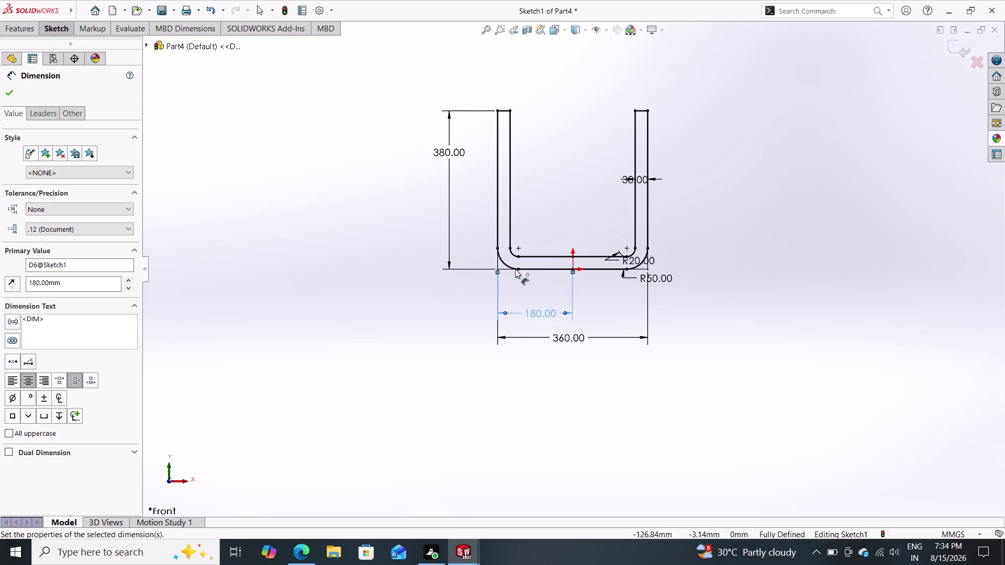
Change the 380 mm arm dimension to 520 mm, then begin a boss extrude.
scroll(up, 3)
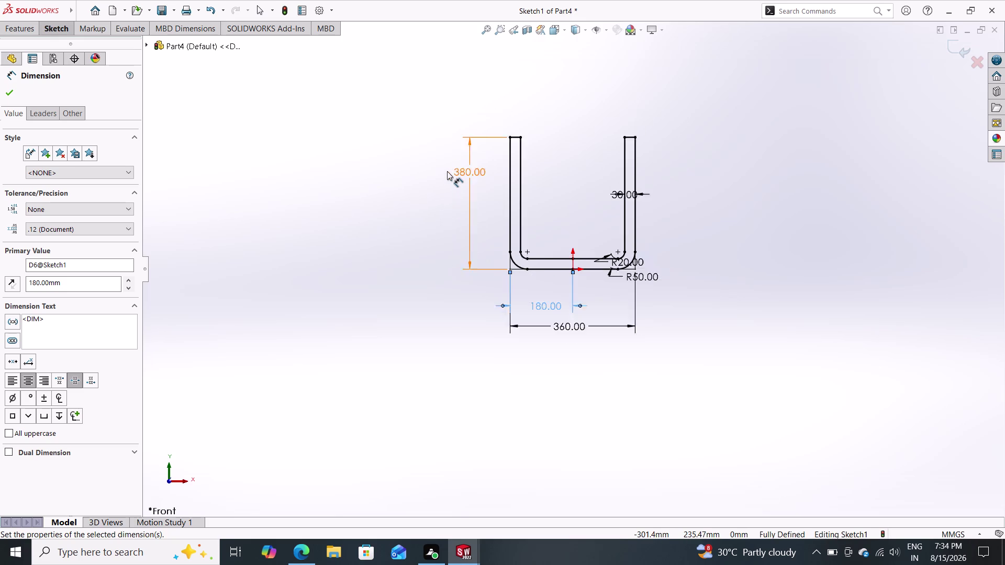
scroll(down, 3)
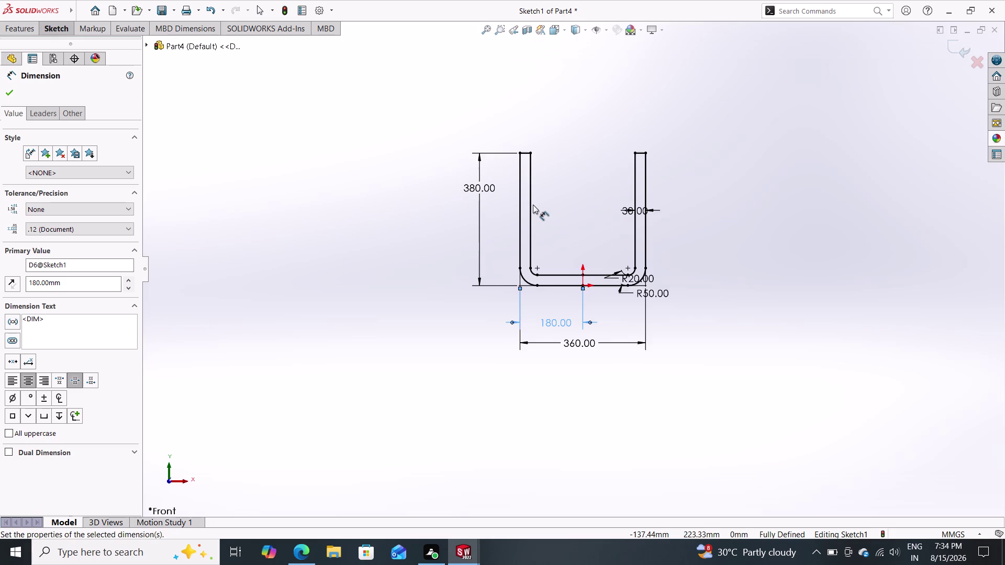
double_click(475, 188)
text(5)
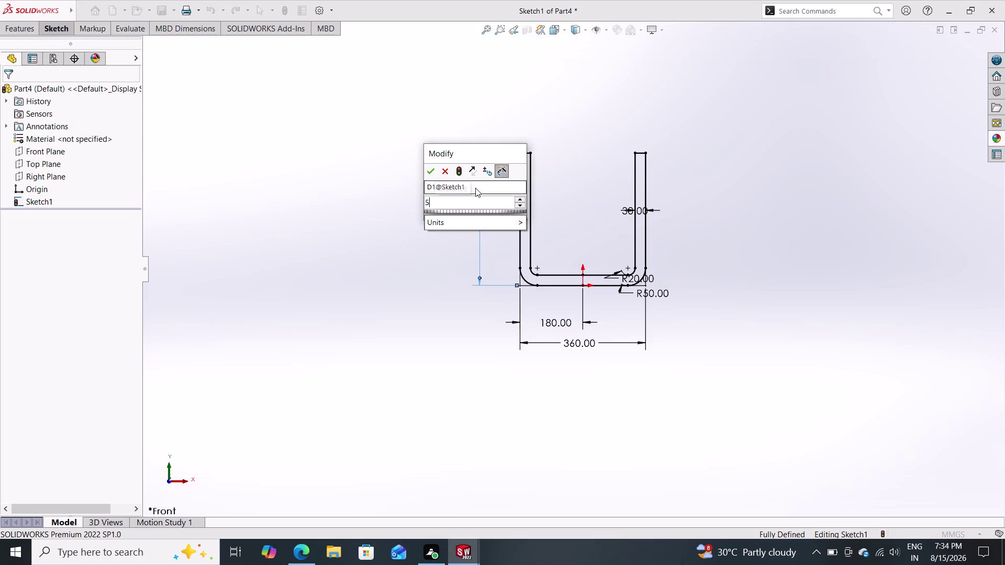
text(20)
key(Return)
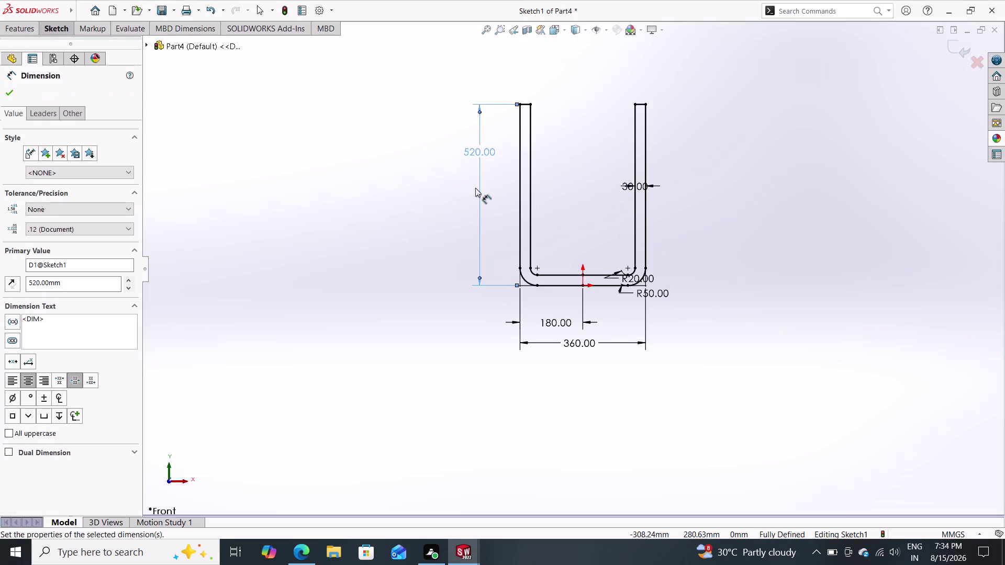
click(10, 93)
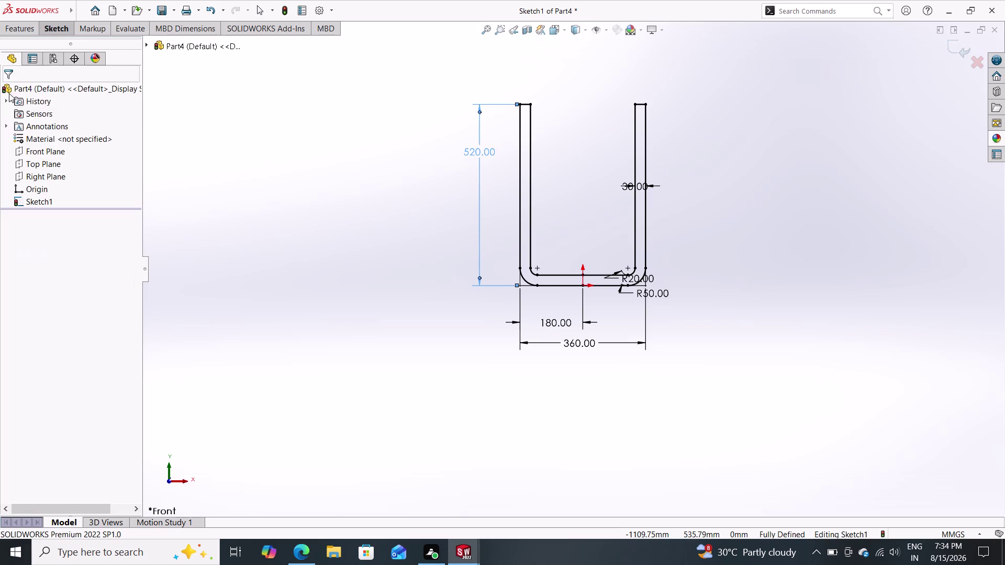
click(25, 29)
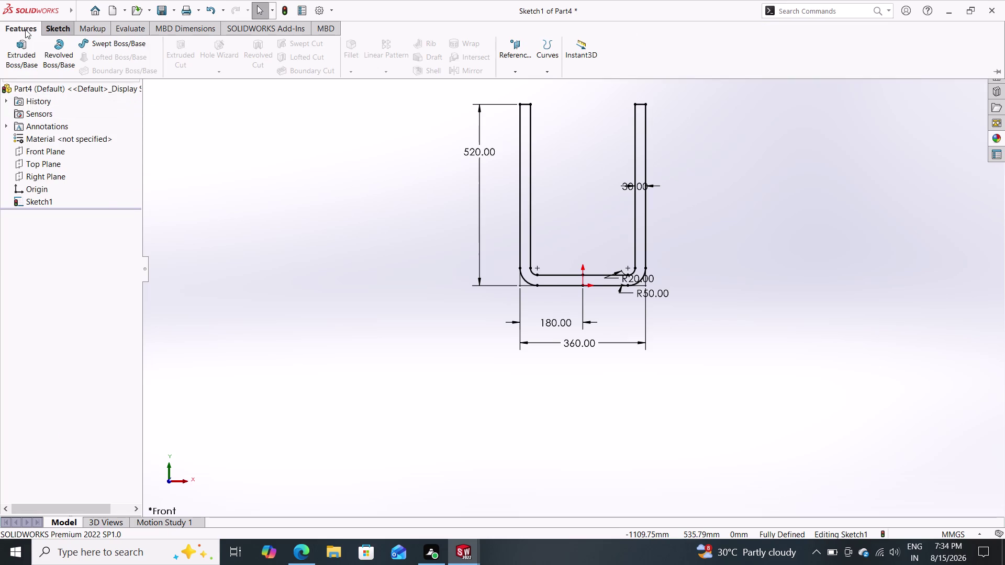
click(22, 49)
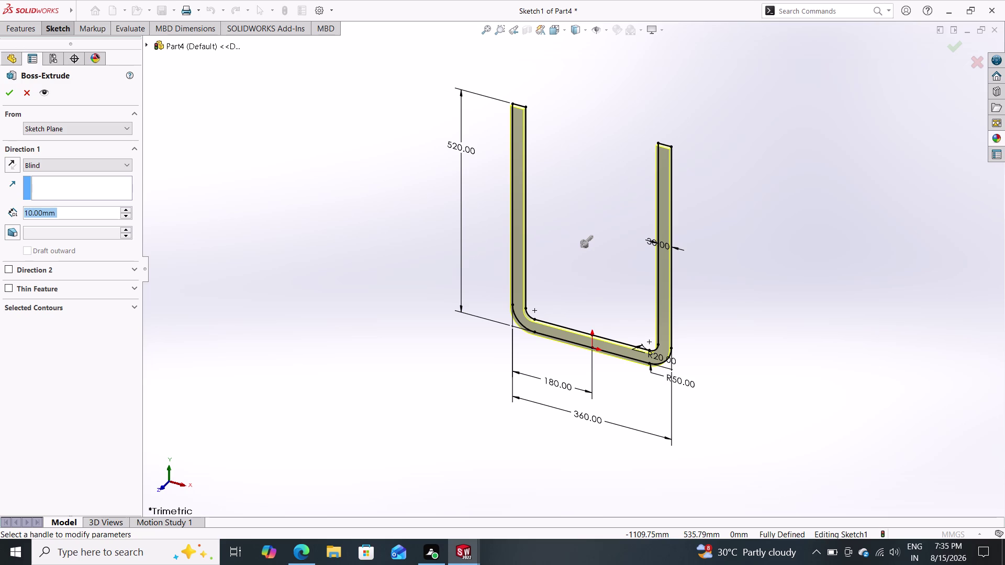
Extrude the U sketch 280 mm with the Mid Plane end condition.
text(280)
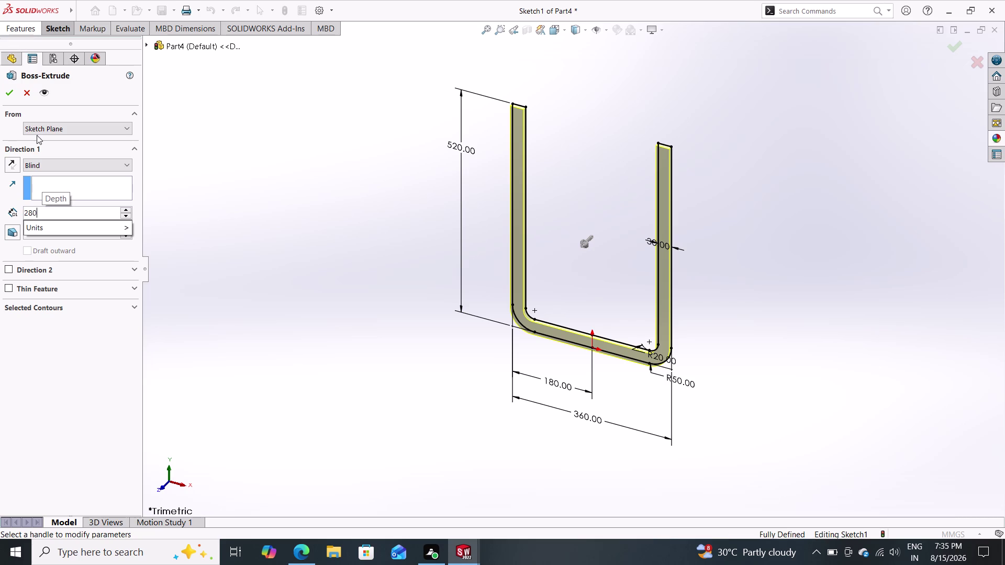
click(61, 166)
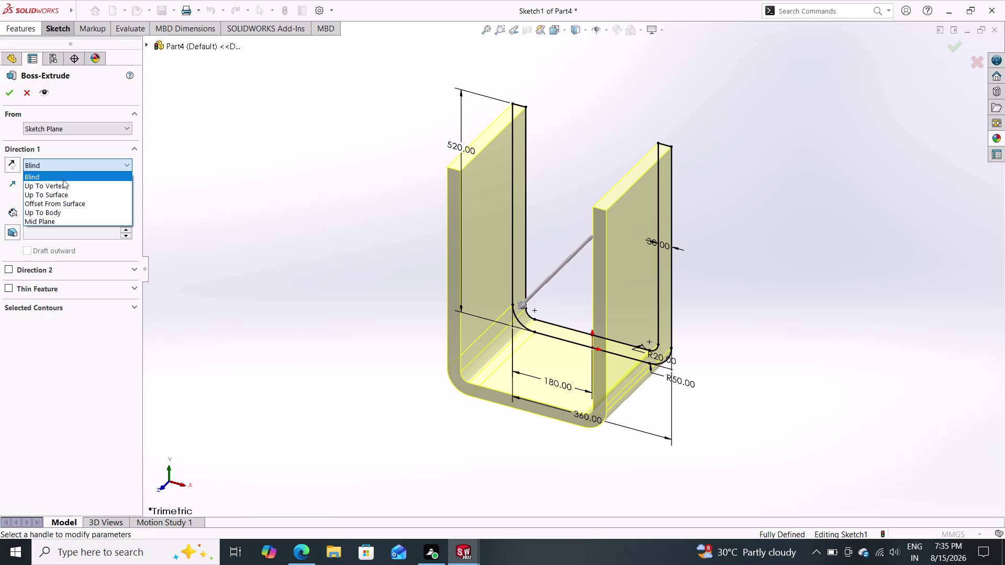
click(57, 222)
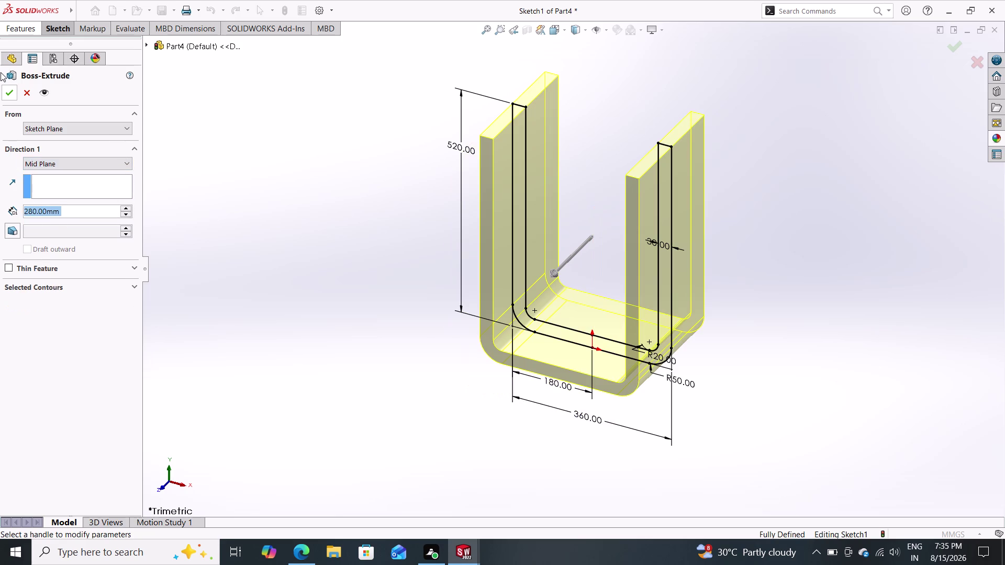
click(7, 89)
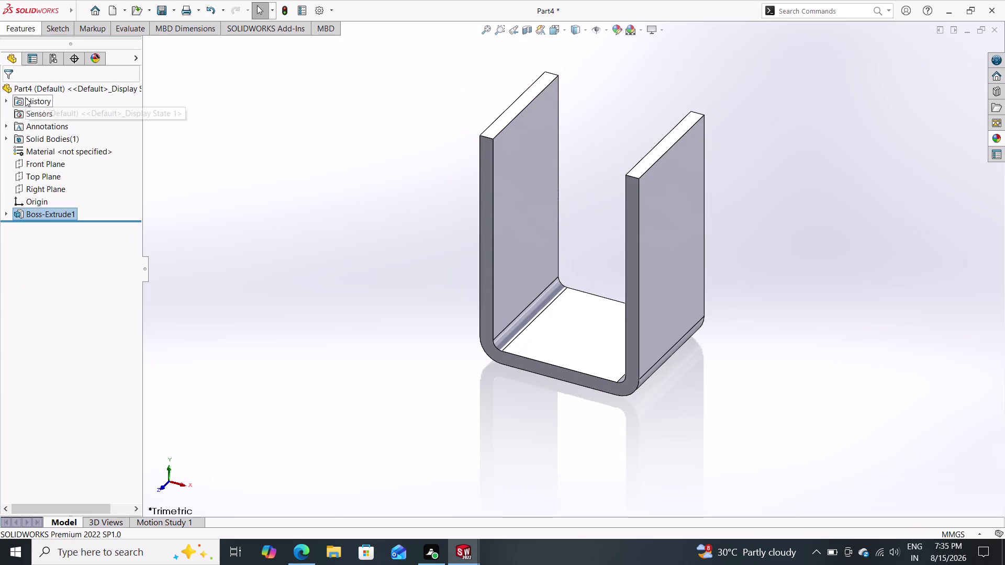
click(57, 31)
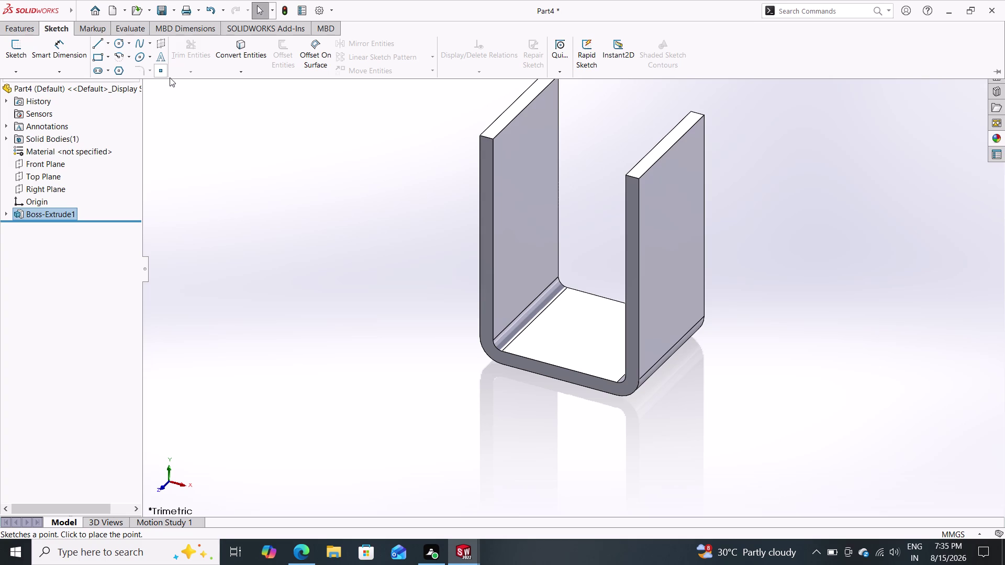
click(29, 31)
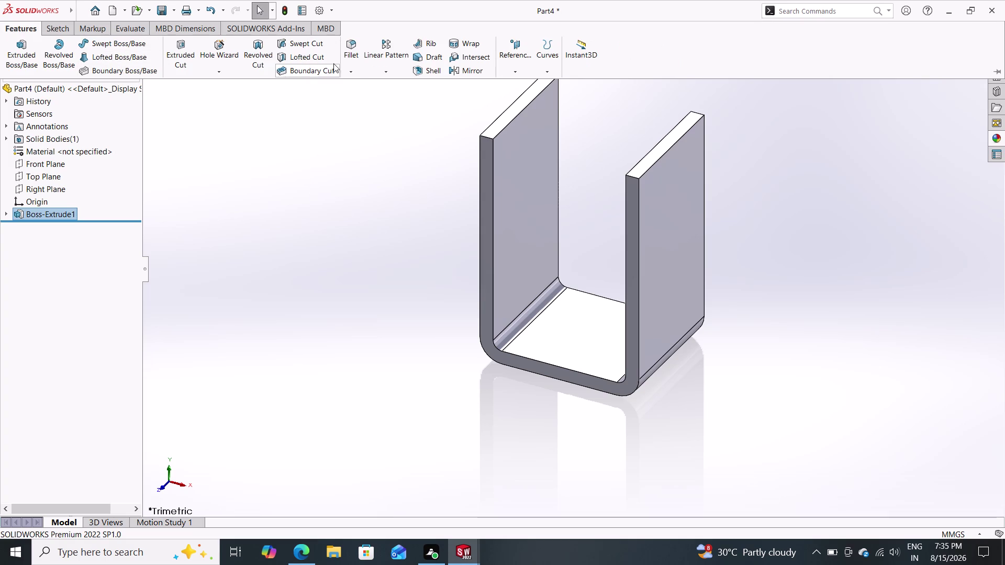
click(350, 53)
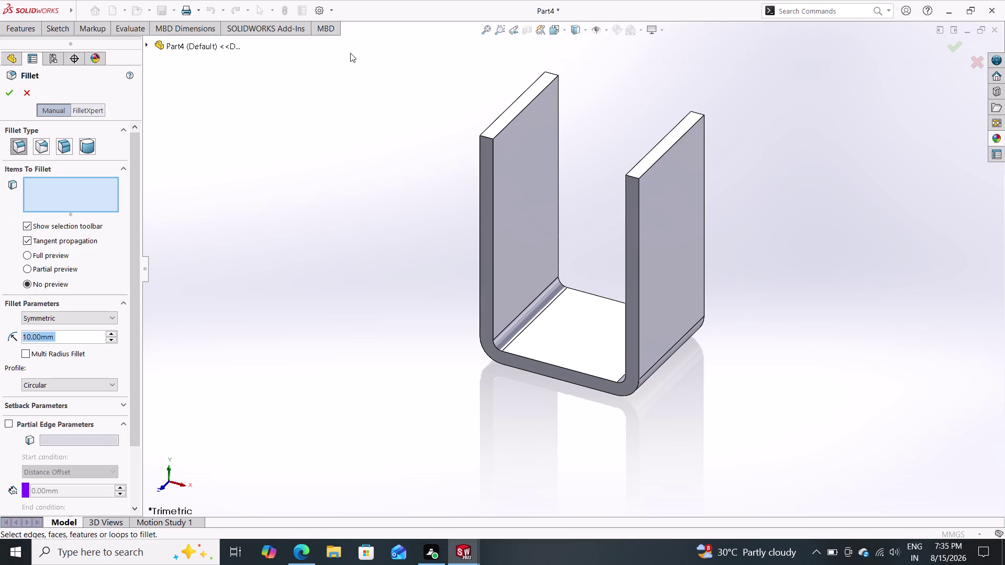
click(486, 157)
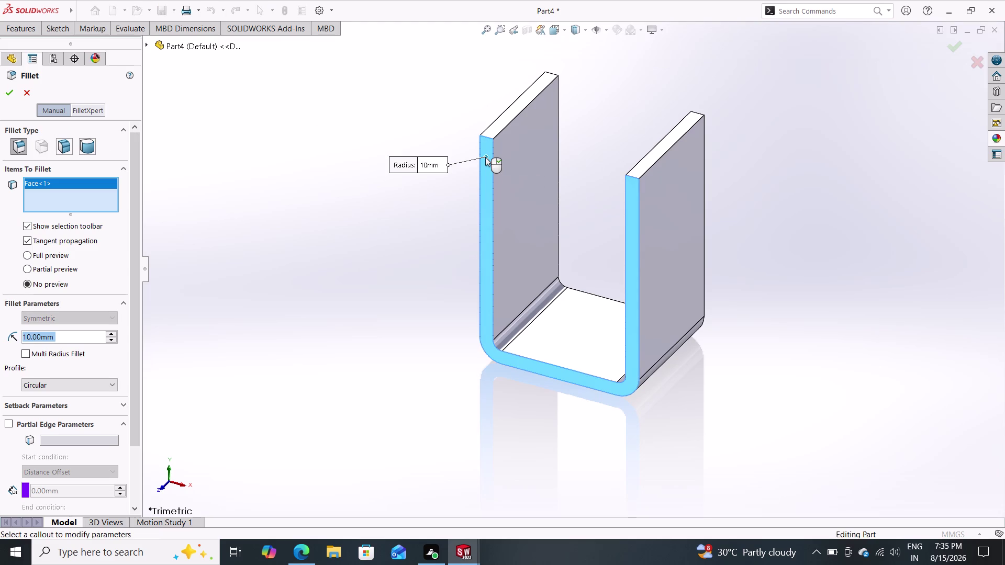
key(Escape)
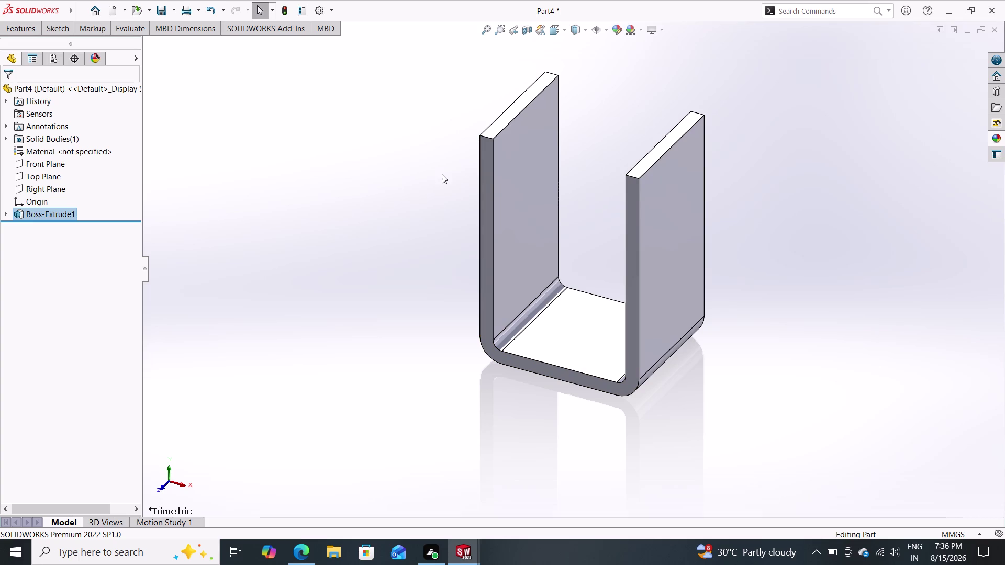
scroll(down, 3)
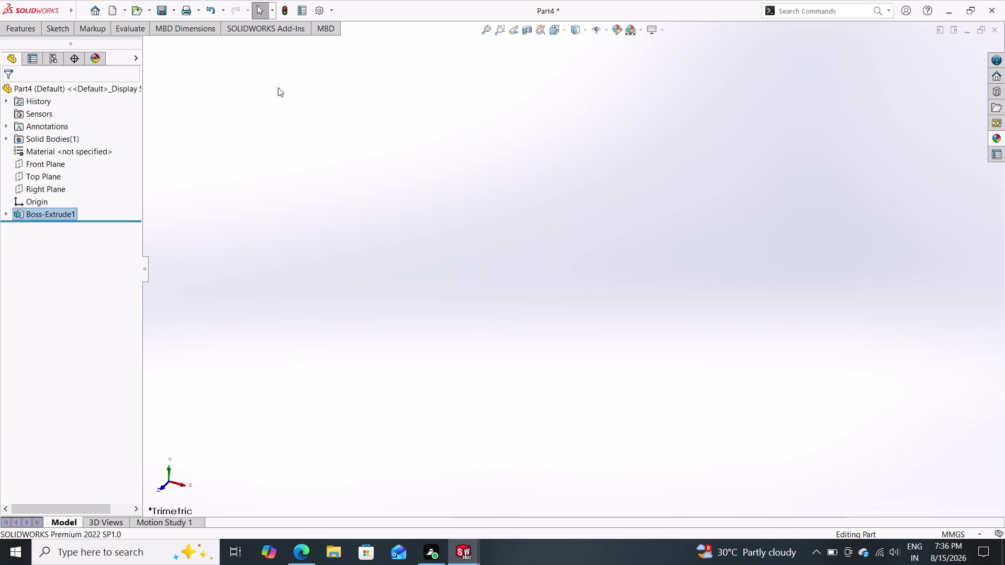
From an angled view, start a 140 mm fillet on the left arm's top outer edge.
click(514, 29)
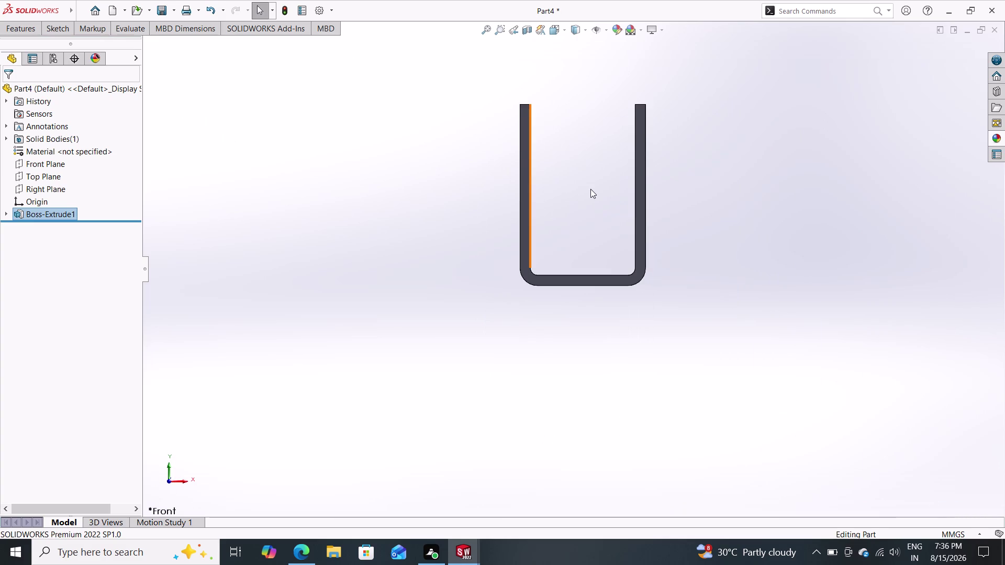
middle_drag(591, 190, 557, 232)
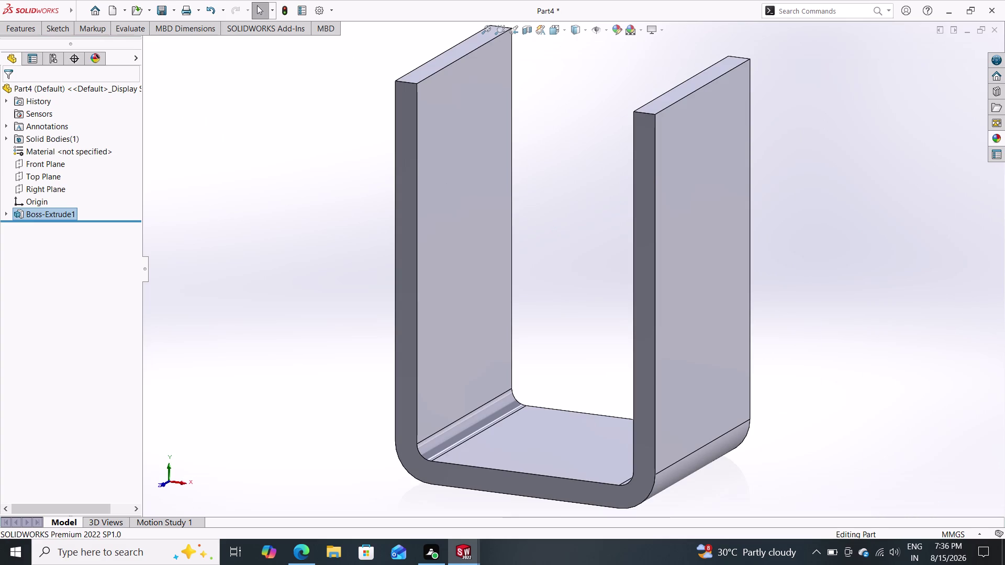
click(27, 33)
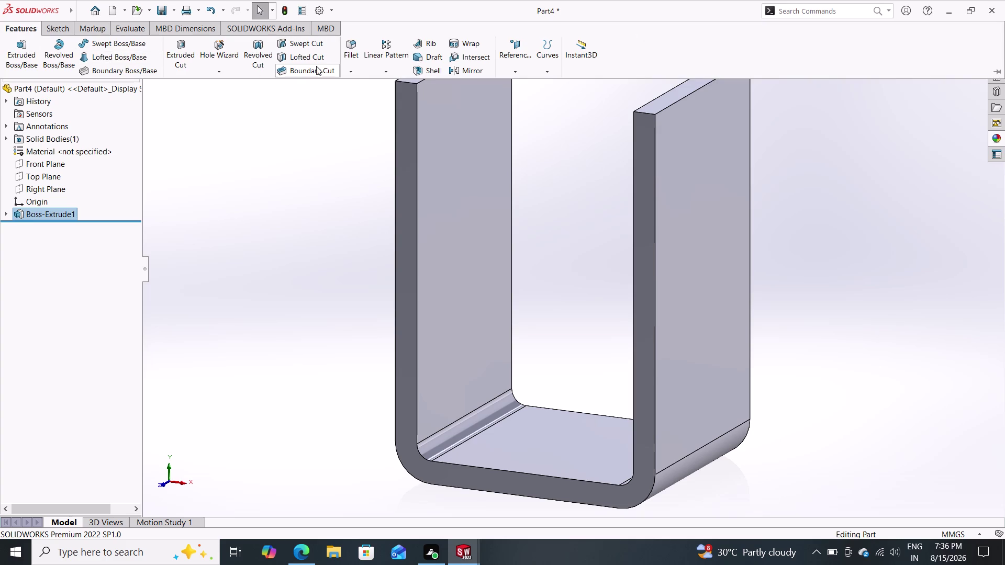
click(351, 52)
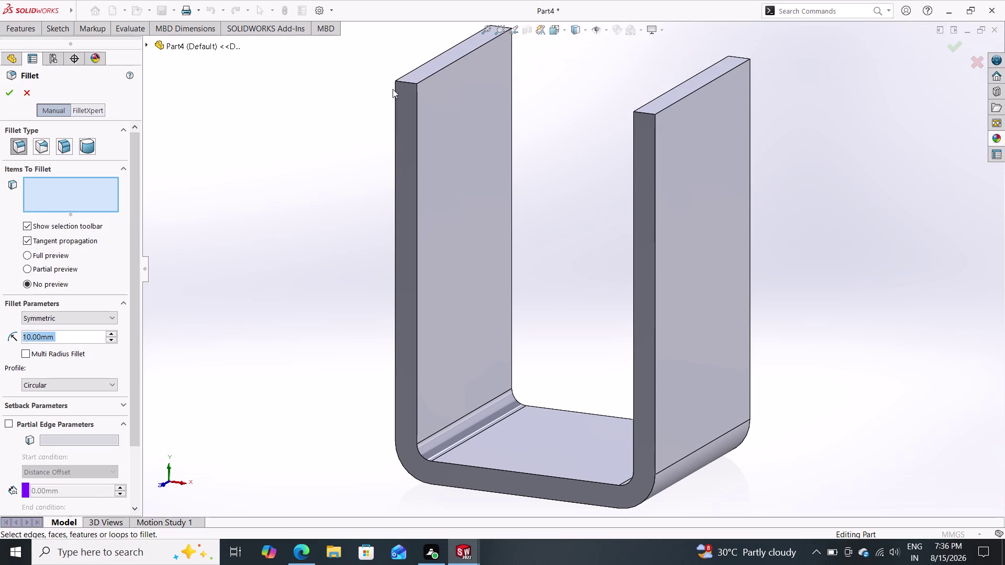
click(403, 82)
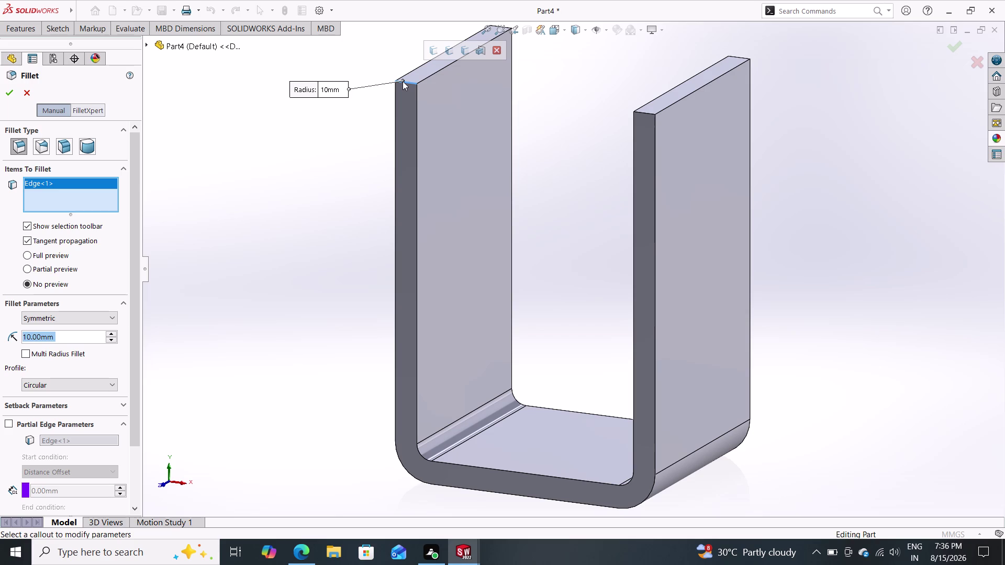
text(140)
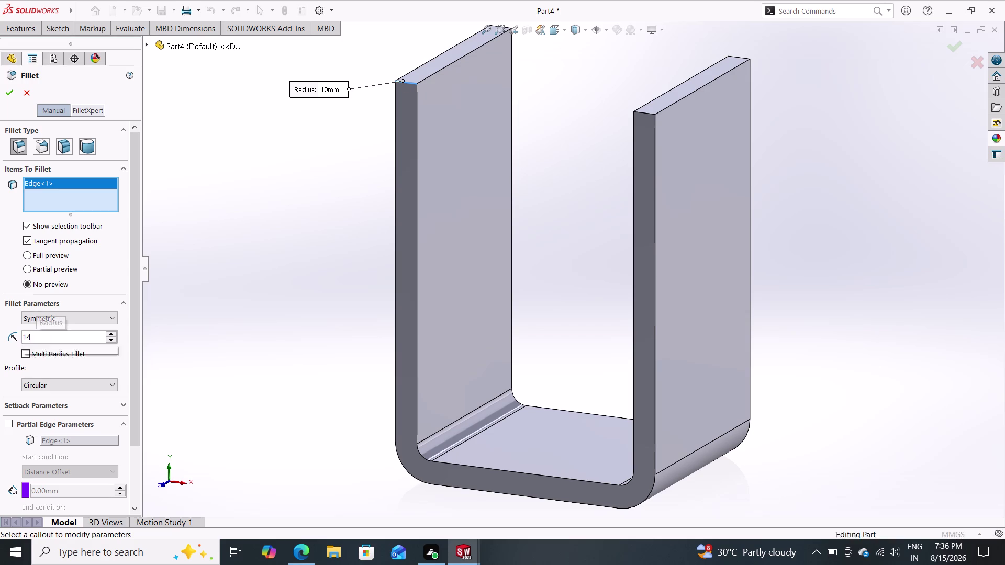
key(Return)
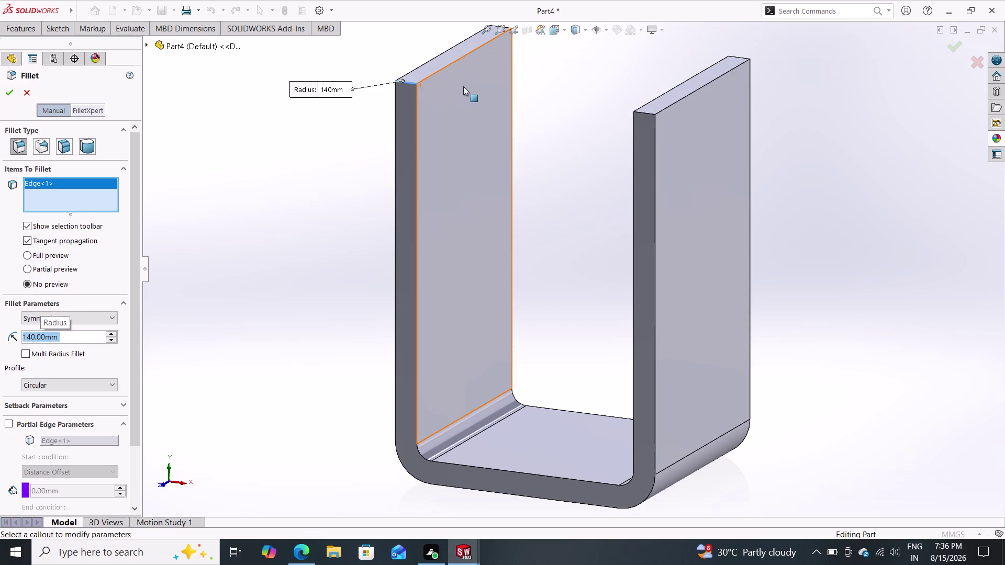
Add the remaining three arm-top edges to the fillet and apply it.
click(643, 114)
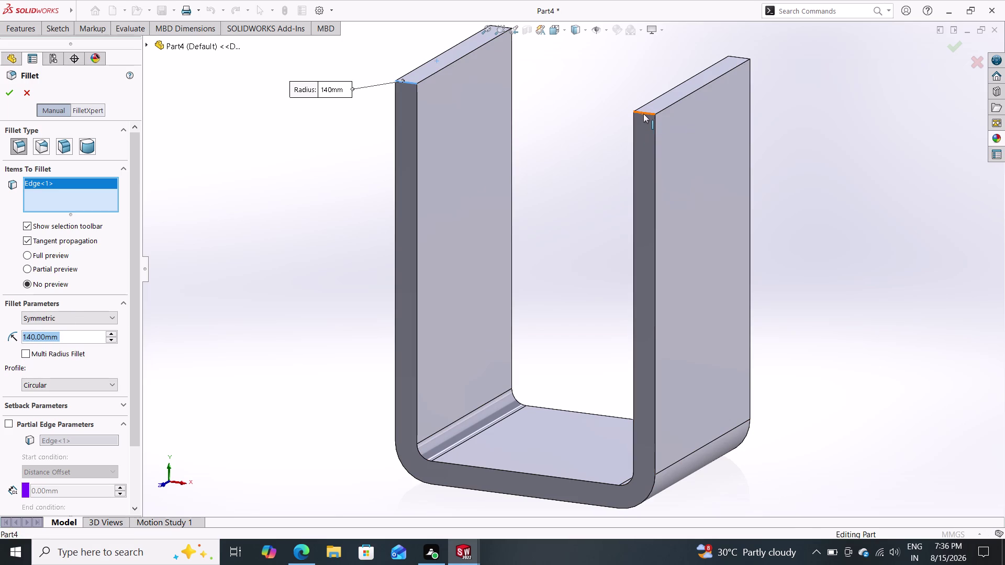
middle_drag(743, 137, 642, 205)
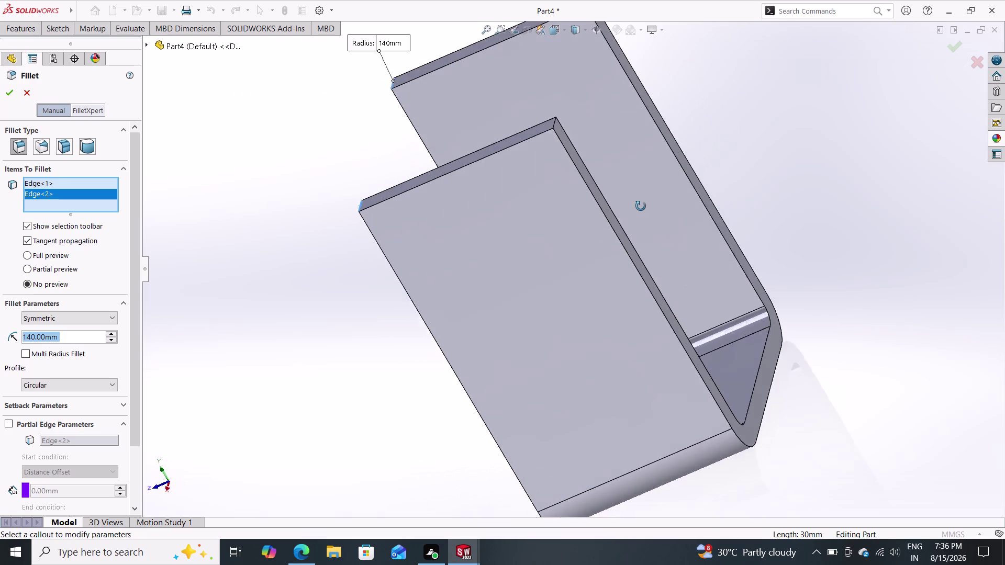
middle_drag(642, 205, 640, 207)
click(541, 127)
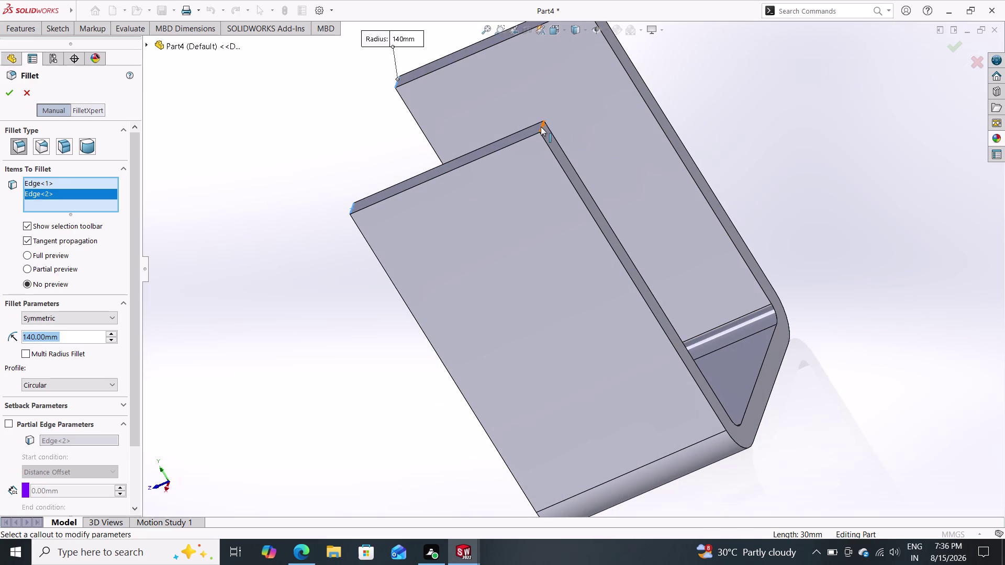
middle_click(680, 129)
middle_drag(683, 129, 651, 250)
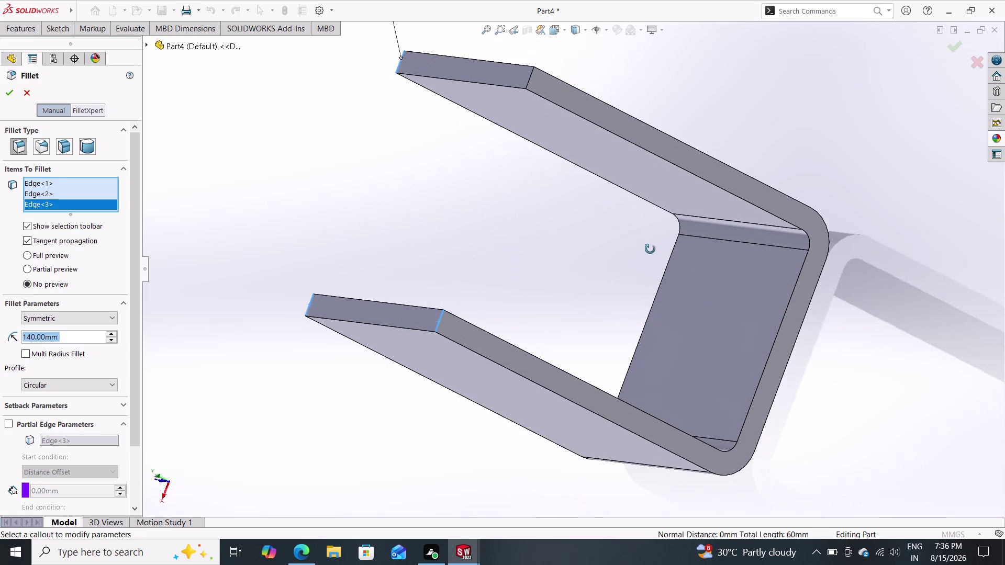
middle_drag(651, 249, 650, 247)
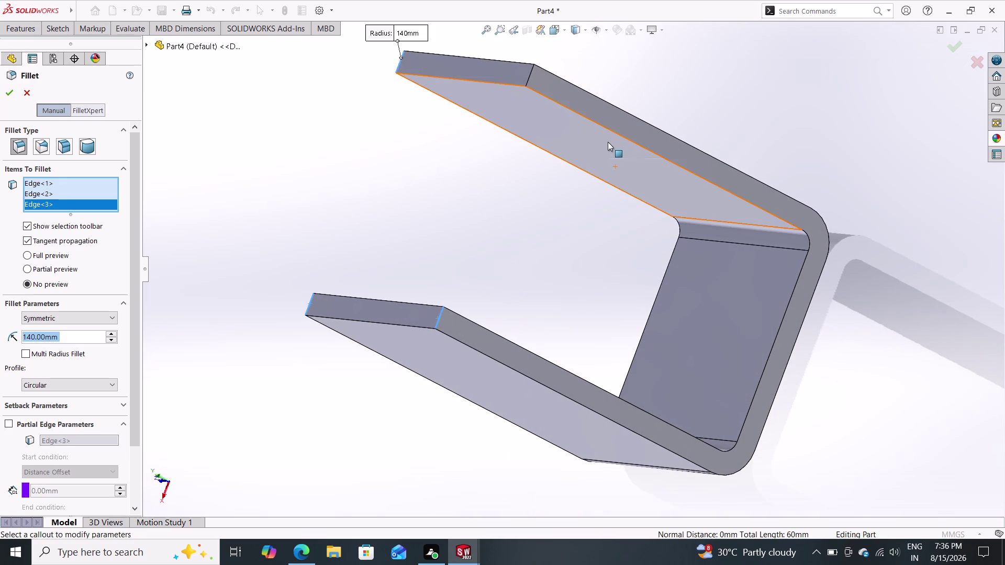
click(529, 75)
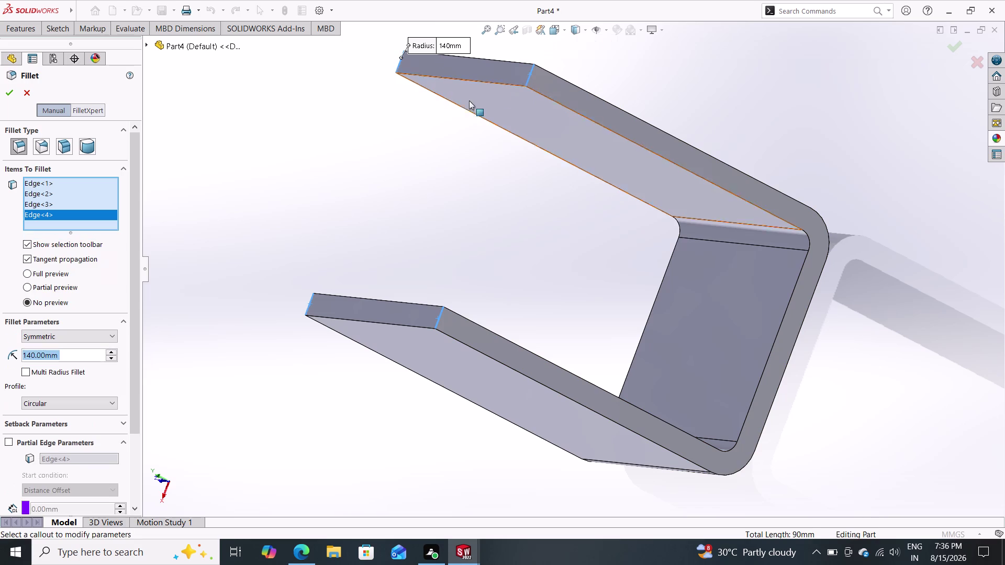
click(7, 89)
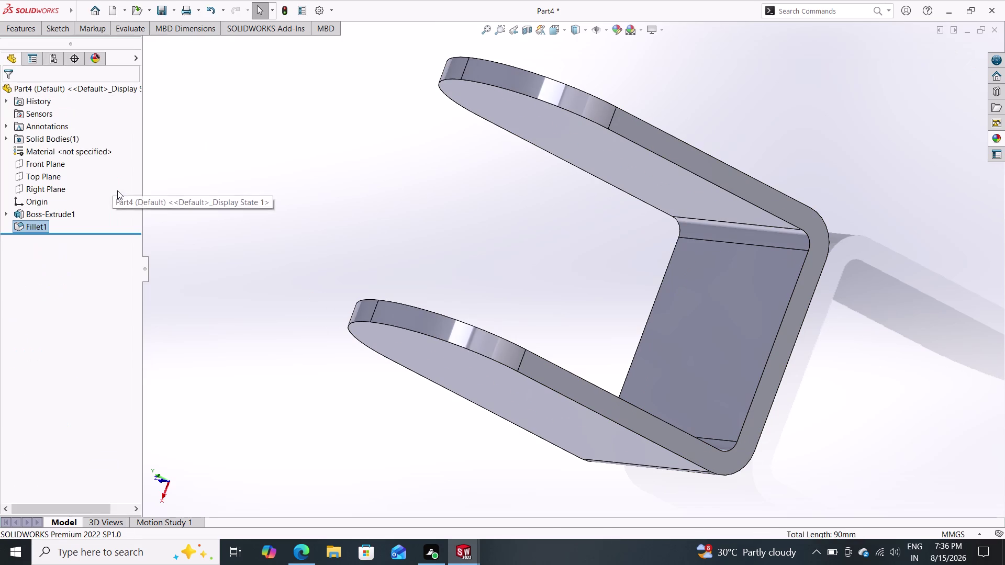
Orbit the filleted bracket to a new angle and select the Right Plane for sketching.
middle_drag(208, 220, 291, 167)
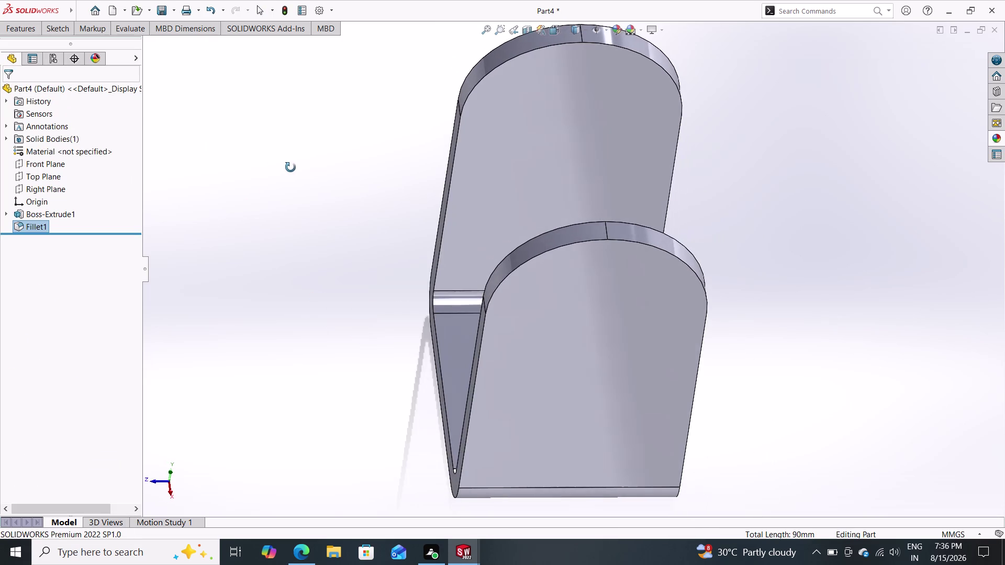
middle_drag(291, 168, 301, 142)
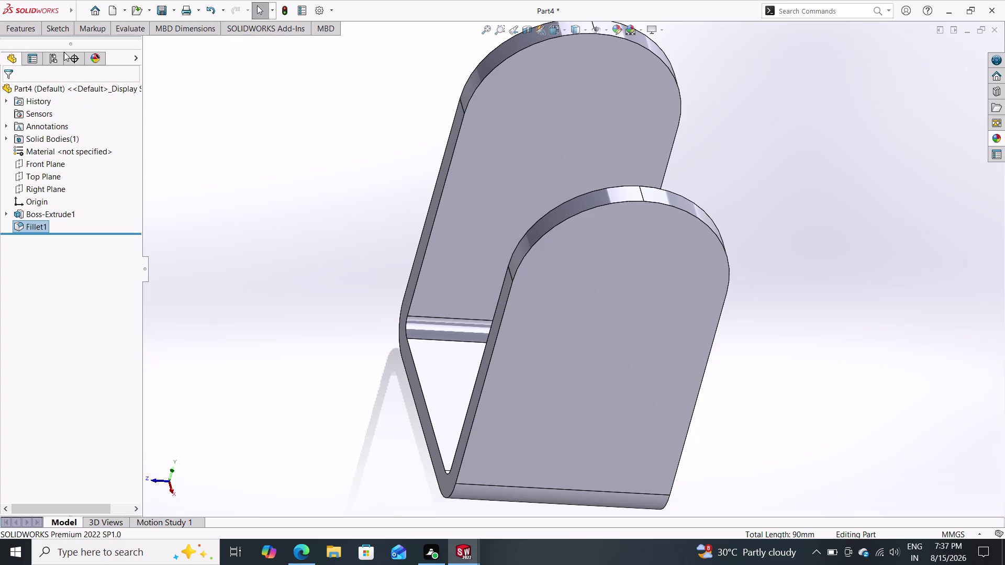
click(61, 21)
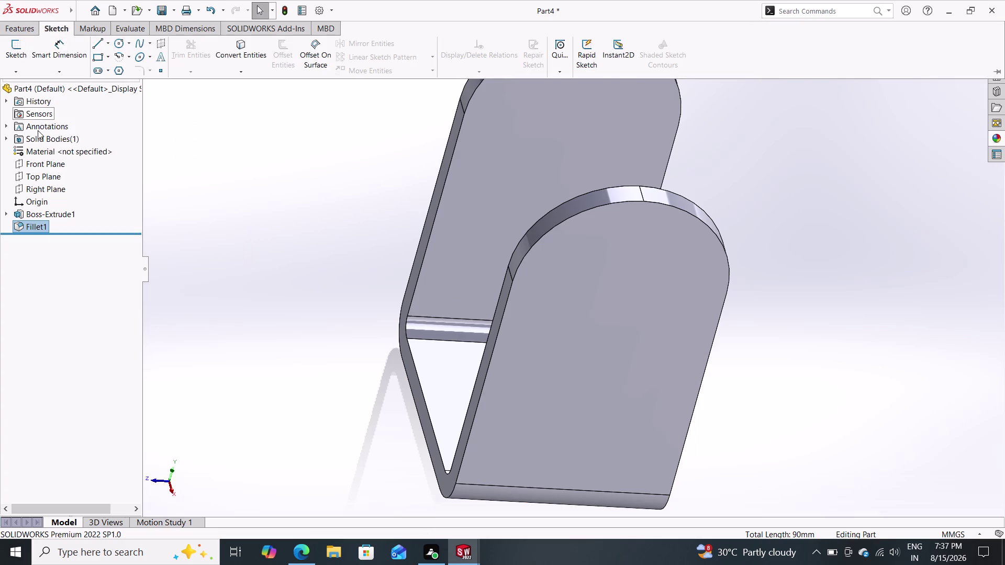
click(35, 187)
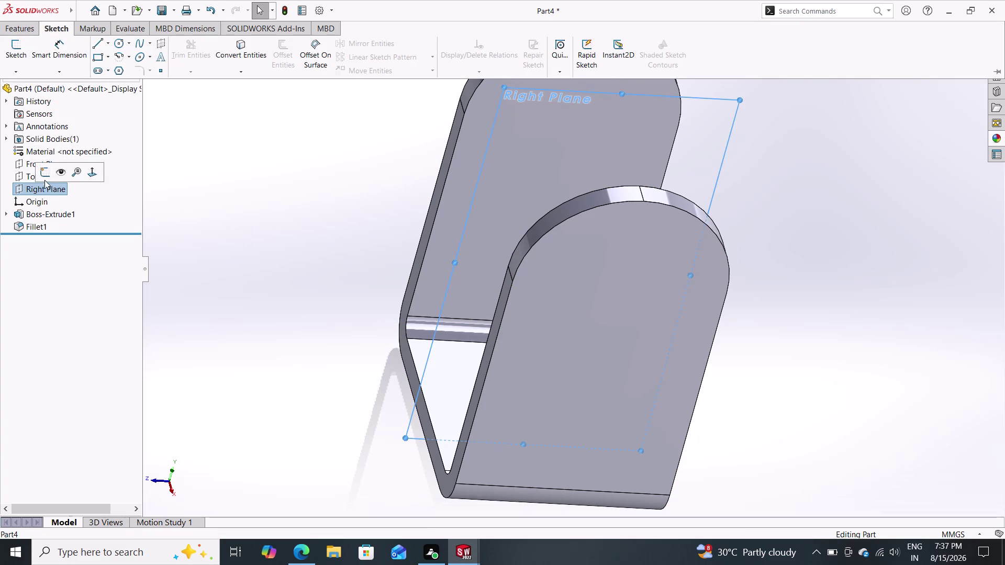
Open Sketch2 on the Right Plane.
click(42, 174)
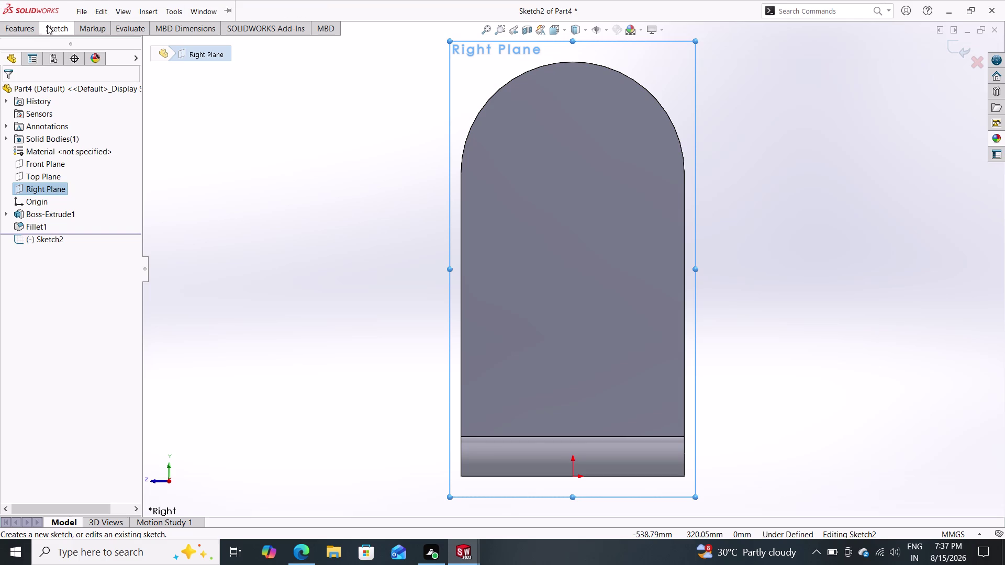
click(51, 30)
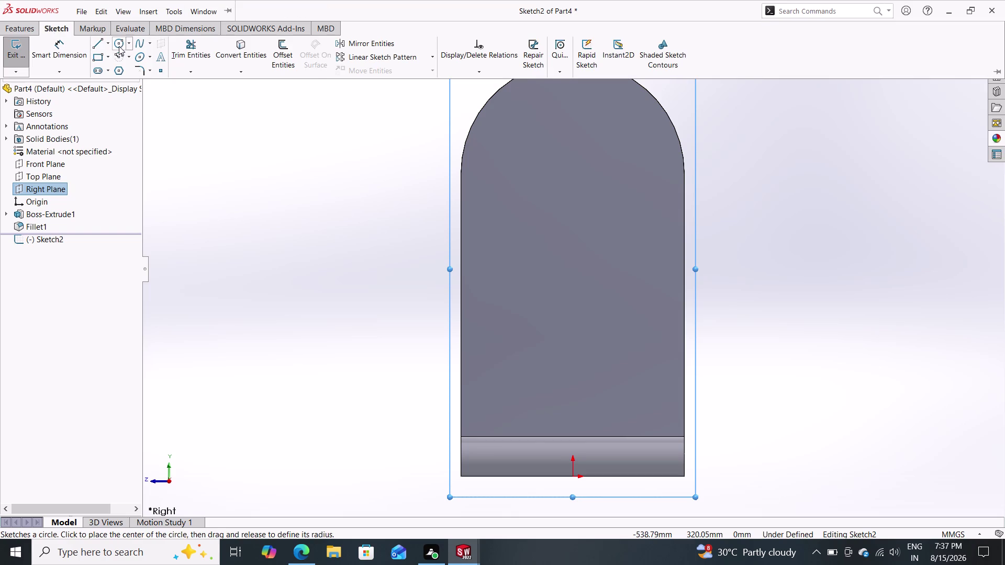
Draw a circle above the origin.
click(120, 41)
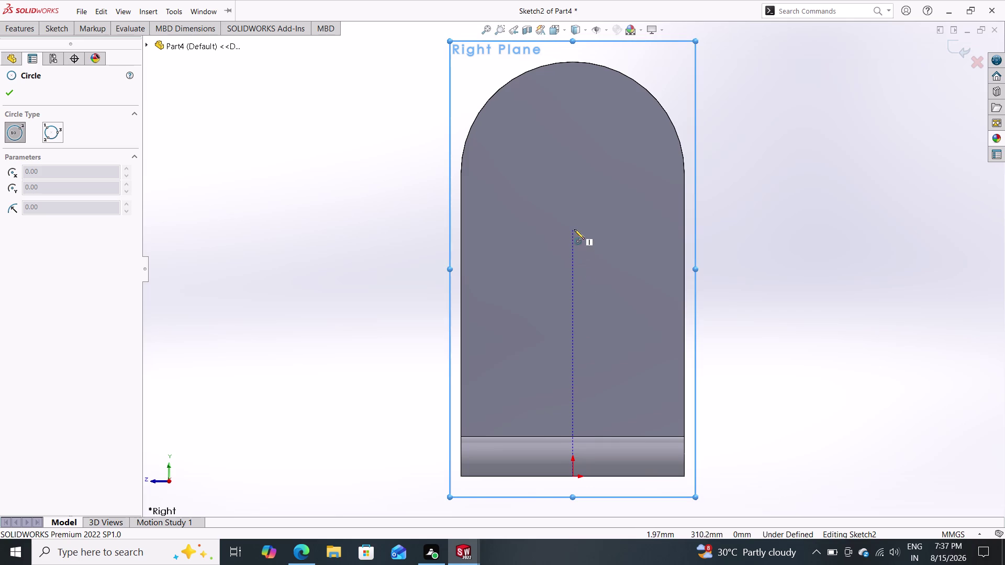
click(574, 167)
click(591, 184)
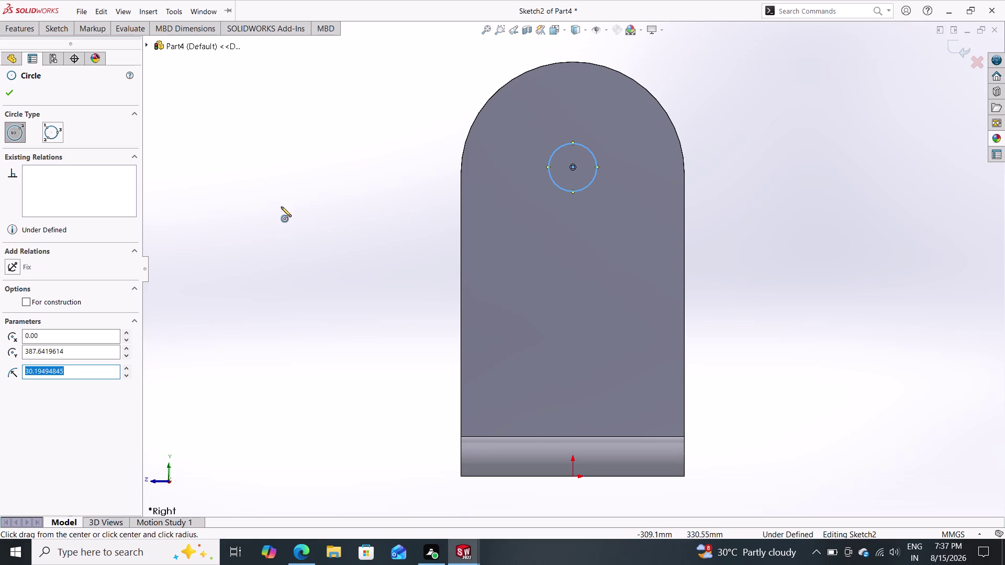
click(9, 91)
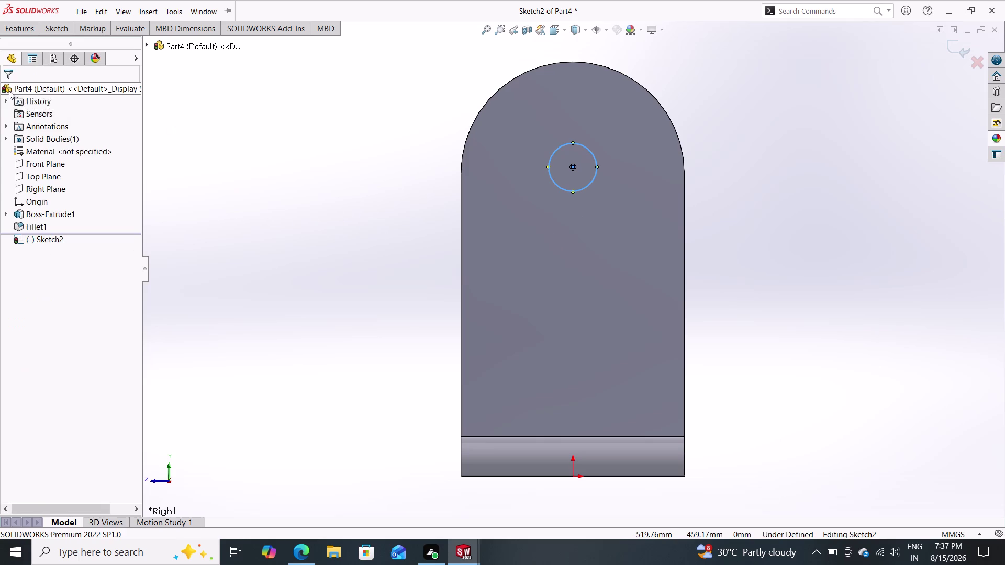
Dimension the circle to 50 mm diameter, centred 380 mm above the origin.
click(48, 33)
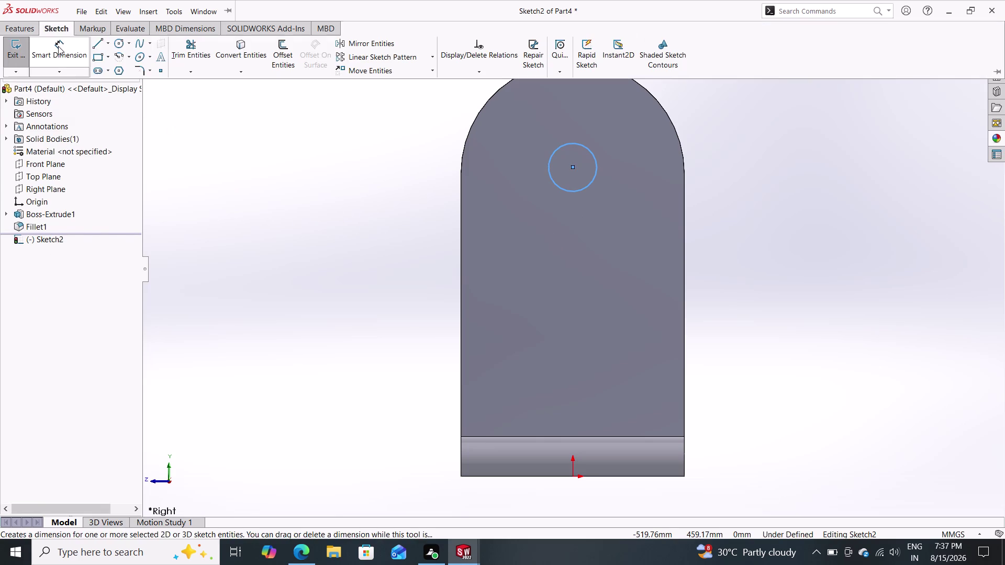
click(58, 46)
click(597, 161)
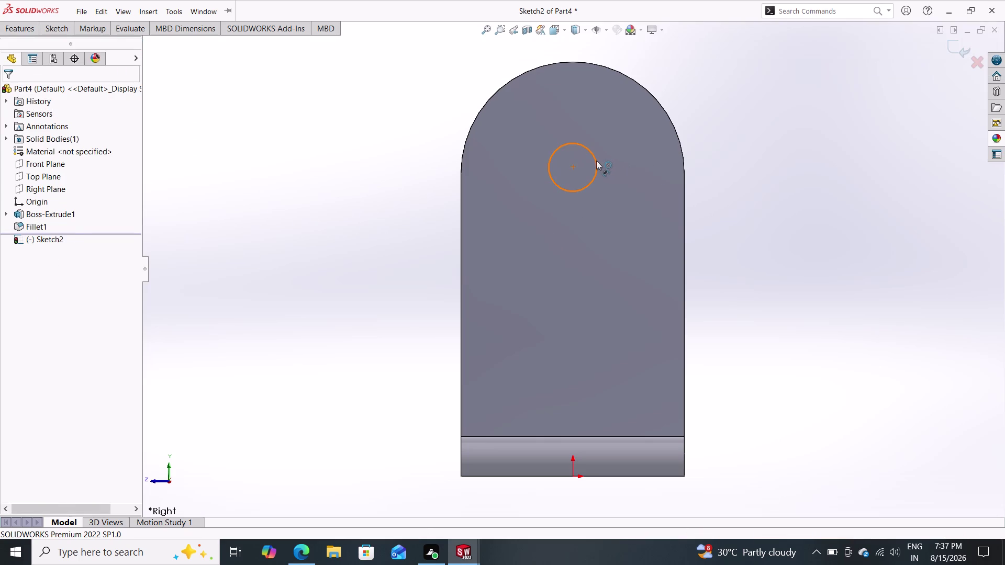
click(734, 111)
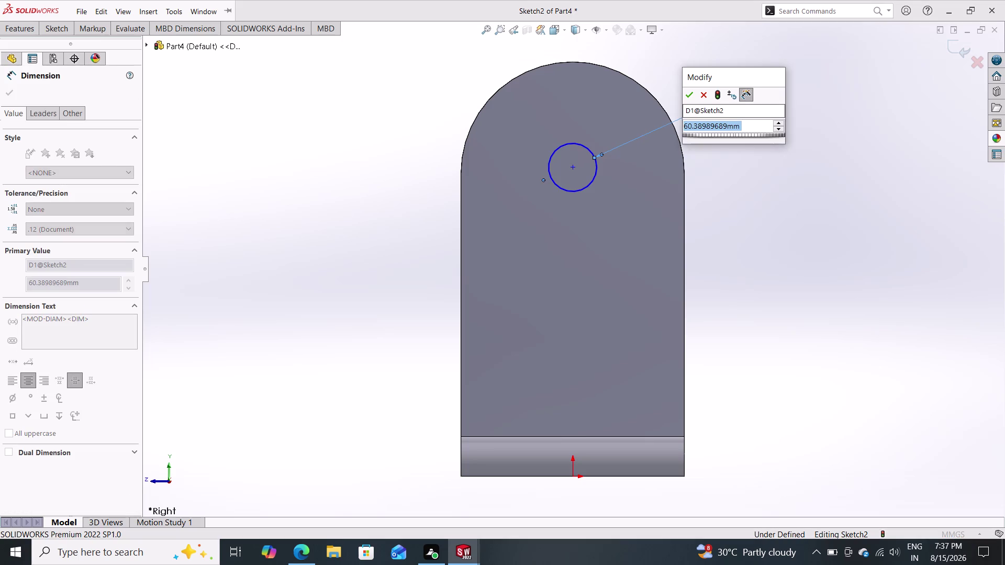
text(50)
key(Return)
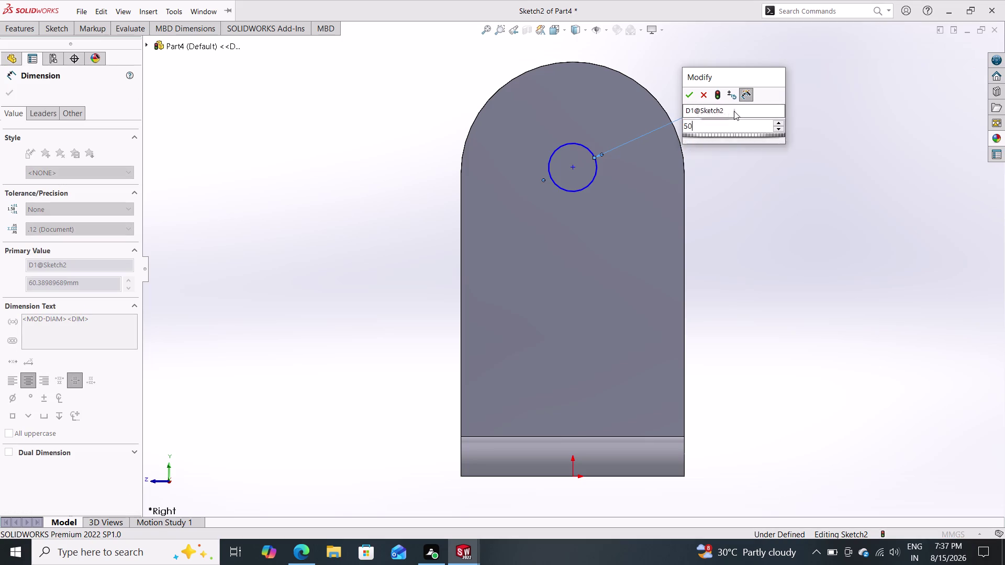
click(573, 477)
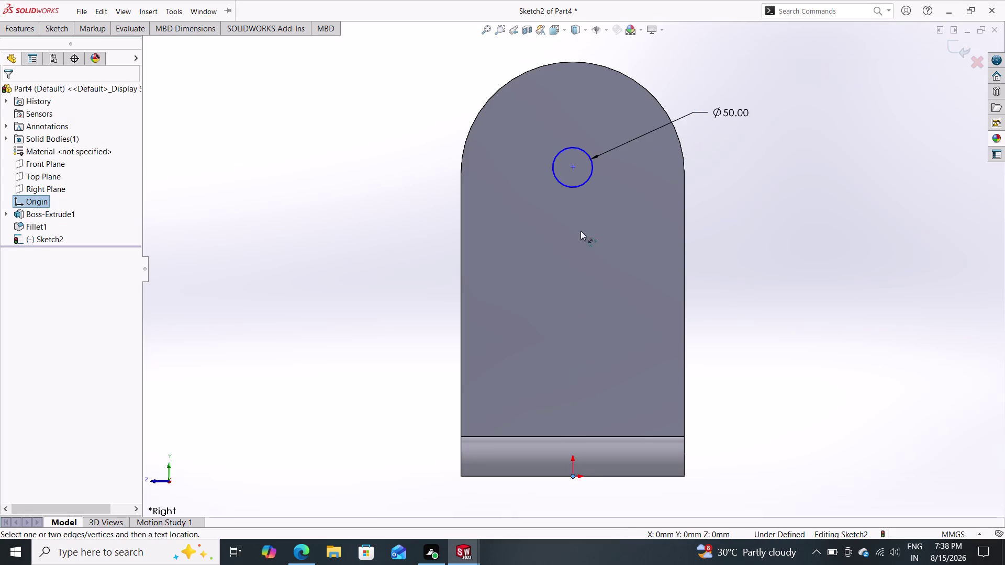
click(573, 167)
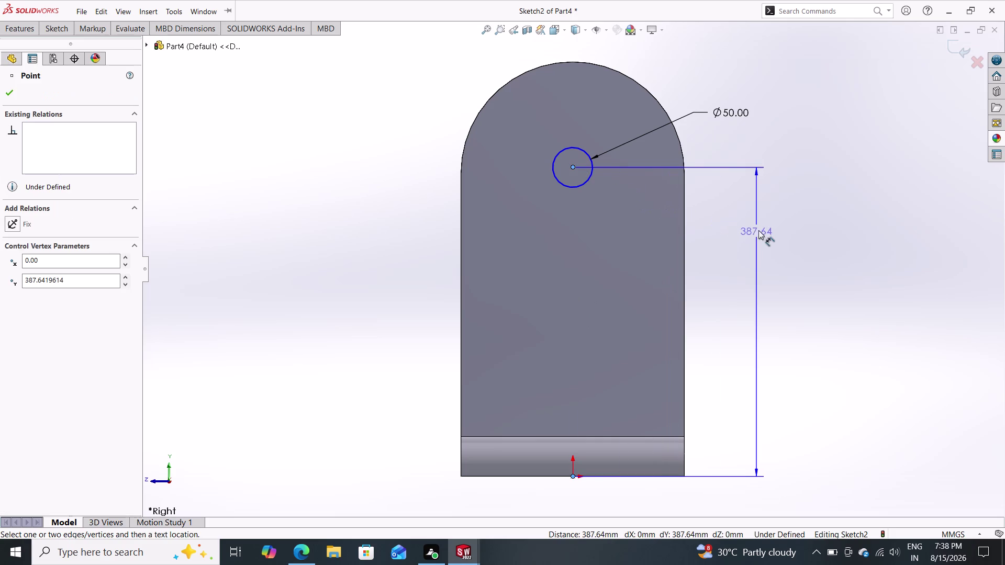
click(766, 284)
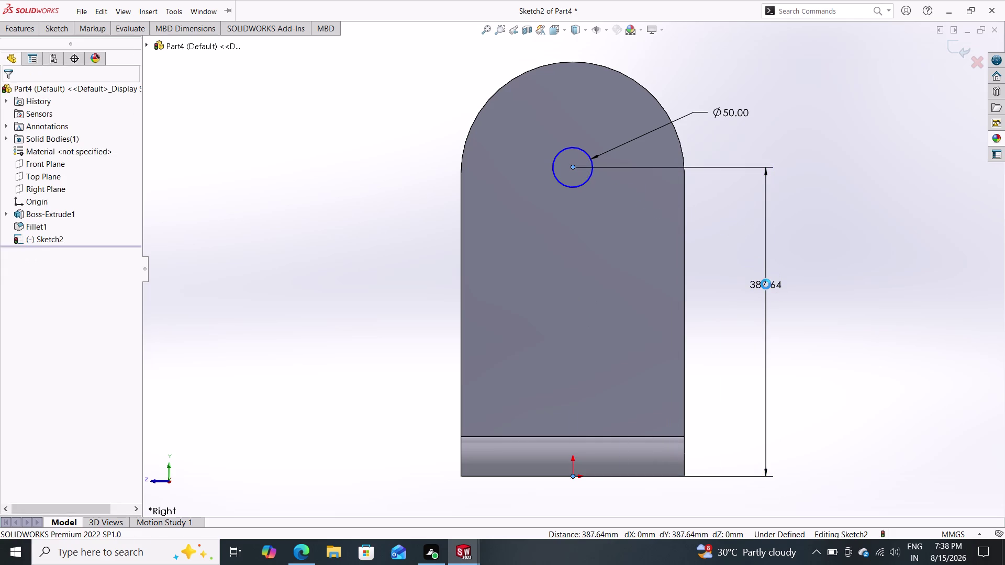
text(380)
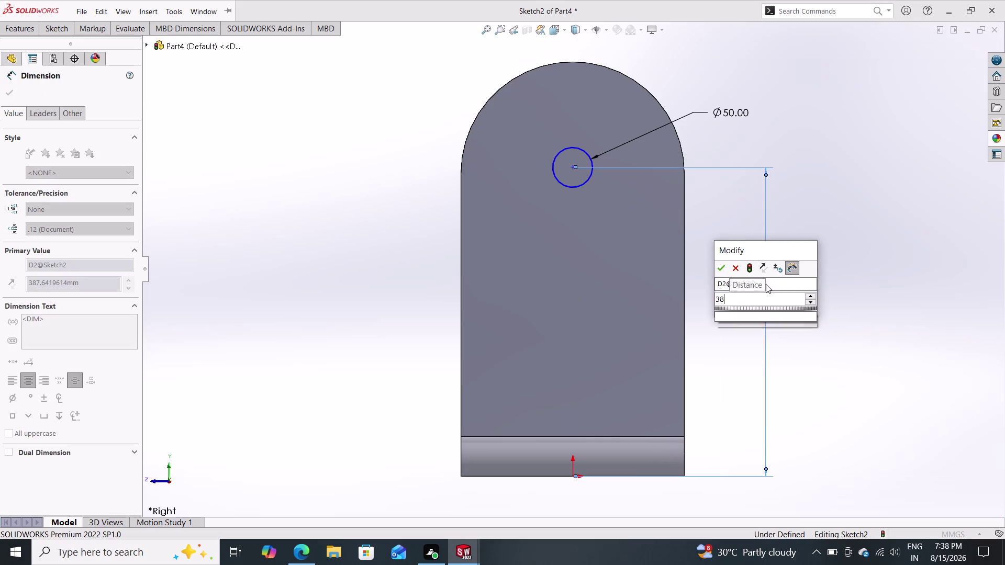
key(Return)
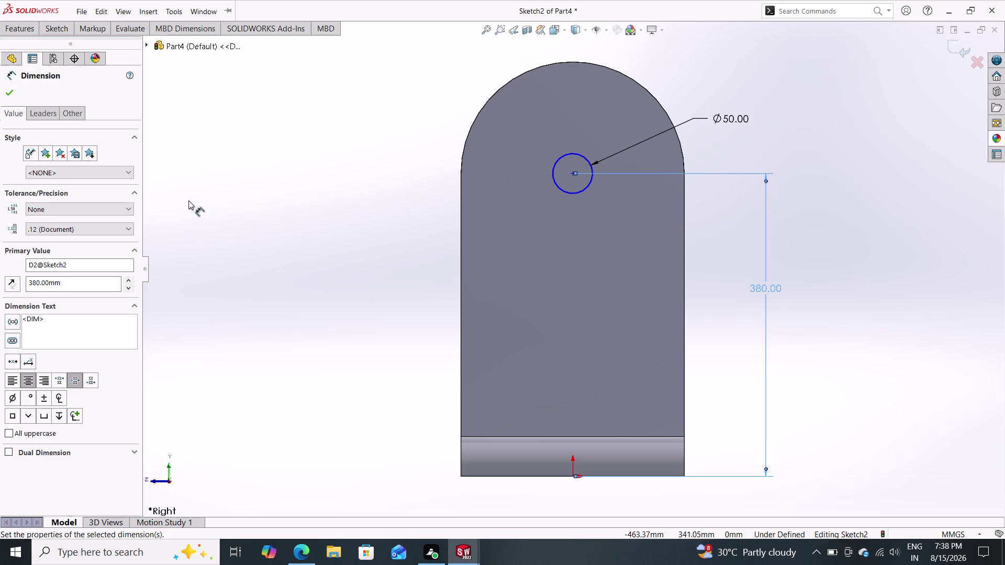
click(10, 100)
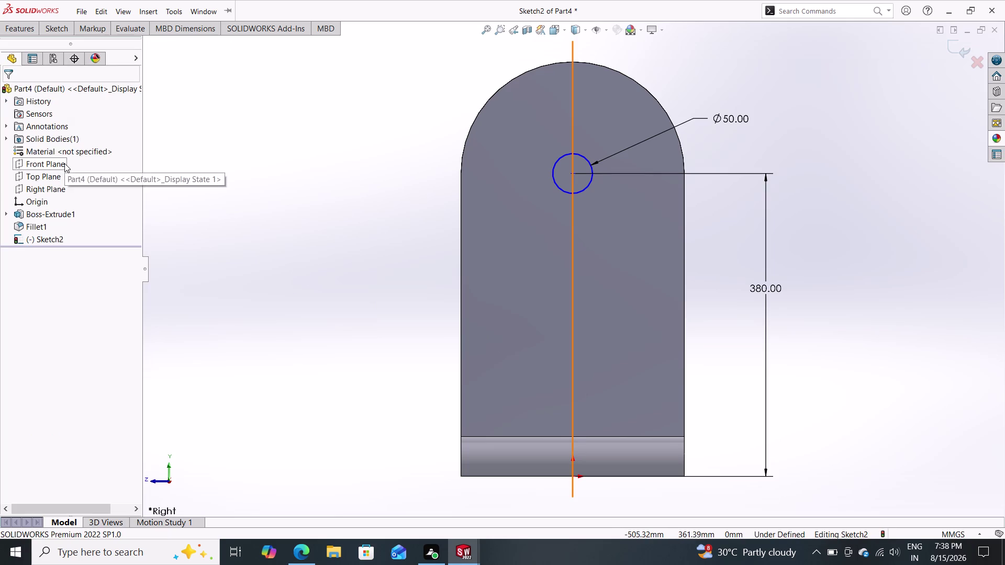
Add a Vertical relation between the circle centre and the origin.
click(573, 474)
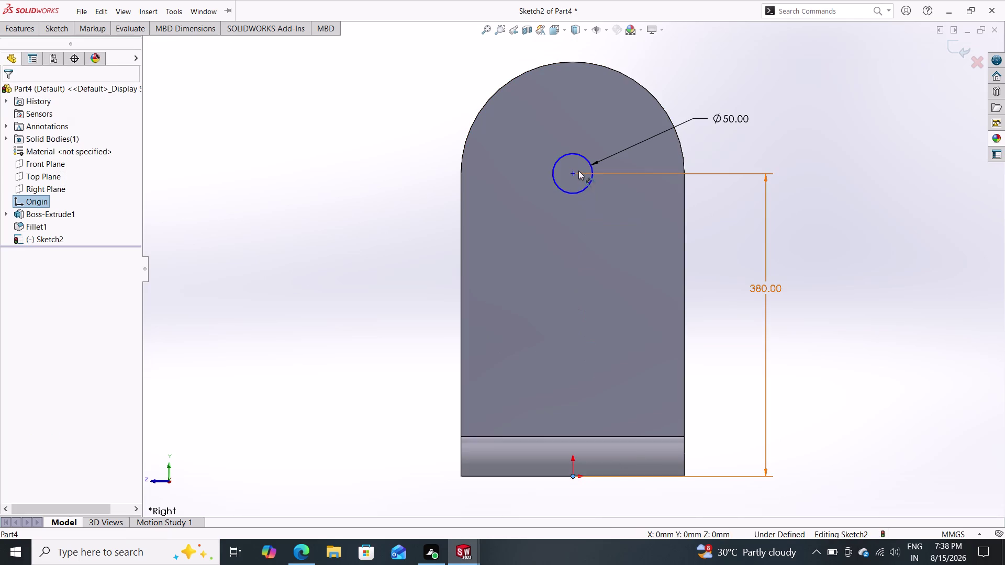
click(575, 172)
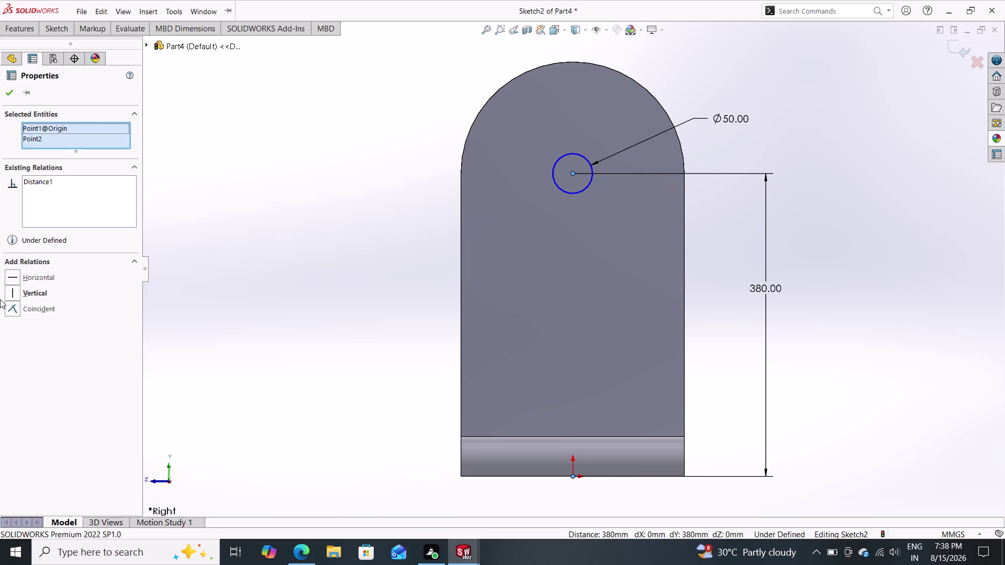
click(17, 294)
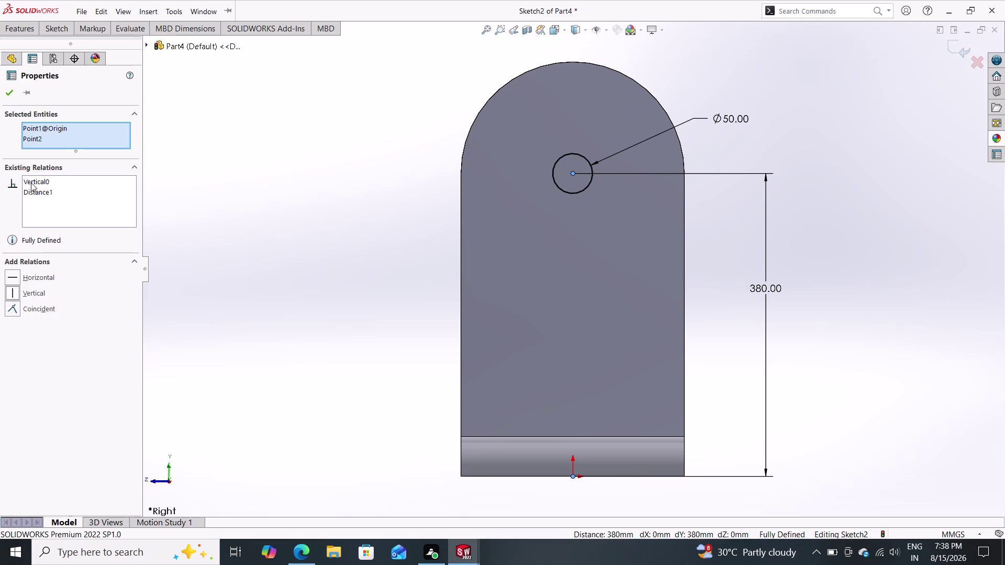
click(10, 93)
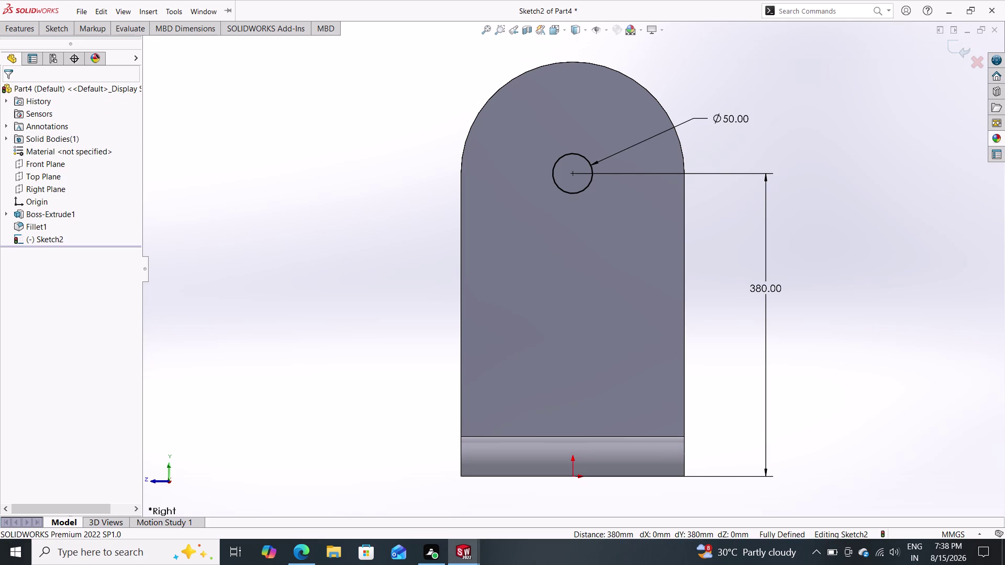
click(15, 28)
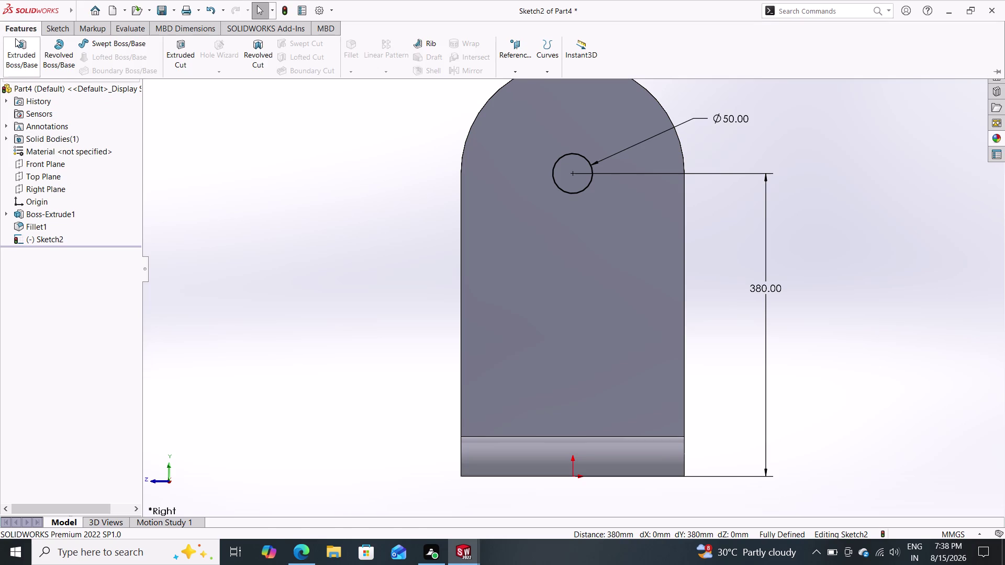
Cut the 50 mm circle Through All as Cut-Extrude1.
click(176, 50)
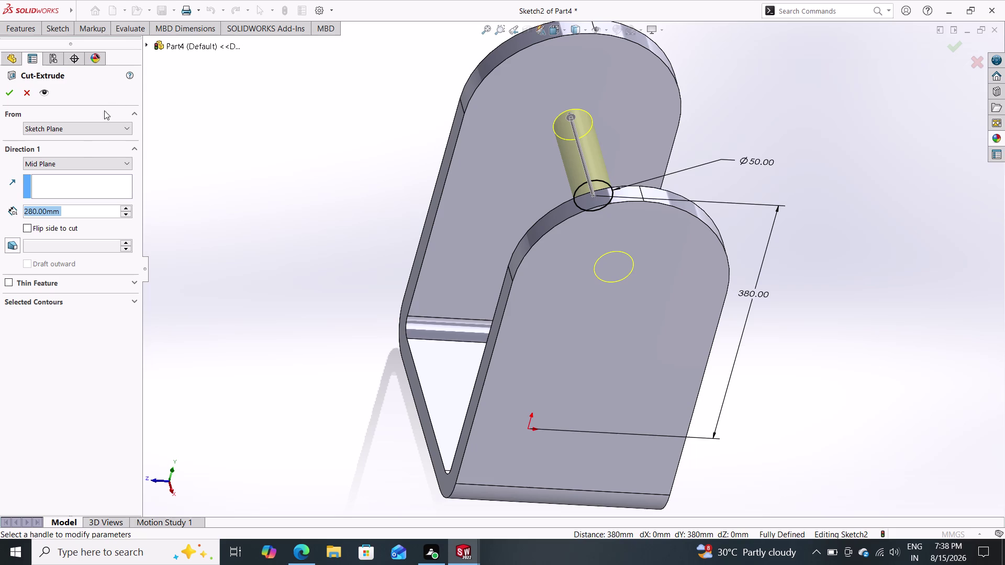
click(83, 160)
click(72, 184)
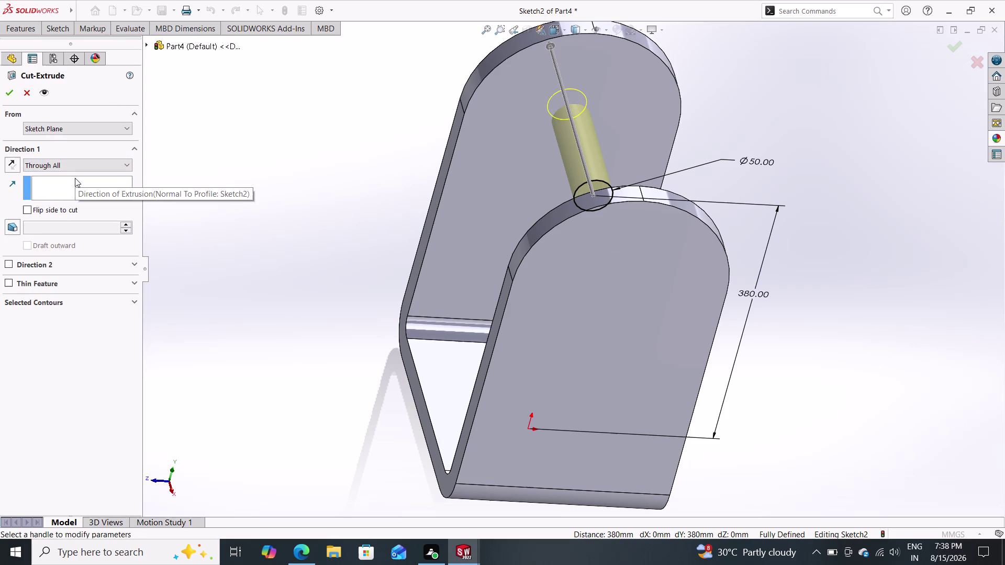
click(7, 89)
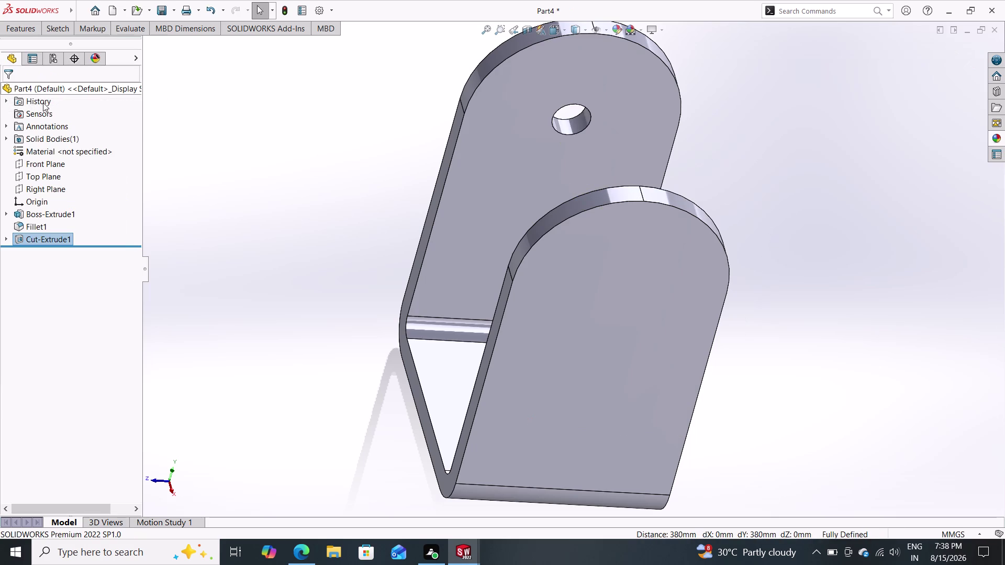
Orbit the bracket to inspect the new hole, then open the pattern/mirror feature list.
middle_drag(259, 220, 313, 279)
middle_drag(321, 262, 351, 332)
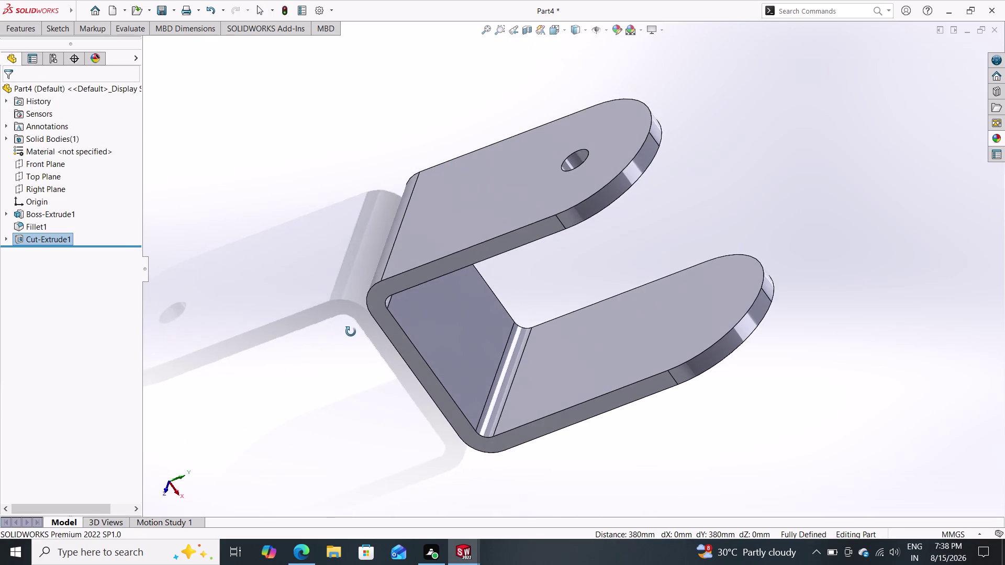
middle_drag(351, 332, 260, 177)
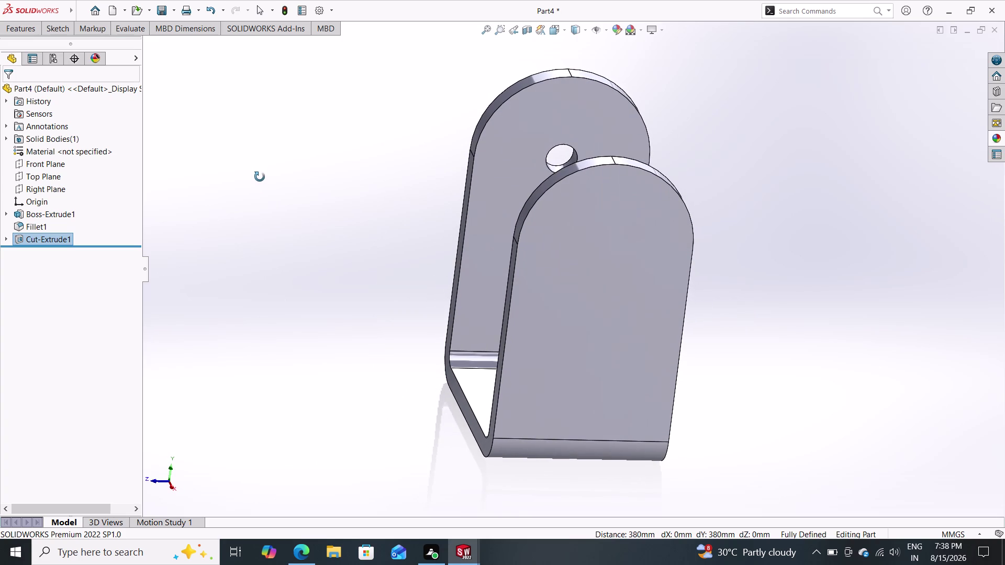
middle_drag(259, 177, 260, 177)
middle_drag(266, 188, 351, 279)
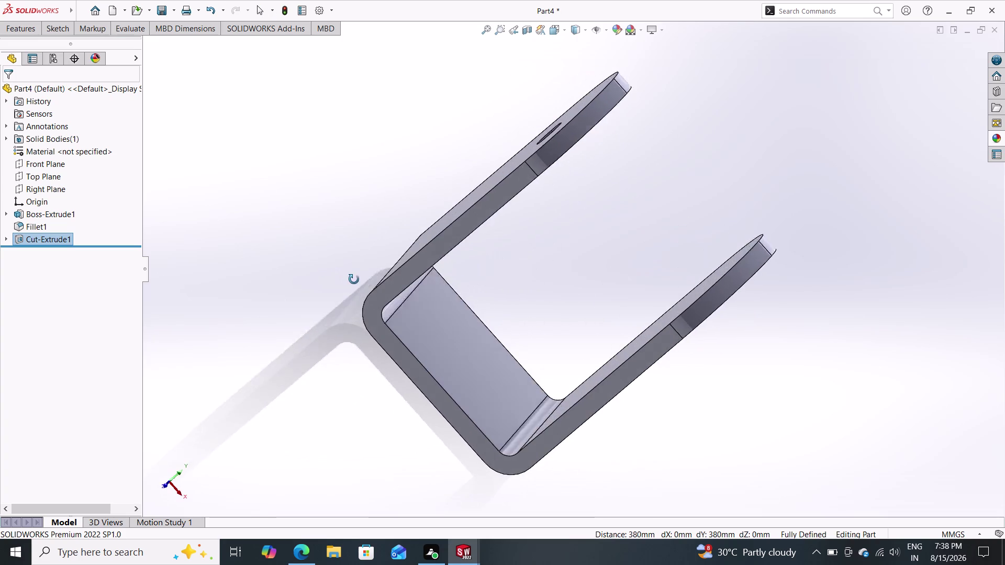
middle_drag(351, 279, 272, 187)
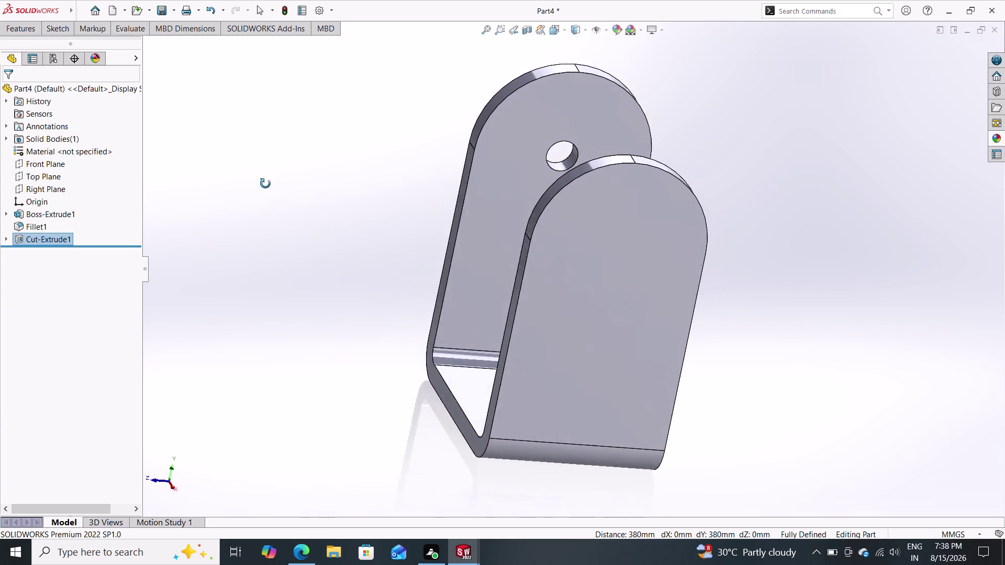
middle_drag(272, 187, 261, 183)
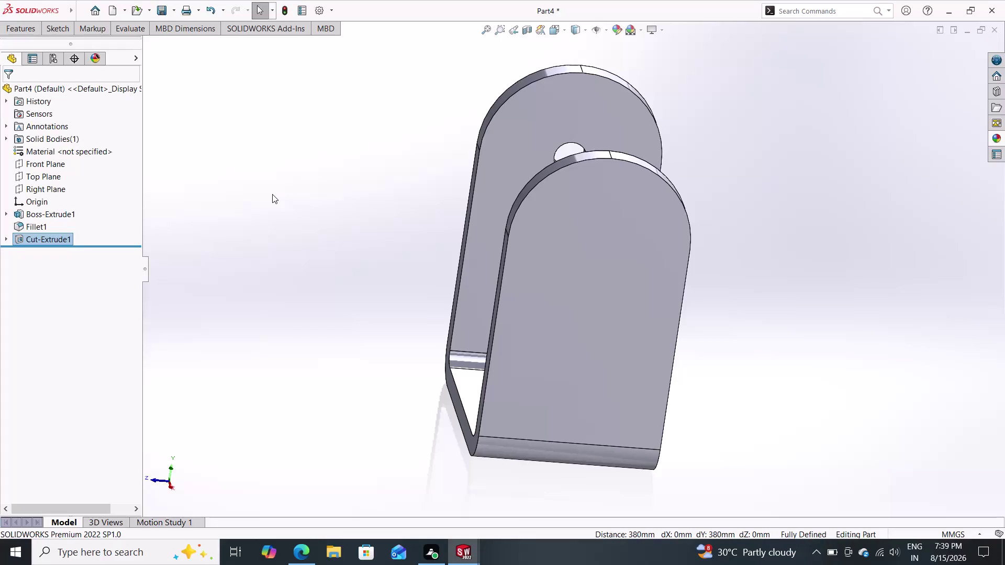
middle_drag(273, 194, 386, 314)
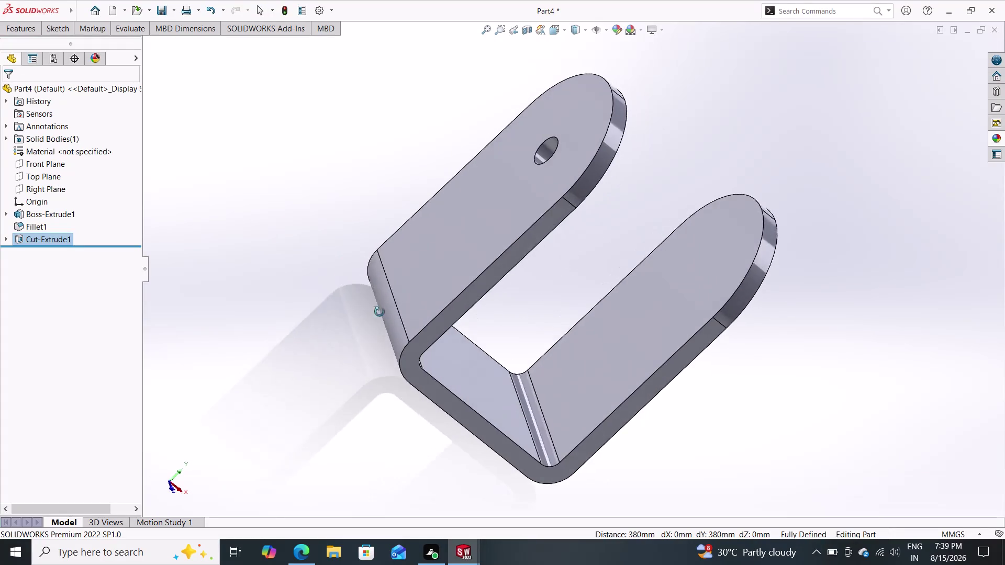
middle_drag(385, 313, 321, 272)
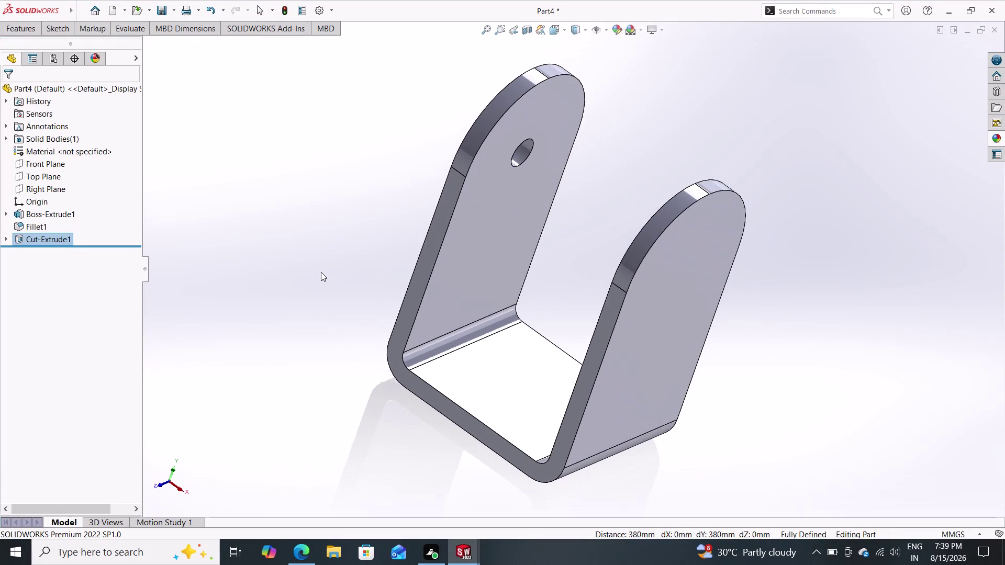
click(9, 33)
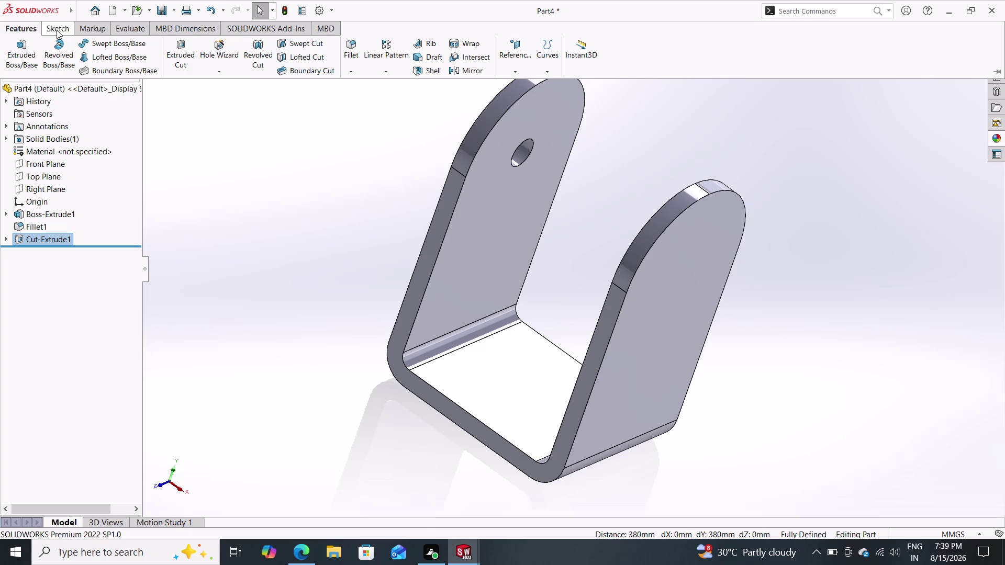
click(380, 70)
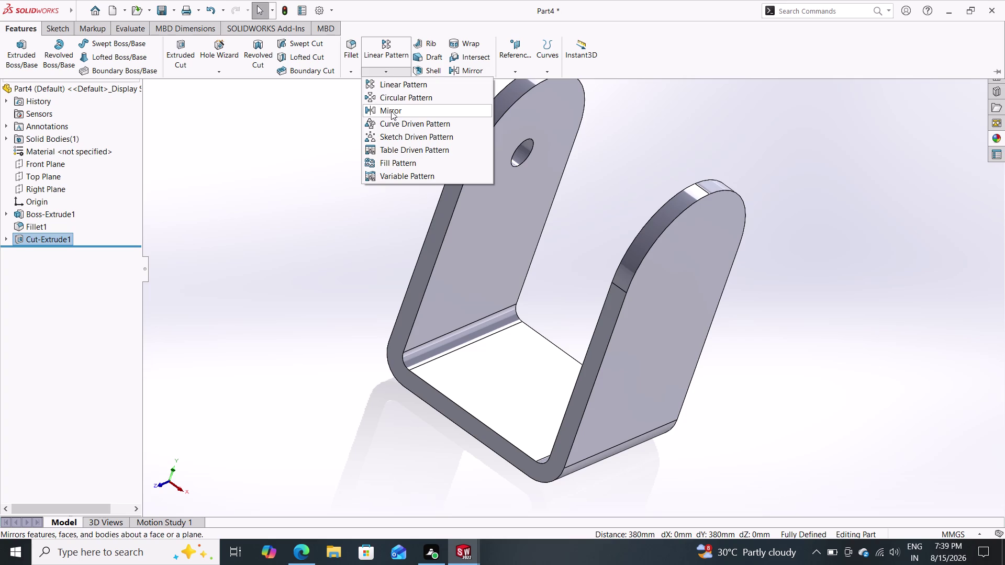
Mirror the hole cut across the Right Plane.
click(392, 111)
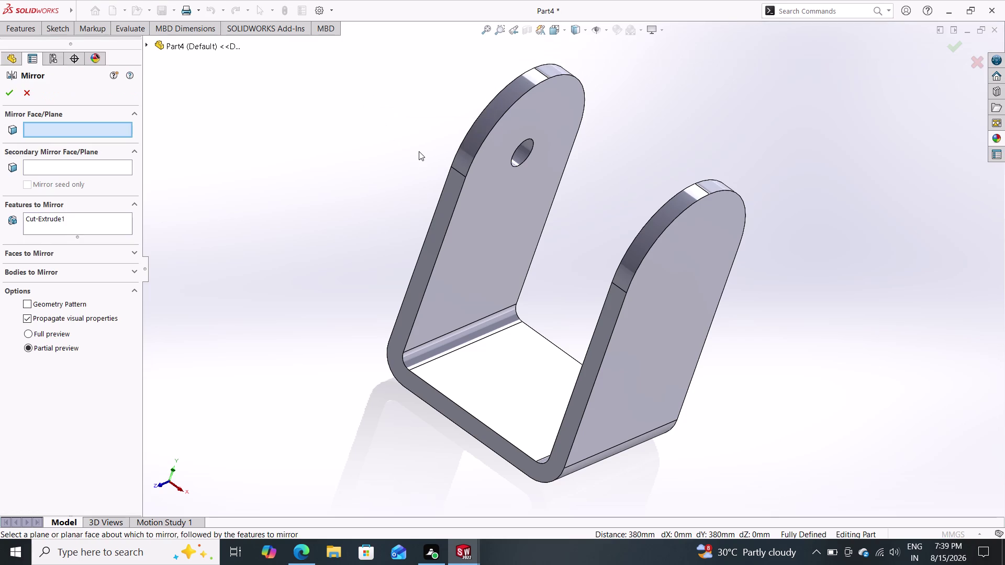
click(146, 44)
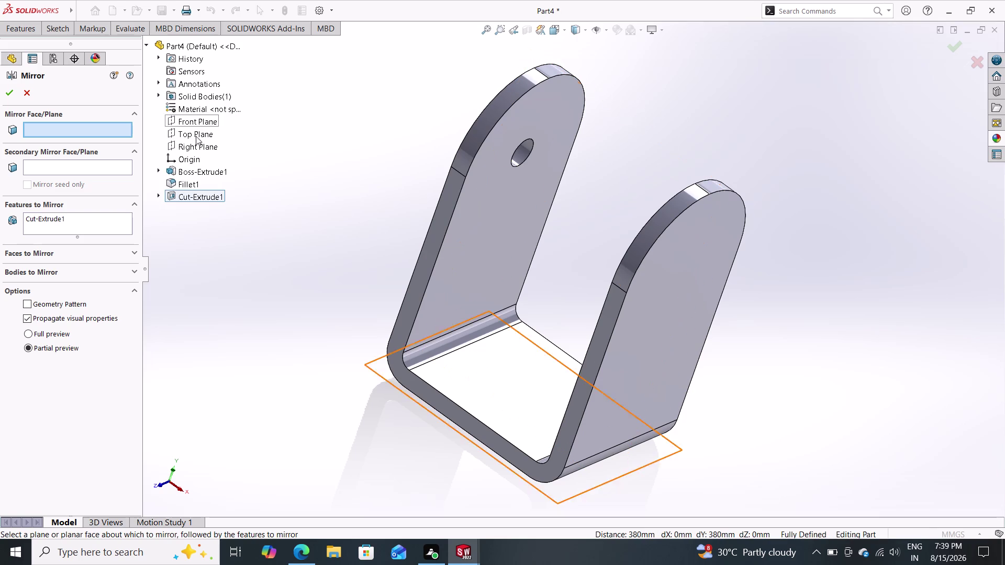
click(195, 144)
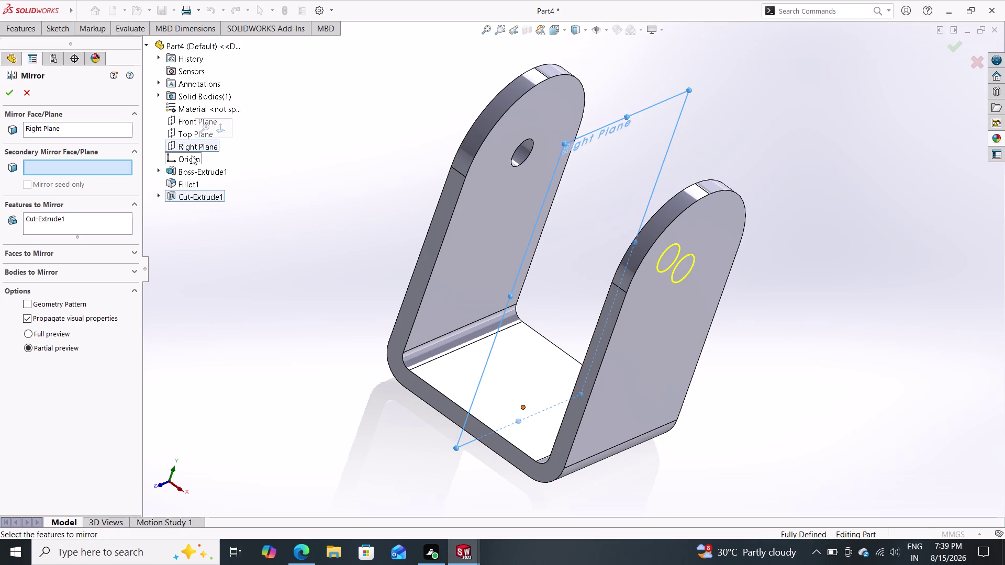
click(6, 94)
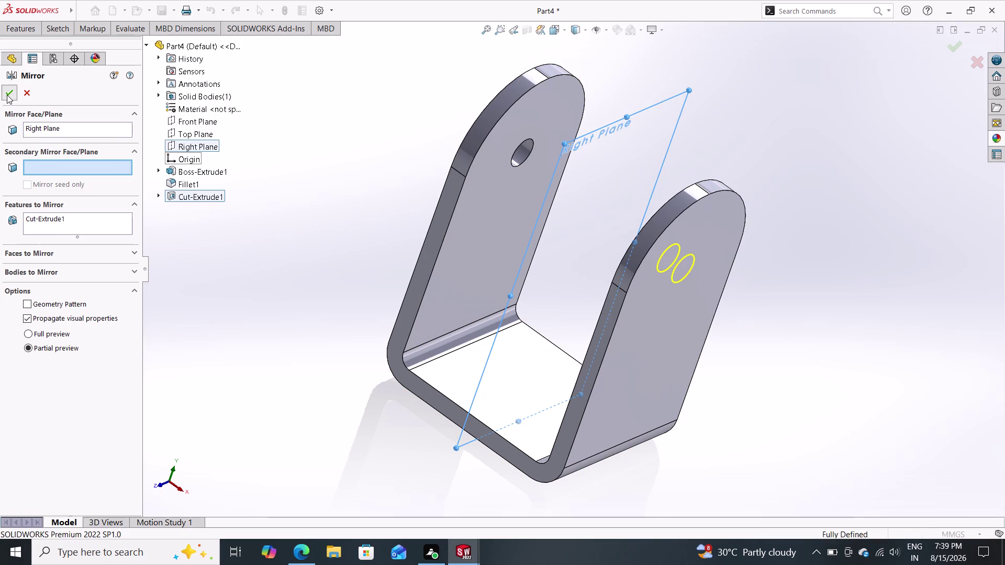
Orbit to view both holes and select the Front Plane.
middle_drag(304, 265, 256, 265)
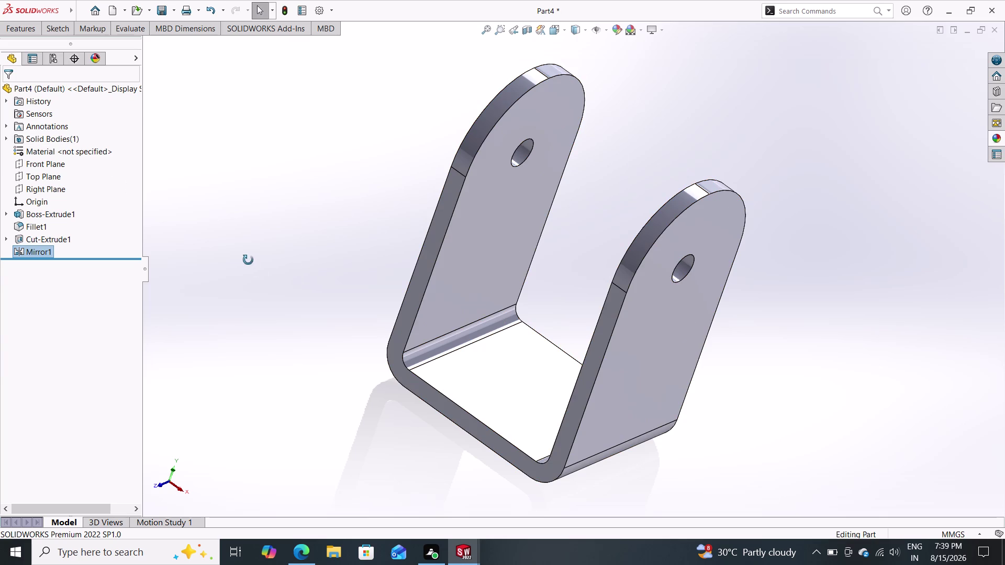
middle_drag(256, 265, 266, 238)
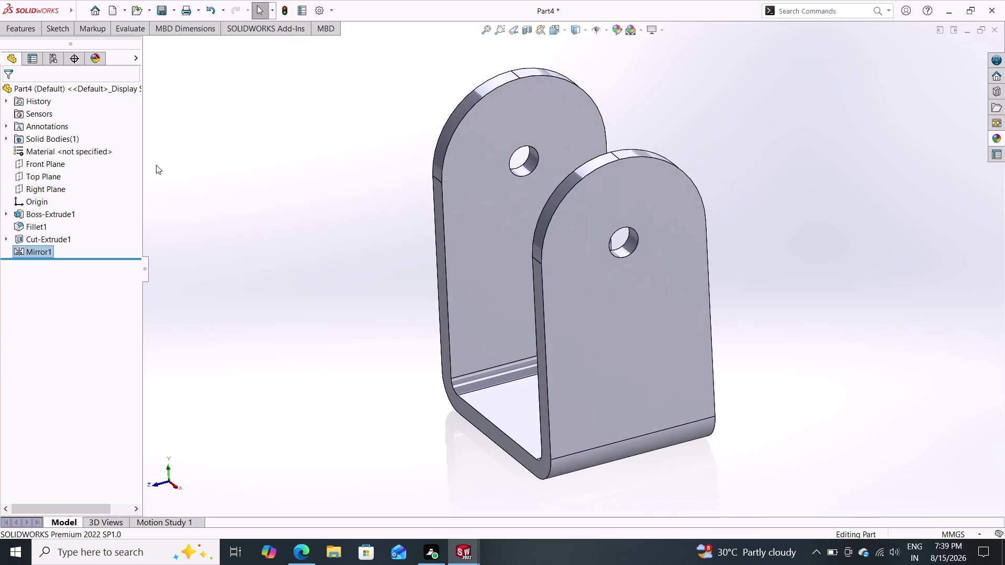
click(53, 164)
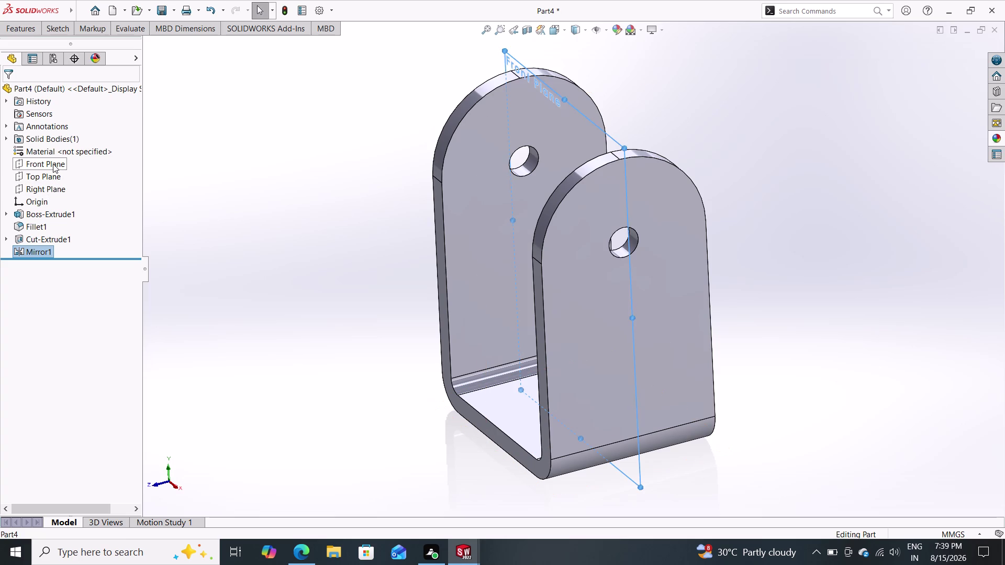
click(59, 152)
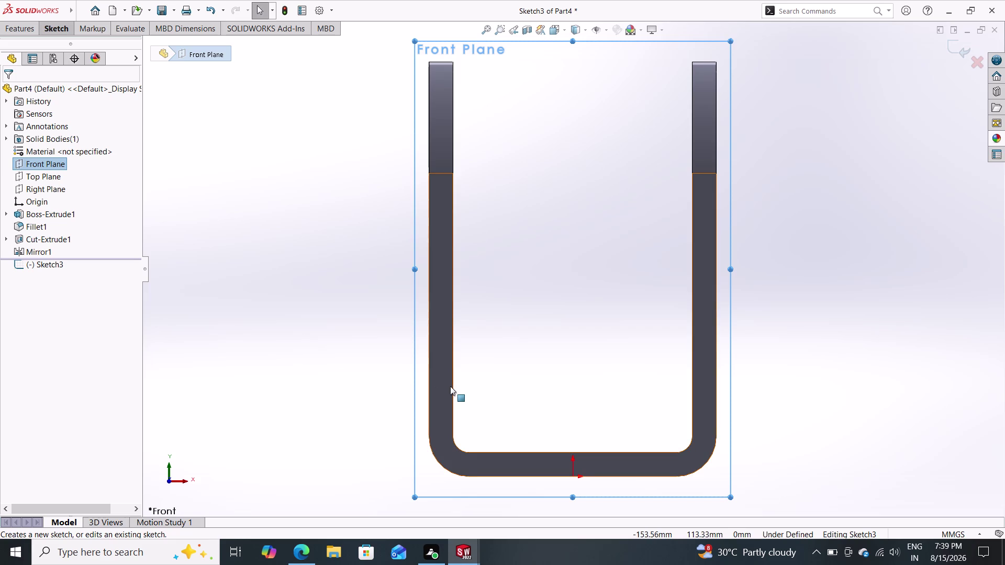
Pan below the bracket base and open a sketch on the Front Plane.
middle_drag(586, 386, 580, 332)
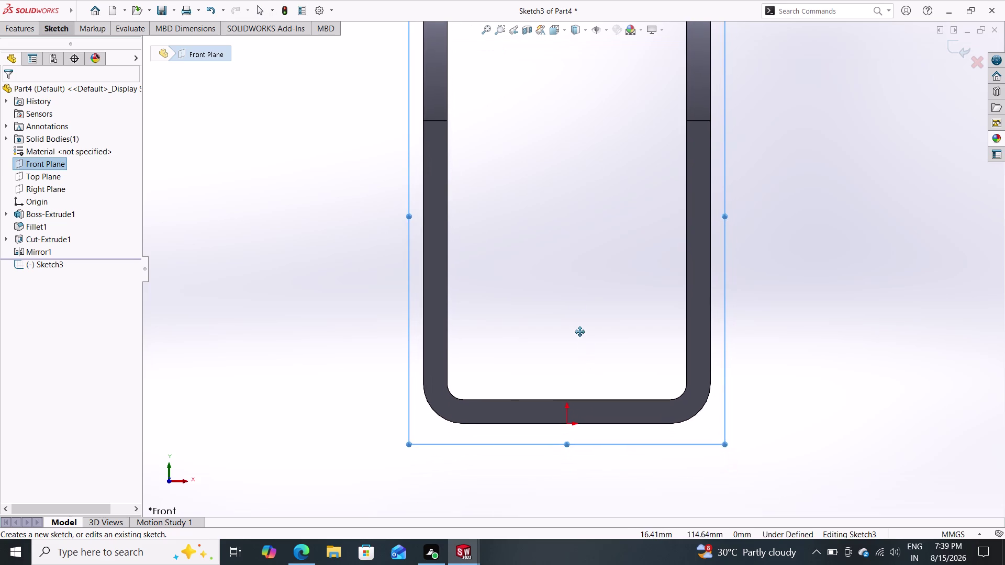
middle_drag(580, 332, 579, 279)
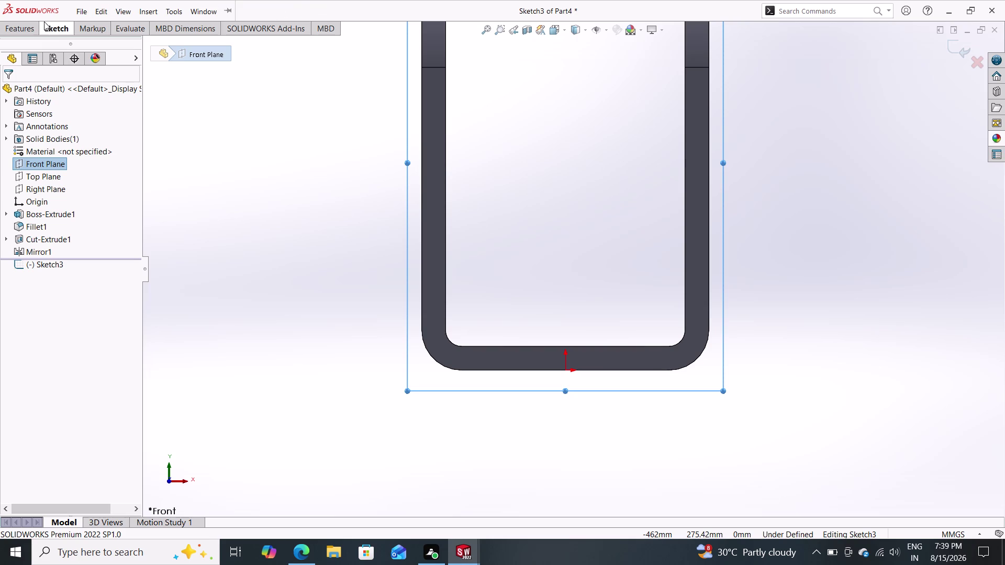
click(49, 27)
click(101, 45)
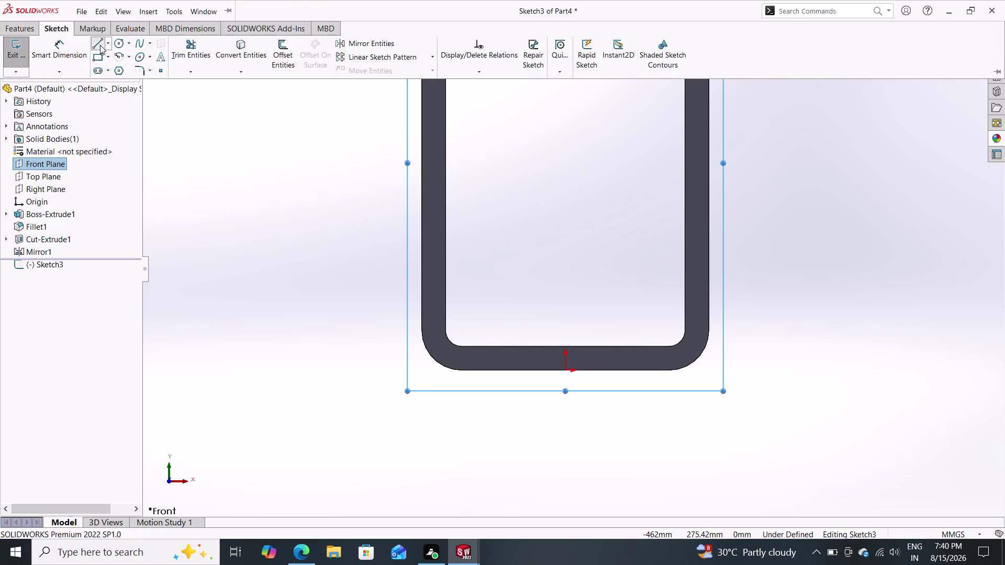
Draw a narrow, open-topped line outline hanging below the base centre.
click(566, 370)
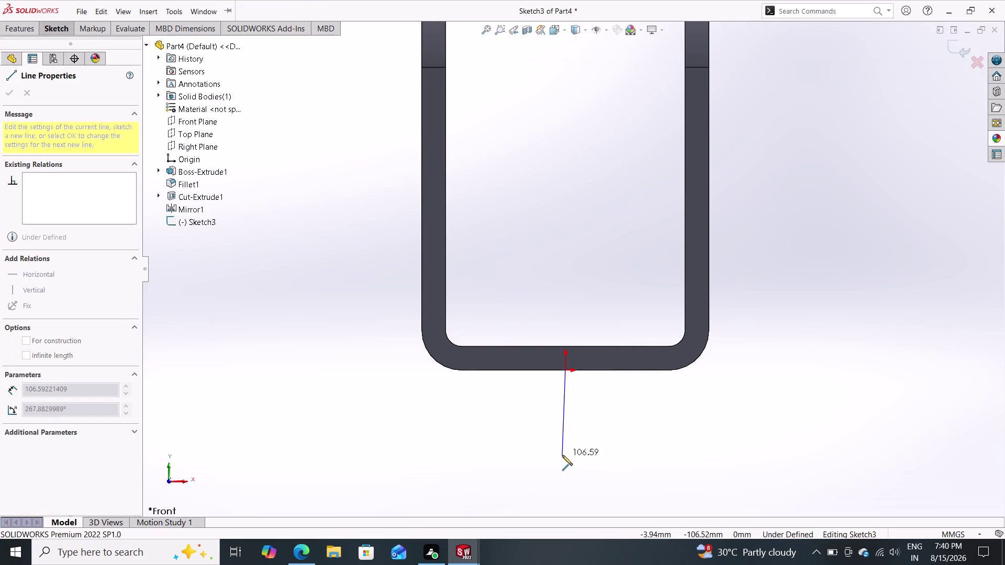
click(565, 490)
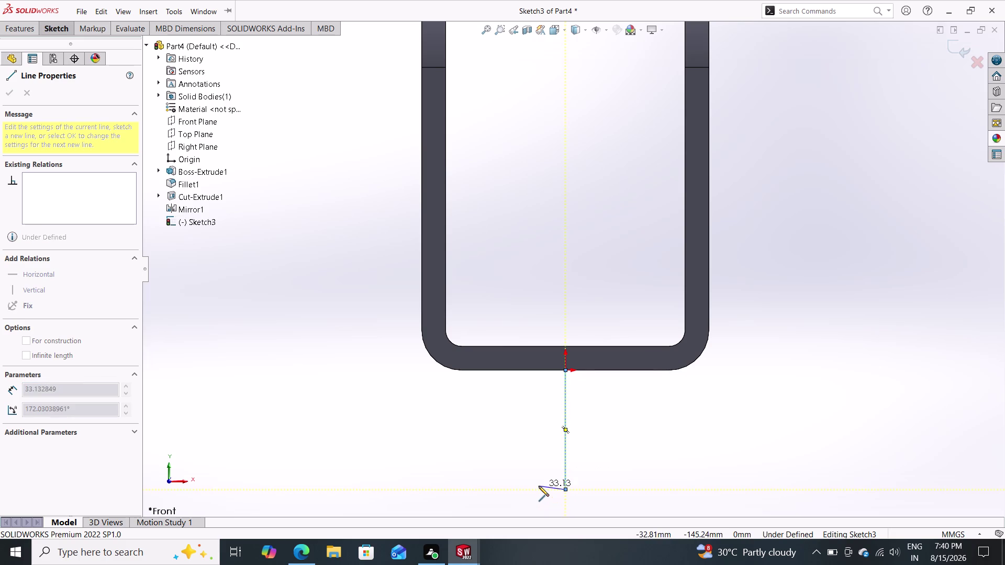
click(539, 489)
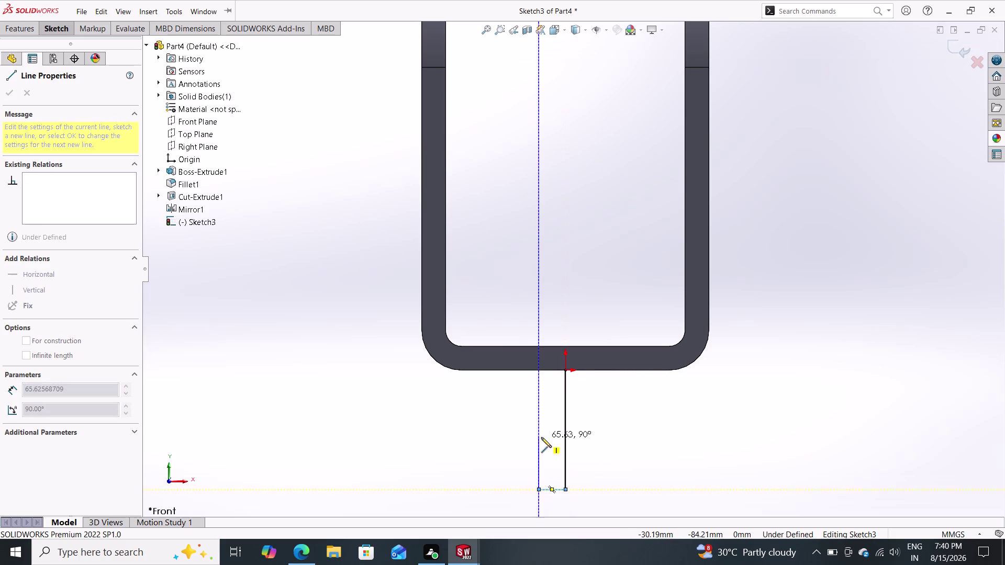
click(538, 369)
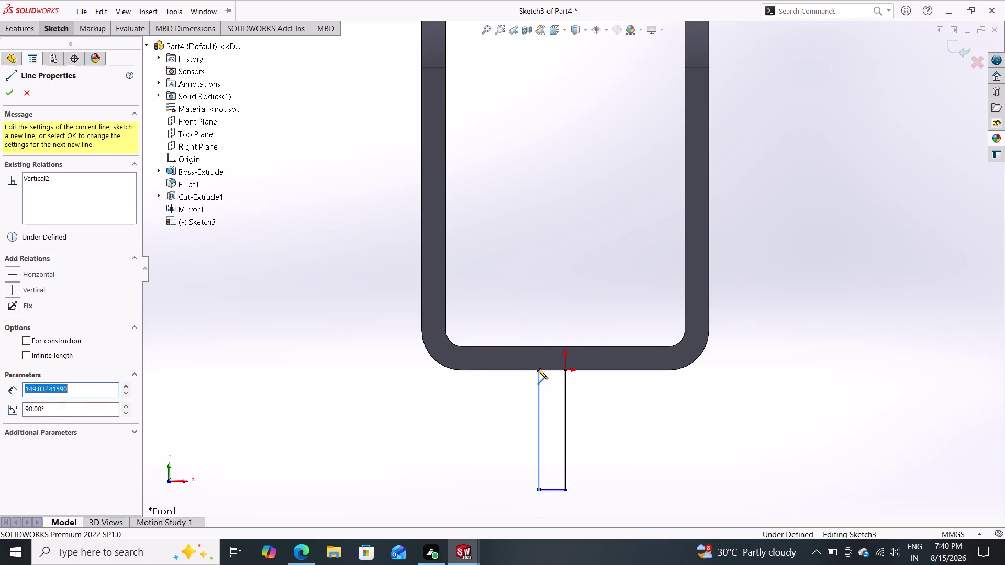
key(Escape)
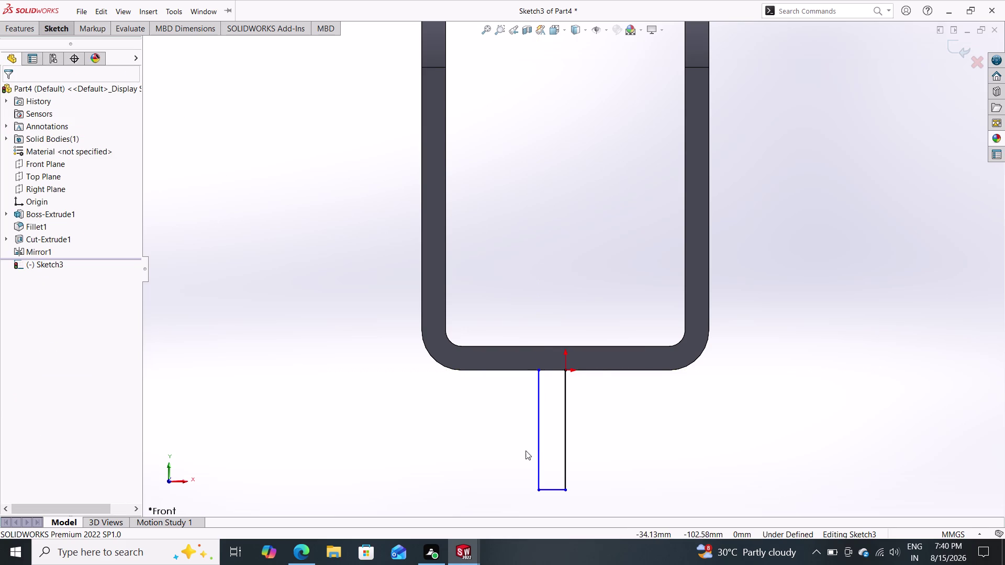
Dimension the right vertical line of the outline to 325 mm.
click(51, 30)
click(66, 46)
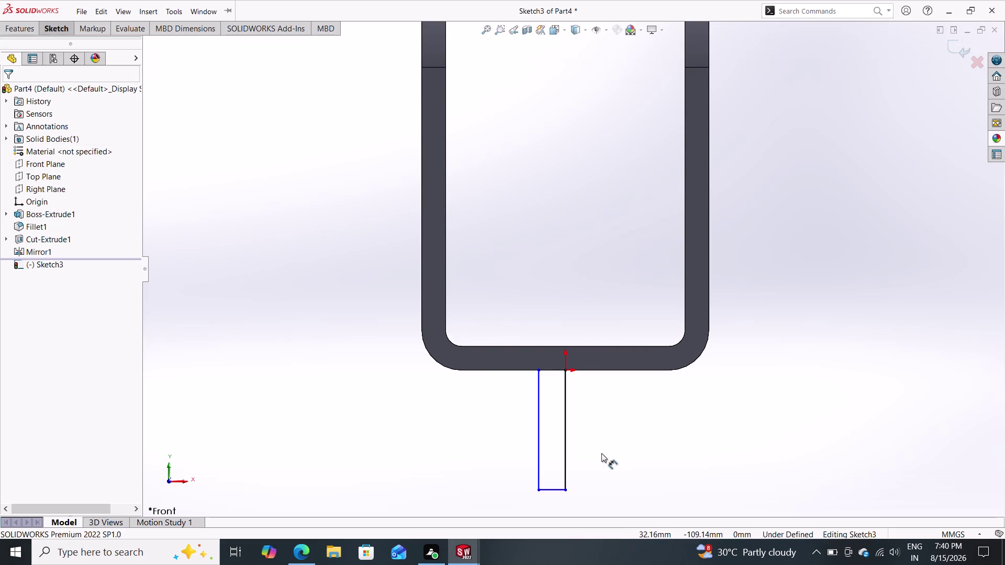
click(566, 419)
click(690, 445)
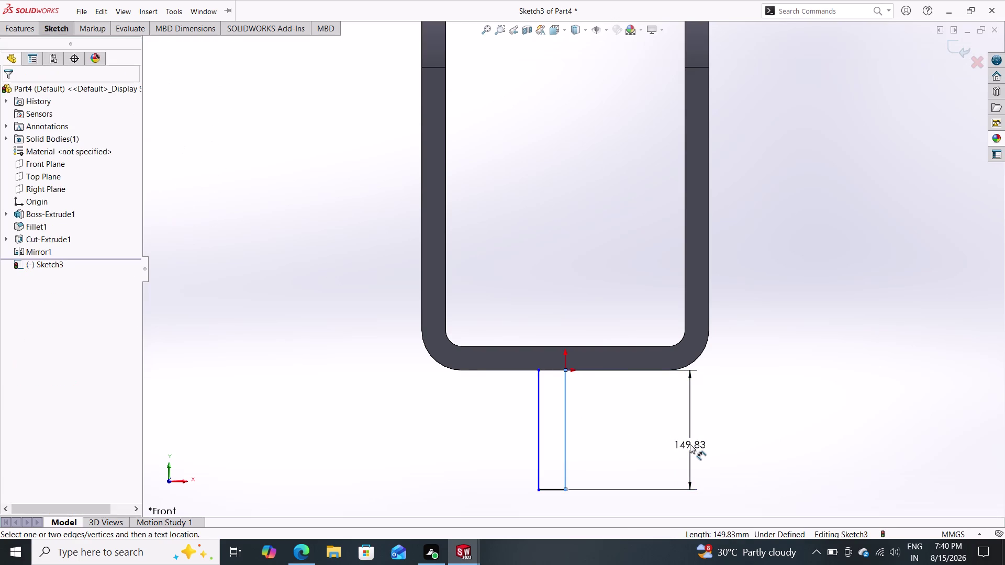
text(325)
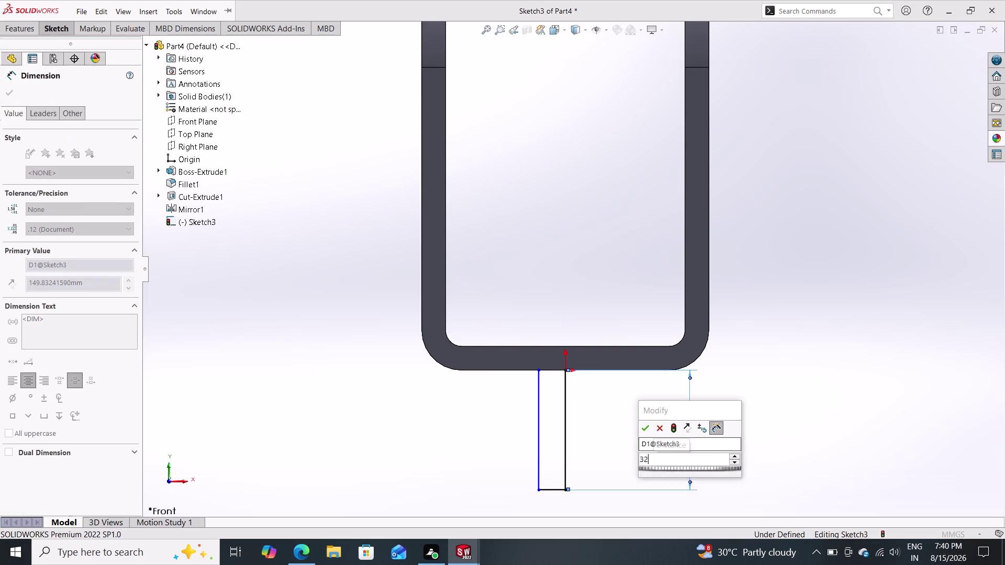
key(Return)
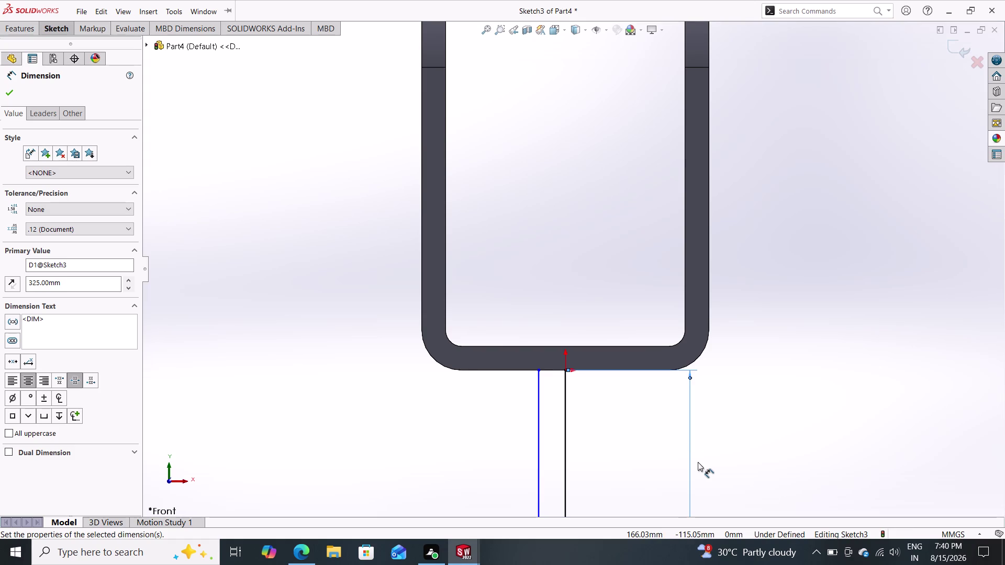
scroll(down, 3)
scroll(up, 3)
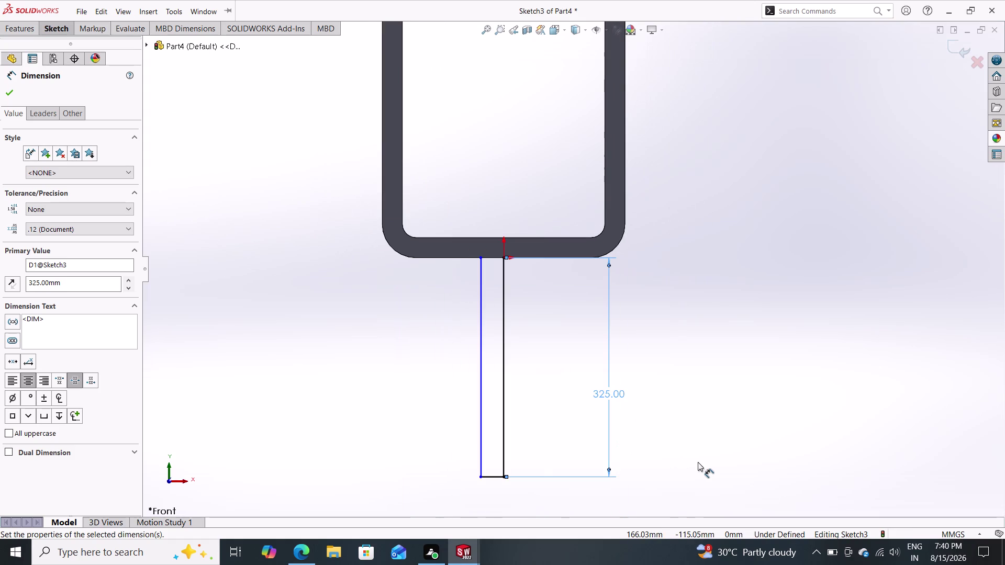
click(492, 477)
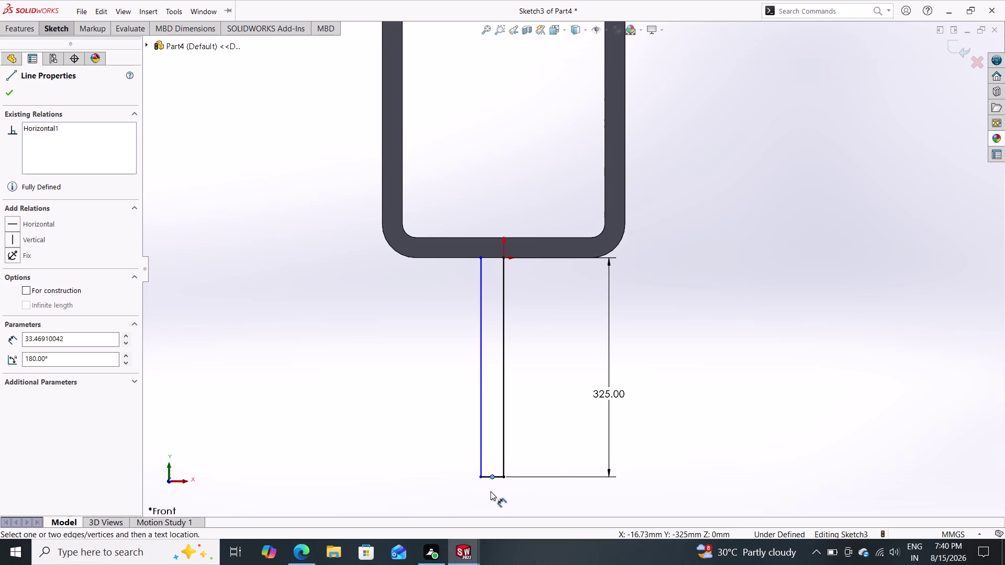
Try selecting the rectangle's lower-left corner point, then dismiss its properties.
click(483, 478)
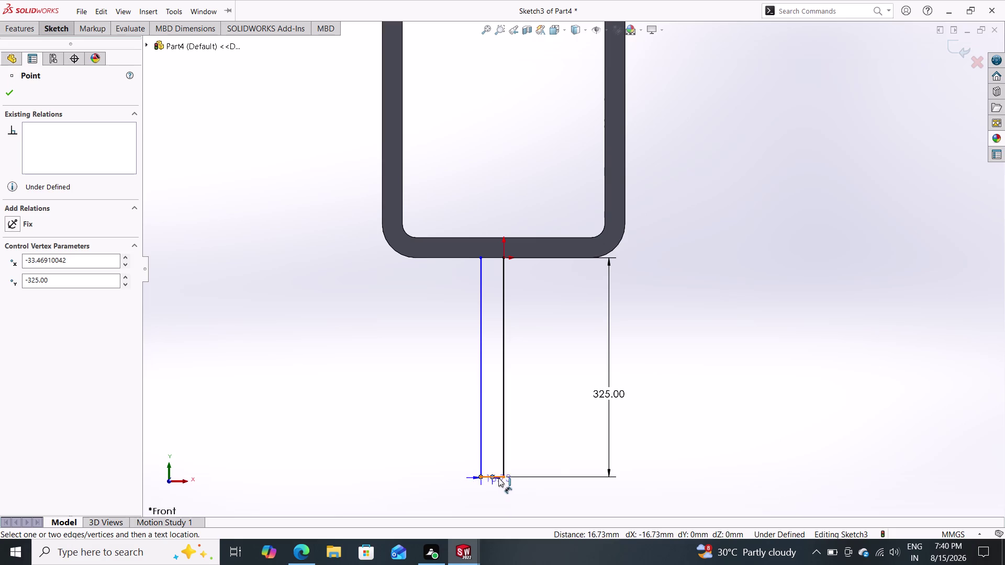
key(Escape)
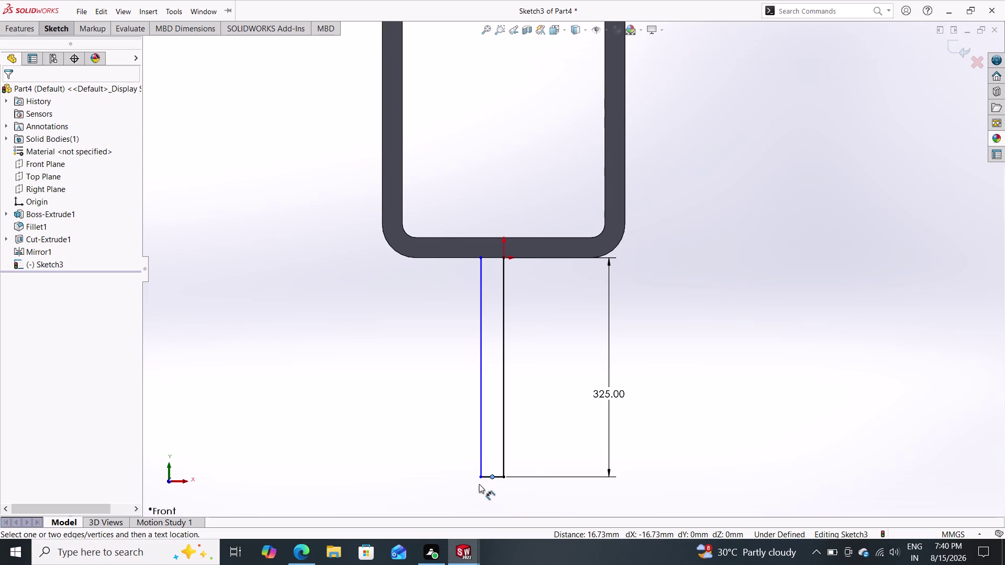
click(479, 477)
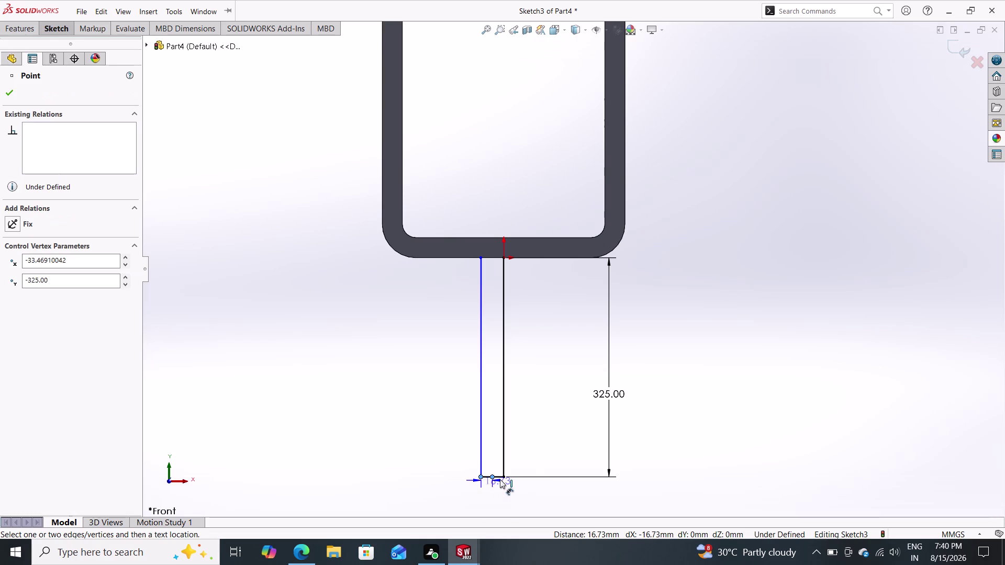
key(Escape)
key(Escape)
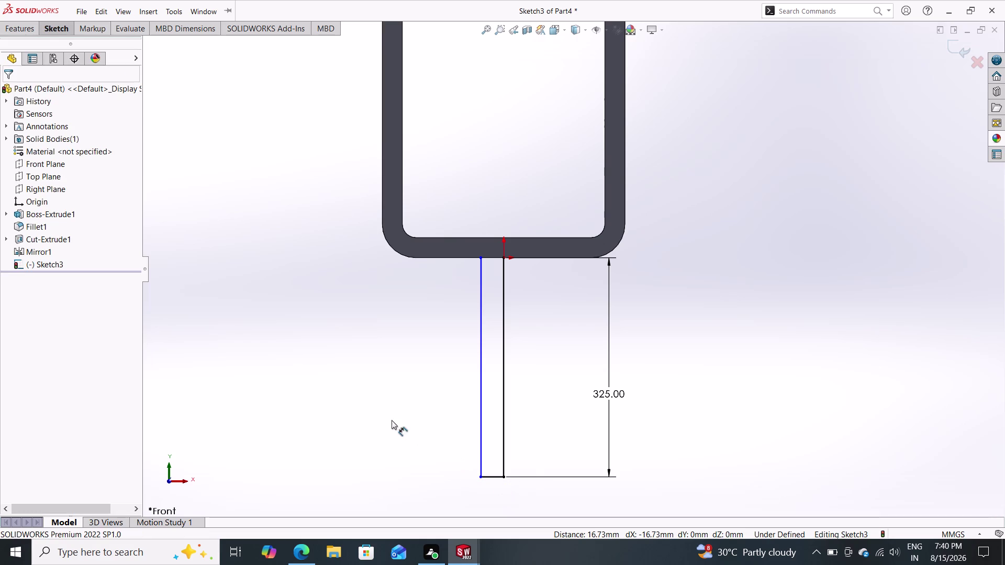
click(59, 31)
click(68, 44)
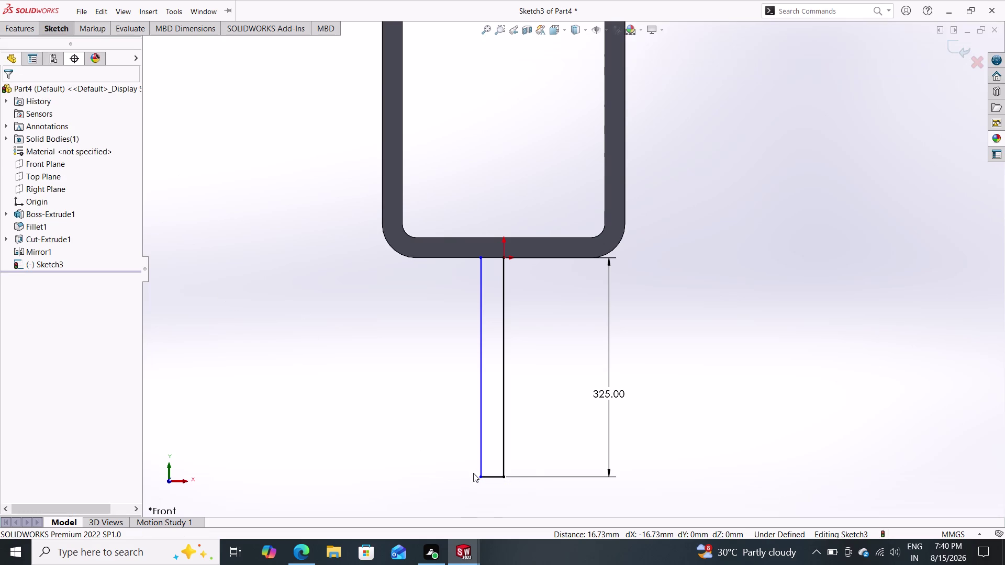
click(505, 477)
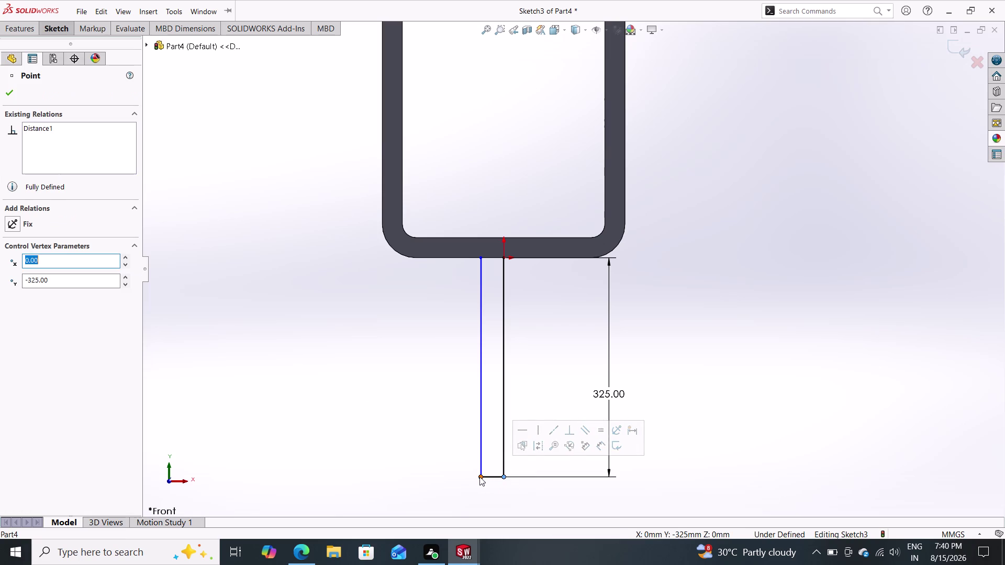
click(479, 477)
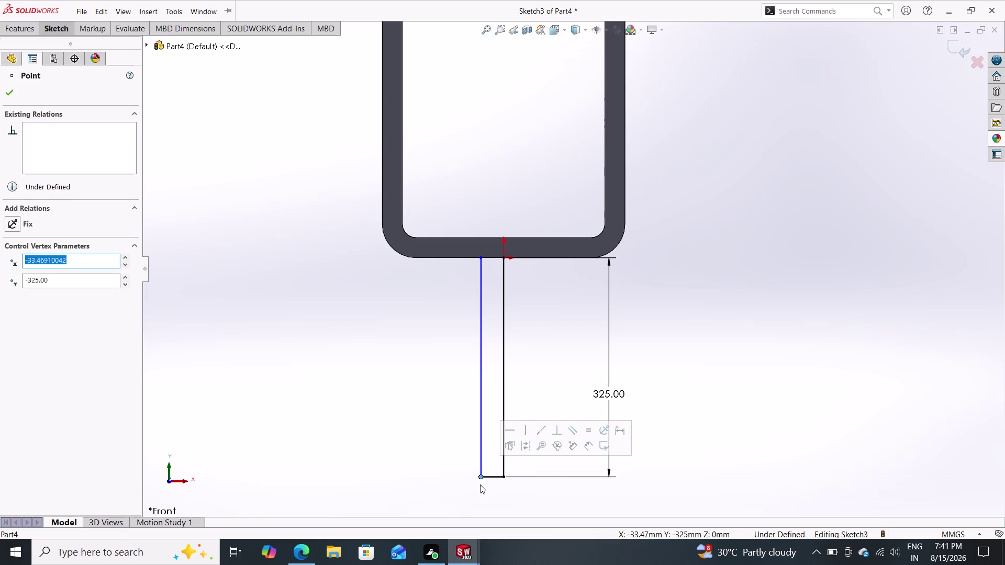
key(Escape)
key(Escape)
key(Escape)
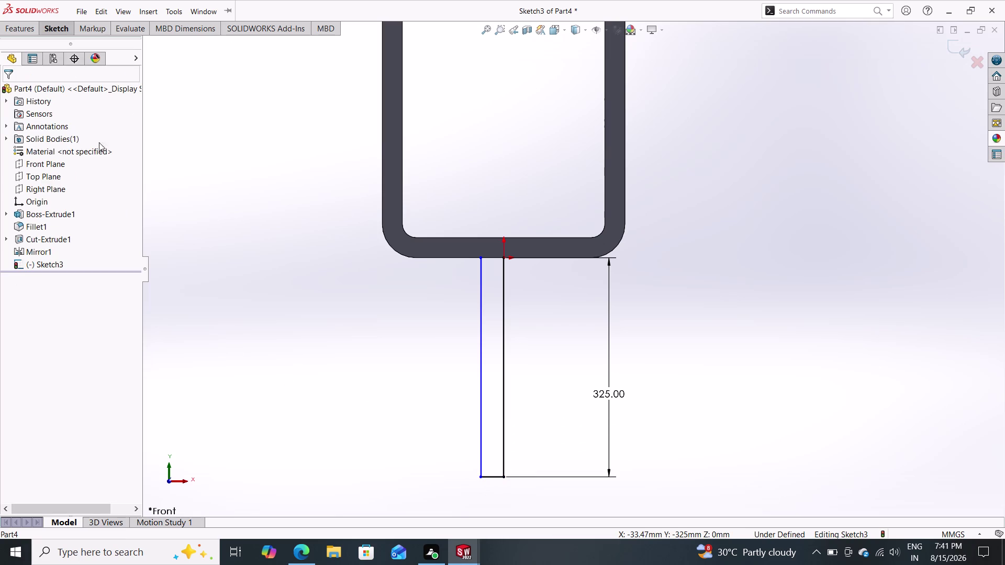
Dimension the bottom line to 75 mm, fully defining the sketch.
click(54, 32)
click(60, 49)
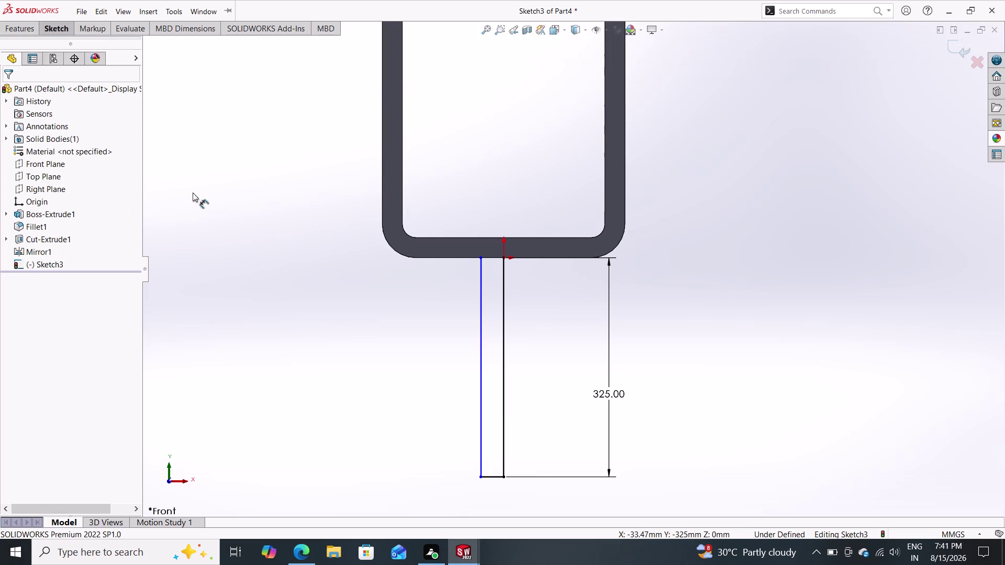
click(492, 475)
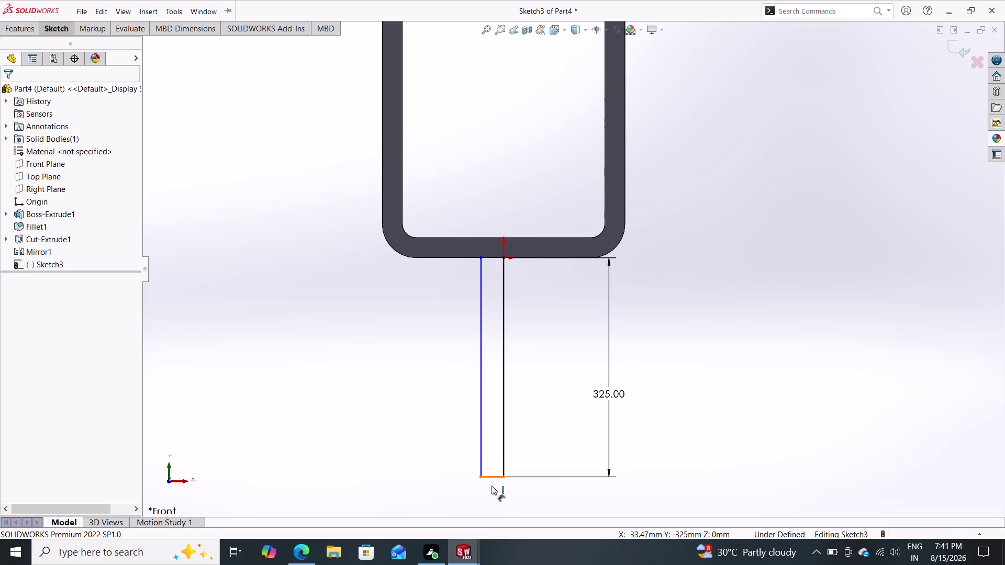
click(491, 488)
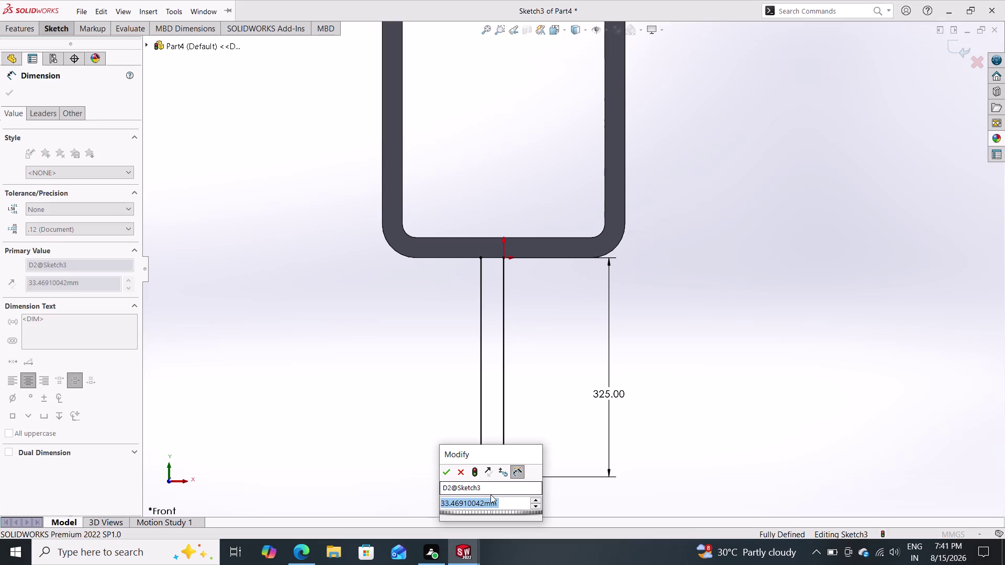
text(7)
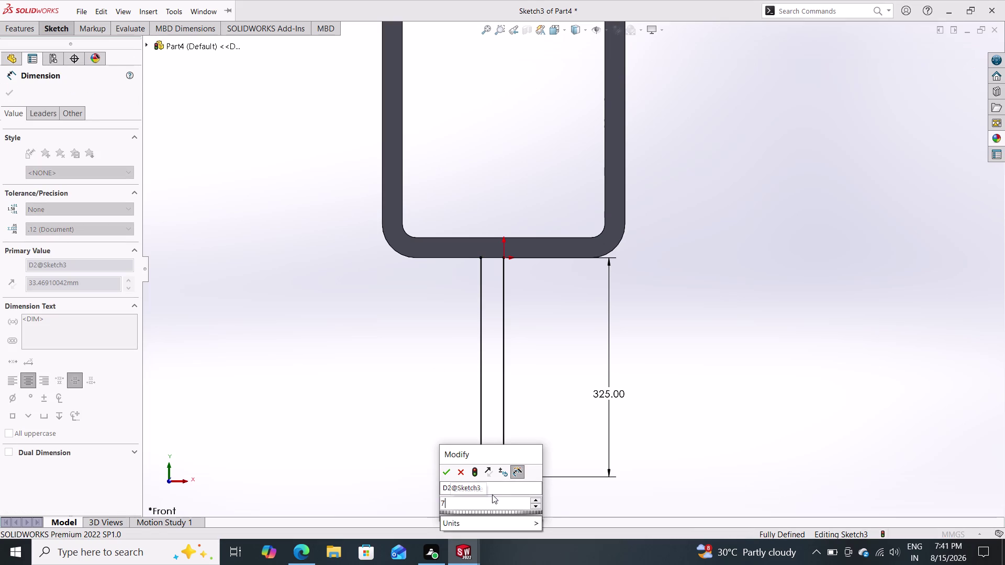
text(5)
key(Return)
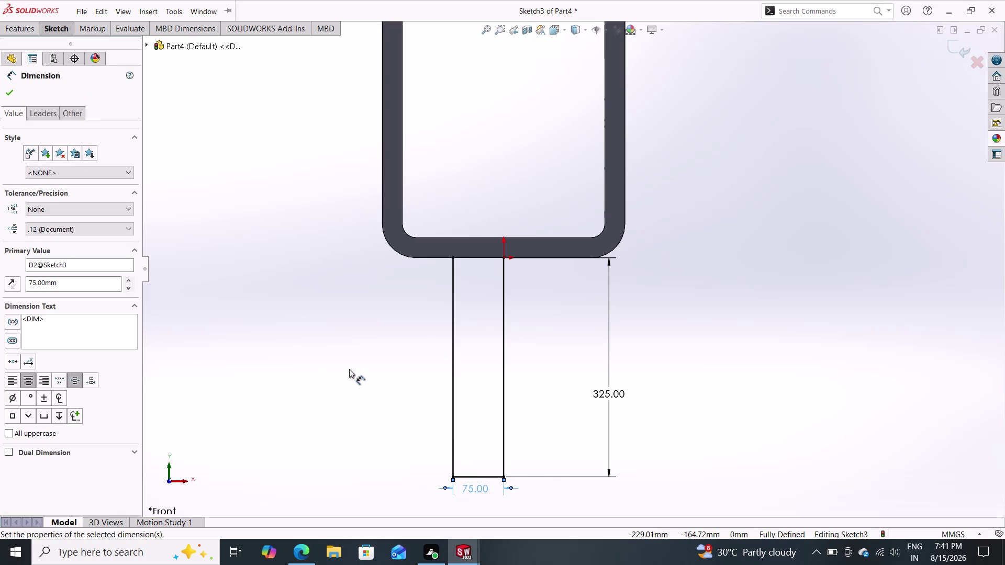
click(5, 89)
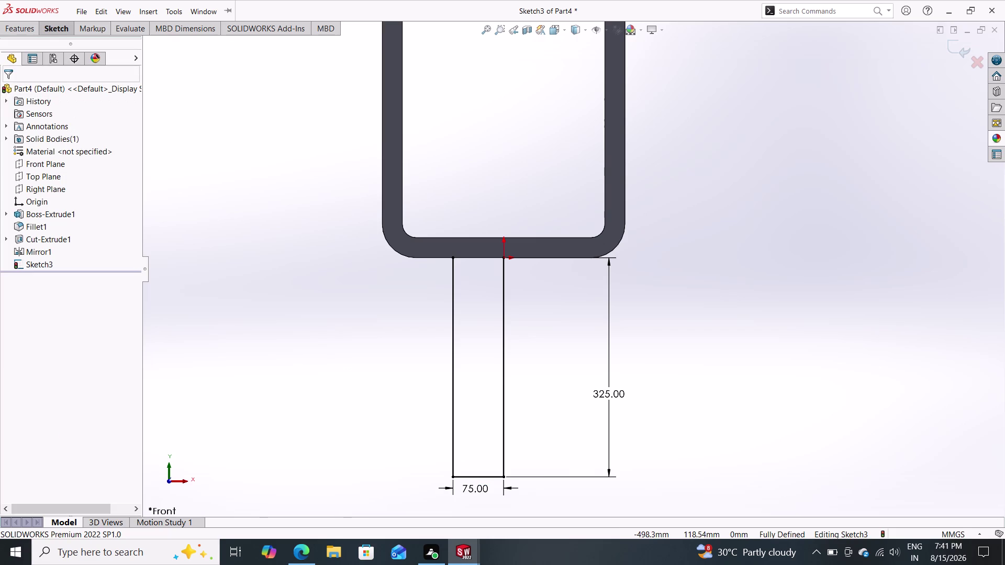
click(54, 28)
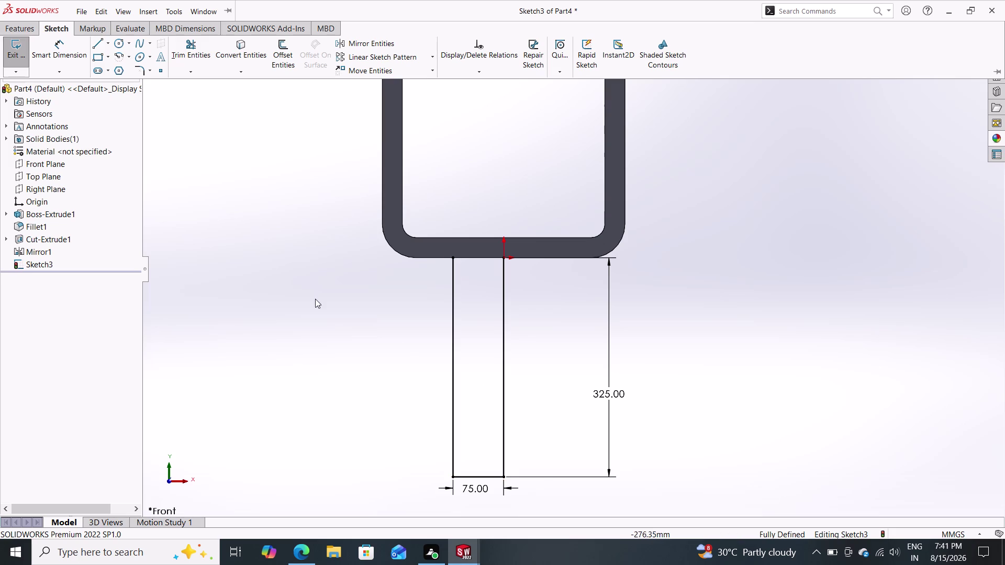
Thin-revolve Sketch3 about Line1 into the 325 mm Revolve-Thin1 tube.
click(23, 27)
click(55, 53)
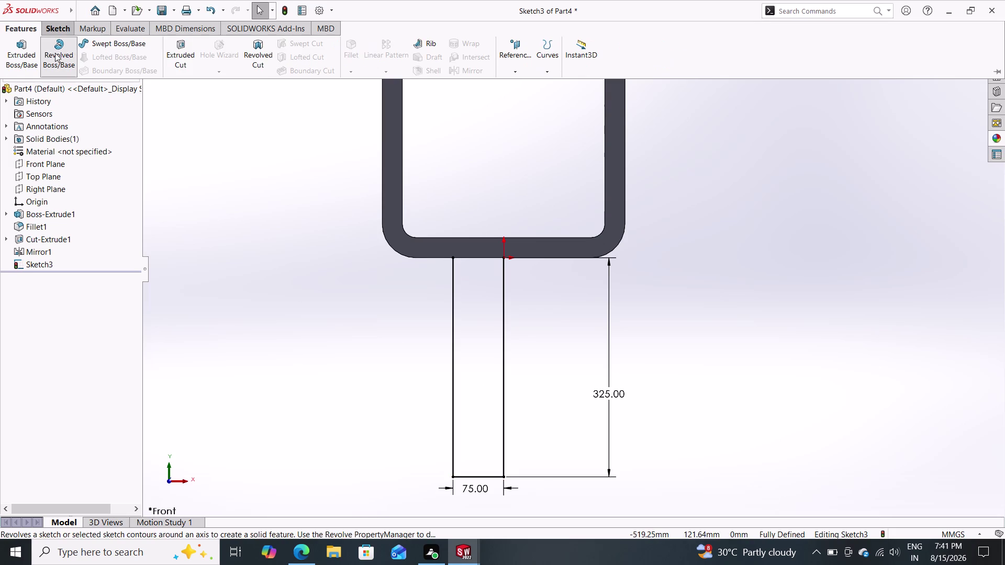
click(505, 359)
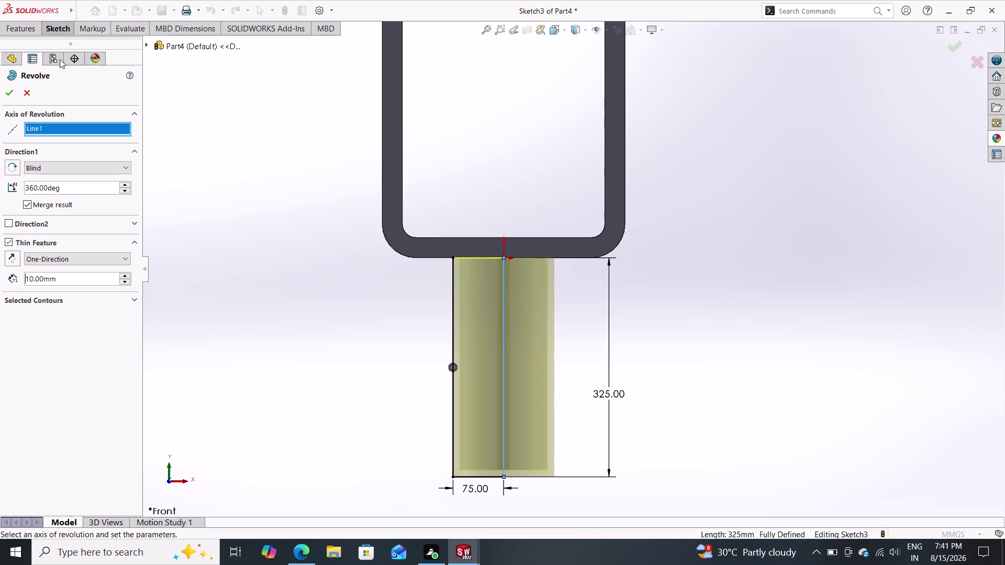
click(9, 85)
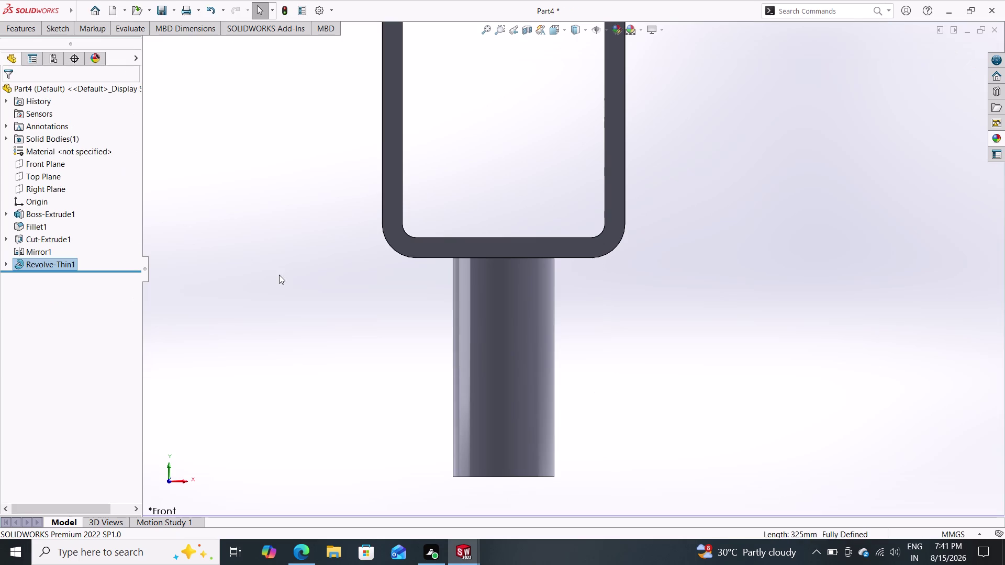
middle_drag(428, 392, 421, 297)
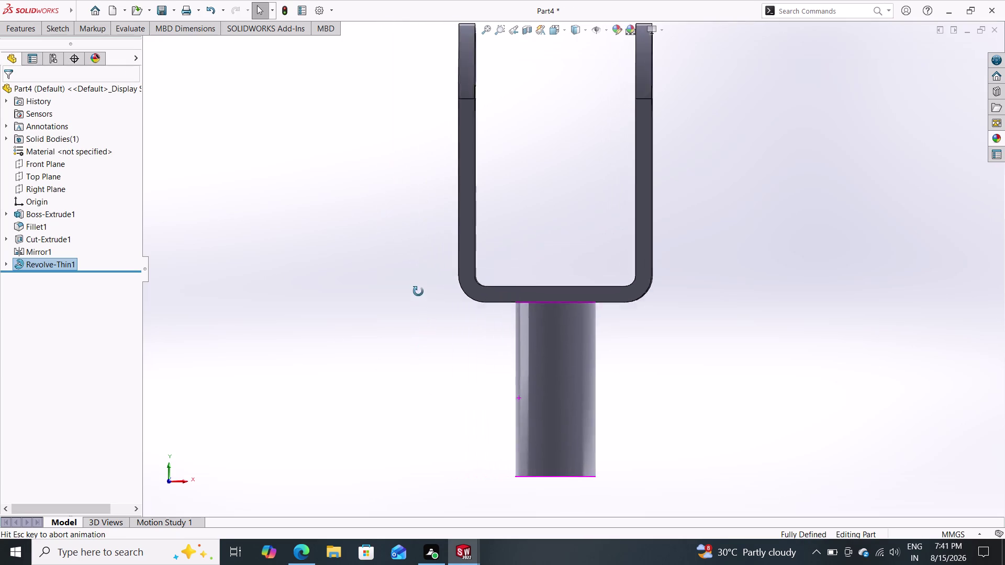
middle_drag(420, 297, 417, 292)
middle_drag(455, 359, 463, 395)
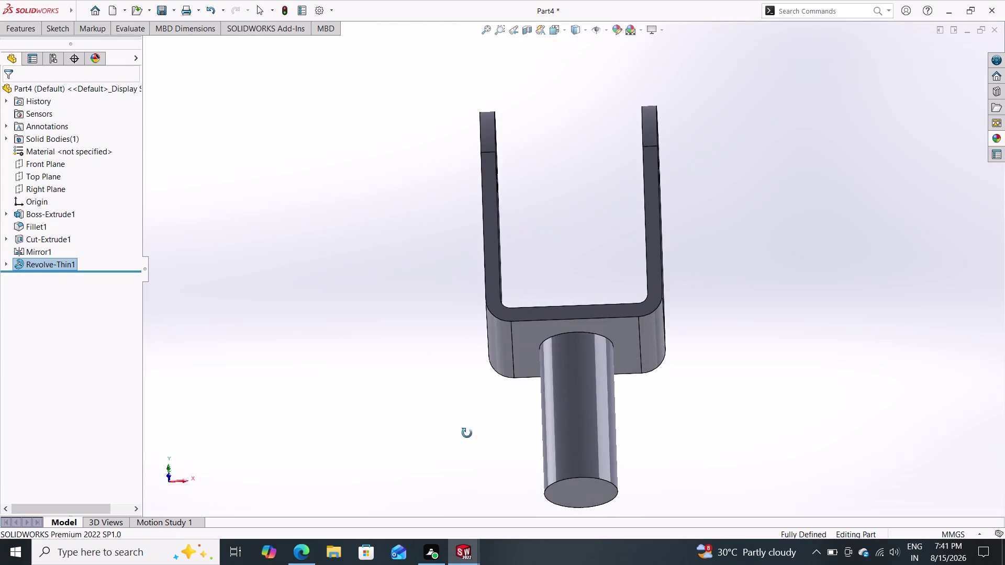
middle_drag(463, 395, 476, 517)
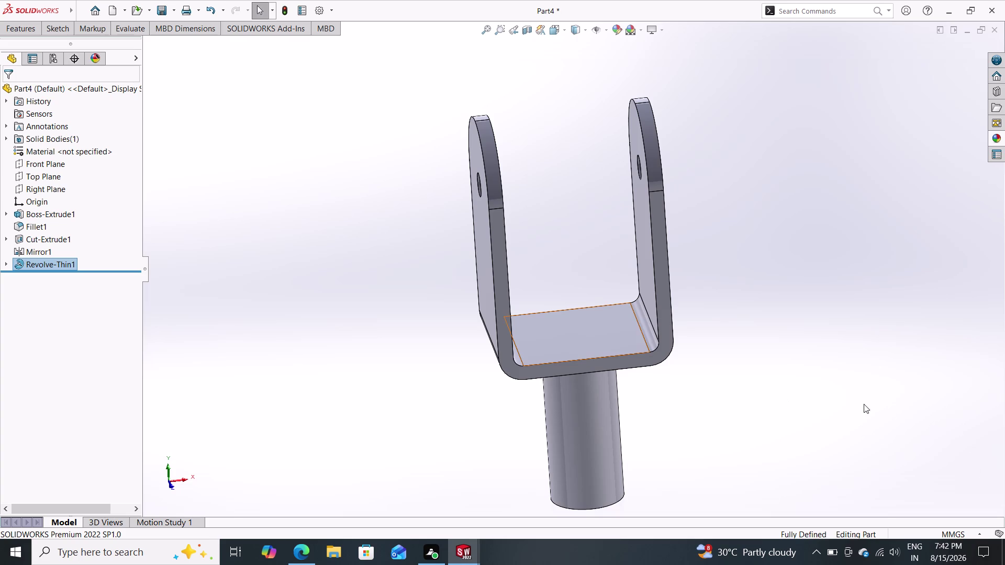
middle_drag(685, 361, 660, 159)
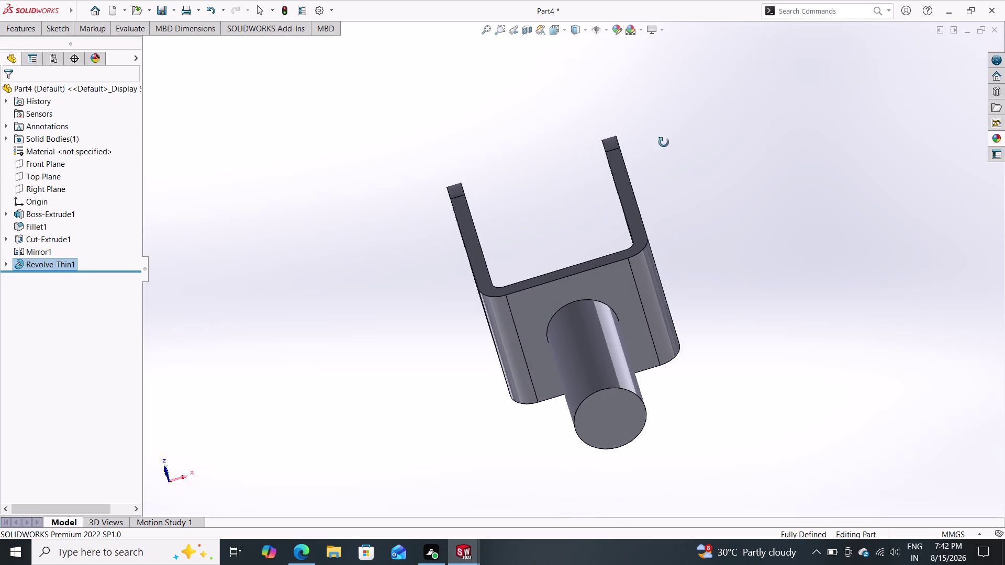
middle_drag(660, 159, 732, 315)
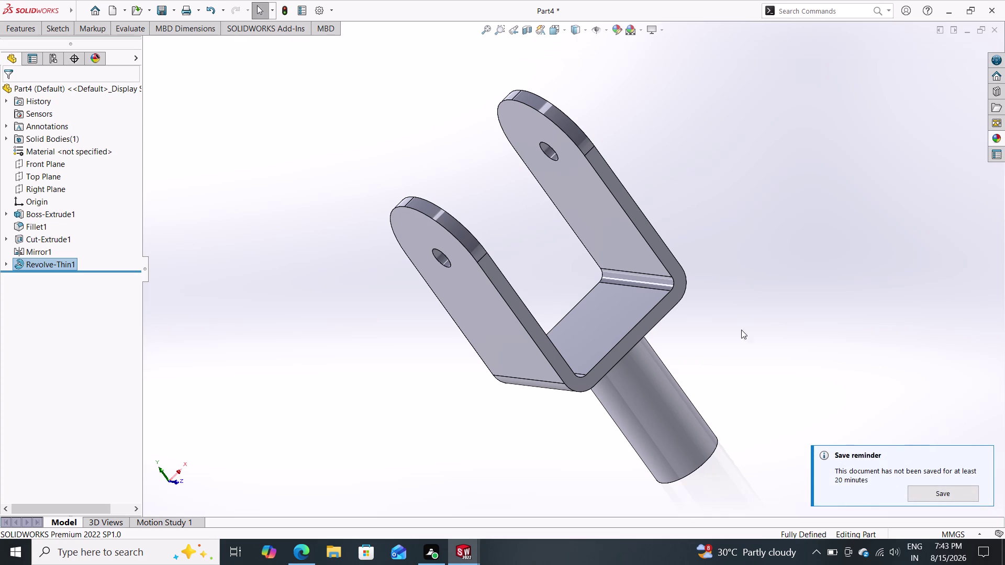
click(993, 139)
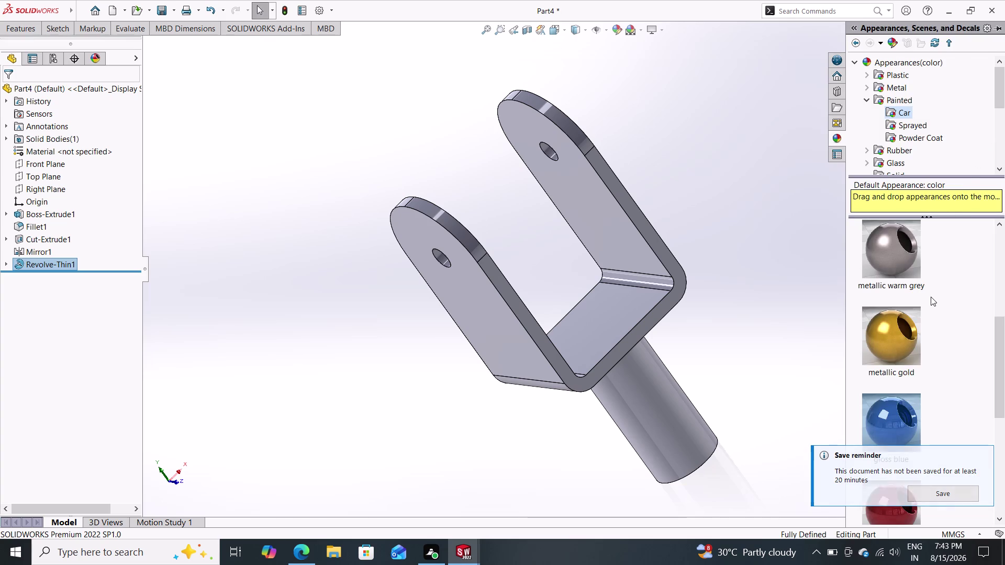
Drag the candy apple red appearance onto the model and apply it to the whole part.
scroll(down, 3)
scroll(up, 3)
scroll(down, 3)
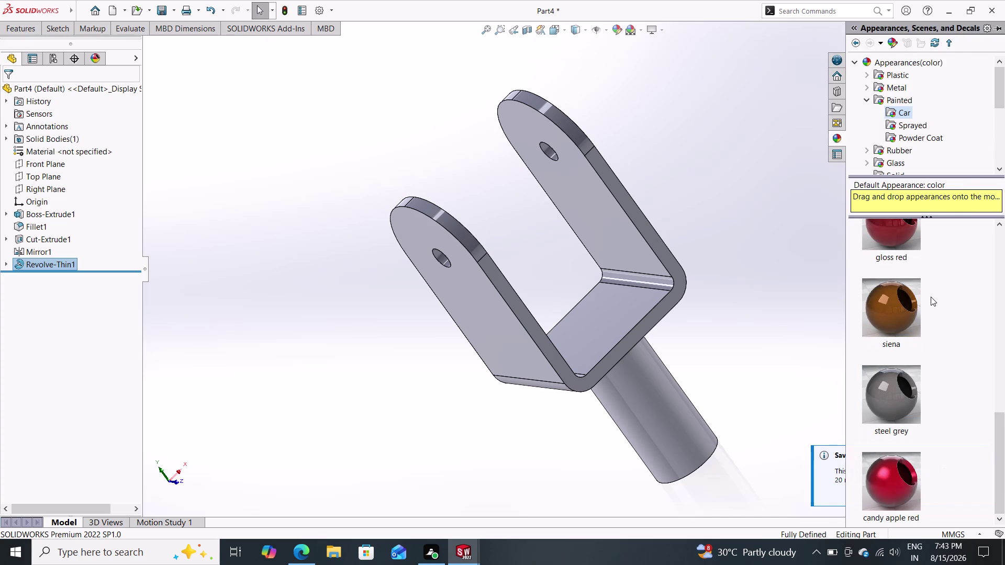
drag(888, 482, 614, 339)
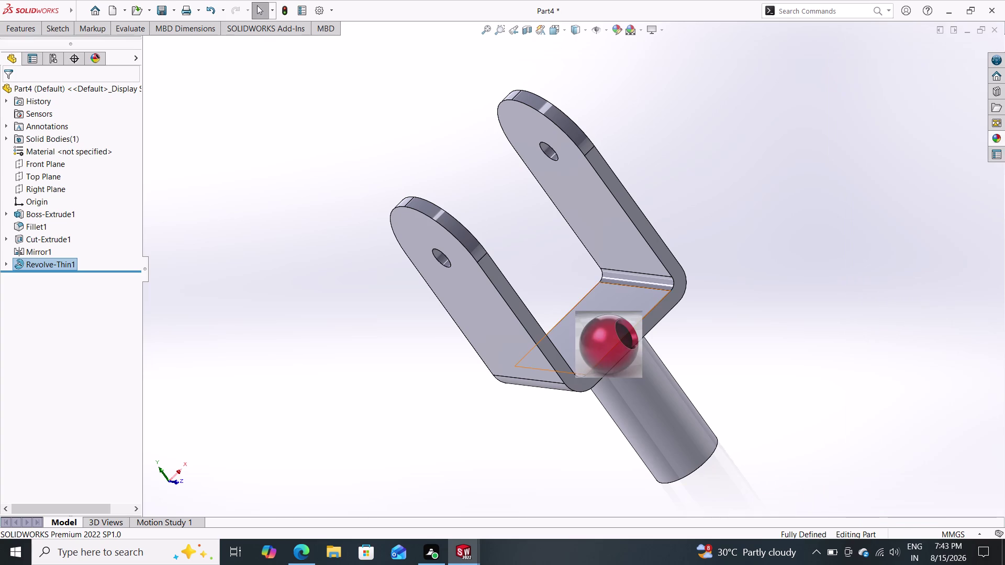
drag(614, 339, 603, 311)
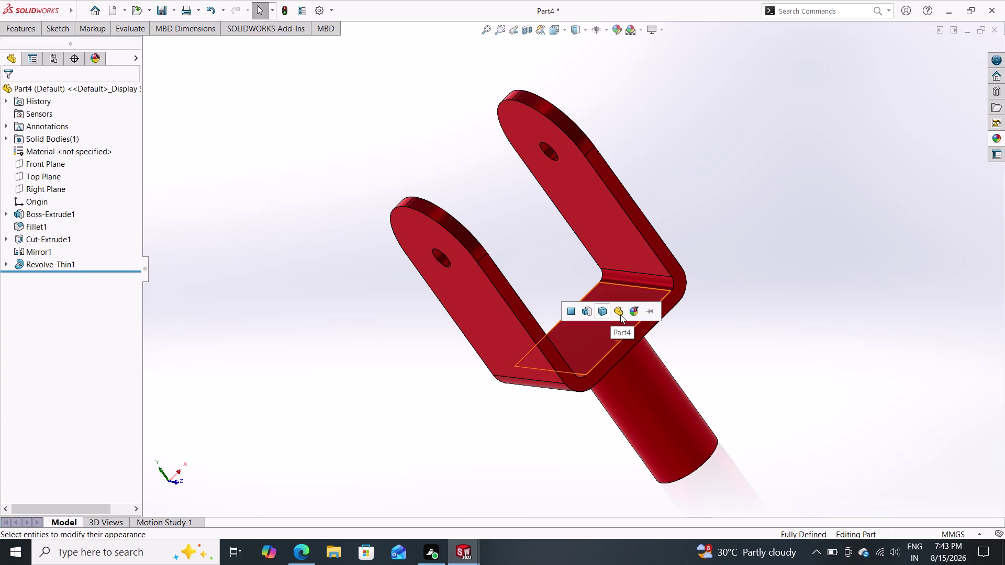
click(620, 315)
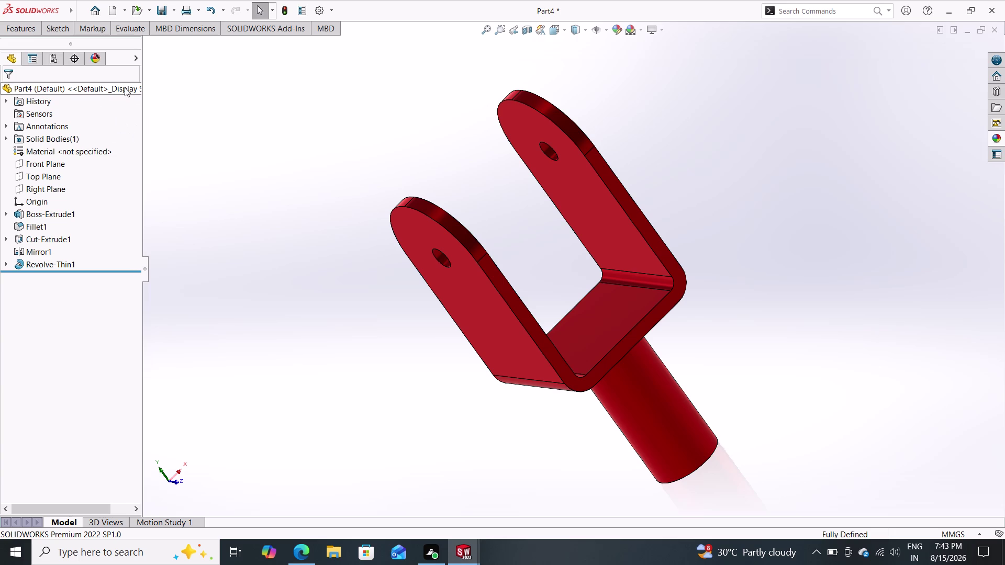
click(171, 14)
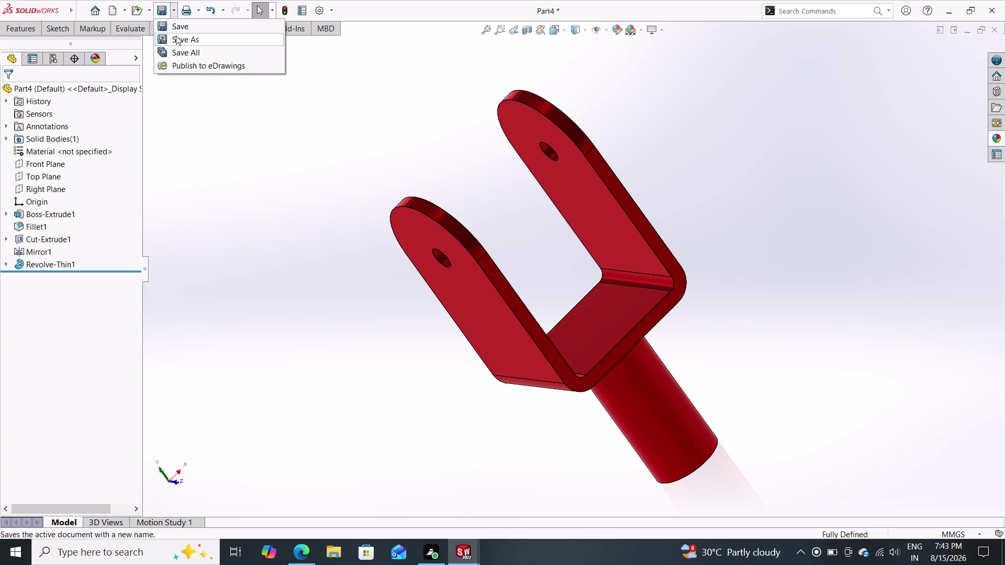
Save the red part as 'u support' and bring up the new-document chooser.
click(176, 36)
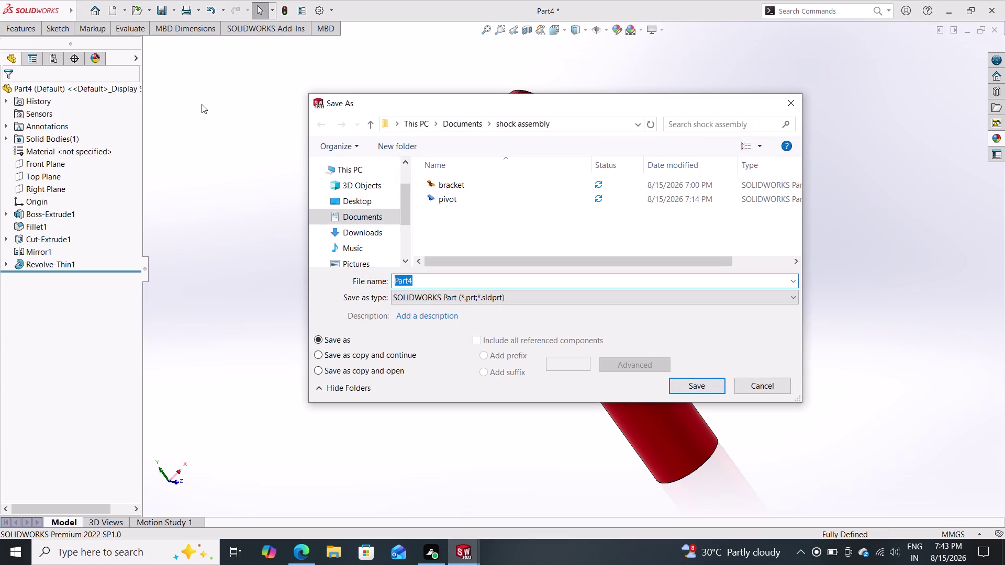
text(u su)
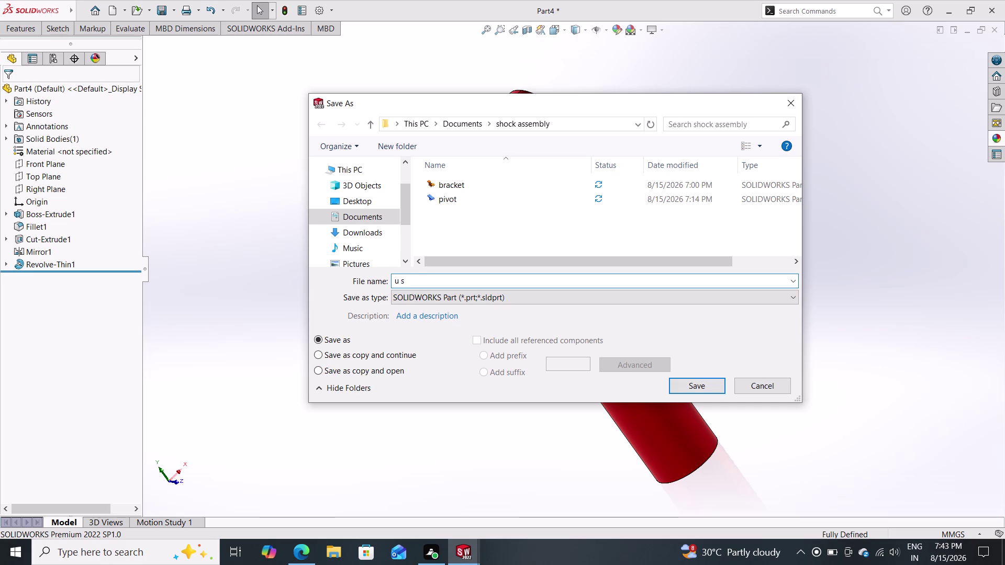
text(pport)
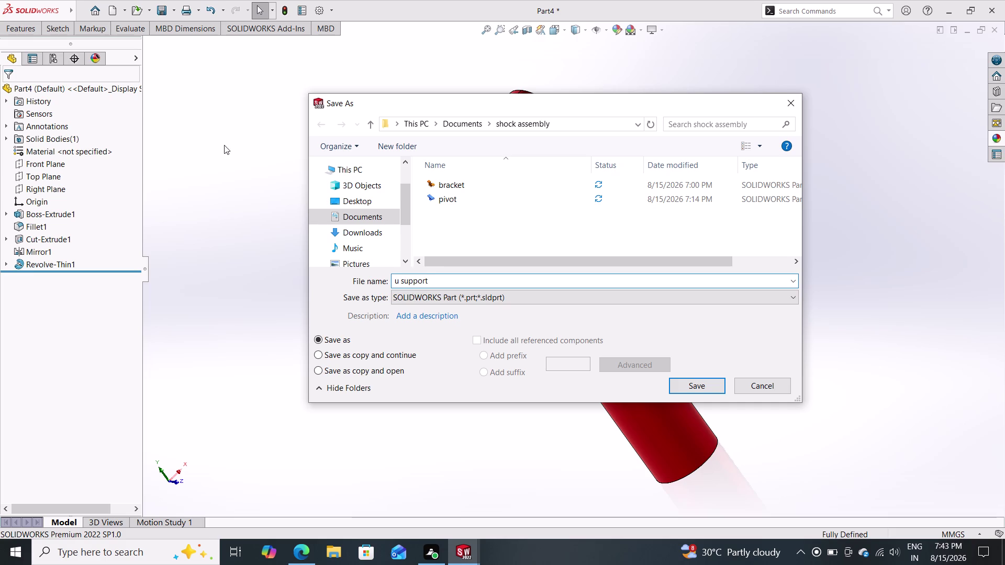
click(700, 383)
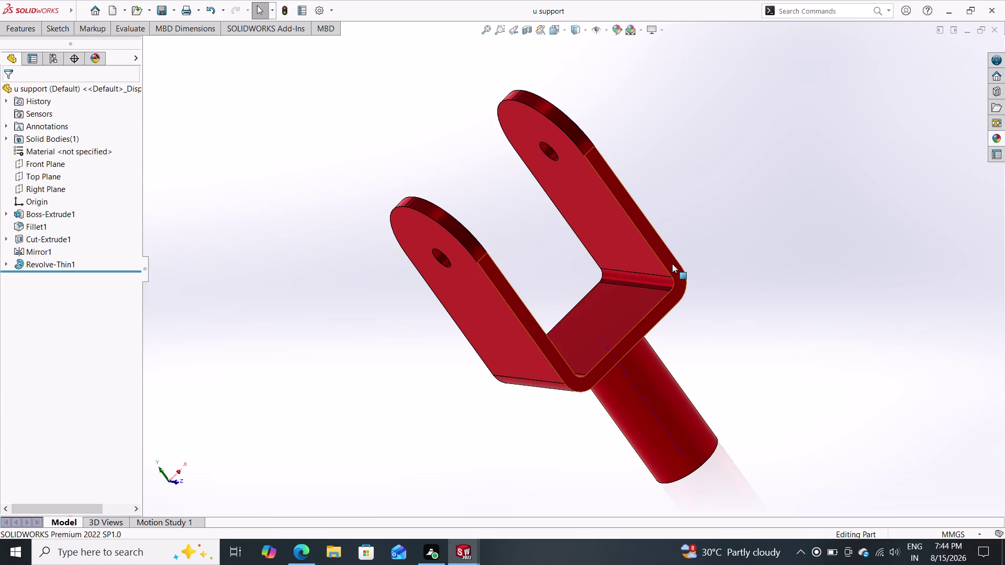
click(110, 9)
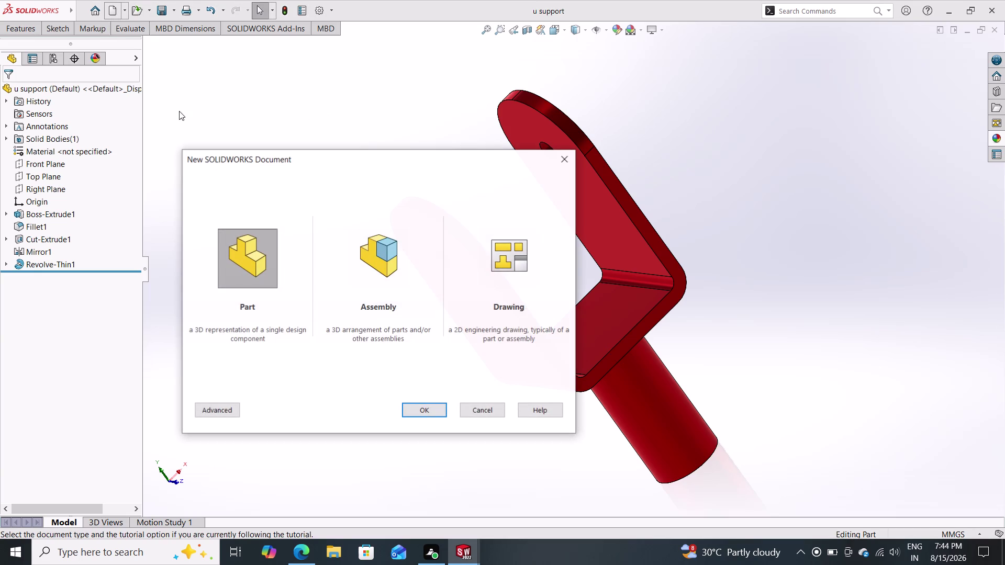
Create new part Part5 and start Sketch1 on its Front Plane.
click(409, 408)
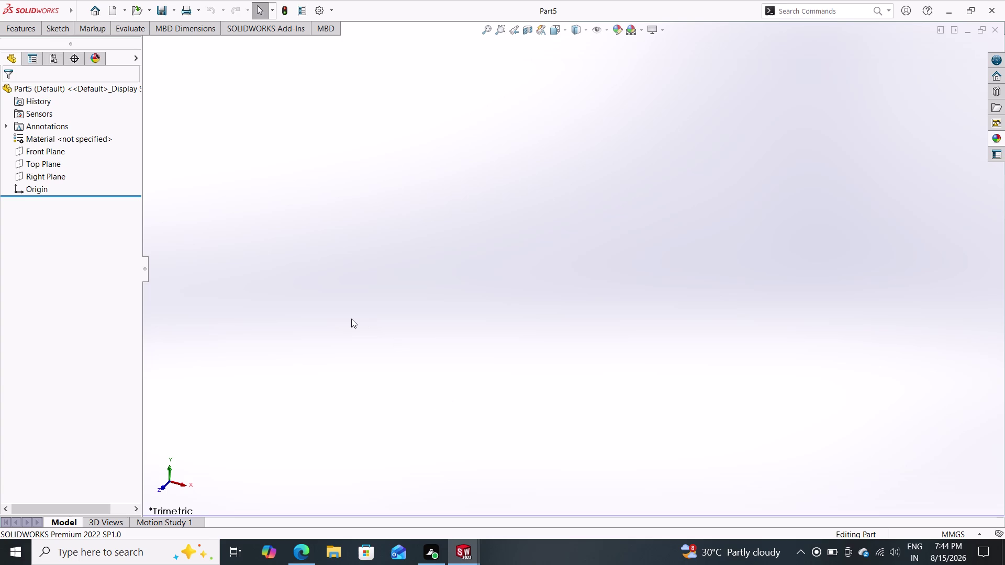
click(65, 152)
click(77, 135)
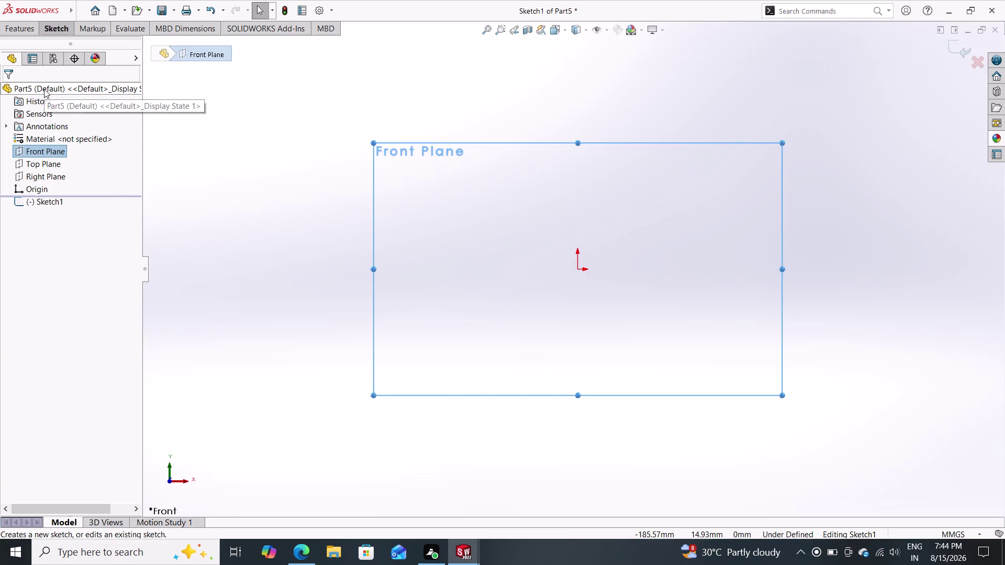
Draw a long vertical centerline through the origin as the revolve axis.
click(52, 26)
click(109, 45)
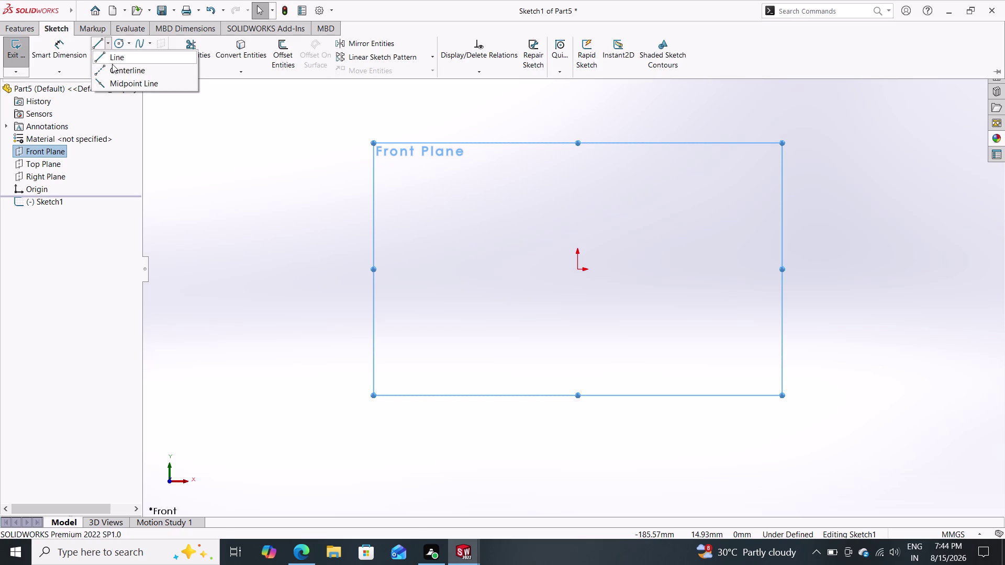
click(113, 71)
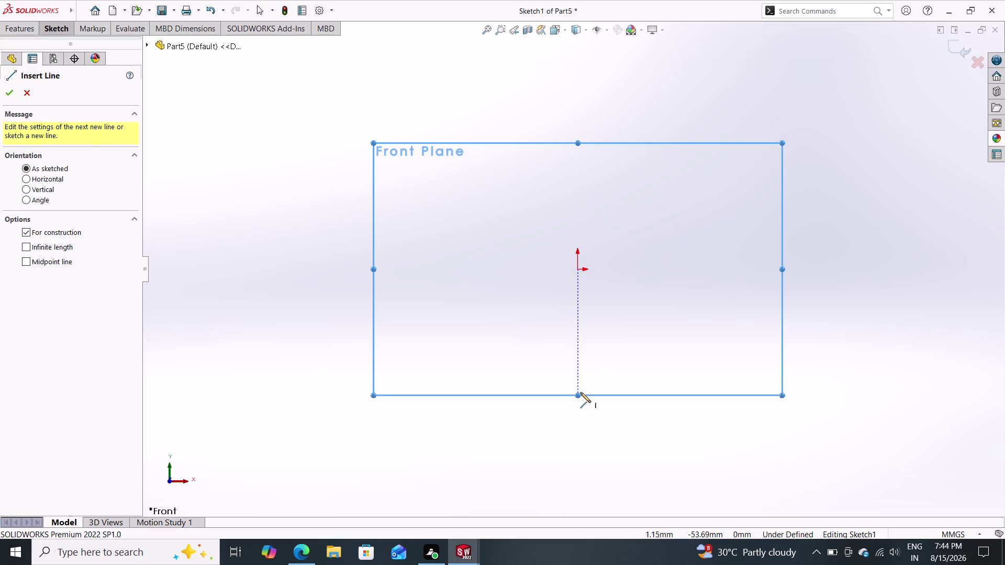
drag(576, 395, 577, 366)
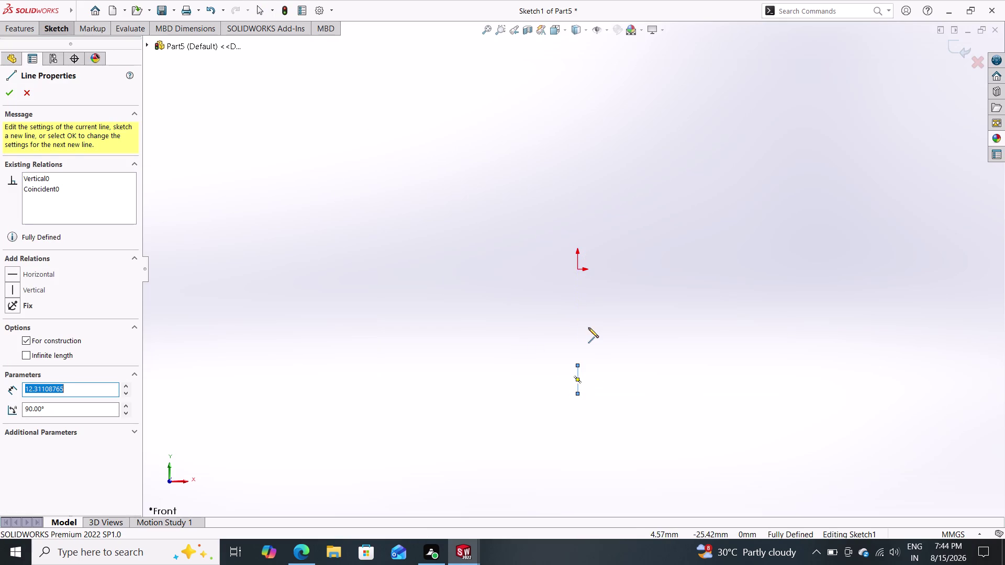
key(Escape)
drag(578, 365, 576, 104)
key(Escape)
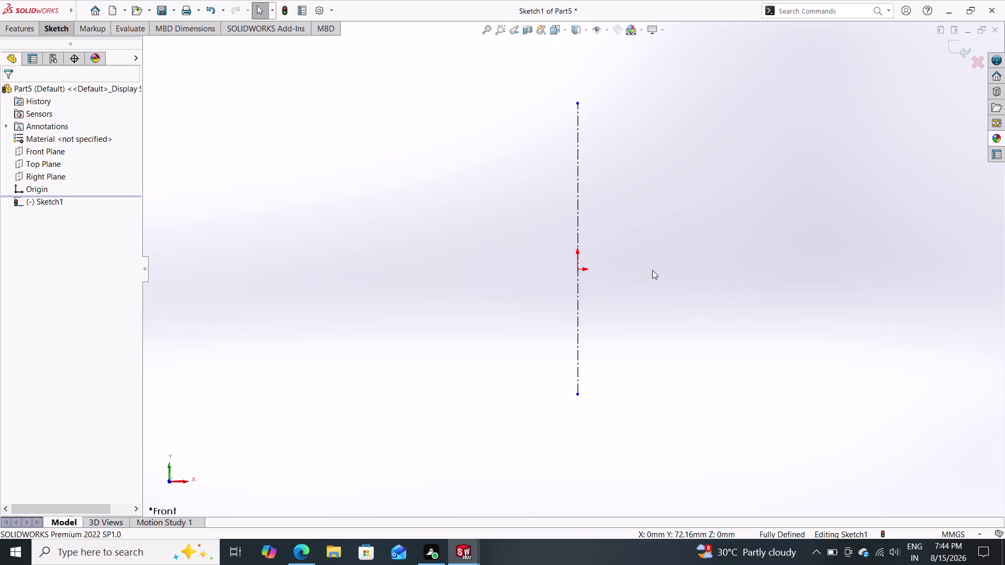
click(58, 25)
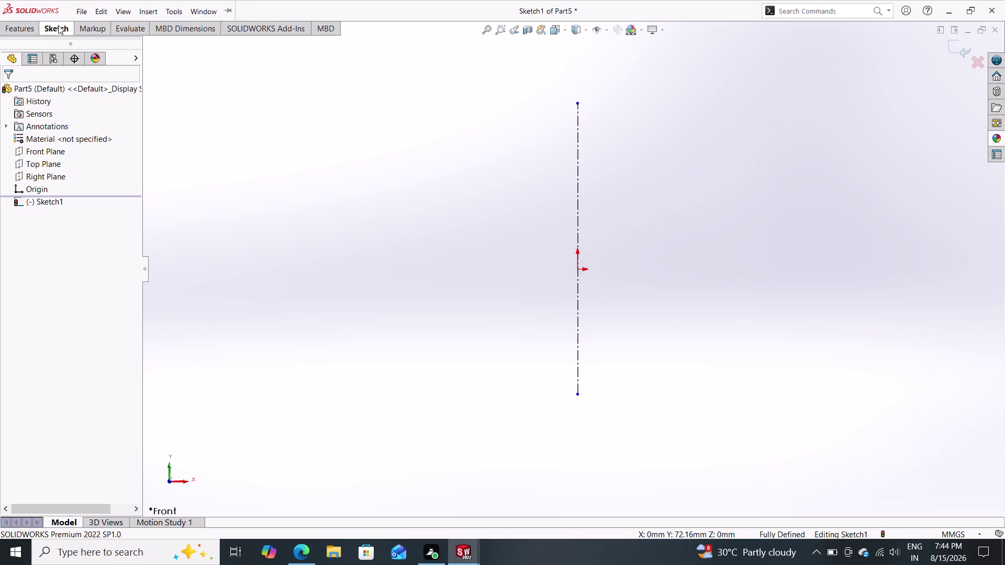
click(97, 42)
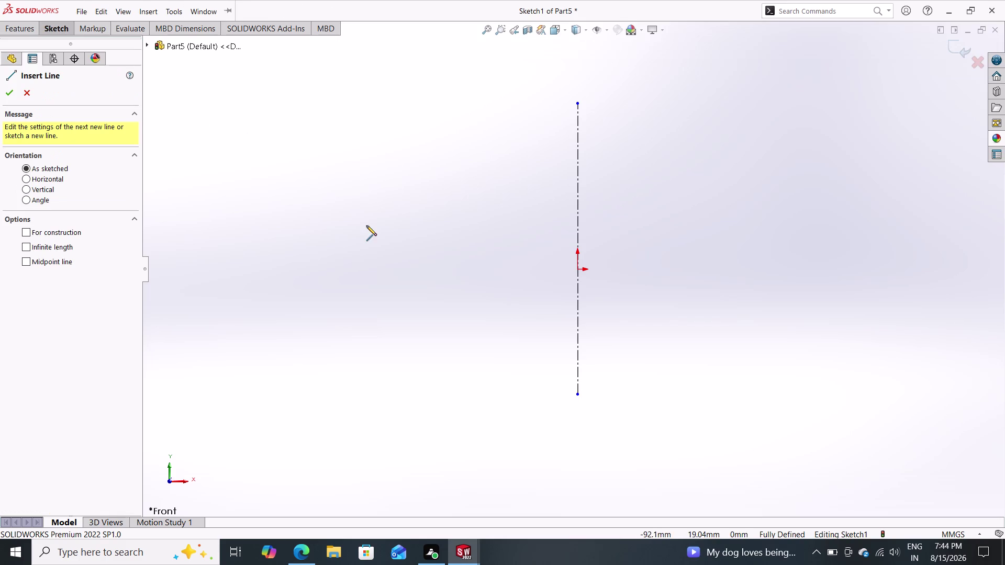
Draw the six-sided stepped line profile to the left of the centerline.
drag(577, 345, 571, 345)
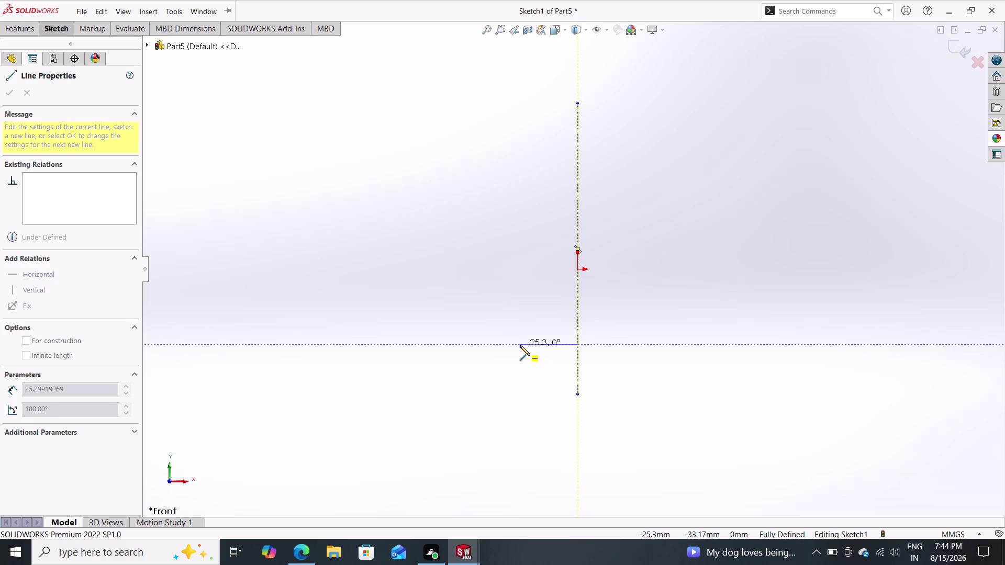
click(520, 345)
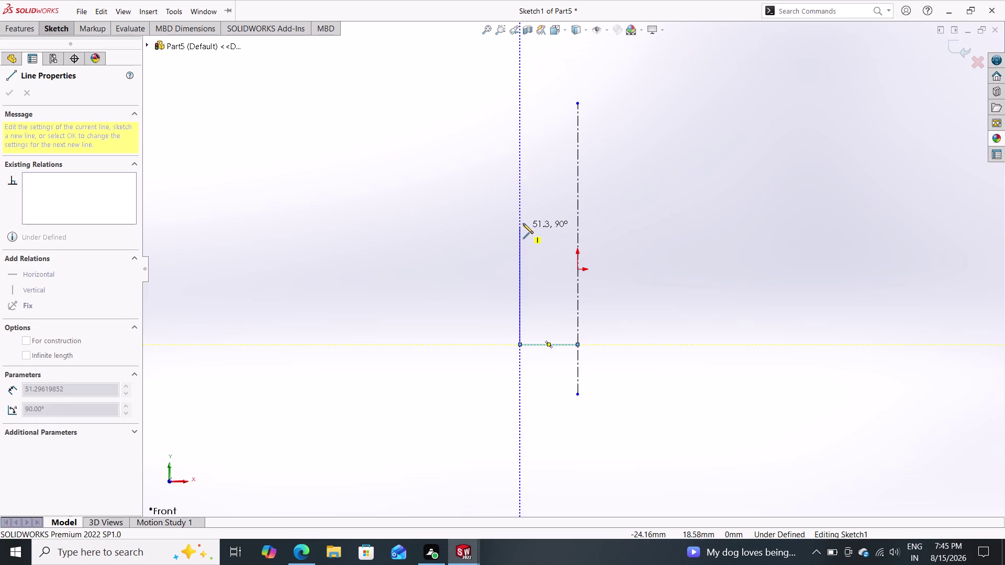
click(518, 171)
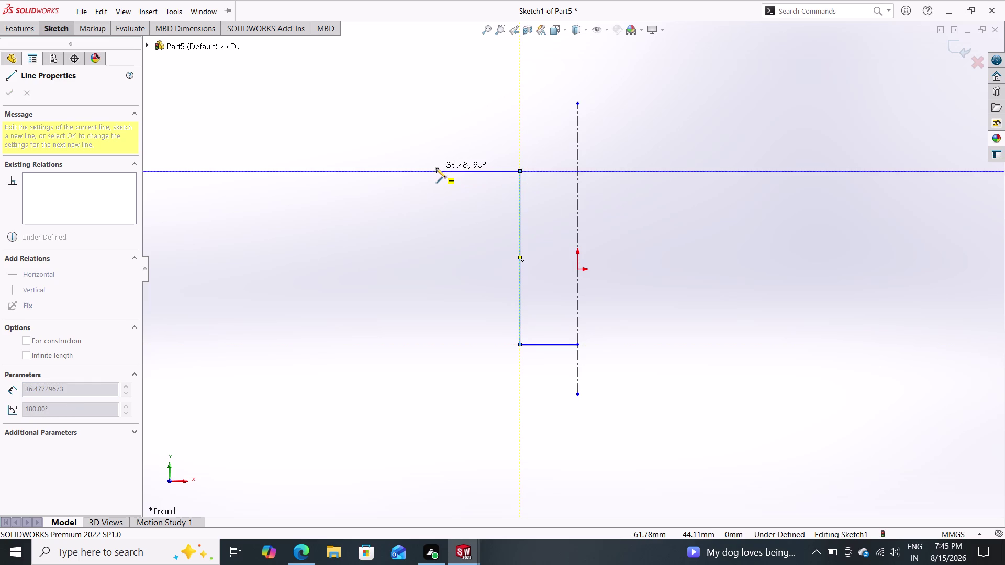
click(436, 168)
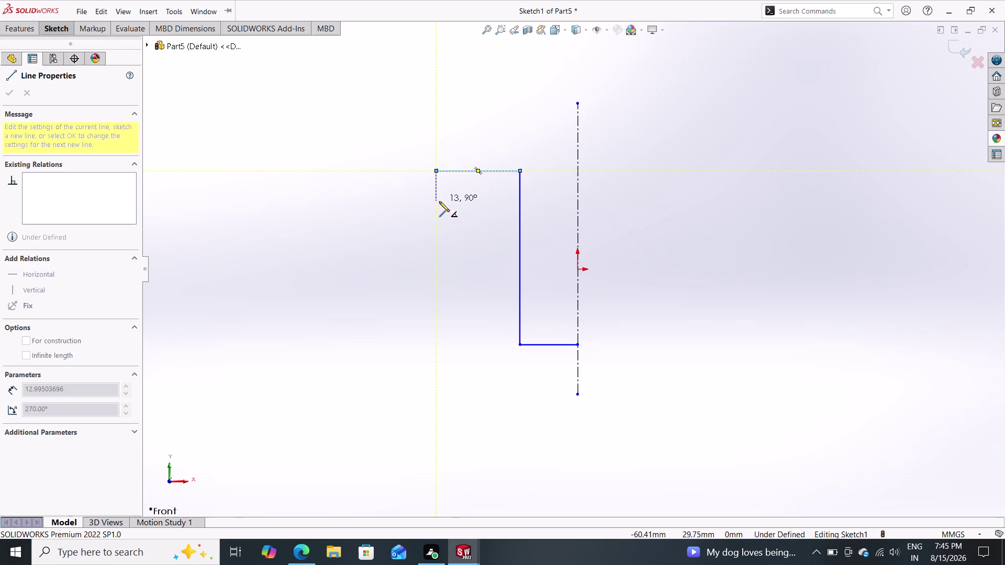
click(438, 205)
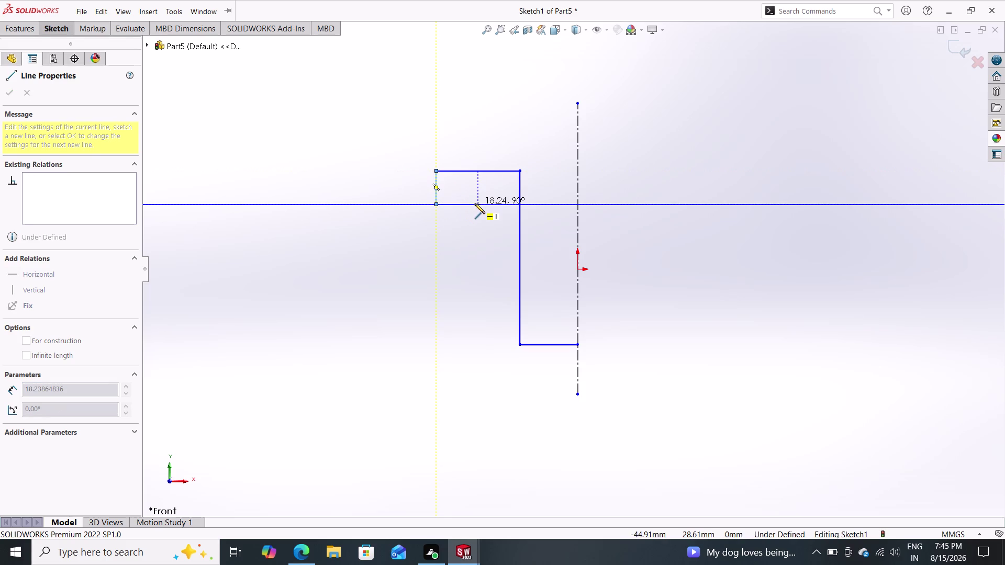
click(475, 203)
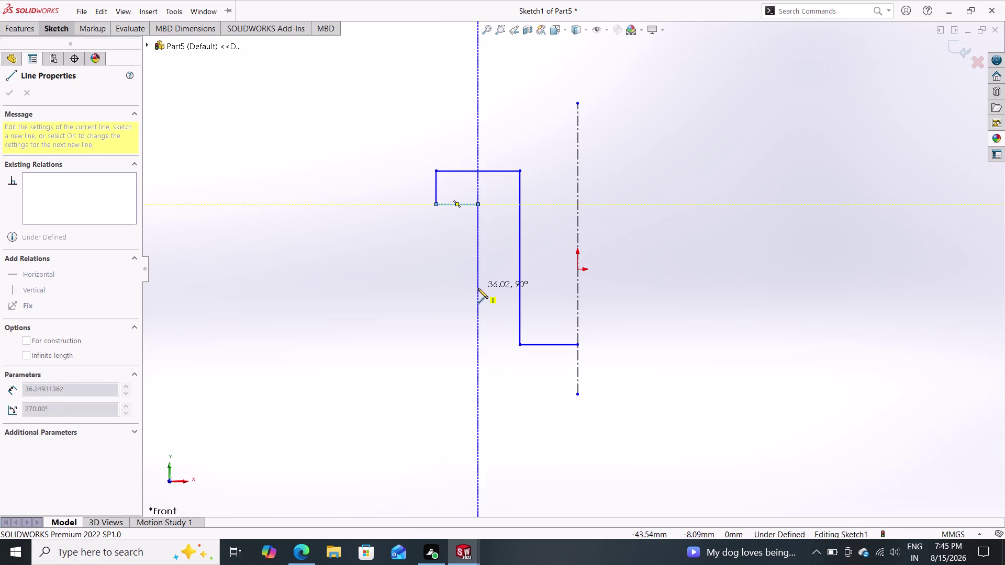
click(477, 345)
click(519, 345)
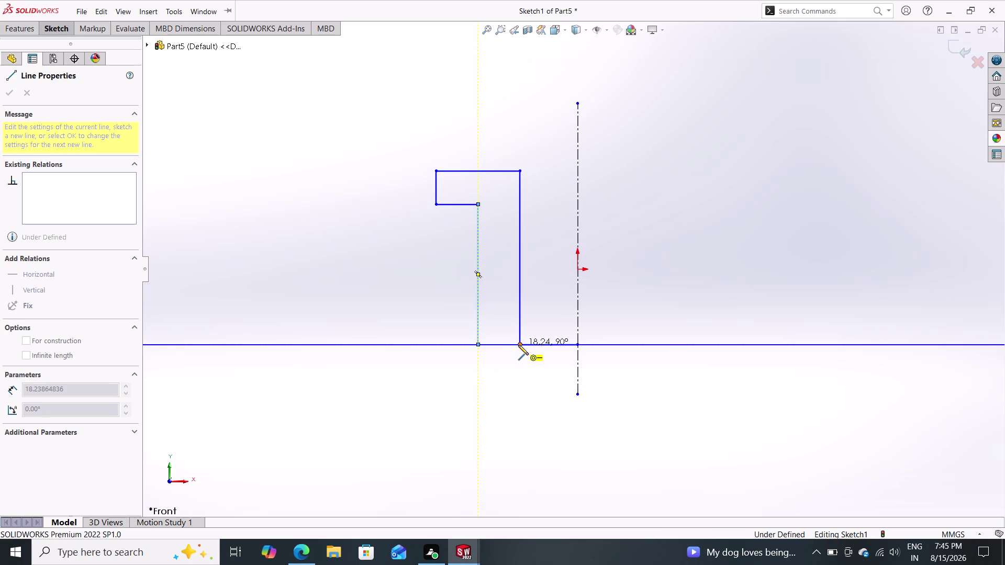
key(Escape)
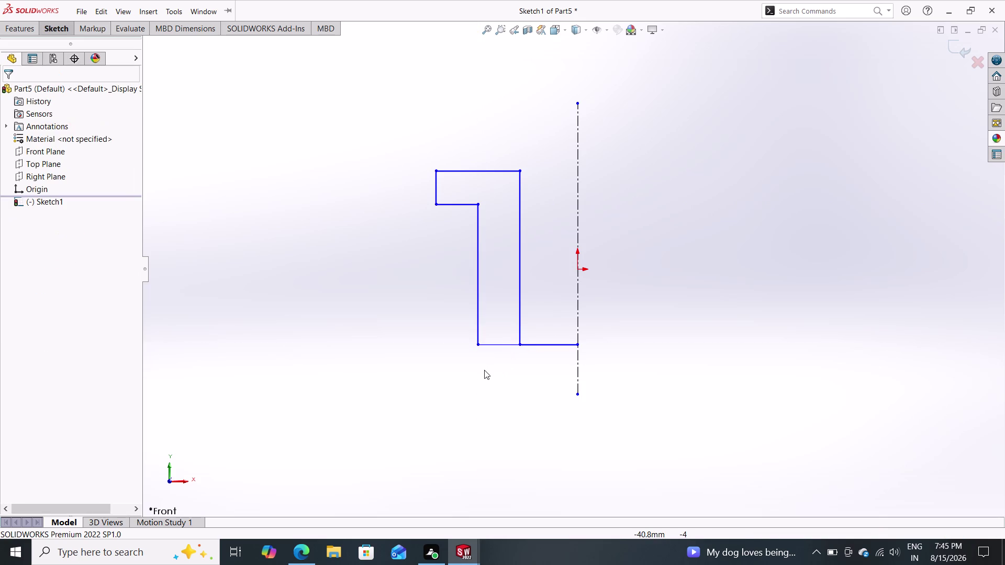
Start a Smart Dimension on the bottom segment next to the axis.
click(64, 36)
click(63, 47)
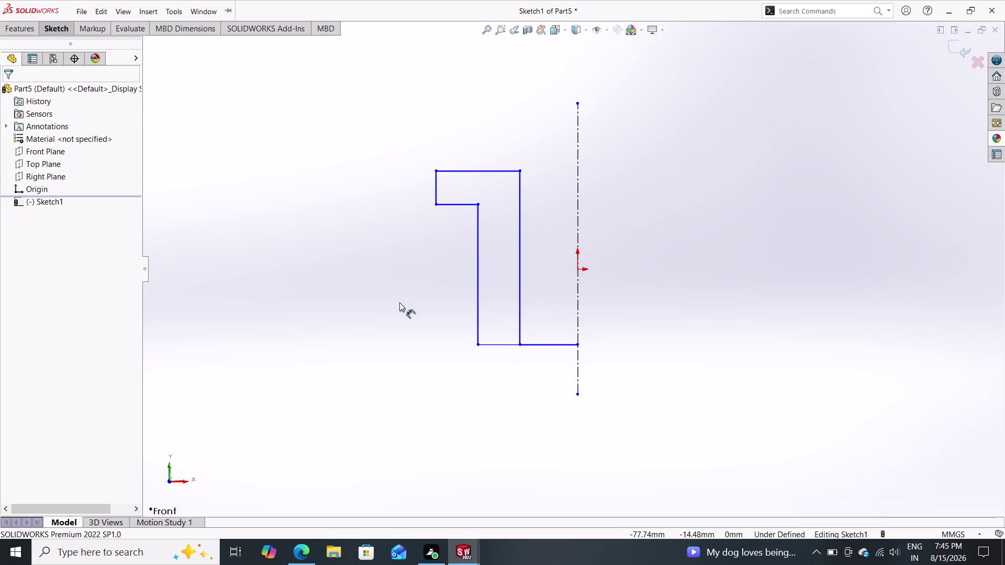
click(557, 346)
click(547, 368)
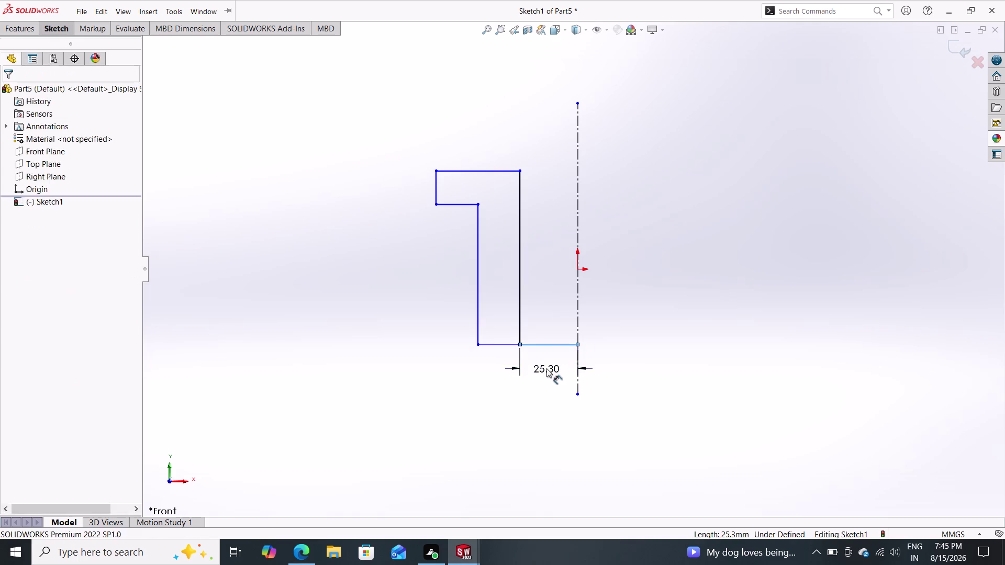
Dimension the bottom segment 50 mm, overall width 150 mm and step height 25 mm.
text(50)
key(Return)
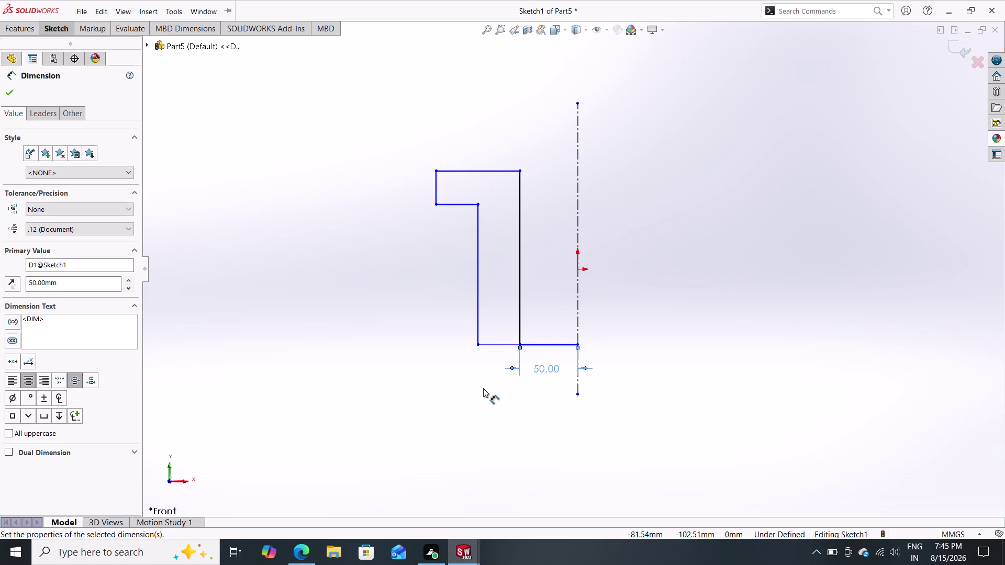
click(578, 345)
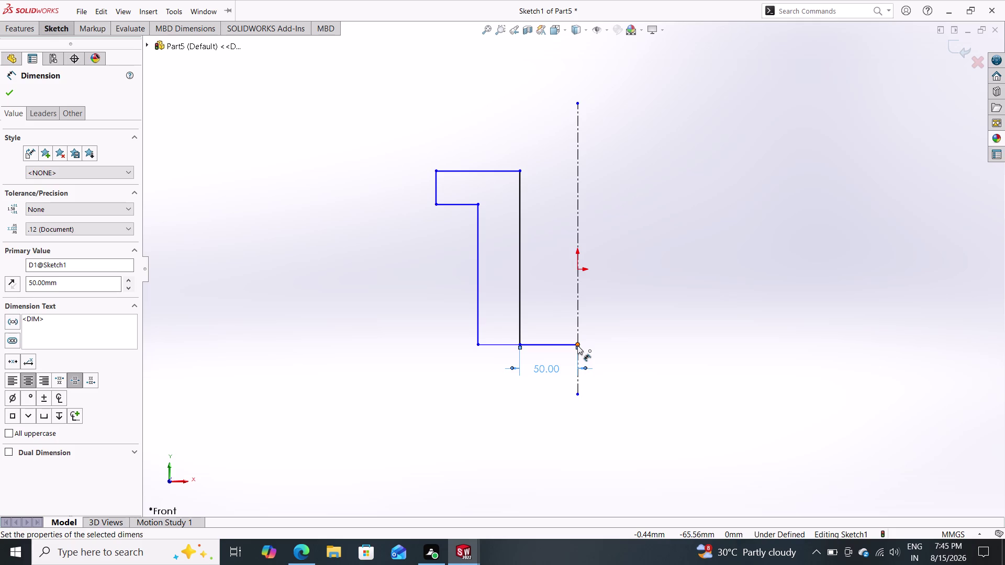
click(476, 344)
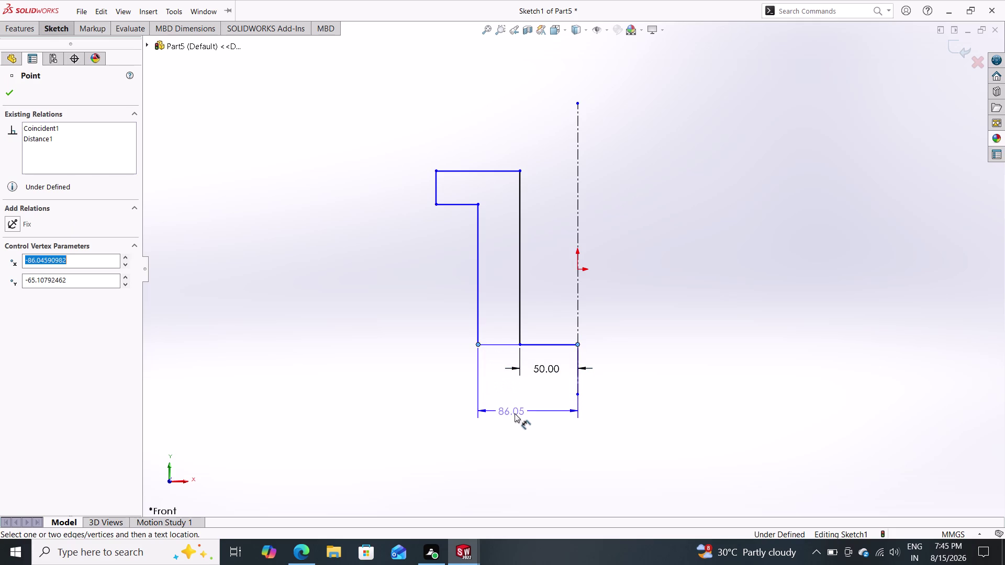
click(521, 416)
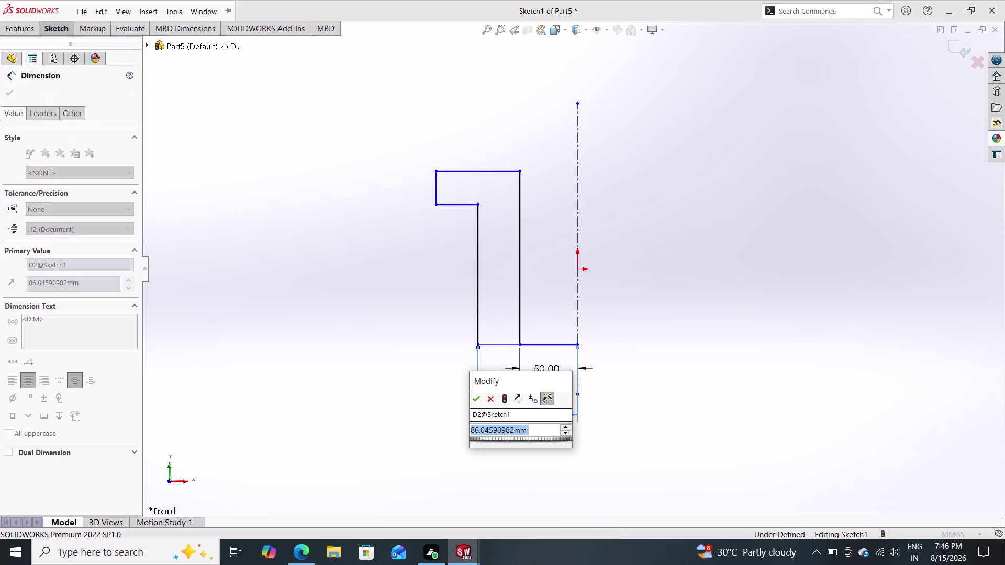
text(150)
key(Return)
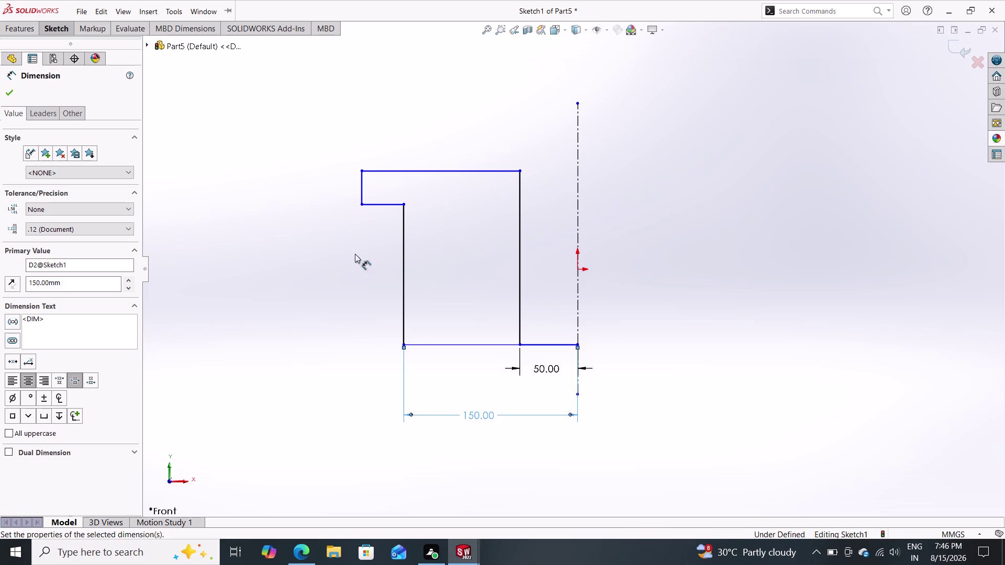
click(361, 184)
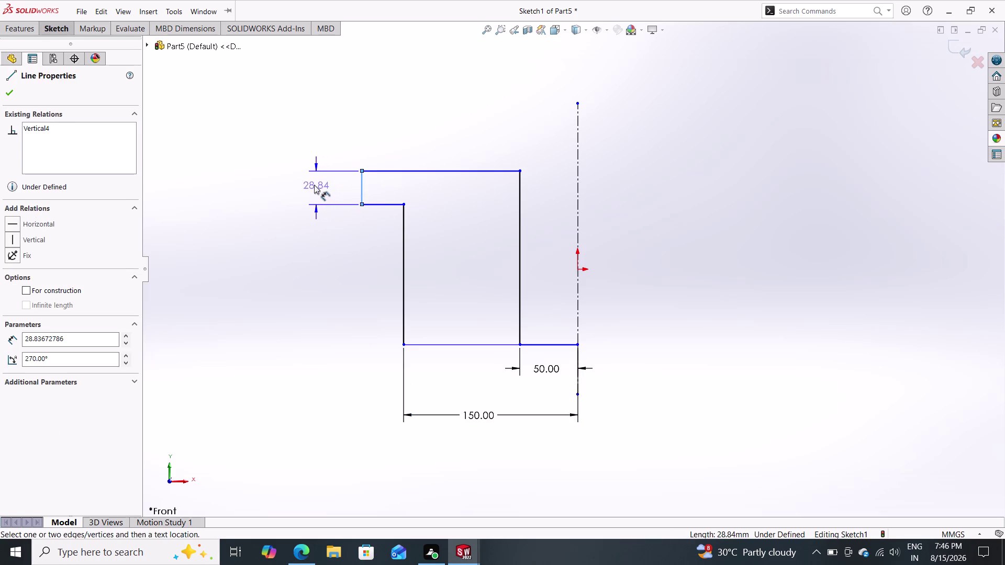
click(313, 185)
text(2)
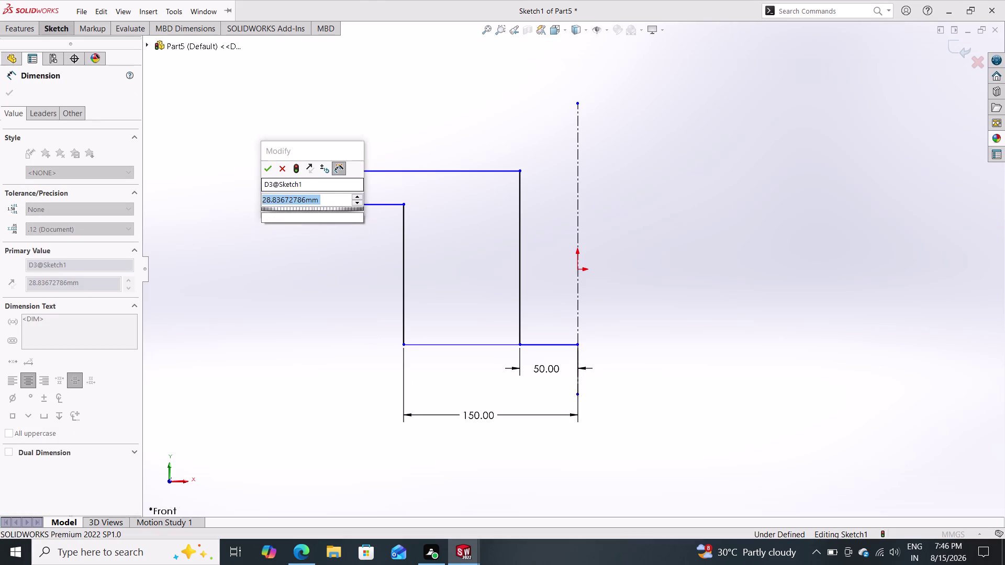
text(5)
key(Return)
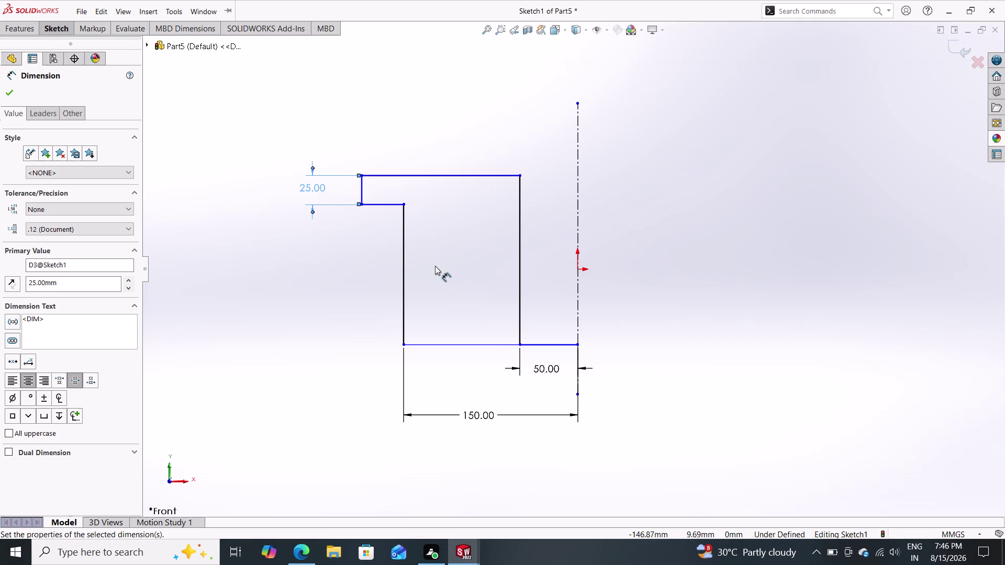
click(403, 347)
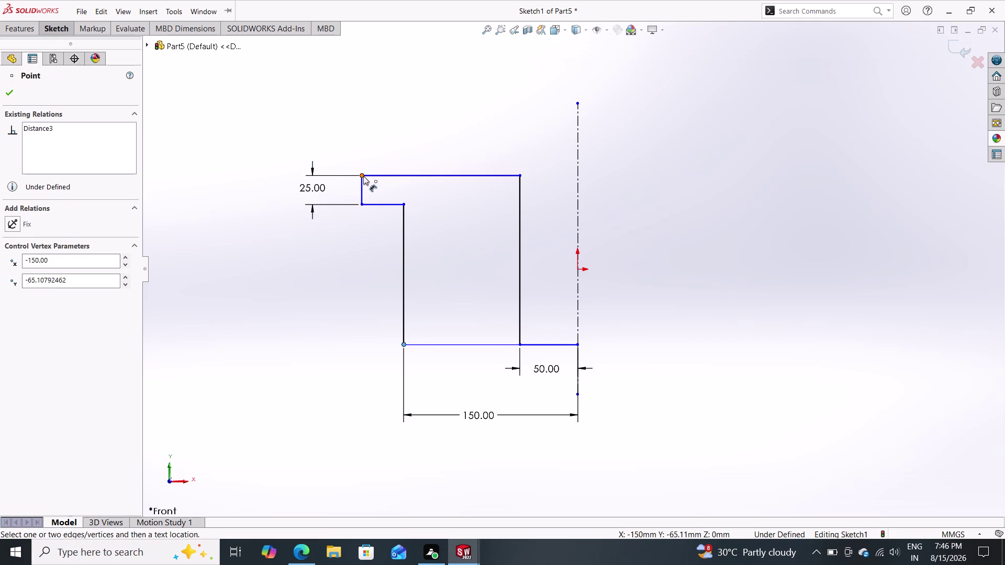
Dimension the profile's overall height to 125 mm.
click(363, 175)
click(279, 251)
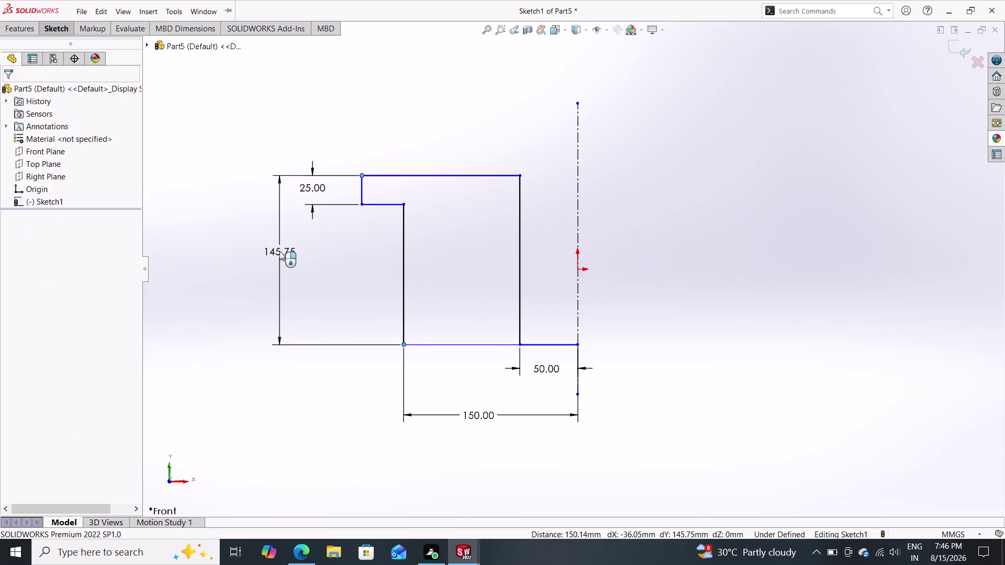
text(12)
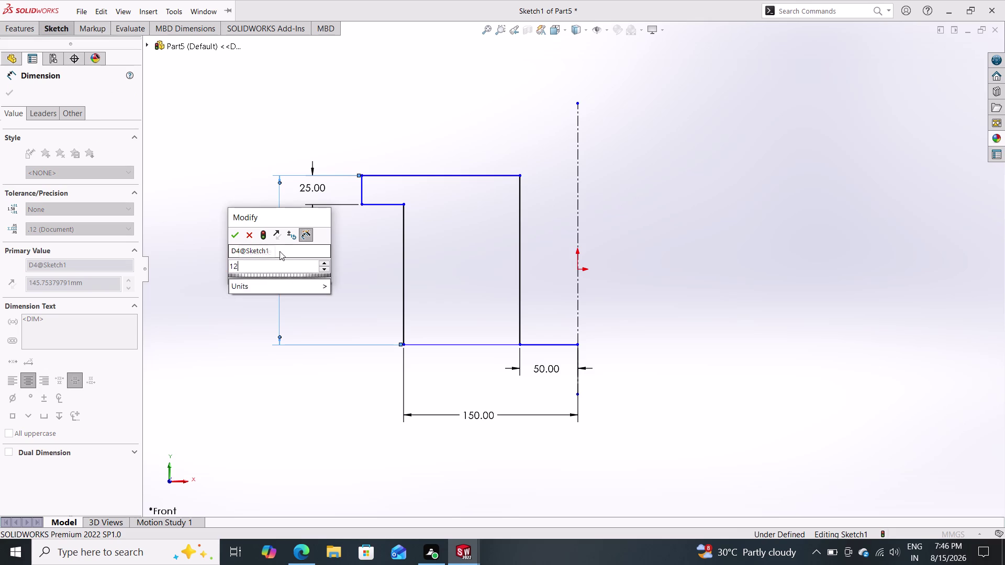
text(5)
key(Return)
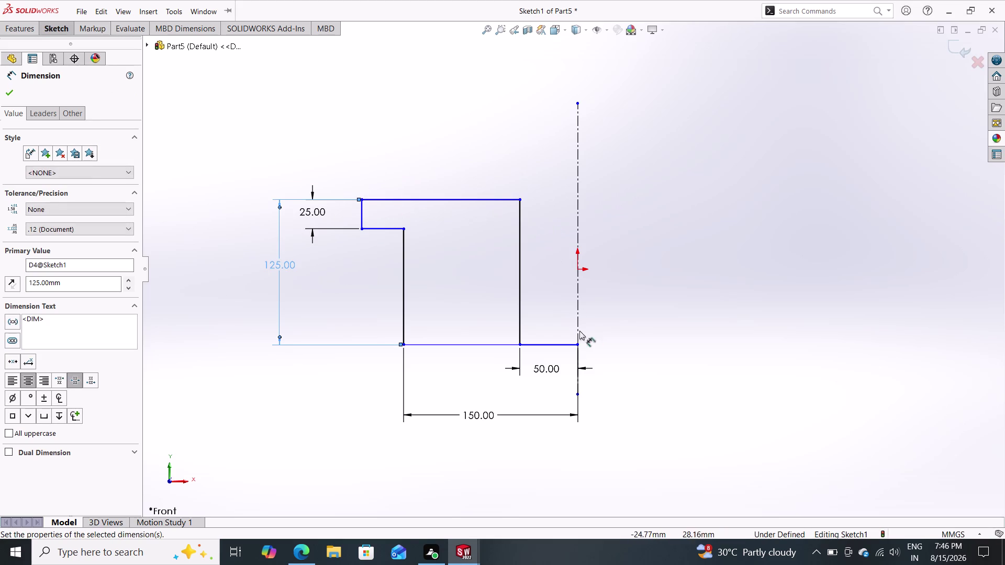
Add the outer width from the axis, changing it from 100 to 200 mm.
click(578, 343)
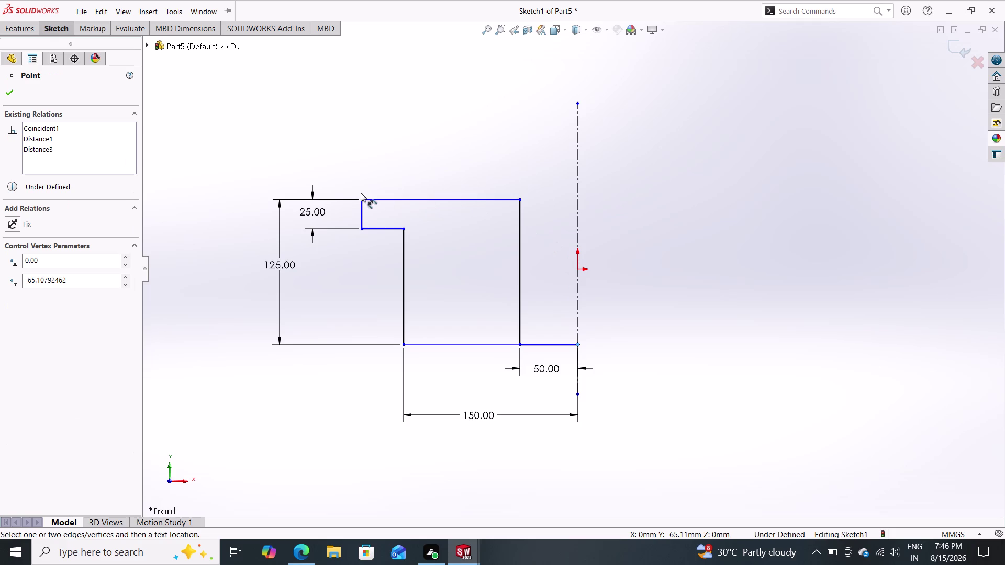
click(361, 199)
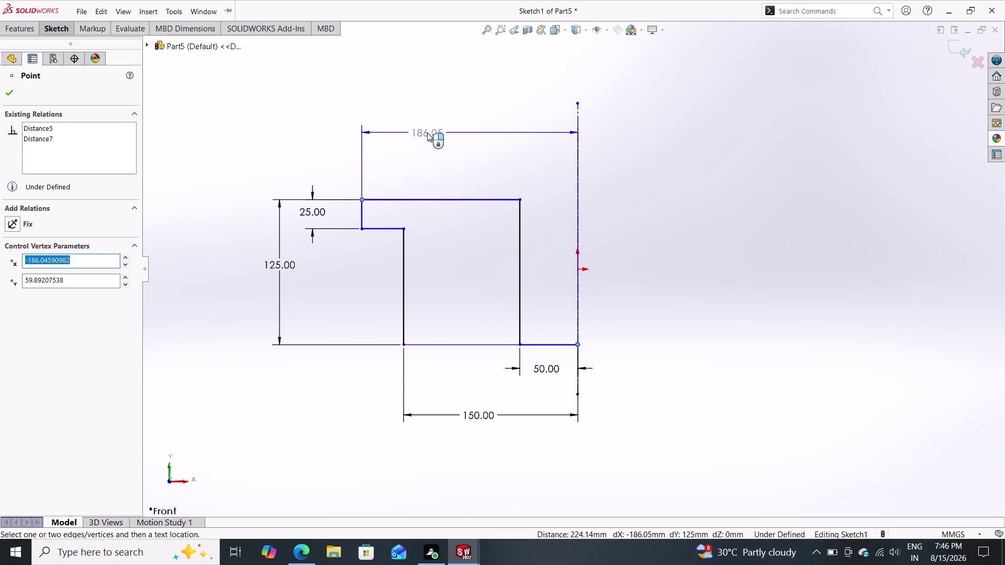
click(446, 131)
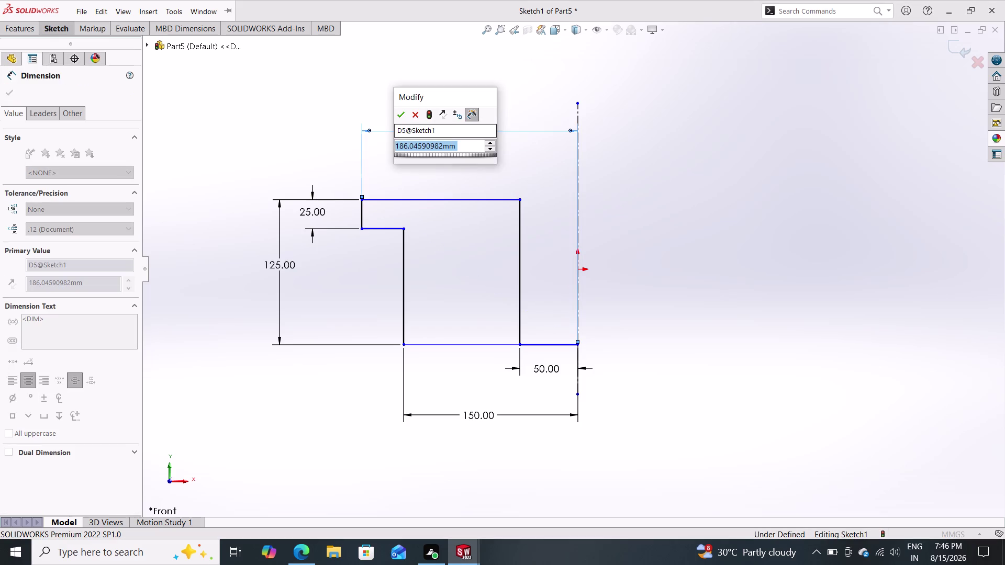
text(100)
key(Return)
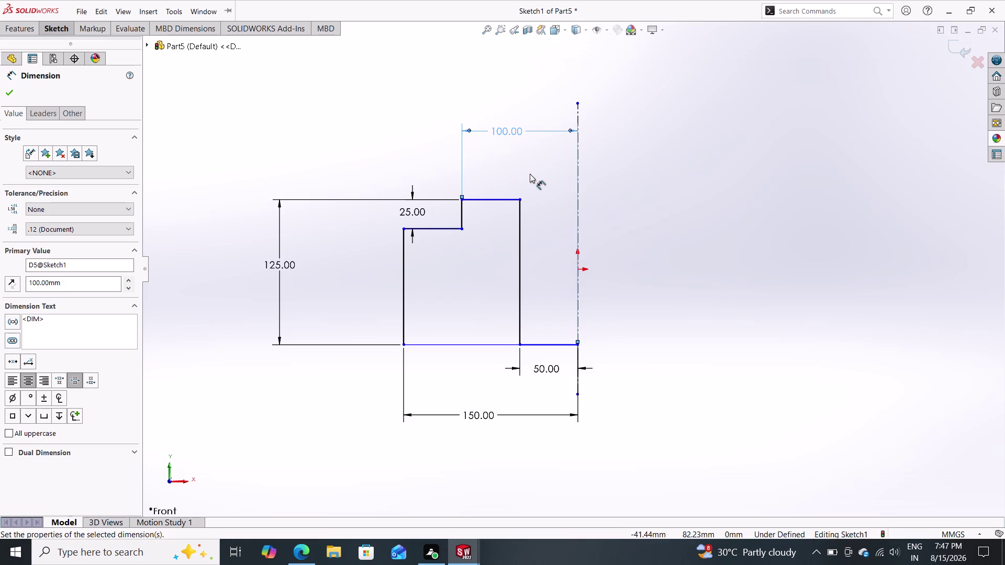
double_click(504, 130)
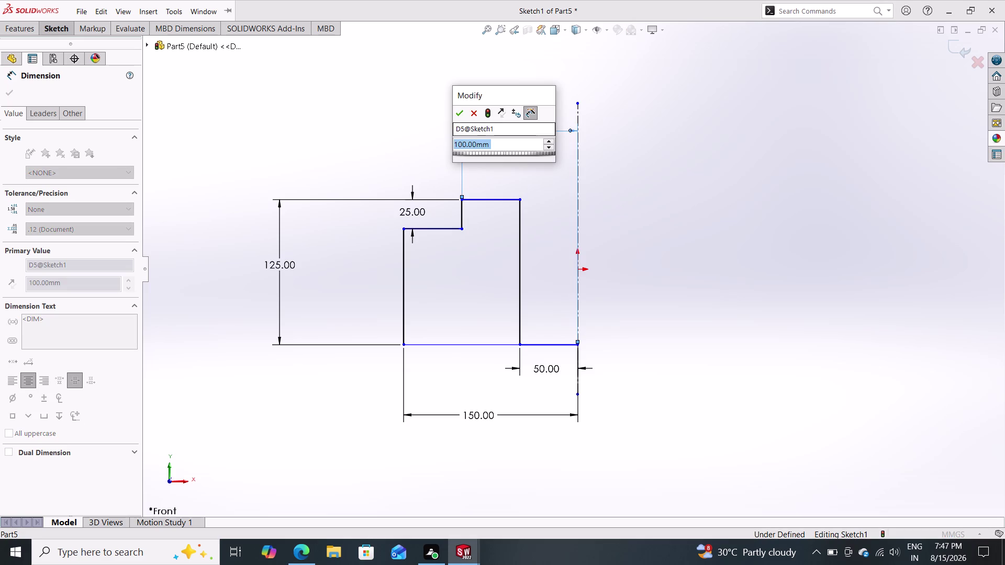
text(200)
key(Return)
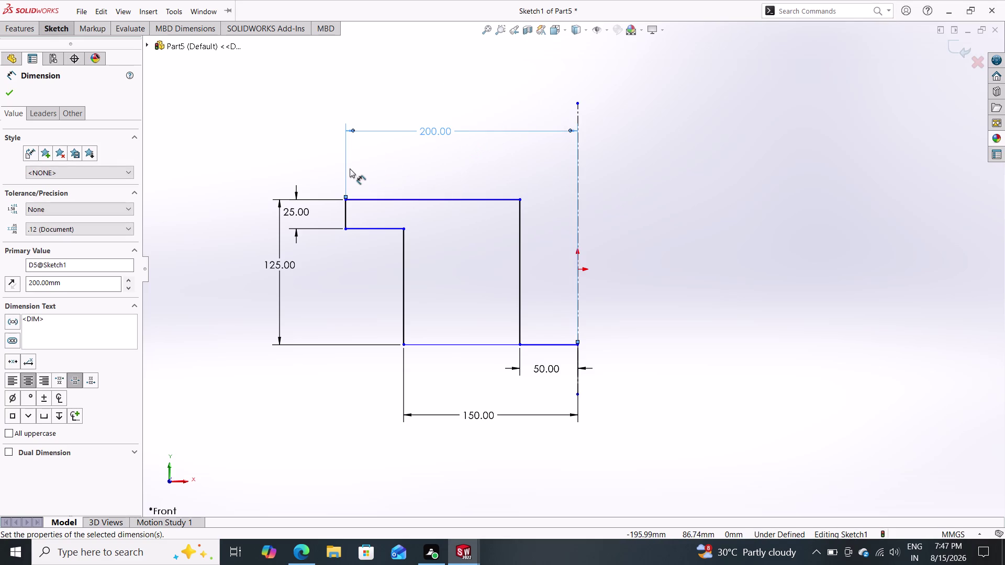
click(11, 89)
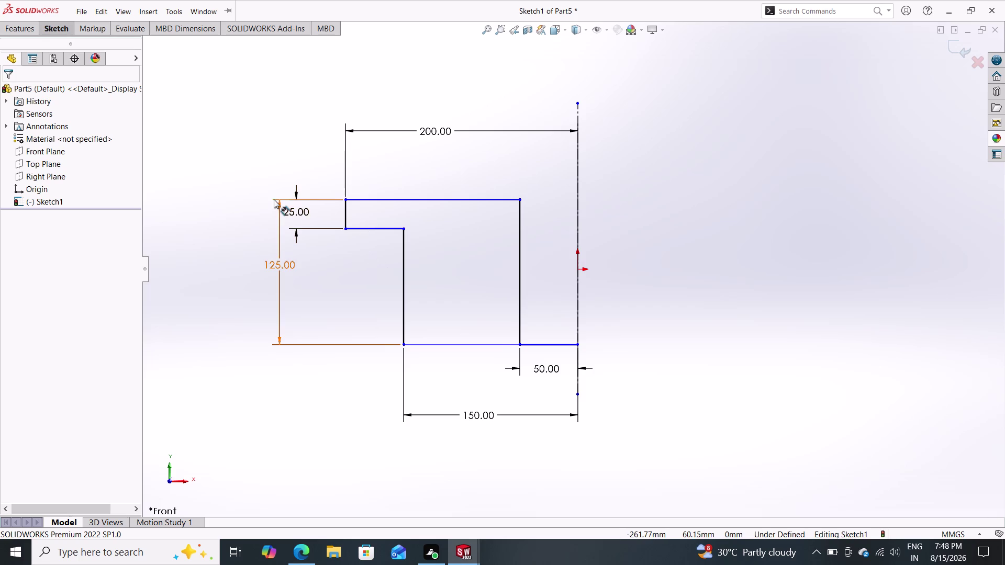
click(59, 29)
click(65, 47)
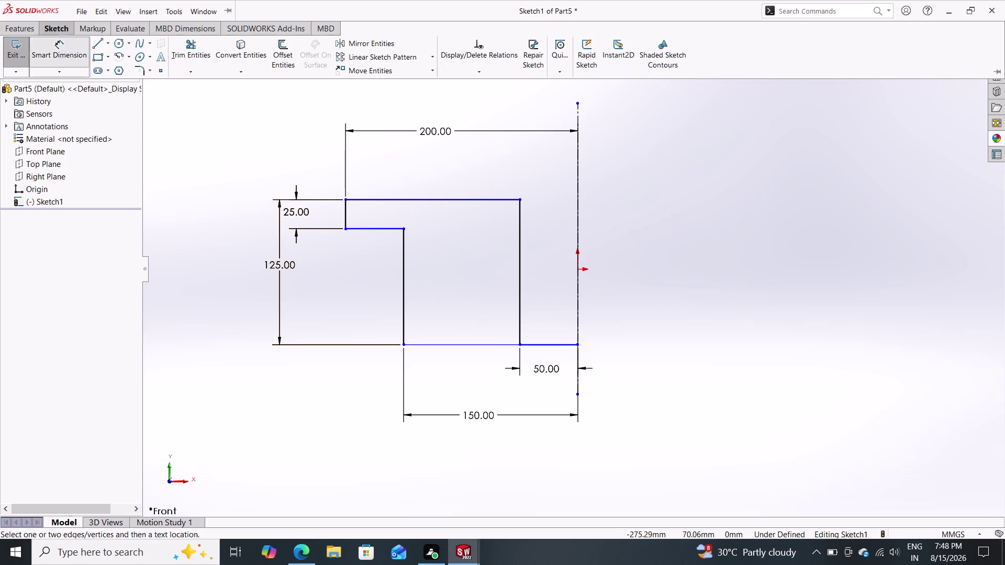
click(365, 227)
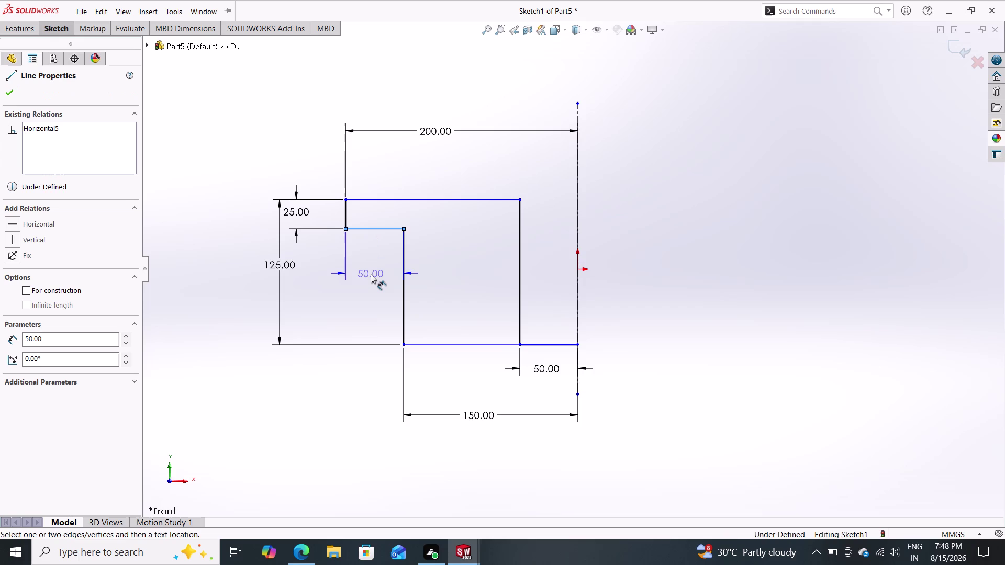
click(371, 274)
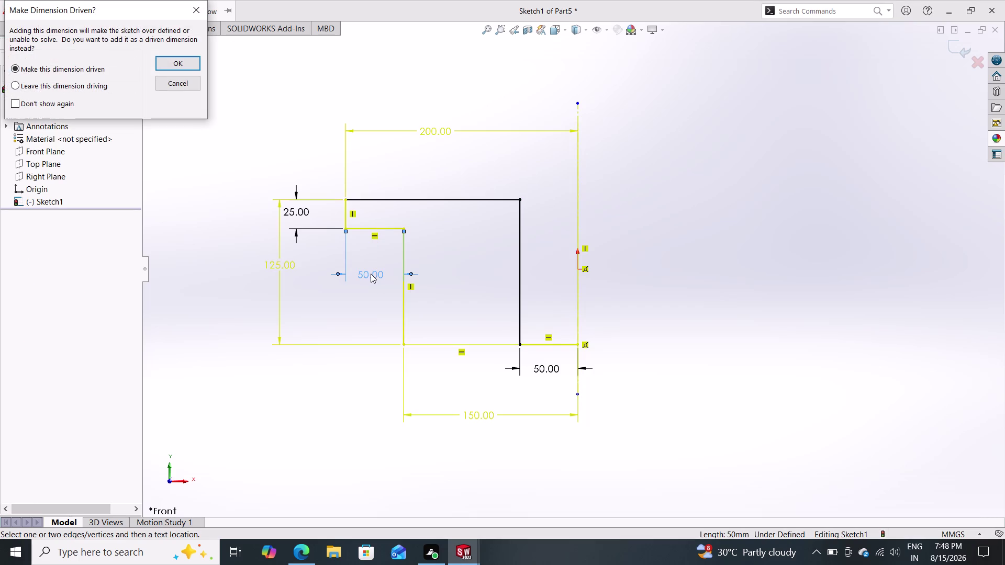
click(186, 85)
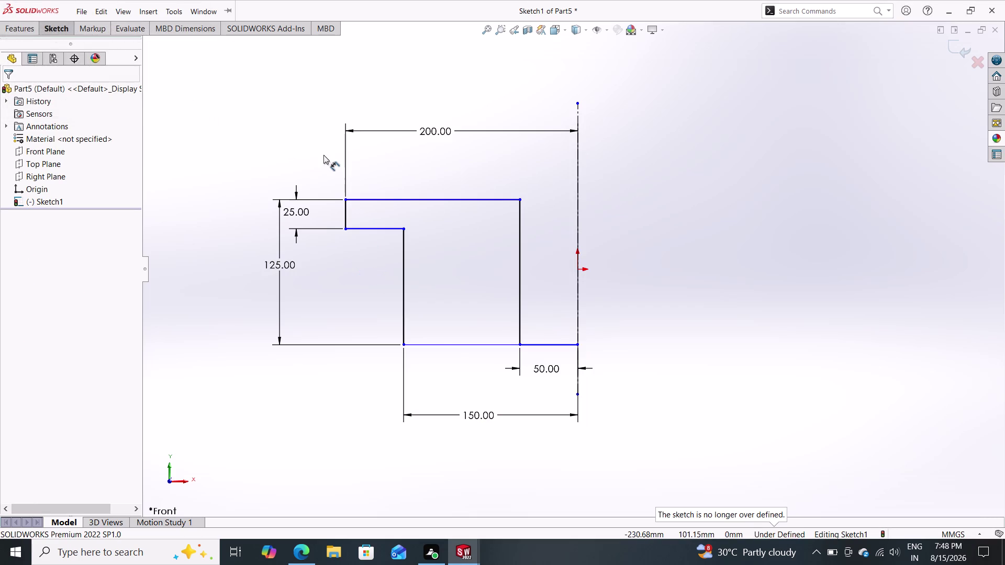
click(384, 199)
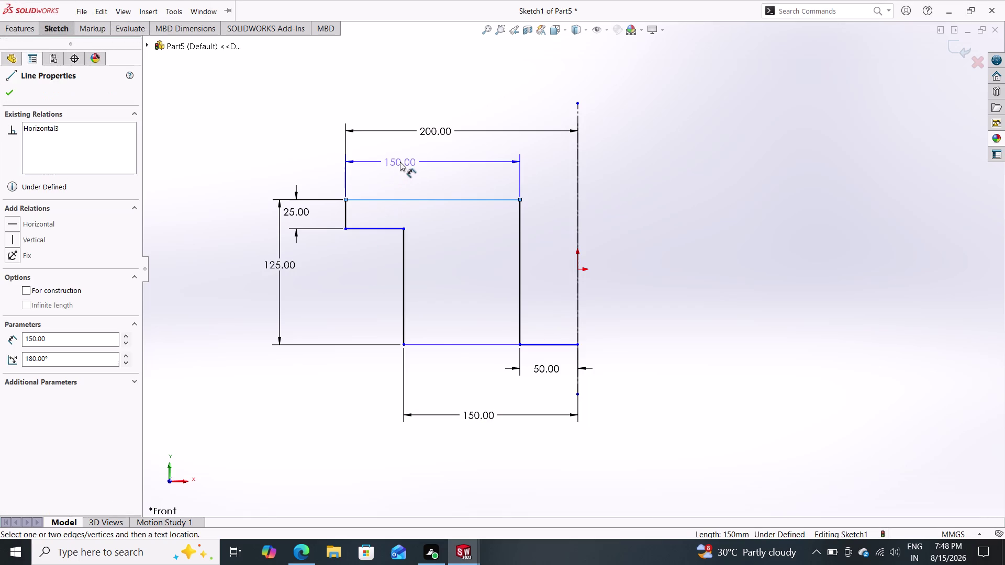
click(425, 166)
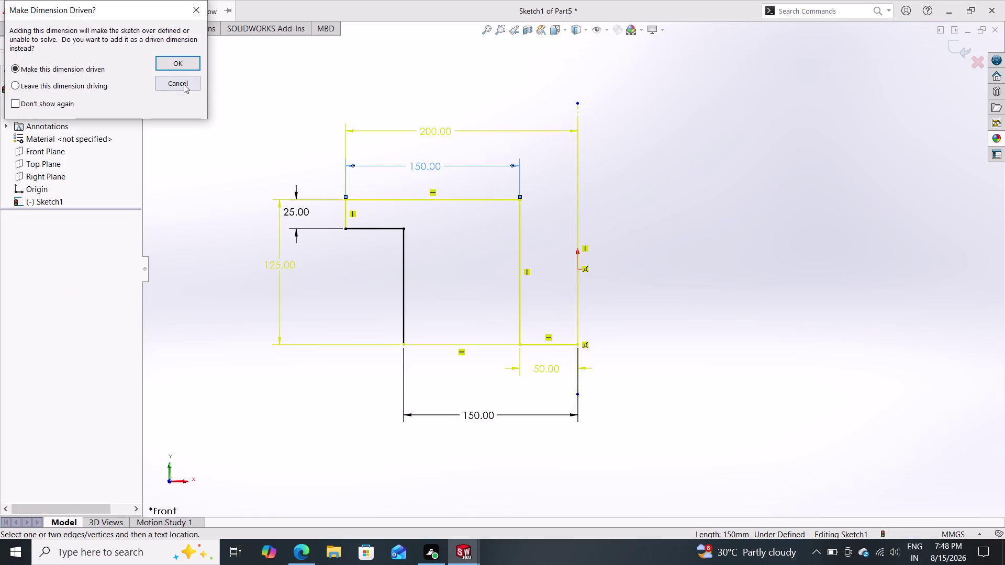
click(180, 83)
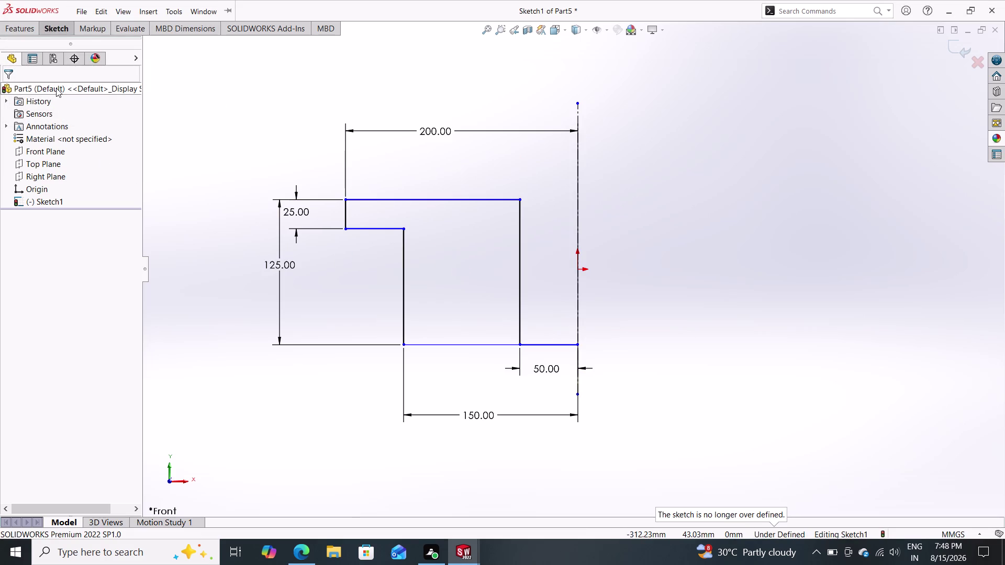
click(26, 25)
click(57, 47)
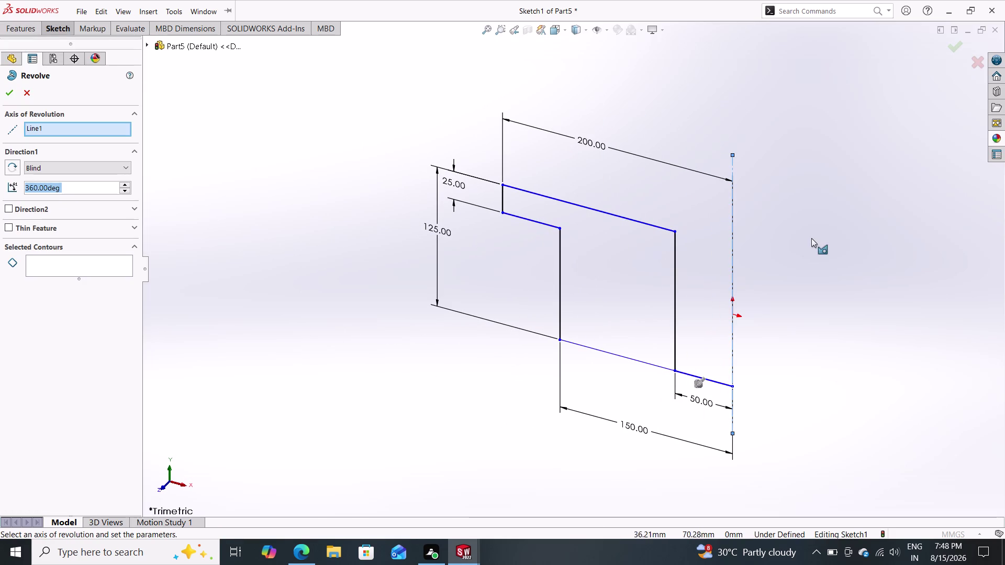
click(733, 236)
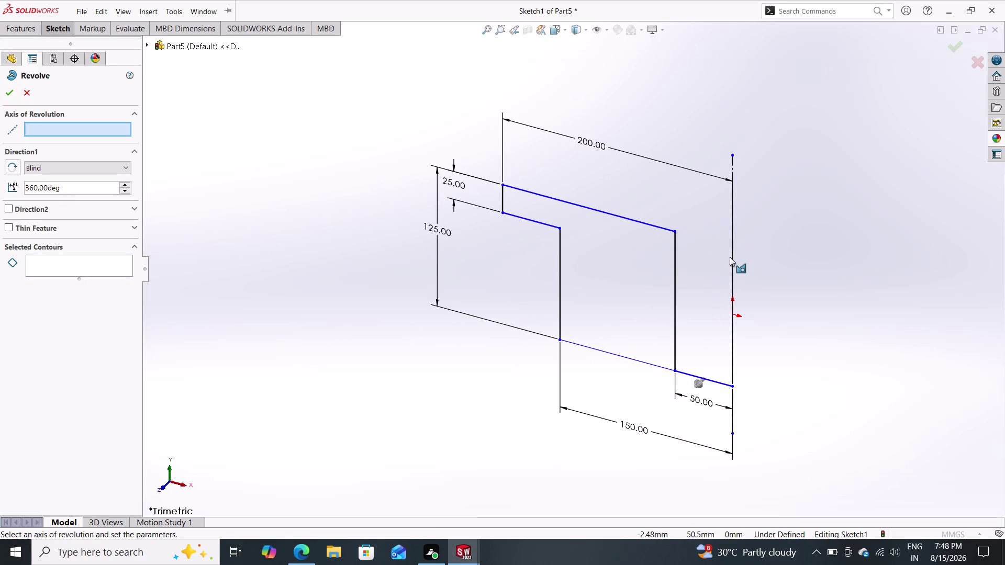
click(730, 257)
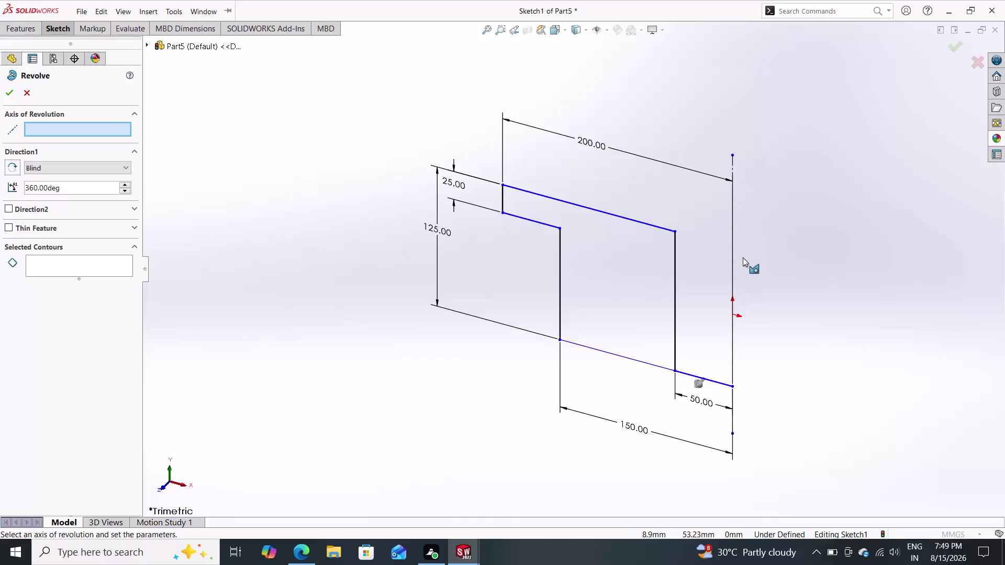
click(733, 345)
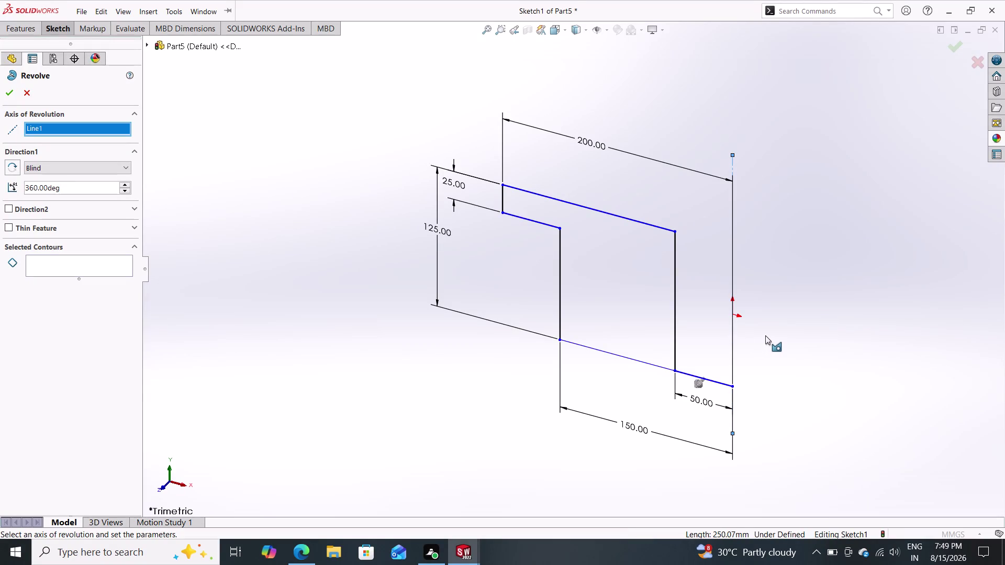
key(Escape)
key(Escape)
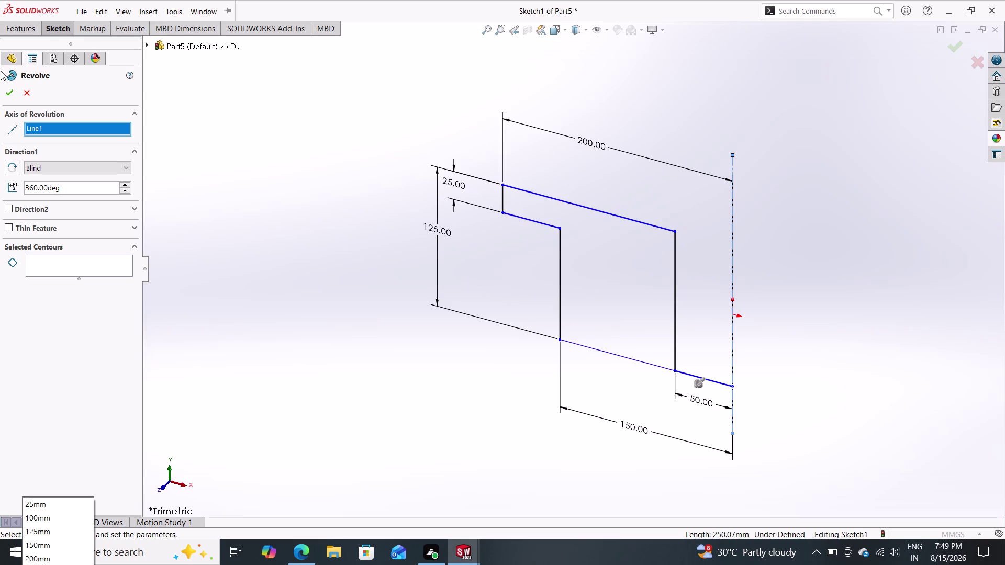
drag(30, 86, 30, 91)
click(30, 90)
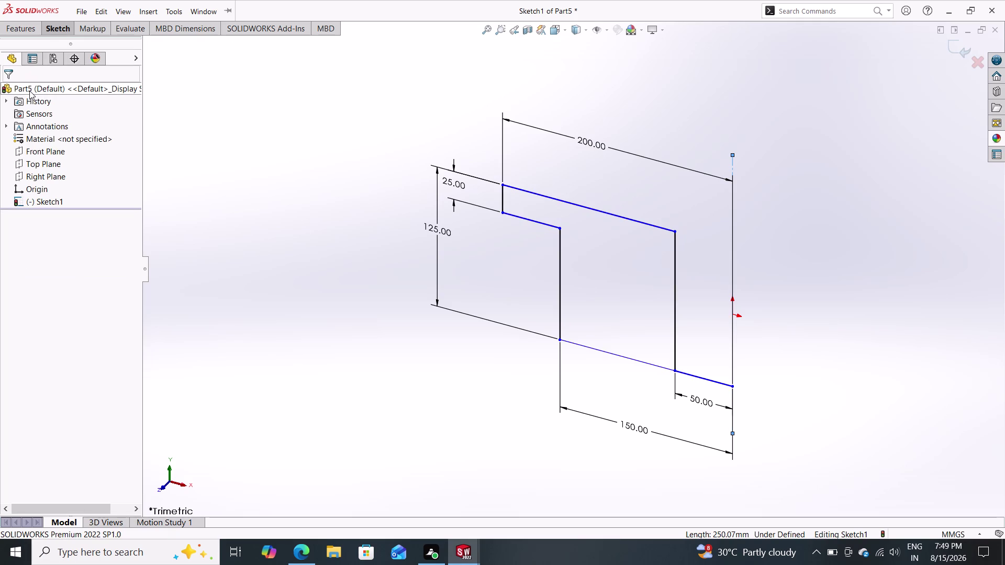
click(513, 28)
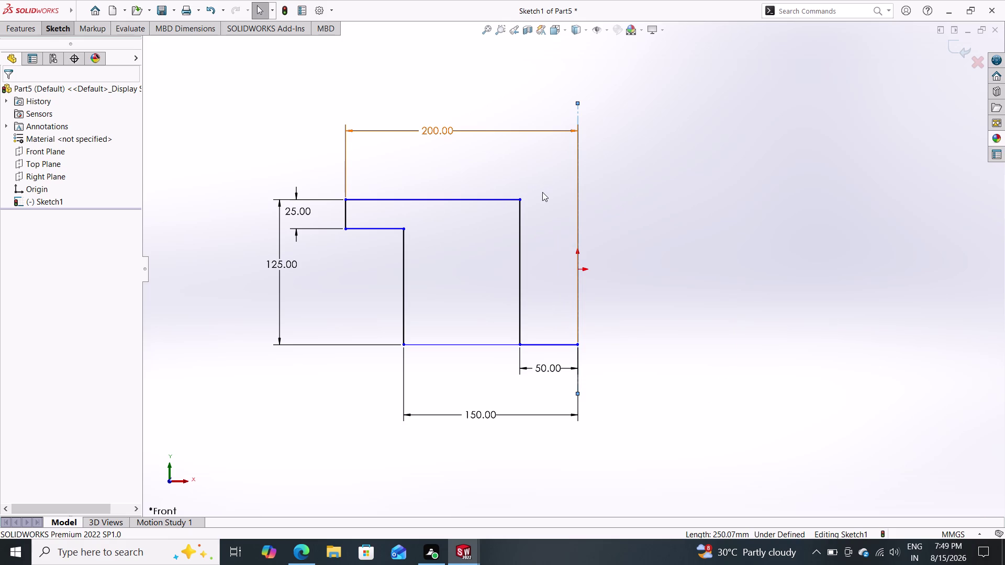
Draw a 125 mm vertical line along the centerline, closing the profile's right side.
click(59, 34)
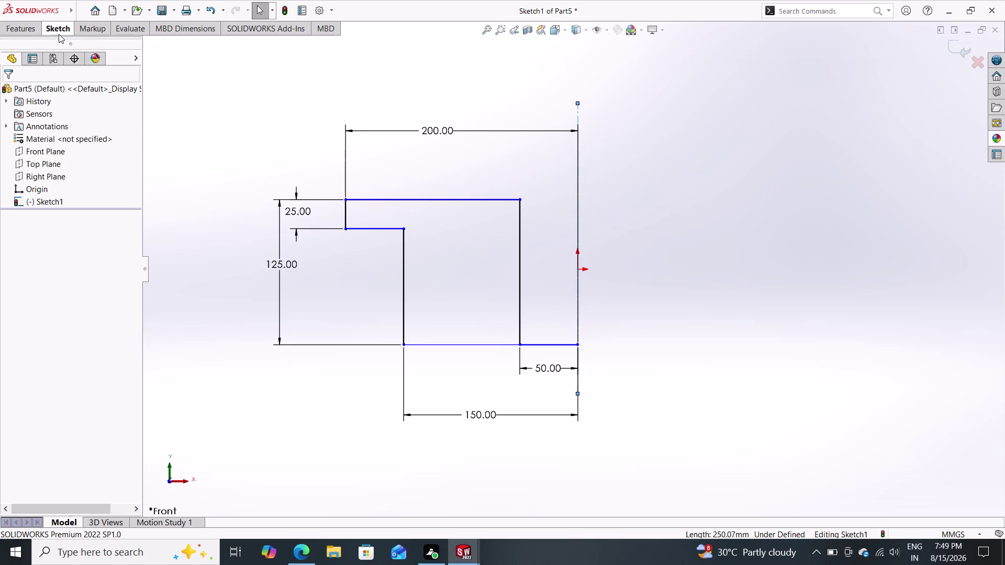
click(98, 47)
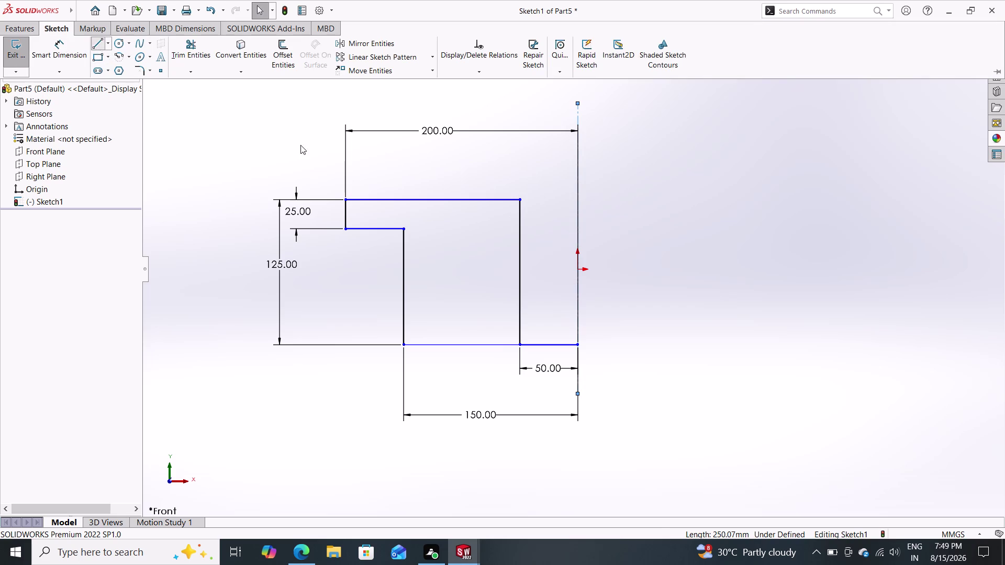
click(521, 200)
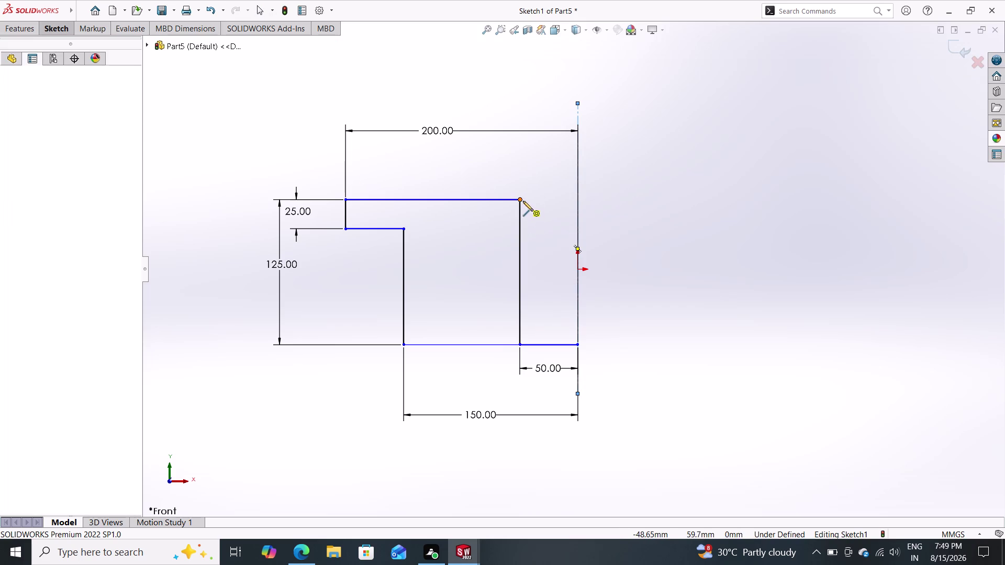
click(579, 200)
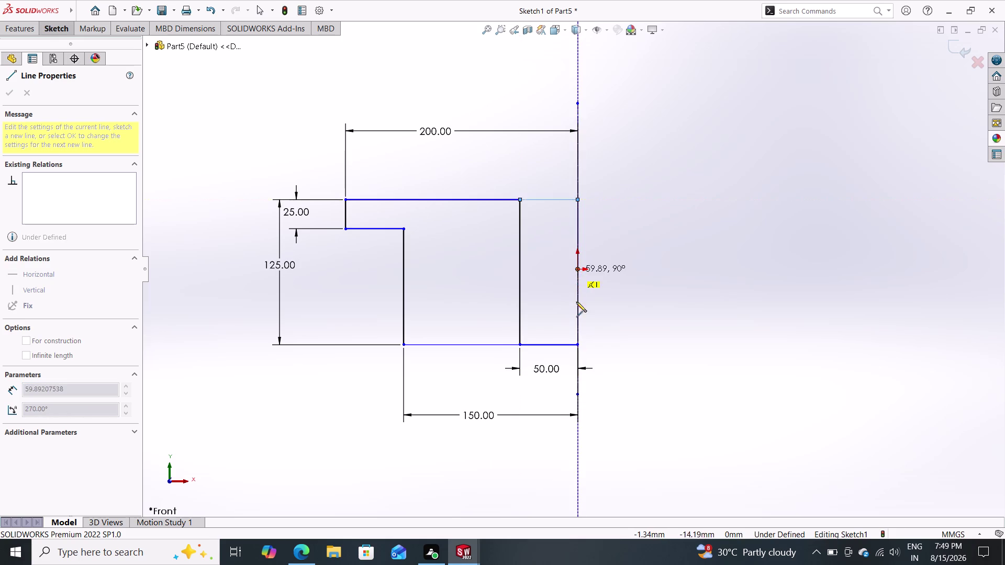
click(575, 345)
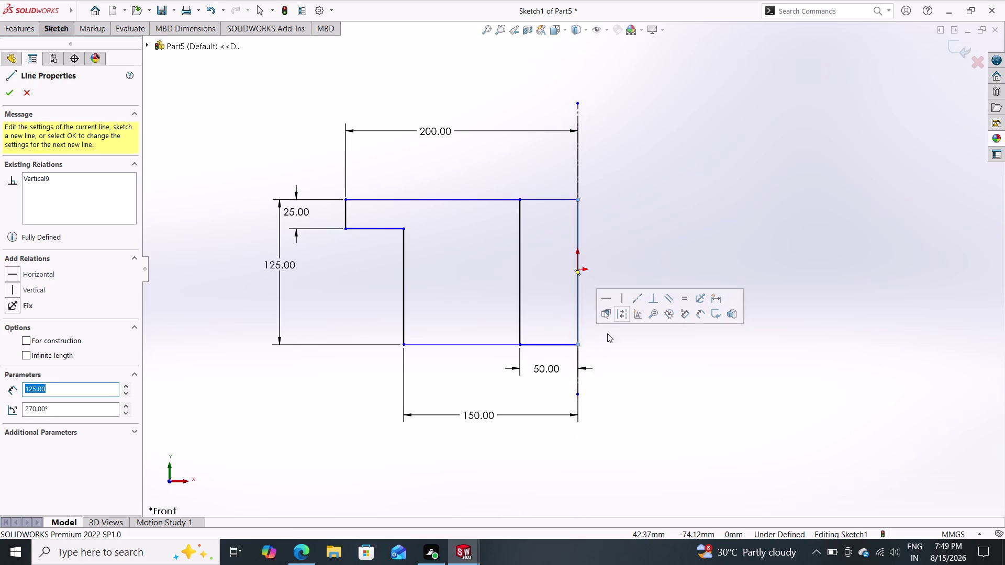
click(10, 86)
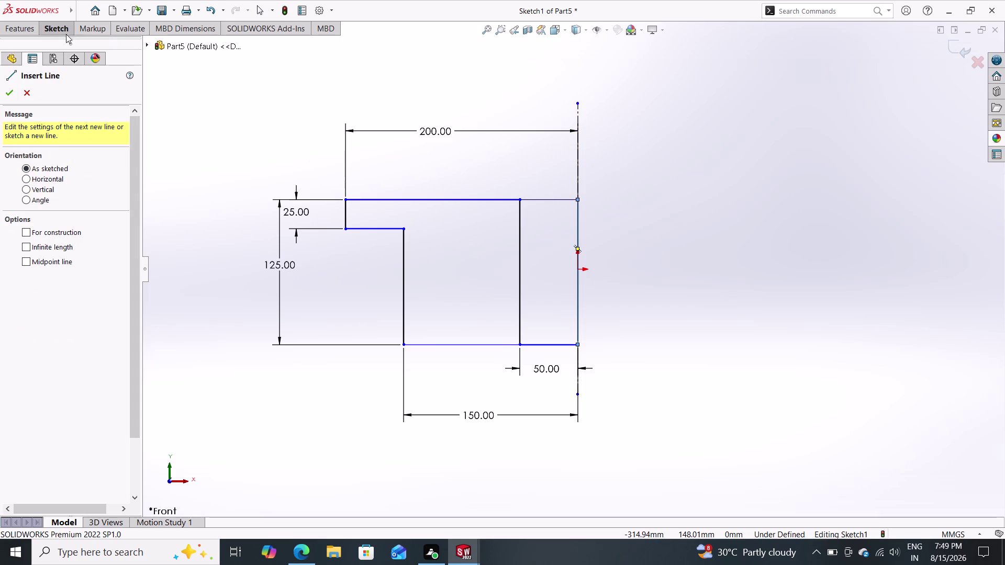
click(58, 29)
click(16, 89)
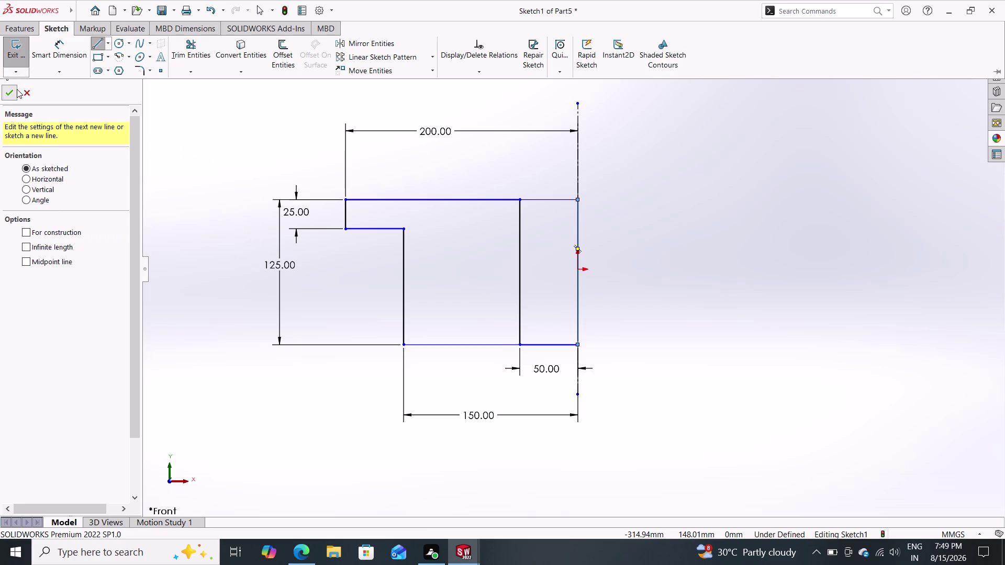
click(28, 33)
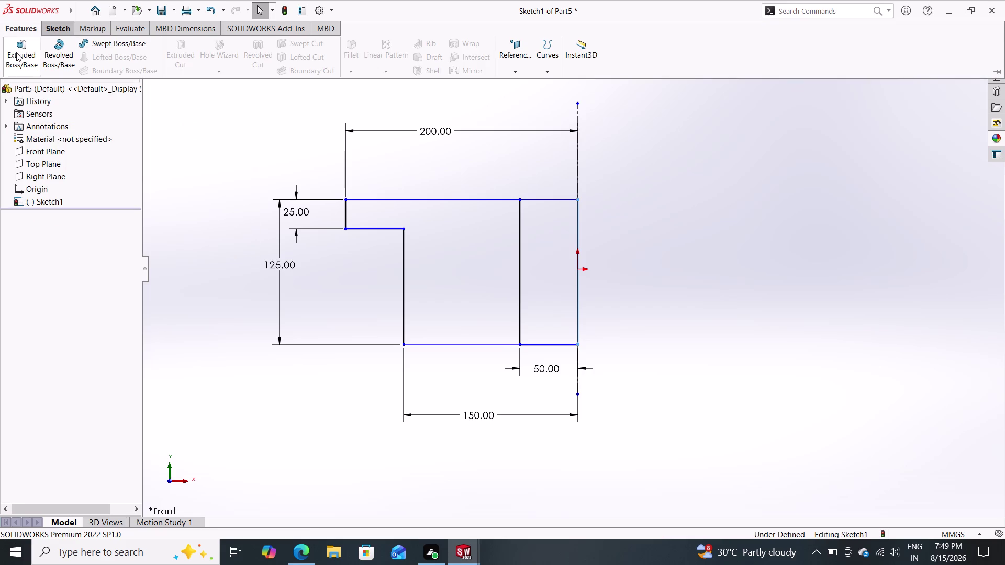
Try a 360° revolve of Sketch1 about centreline Line1, then close it after the rebuild error.
click(57, 53)
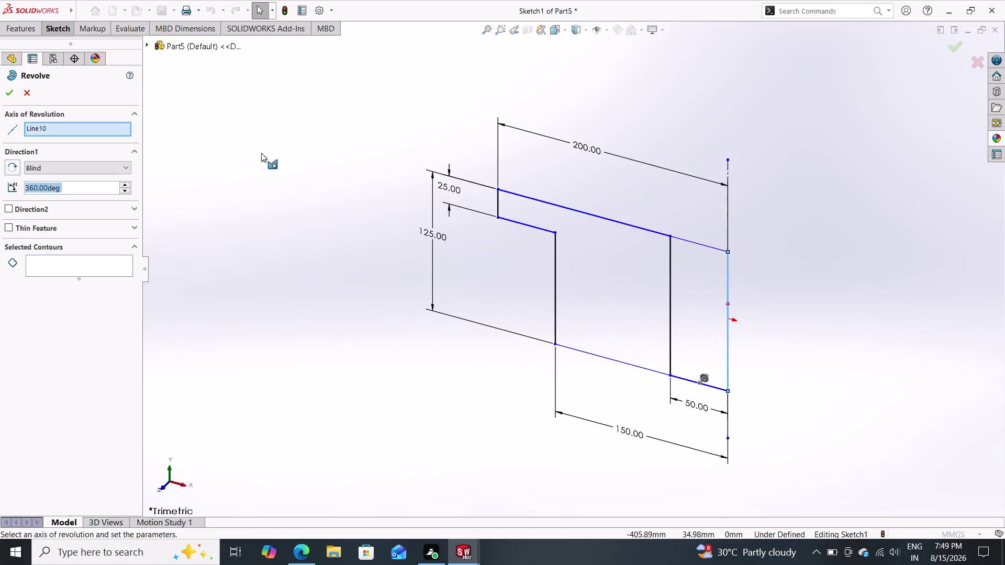
click(728, 278)
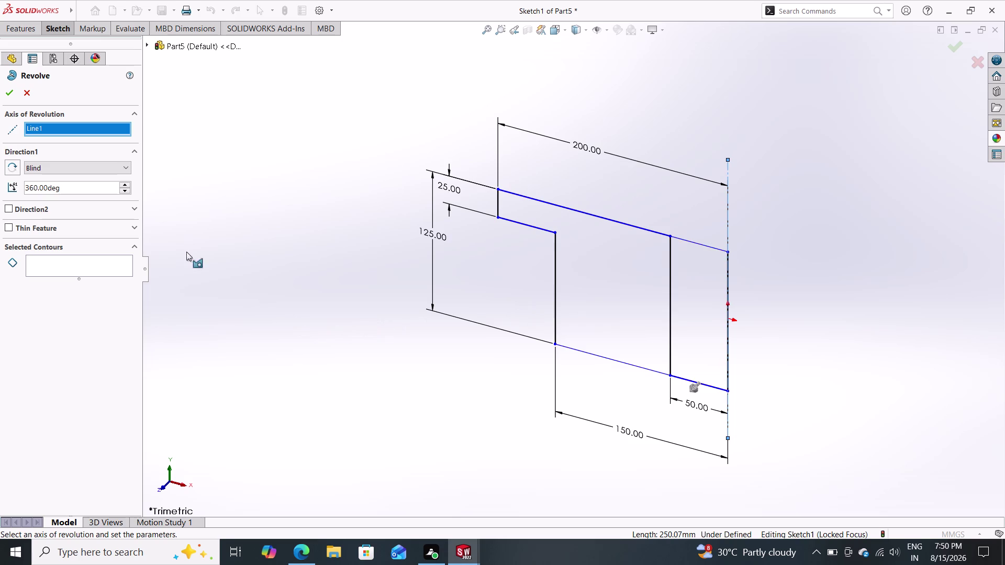
click(8, 90)
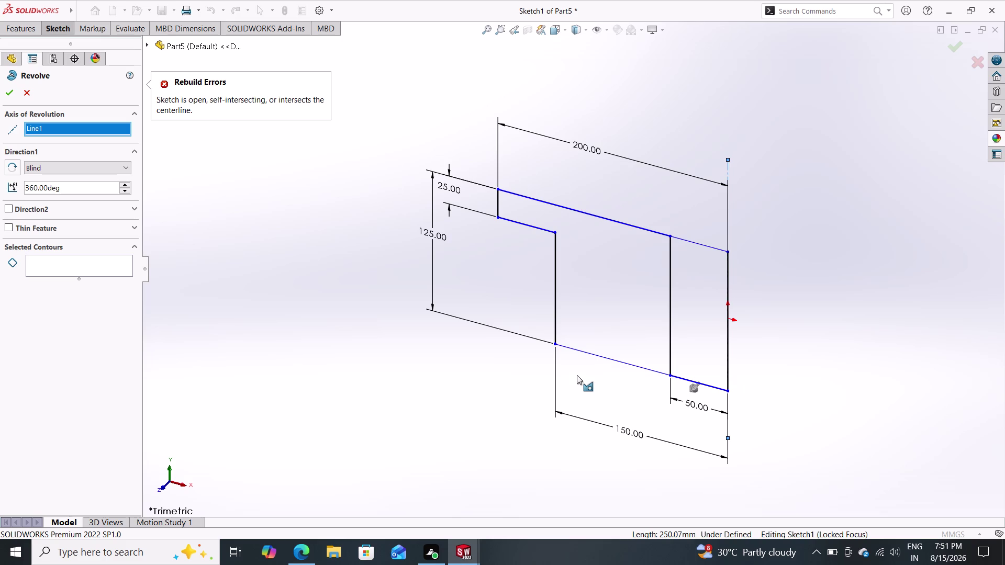
click(28, 94)
Create a new blank part document, Part7, with only the default planes and origin.
click(31, 31)
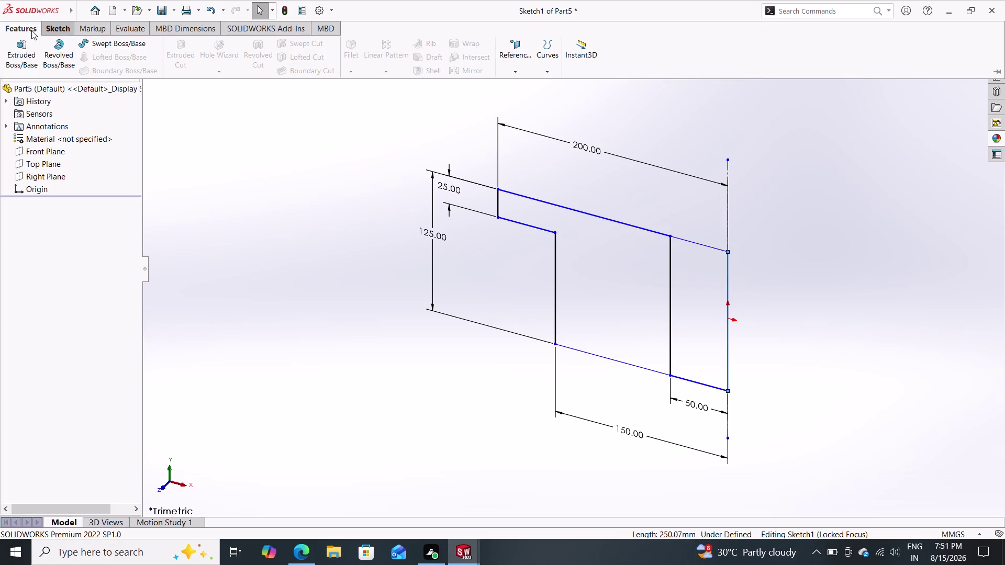
click(114, 13)
click(431, 404)
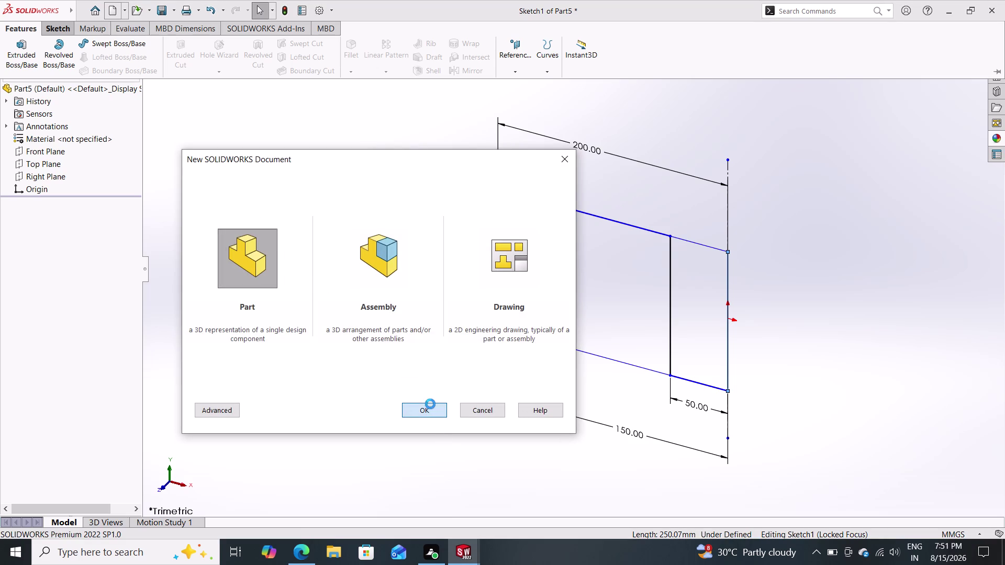
click(473, 551)
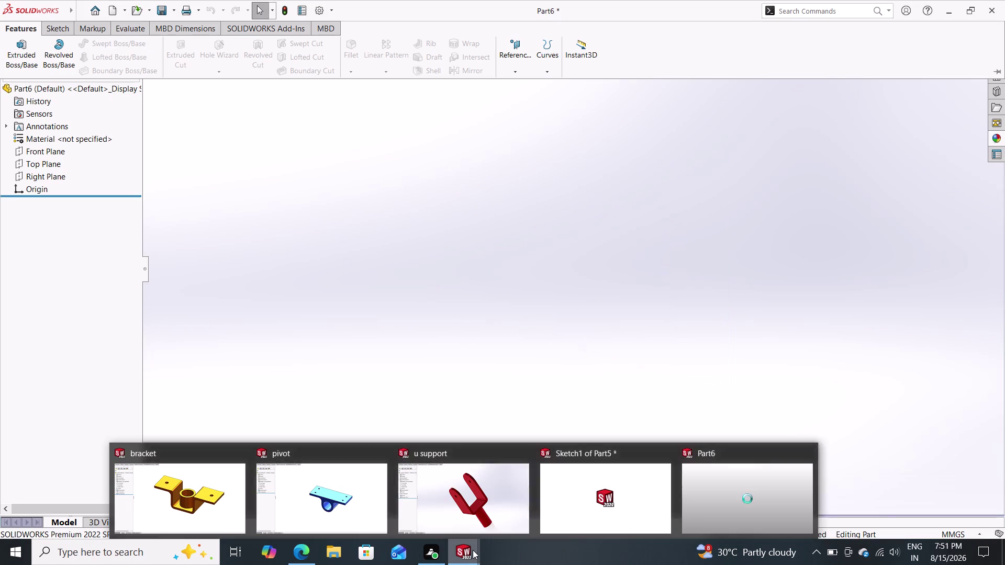
click(663, 454)
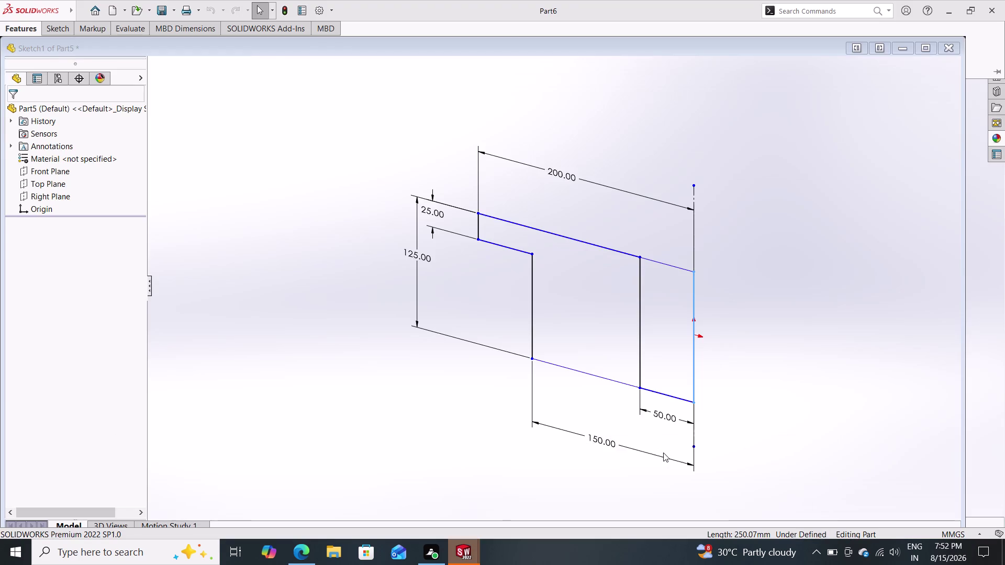
click(507, 300)
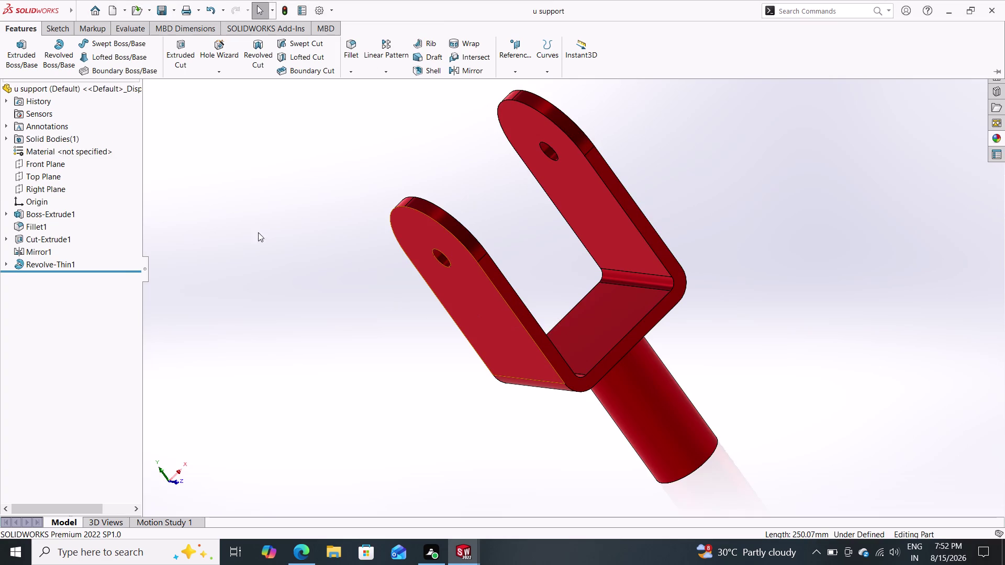
click(109, 7)
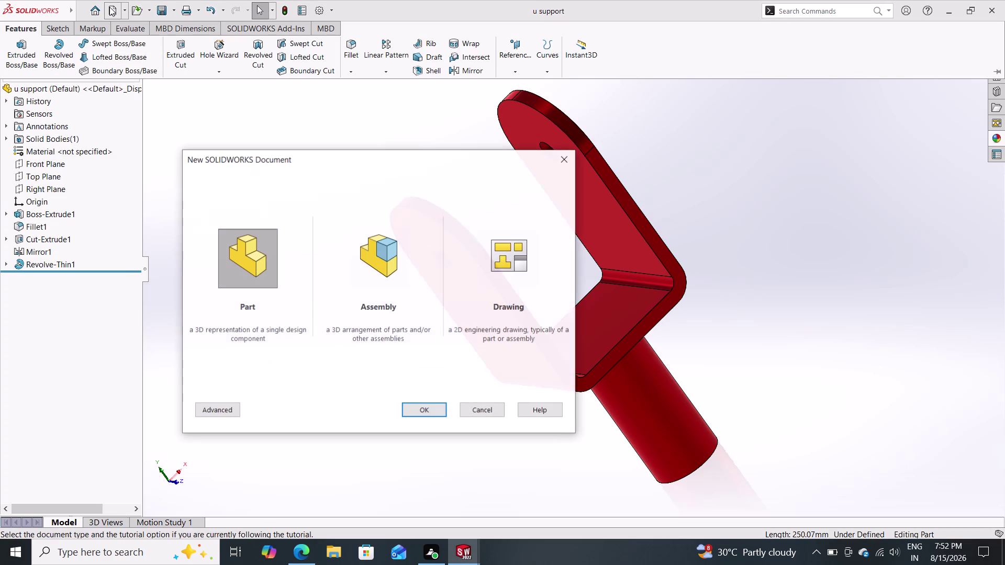
click(431, 407)
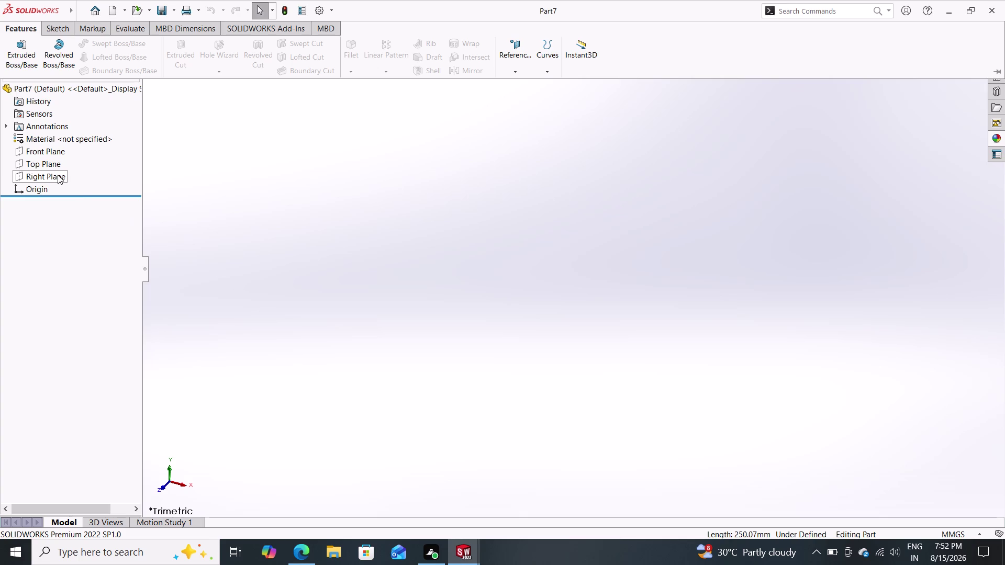
Open a new sketch on the Top Plane and choose the Circle tool.
click(49, 161)
click(55, 145)
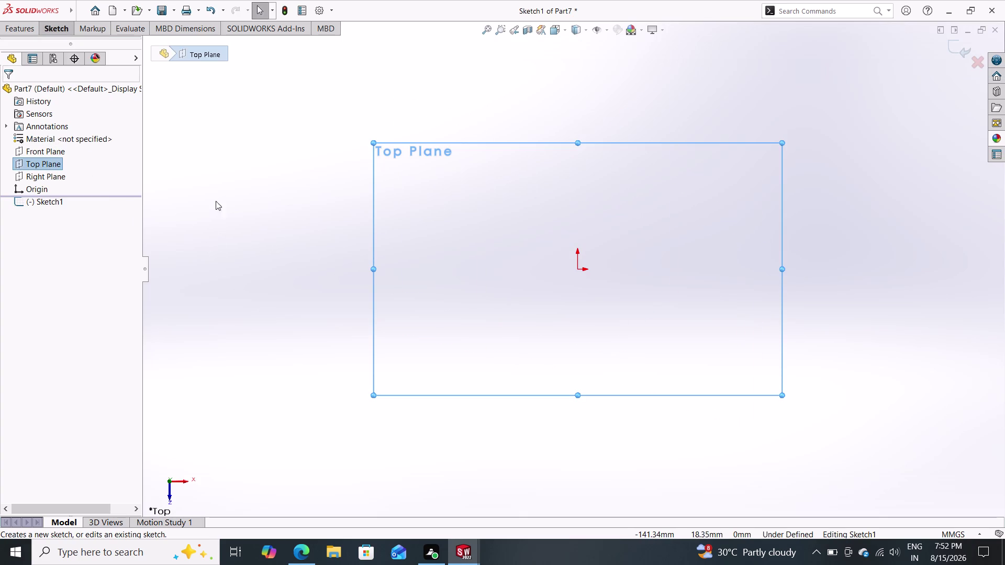
click(46, 34)
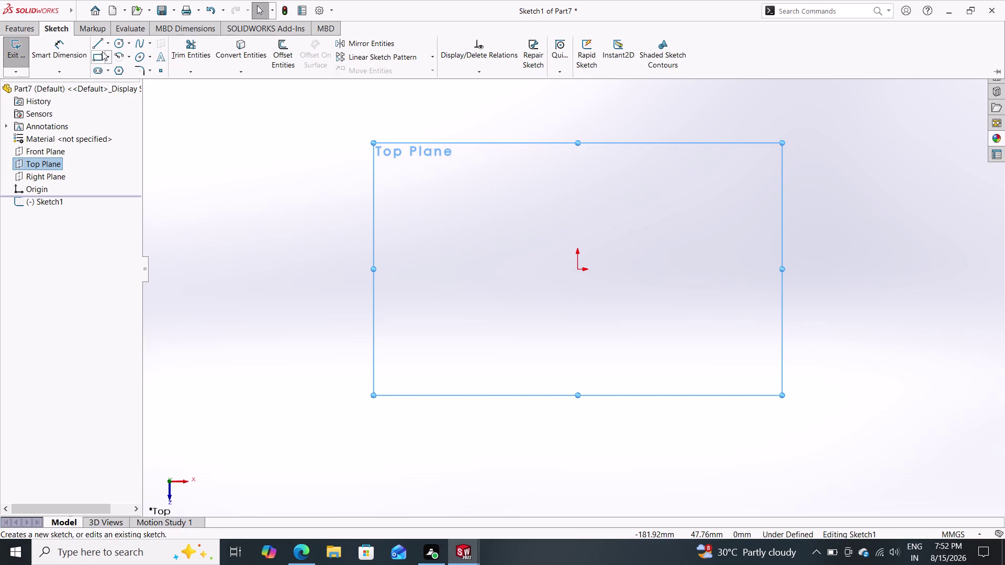
click(116, 42)
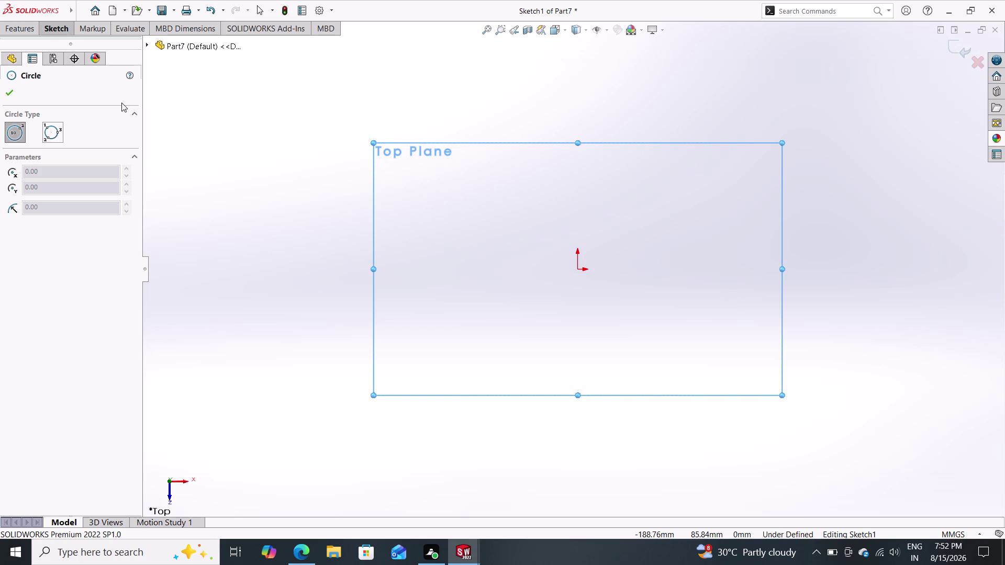
Draw an inner and an outer circle, both centred on the origin.
click(577, 269)
click(649, 321)
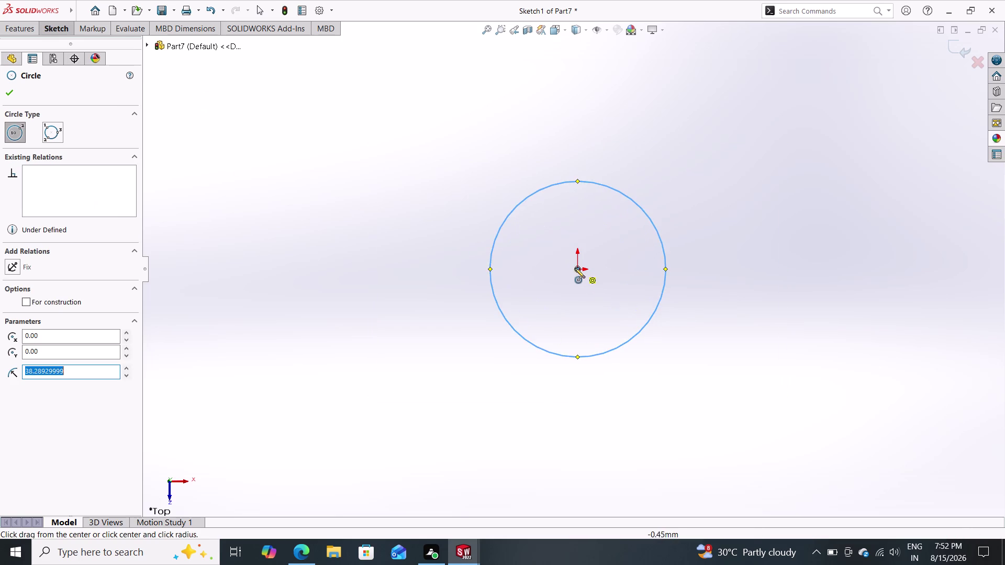
drag(579, 269, 587, 275)
click(757, 377)
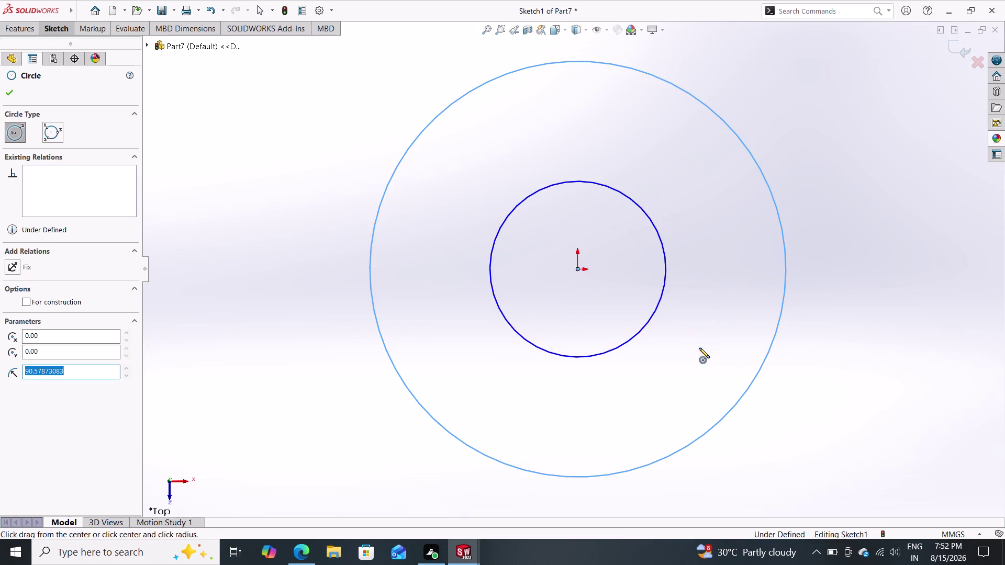
click(9, 88)
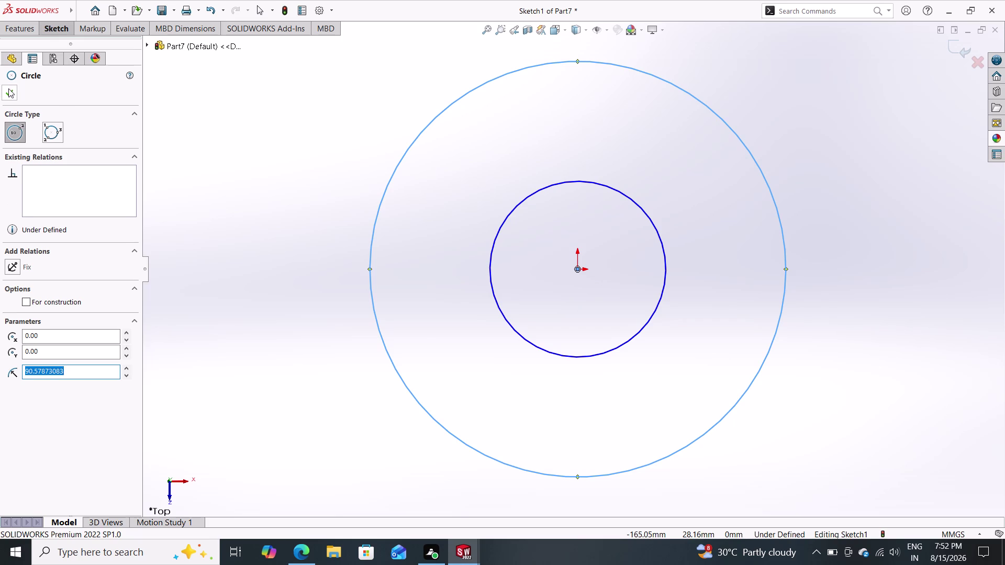
Dimension the inner circle to a 50 mm diameter.
click(52, 31)
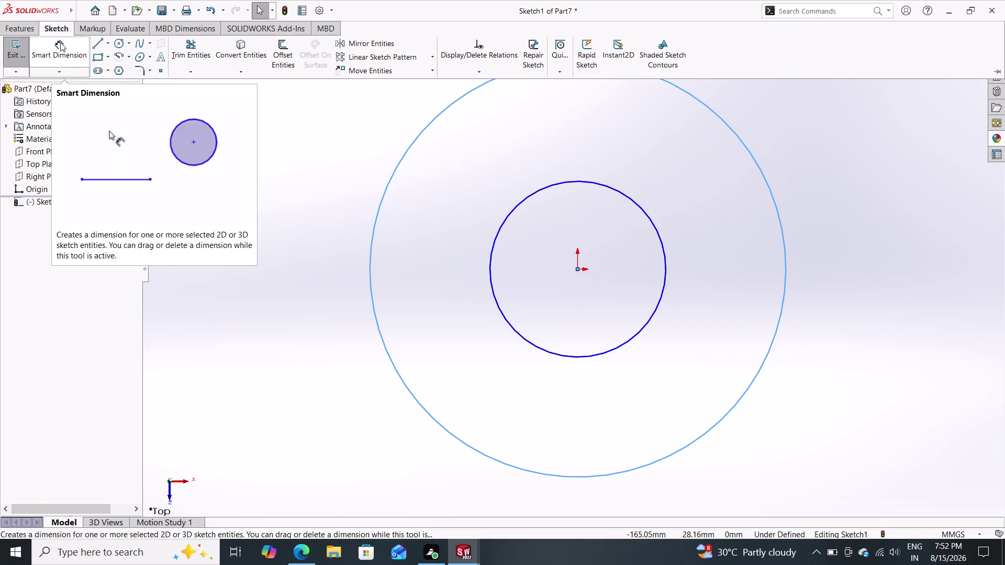
click(60, 43)
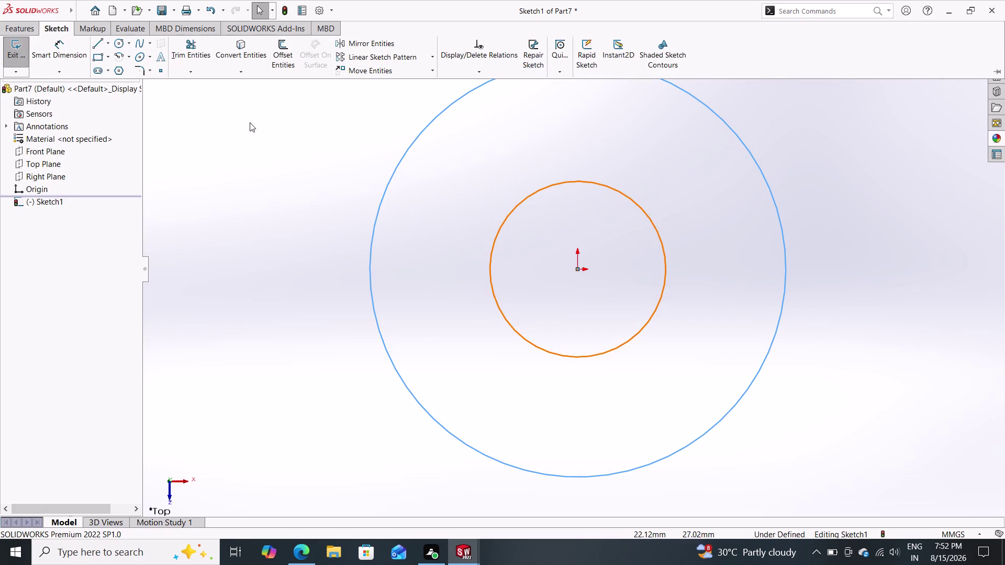
click(55, 54)
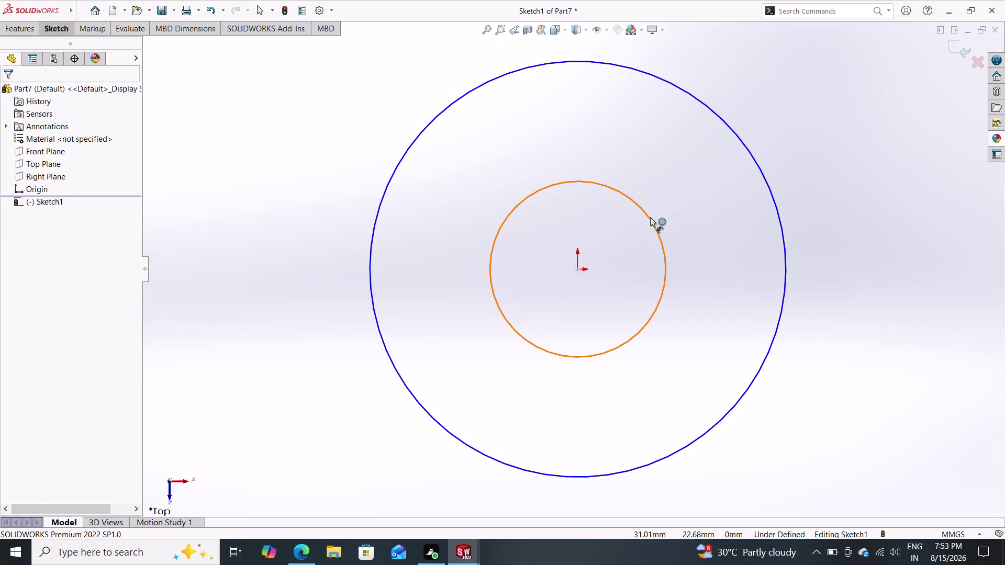
click(650, 218)
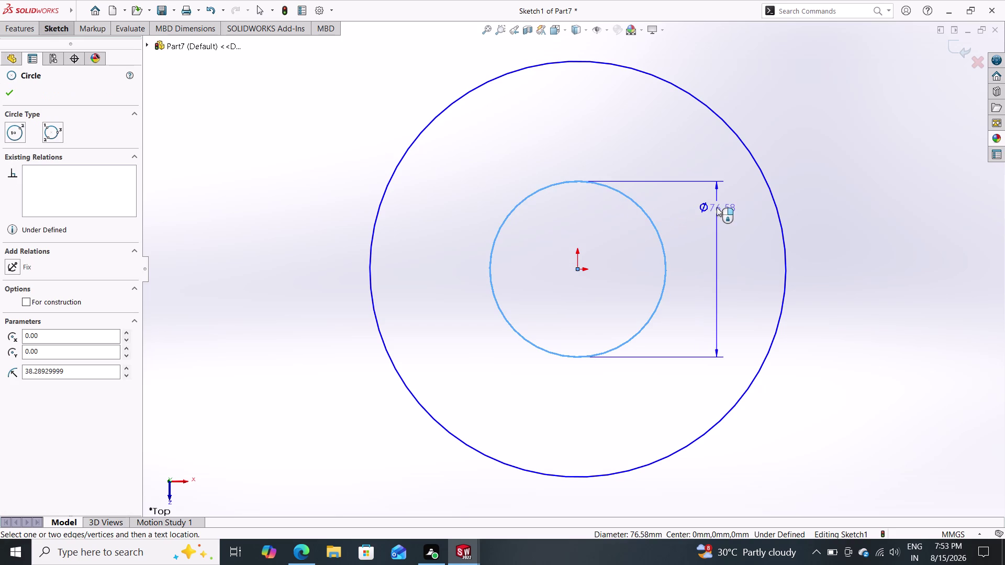
click(829, 241)
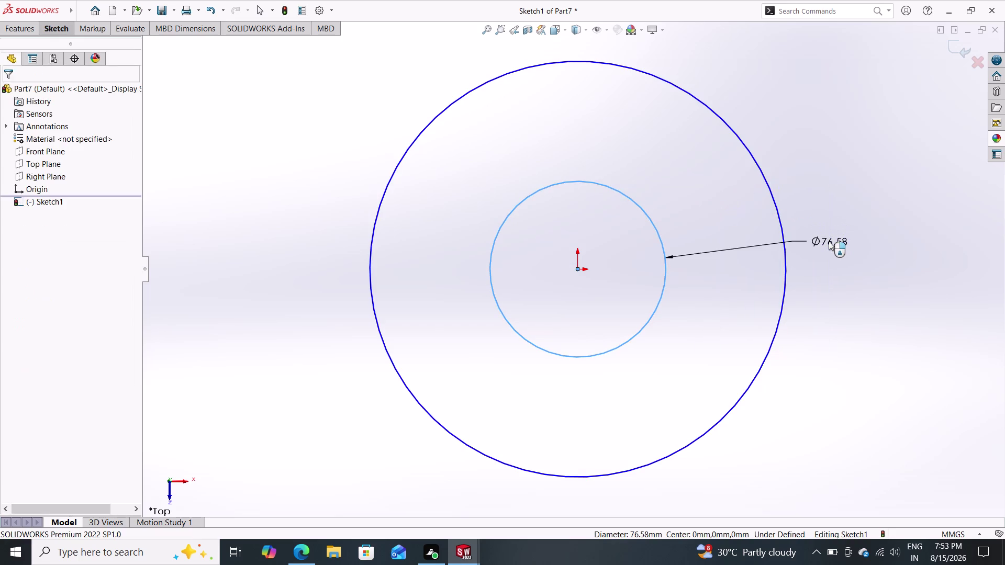
text(5)
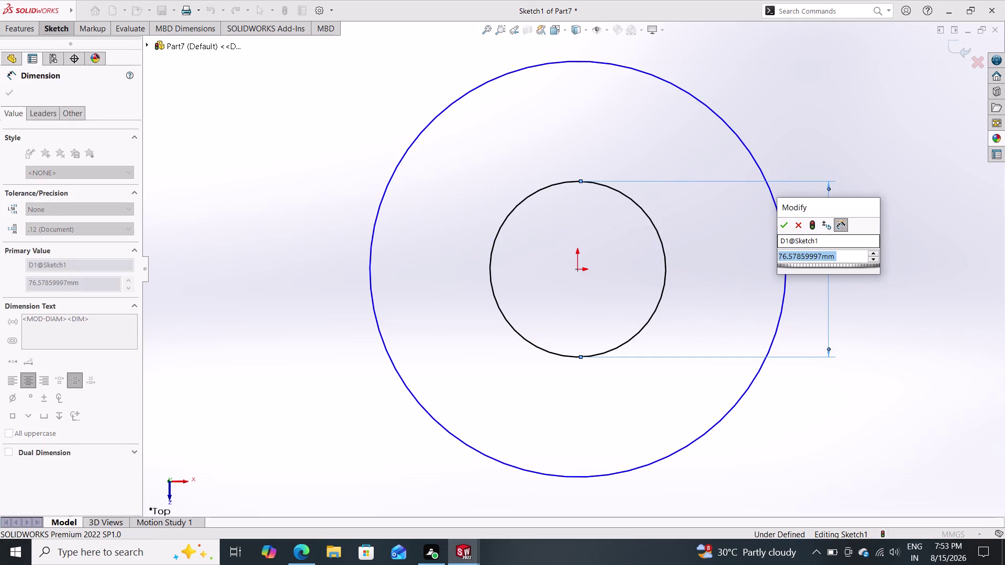
text(0)
key(Return)
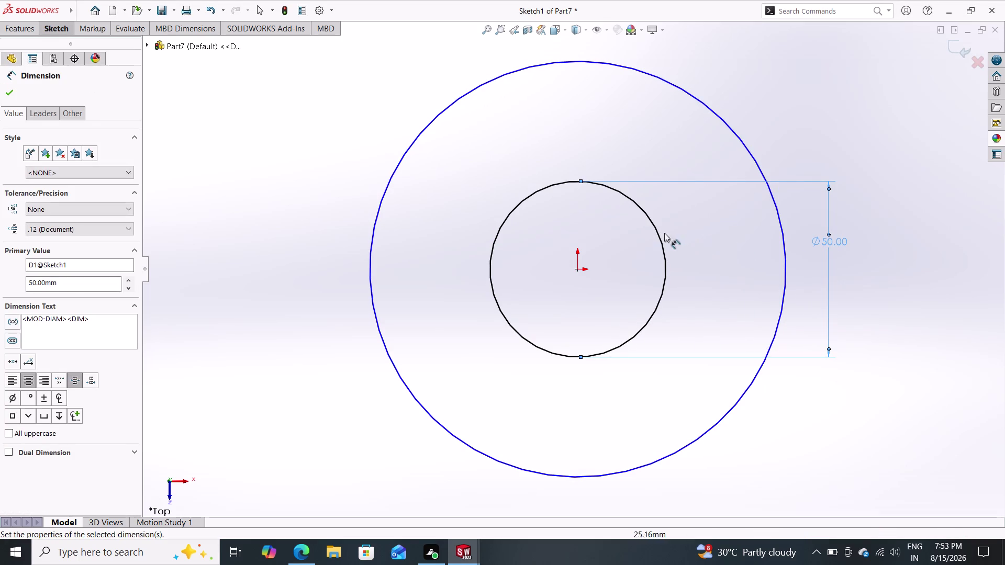
Dimension the outer circle to a 150 mm diameter and finish dimensioning.
click(784, 247)
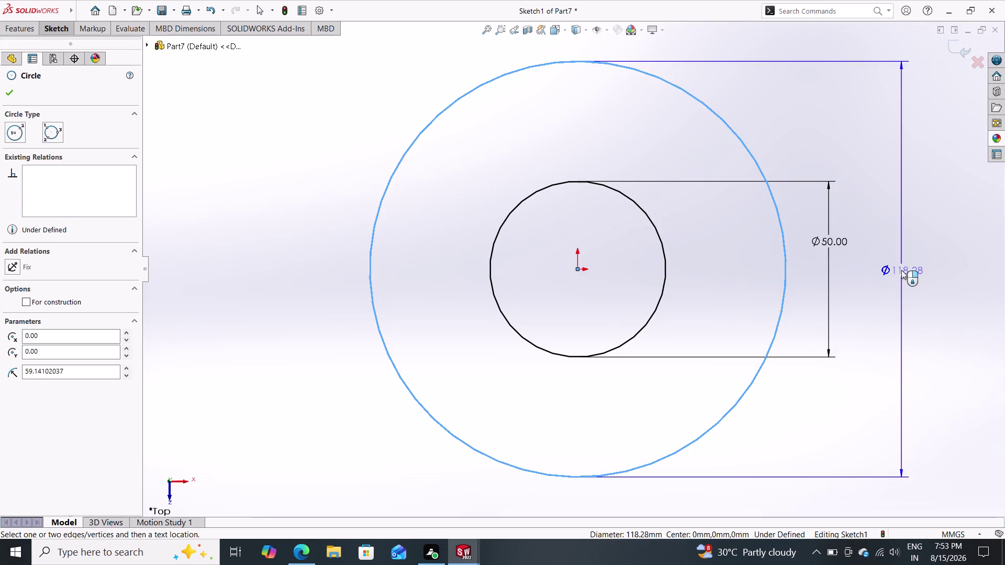
click(902, 270)
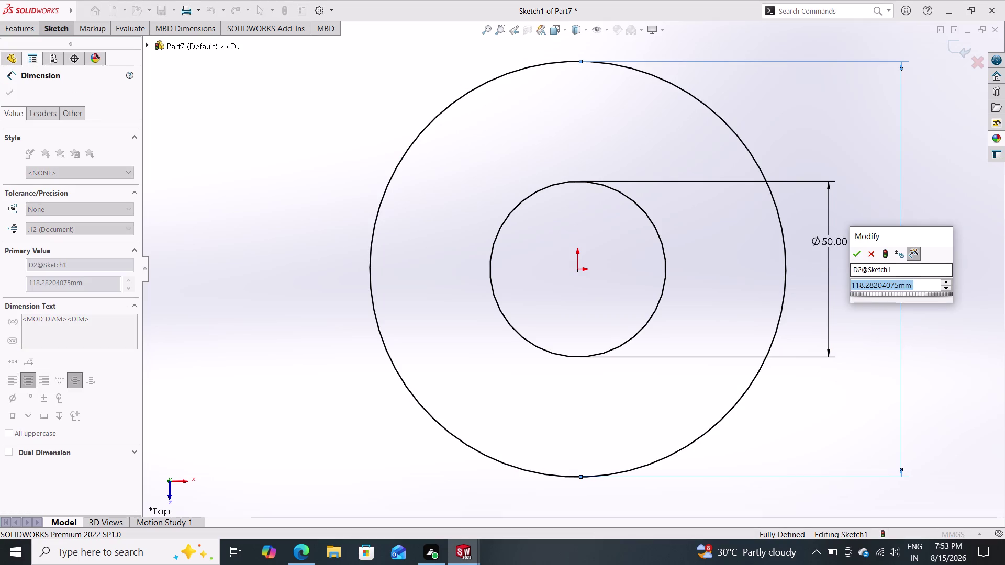
text(150)
key(Return)
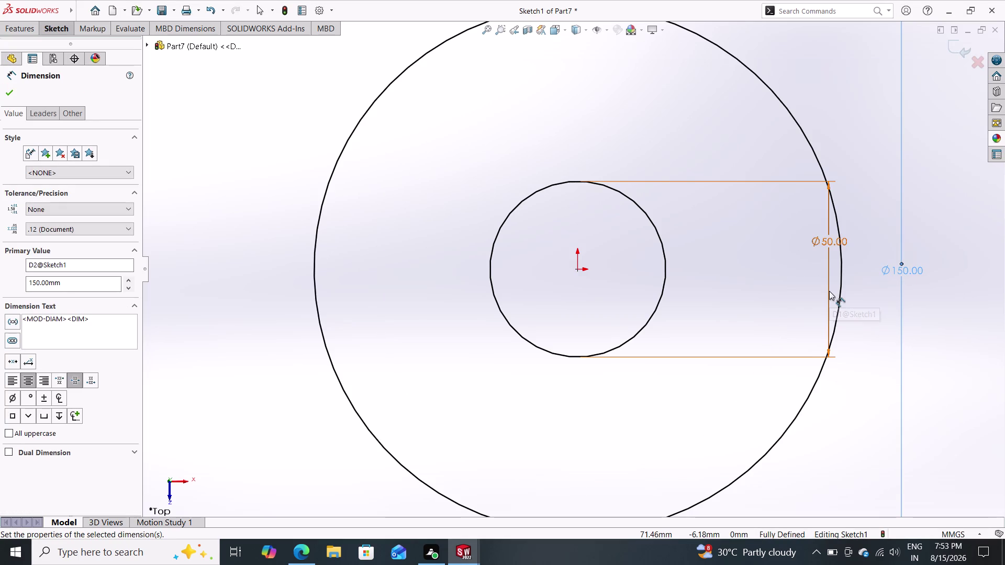
scroll(up, 3)
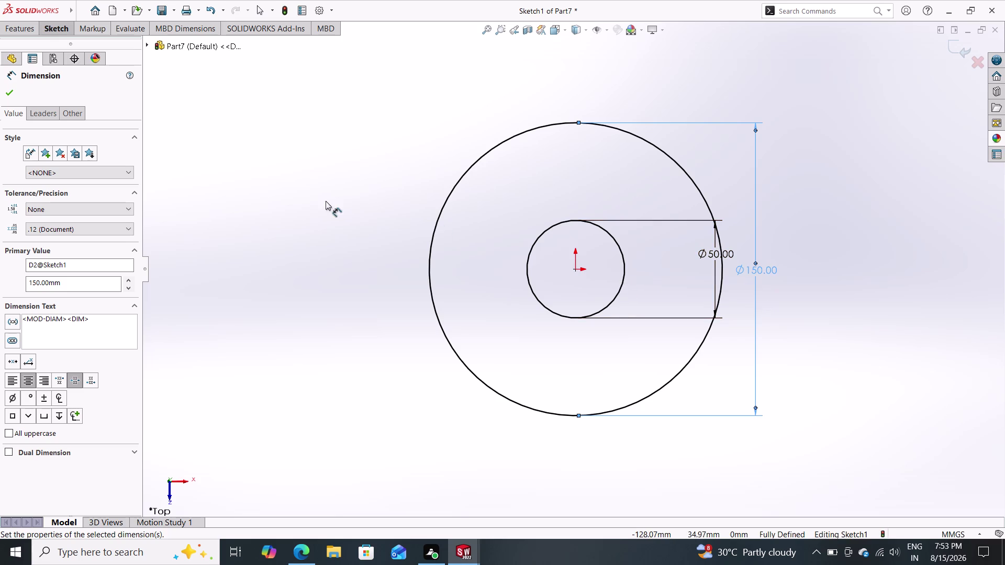
click(10, 92)
click(16, 31)
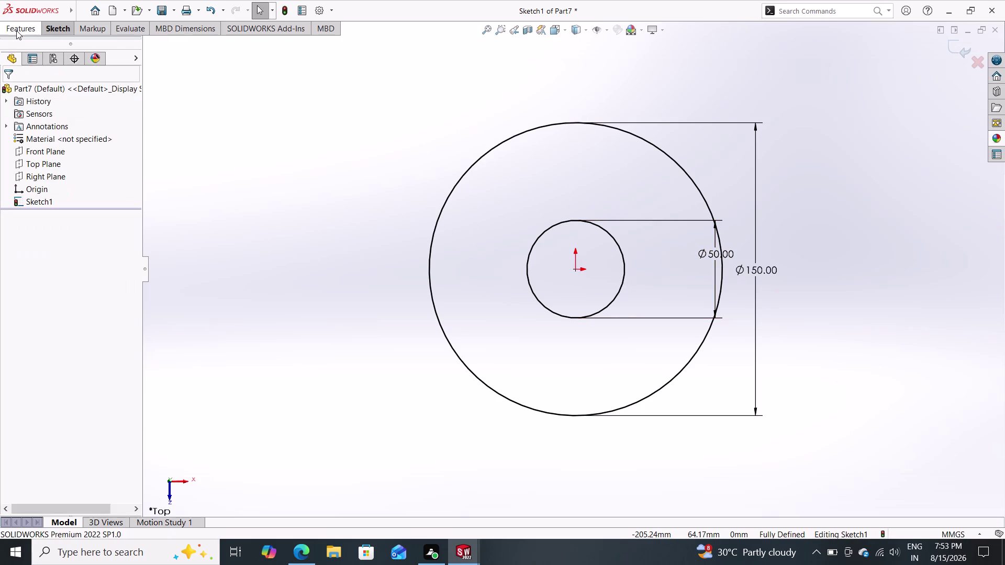
Extrude the ring sketch 100 mm blind as Boss-Extrude1.
click(25, 50)
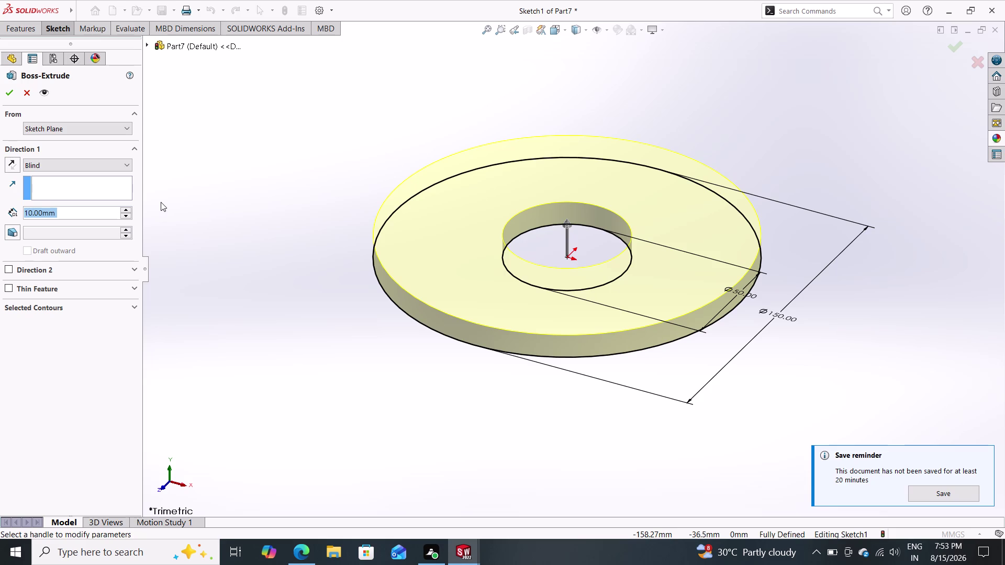
text(100)
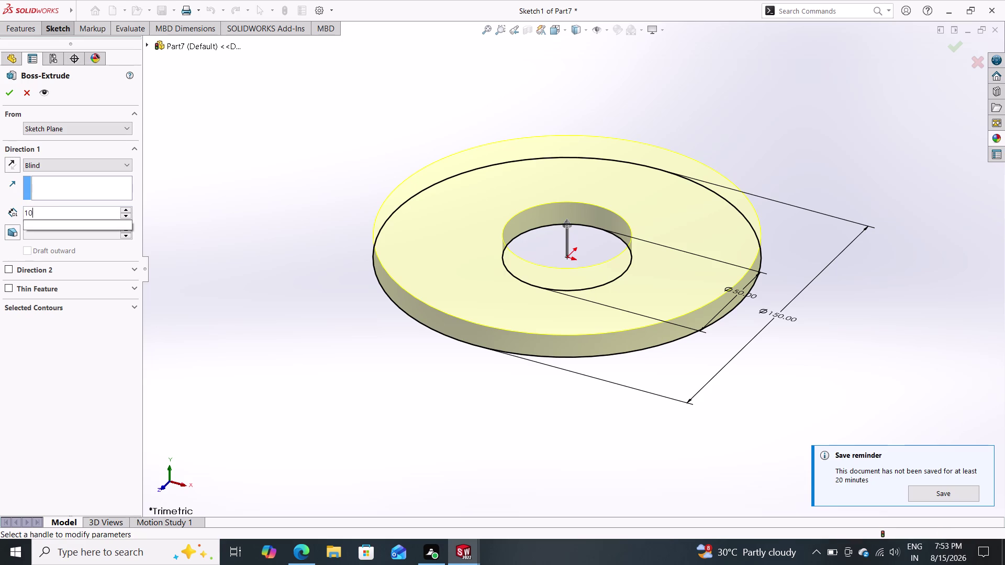
key(Return)
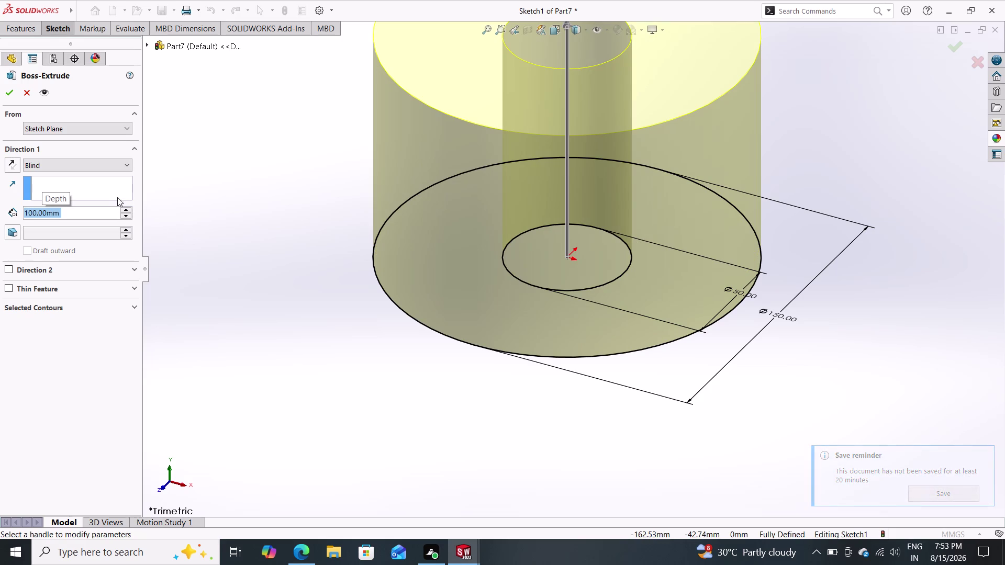
click(13, 95)
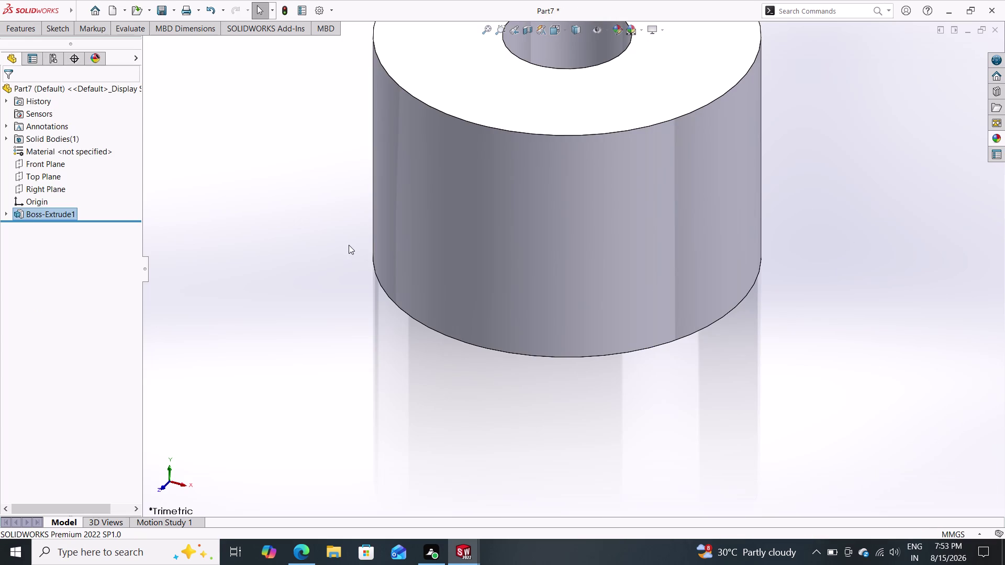
Select the tube's curved inner bore face and try to start a sketch on it.
scroll(down, 3)
scroll(up, 3)
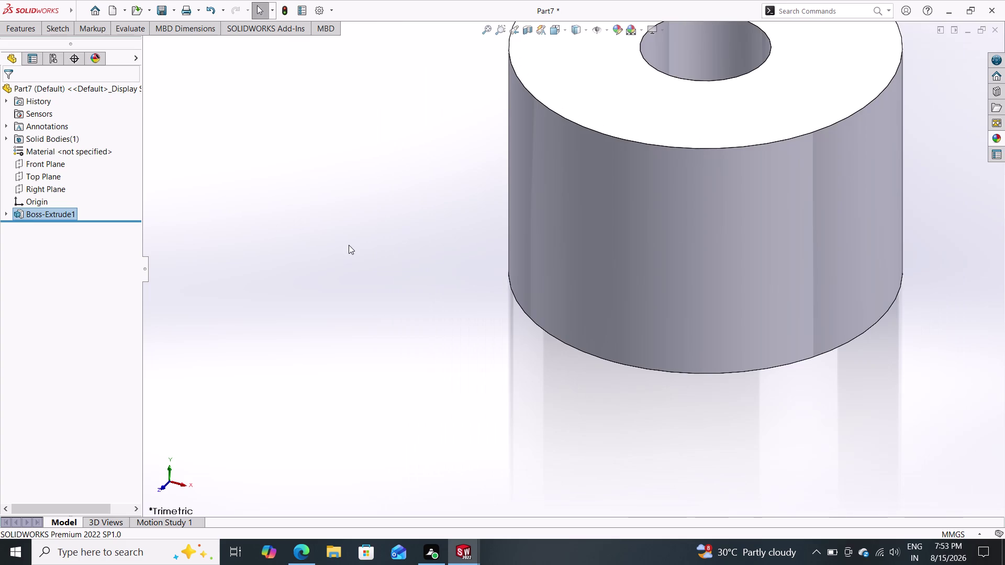
scroll(up, 3)
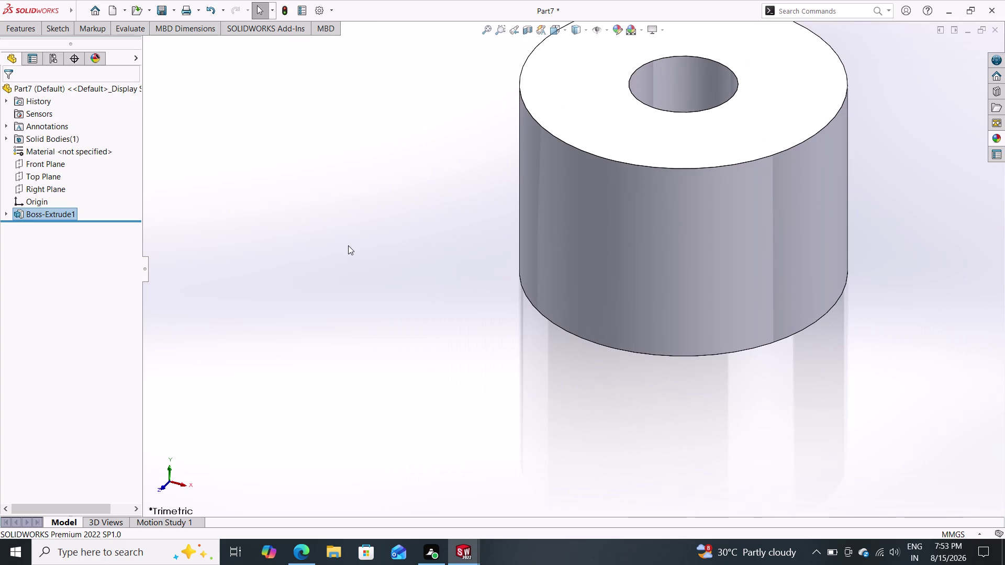
scroll(up, 3)
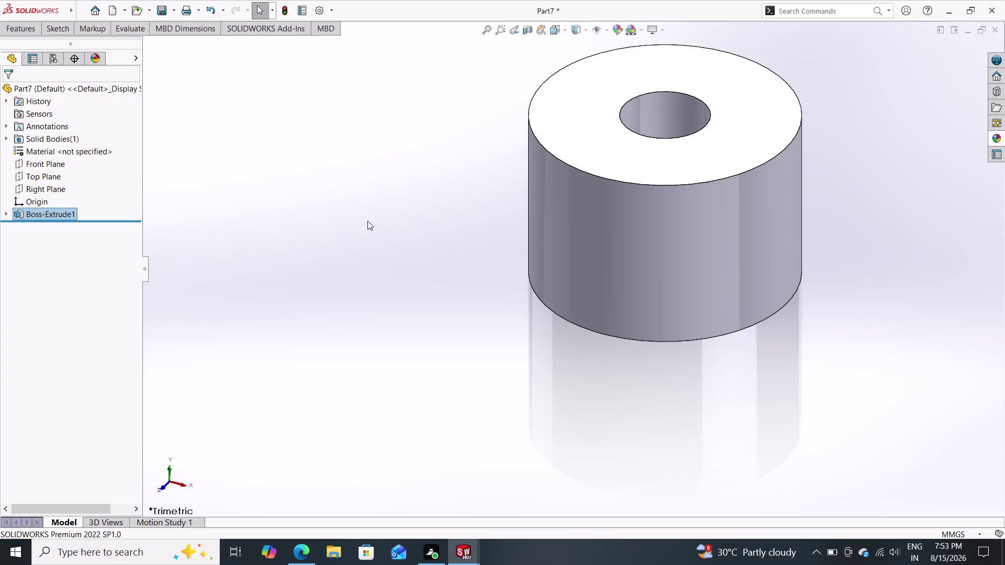
click(649, 126)
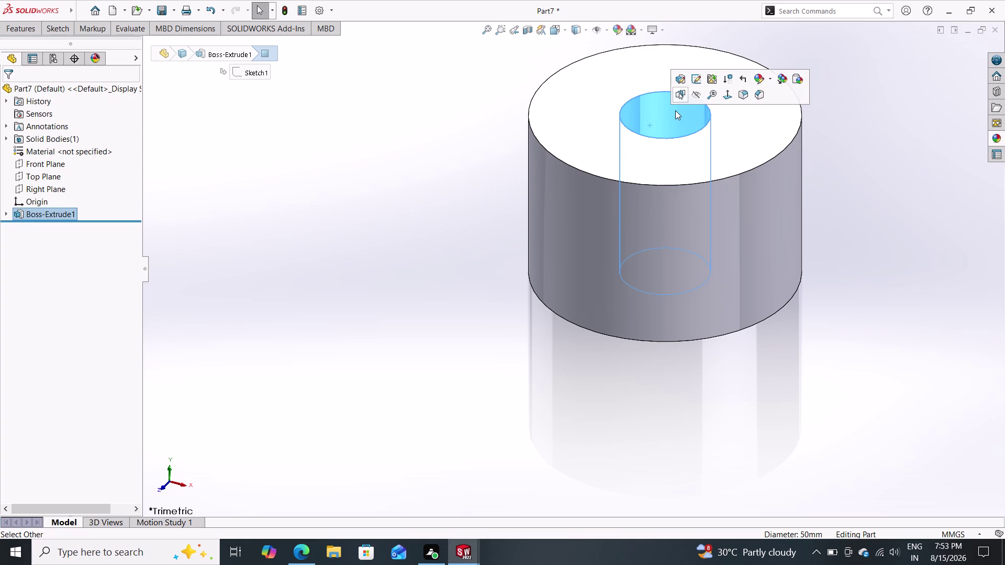
click(36, 30)
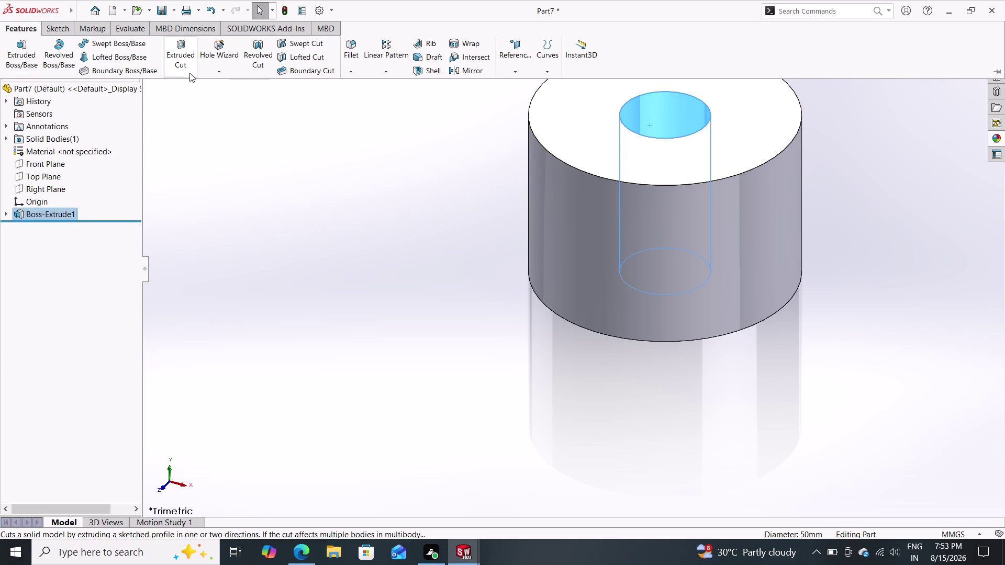
click(59, 26)
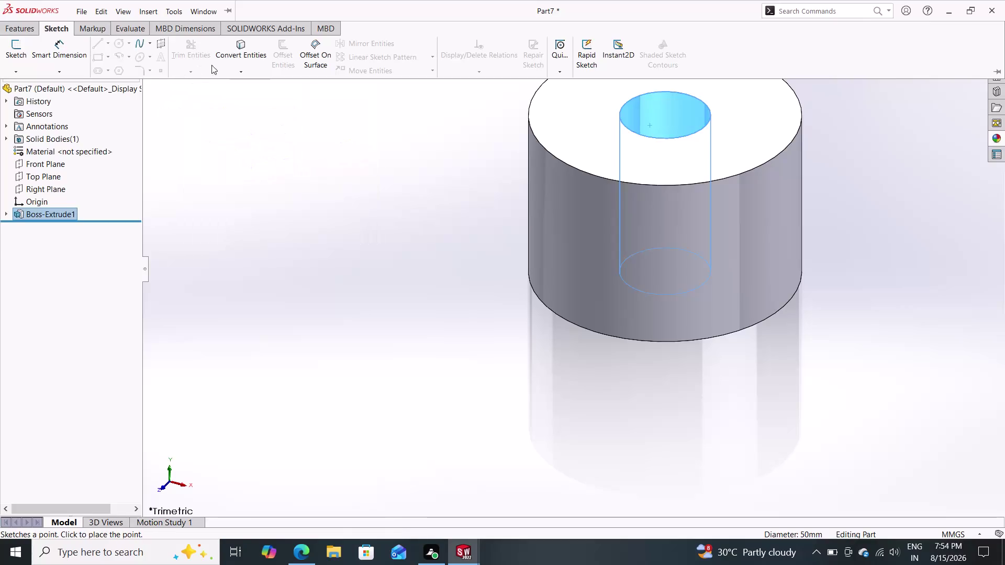
click(234, 57)
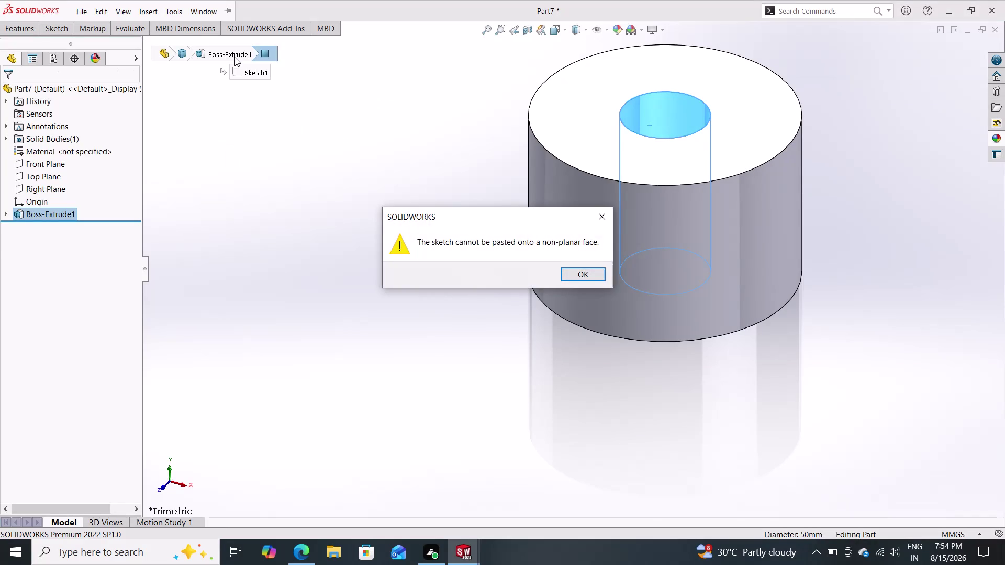
Dismiss the non-planar face warning and orbit to view the tube's top face.
click(582, 278)
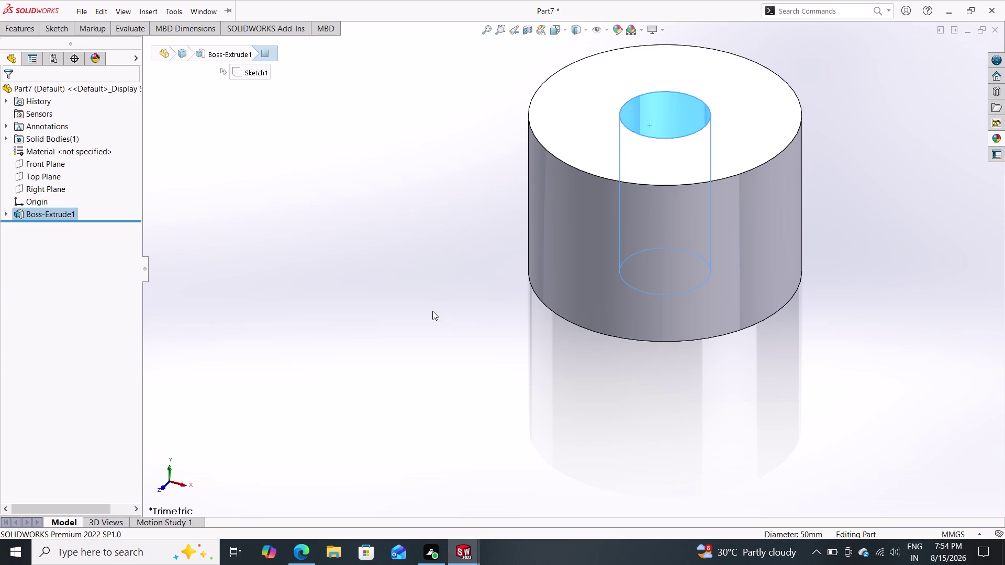
middle_drag(514, 315, 507, 351)
Sketch a circle on the ring's top face, centred on the origin and larger than the ring.
click(474, 222)
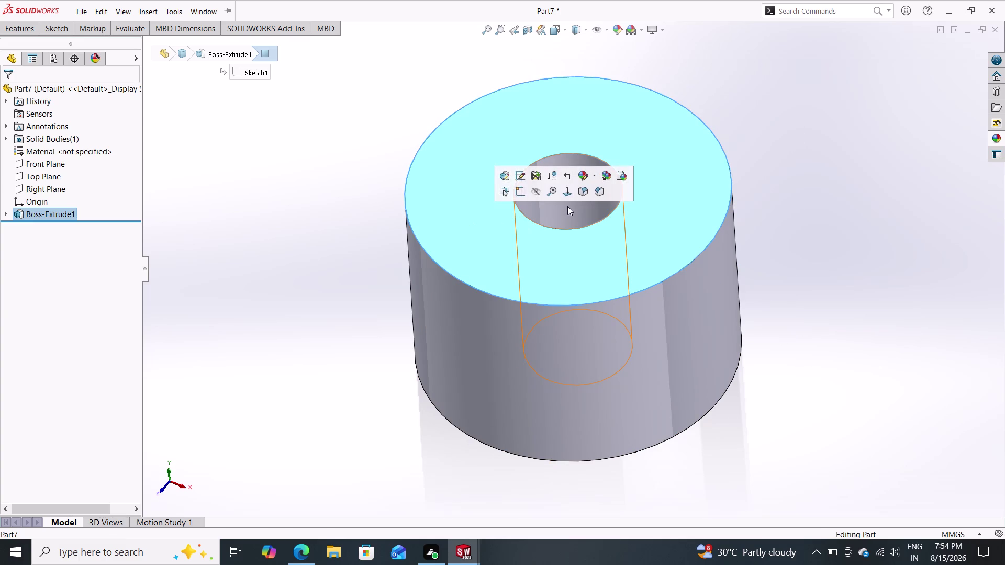
click(566, 192)
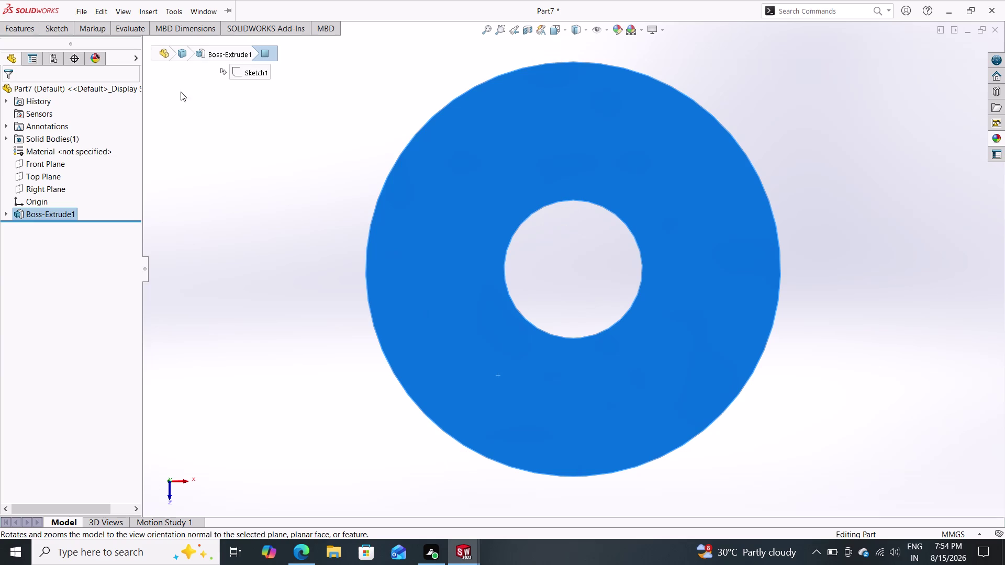
click(52, 29)
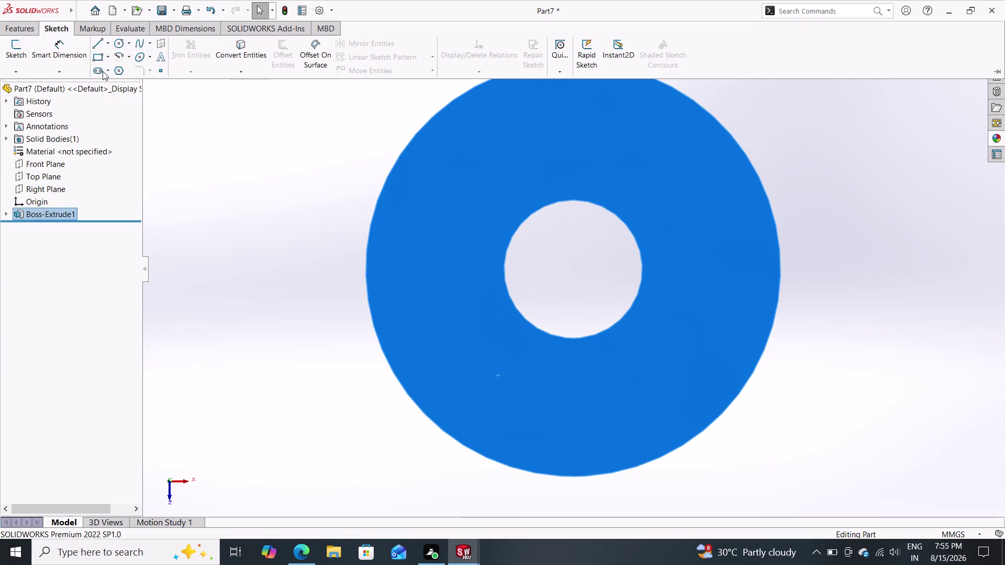
click(118, 47)
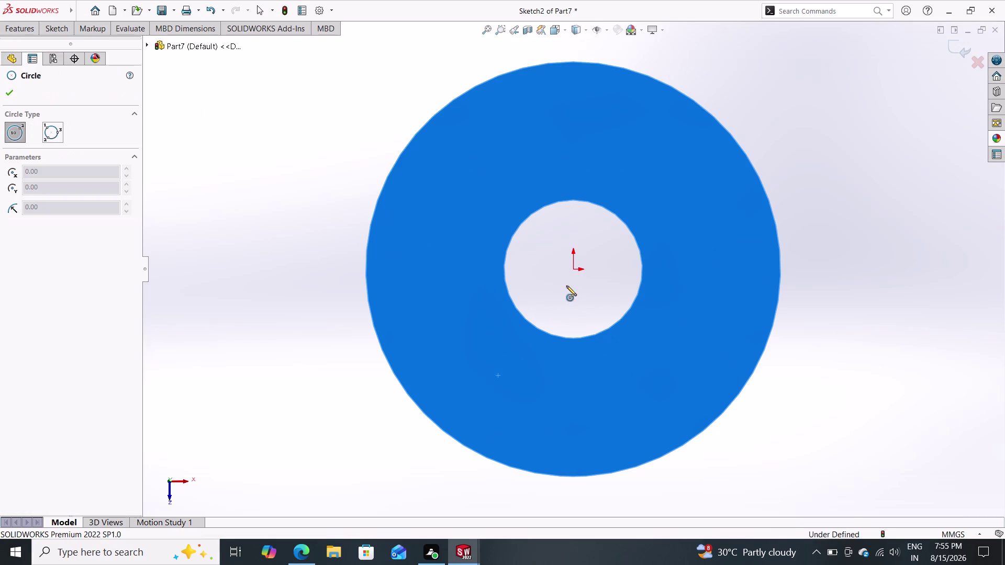
click(574, 269)
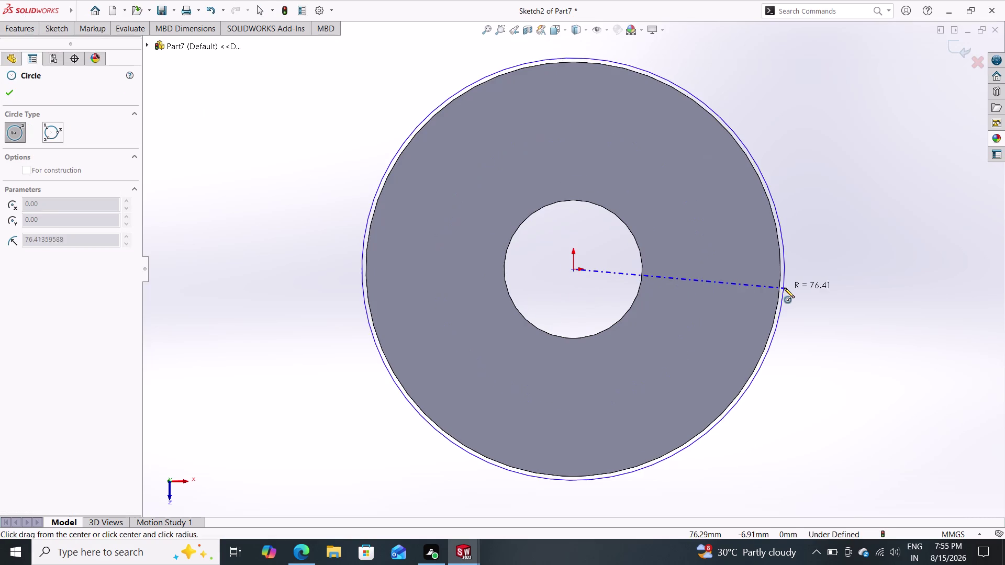
click(851, 266)
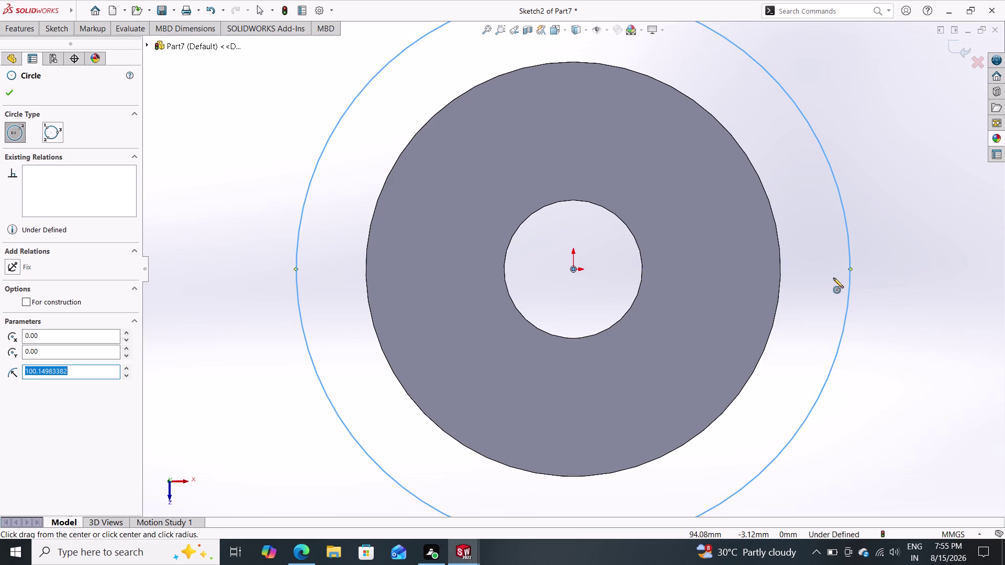
click(58, 30)
click(63, 52)
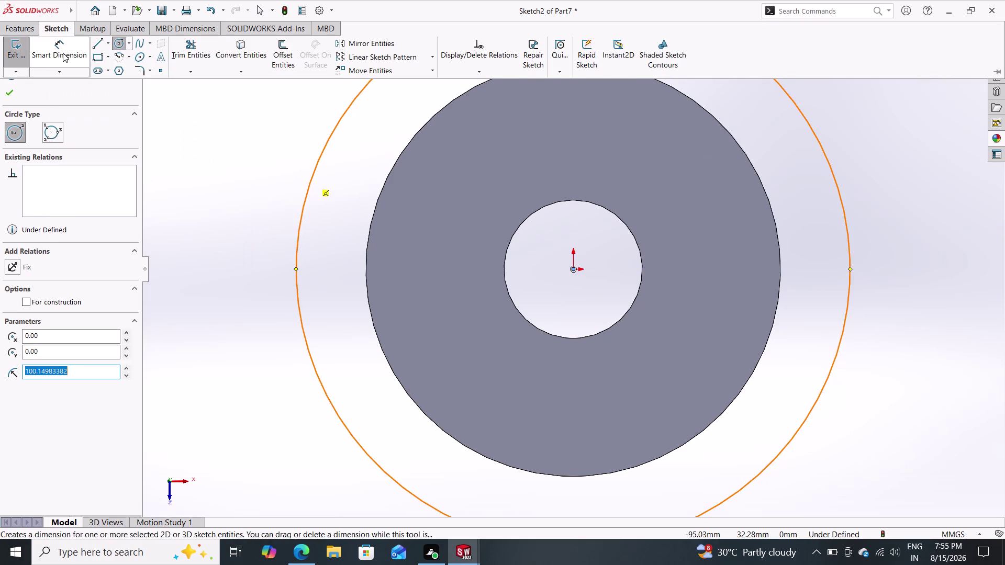
Dimension the large circle to a 200 mm diameter.
click(849, 255)
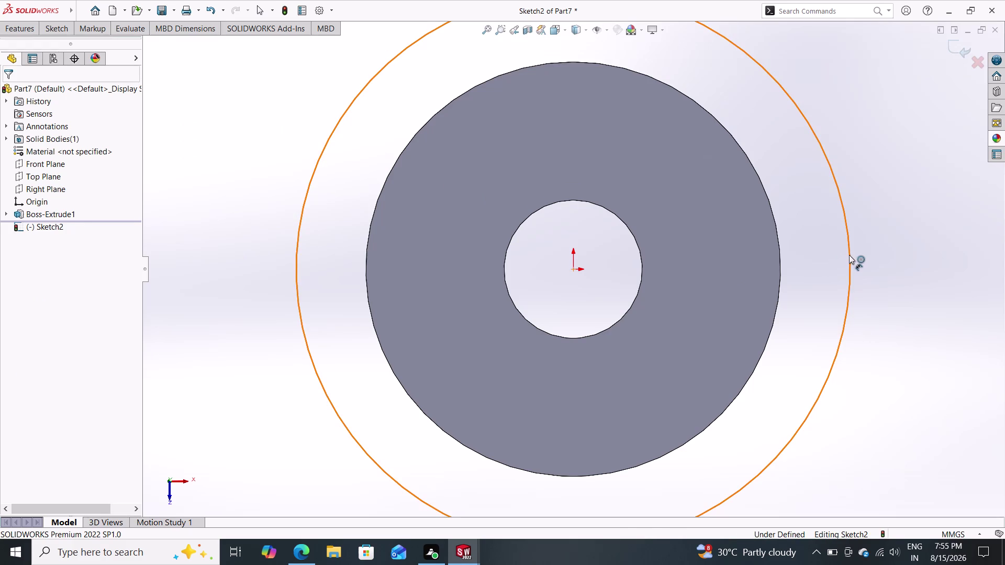
click(900, 256)
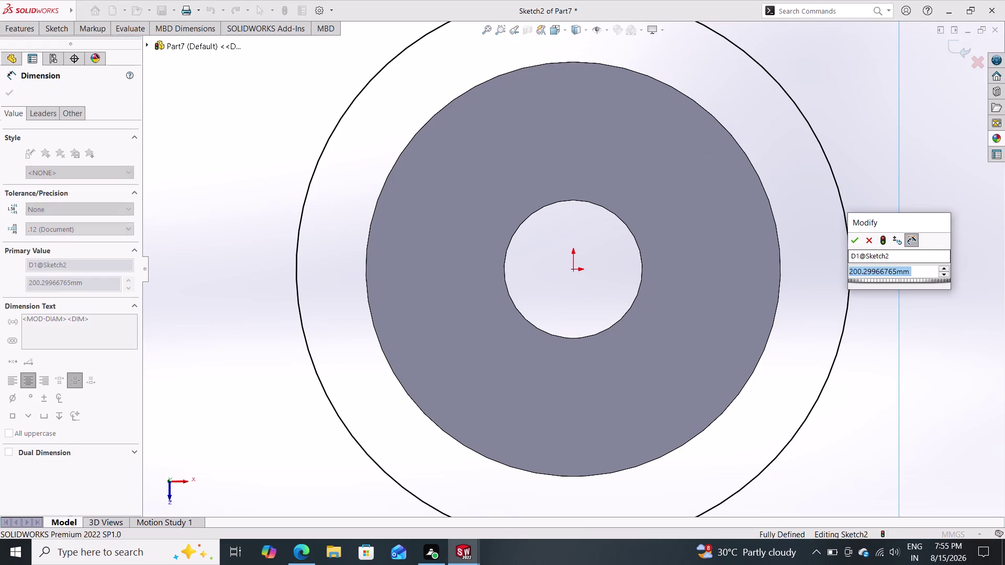
text(200)
key(Return)
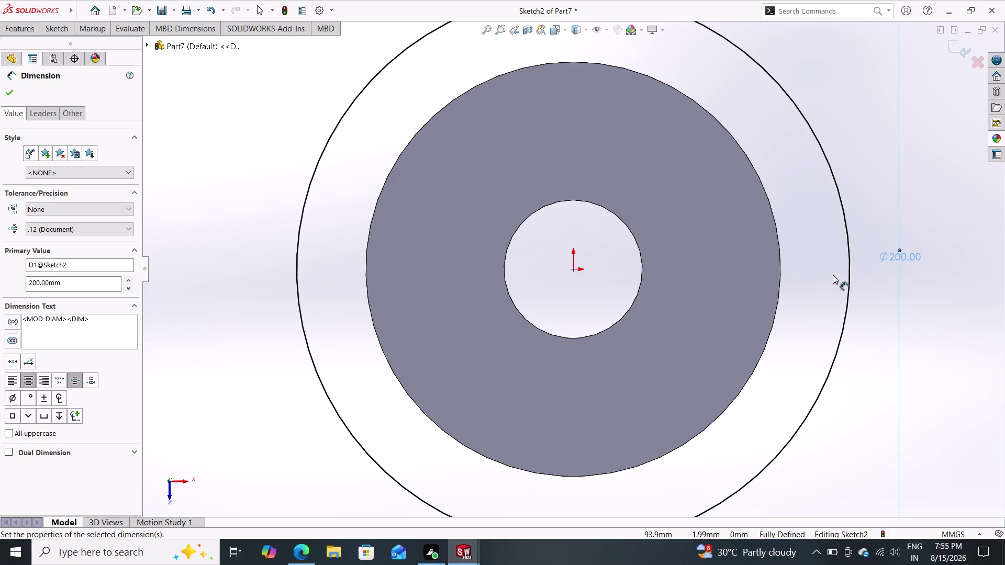
click(5, 92)
click(22, 25)
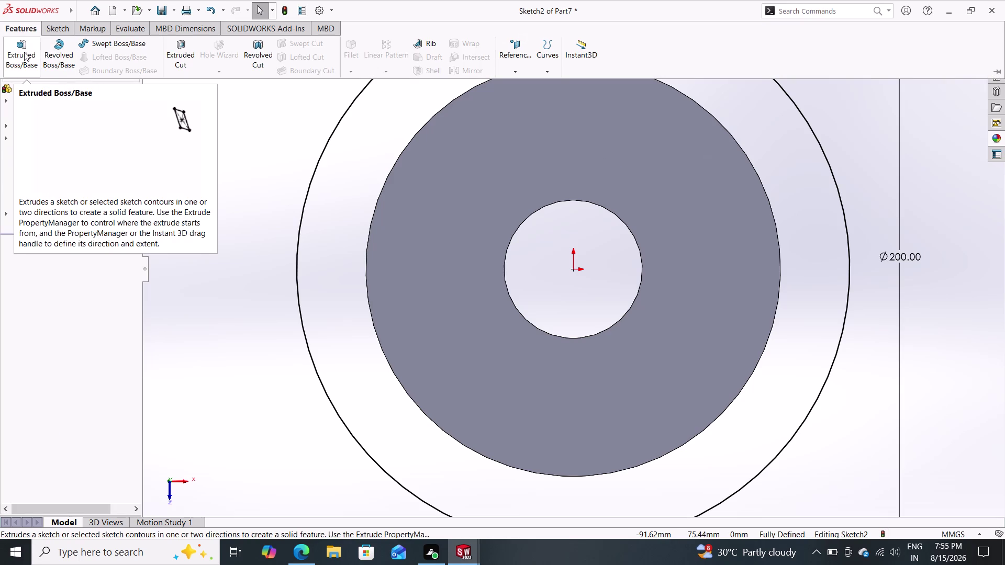
click(24, 52)
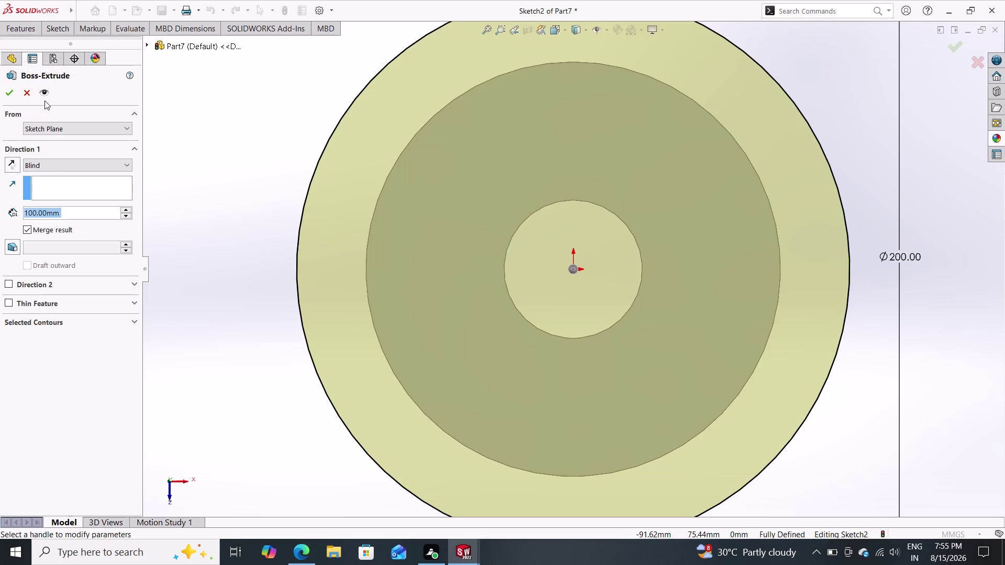
Preview a 20 mm extrusion of the 200 mm circle and orbit to inspect it.
text(20)
key(Return)
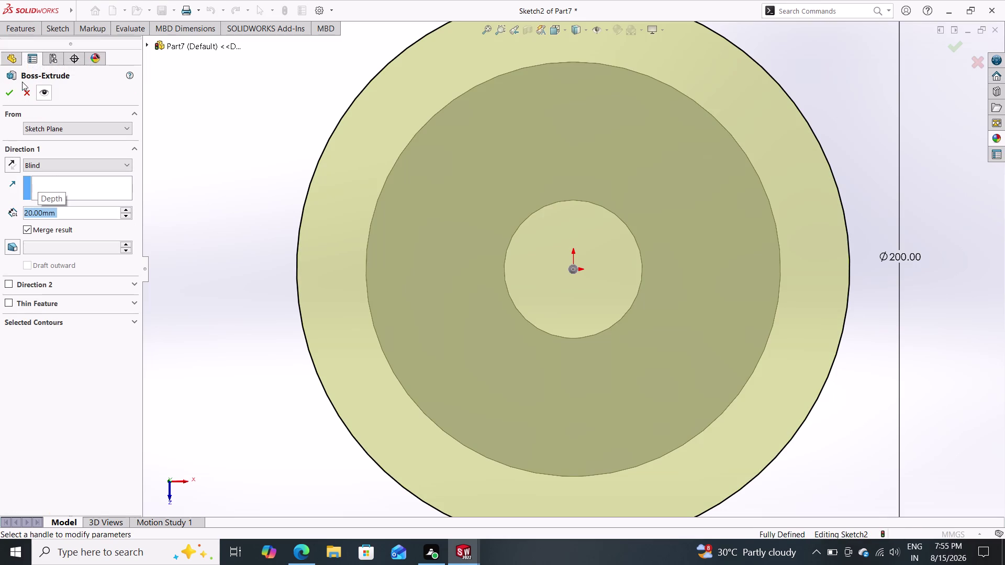
middle_drag(248, 300, 239, 214)
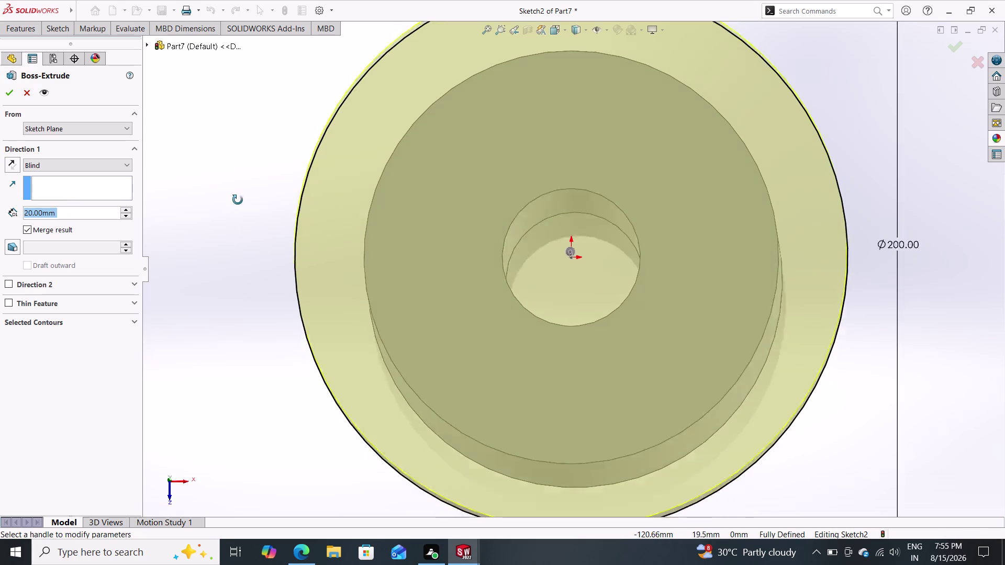
middle_drag(238, 213, 223, 108)
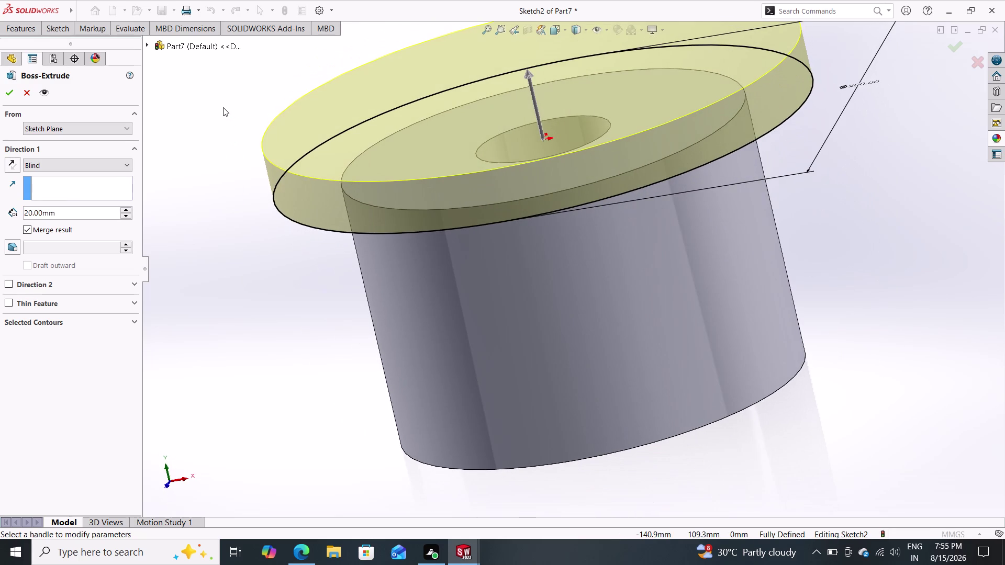
Undo the extrusion and the 200 mm circle sketch, back to the unextruded ring sketch.
key(ctrl+z)
key(ctrl+z)
key(Escape)
key(ctrl+z)
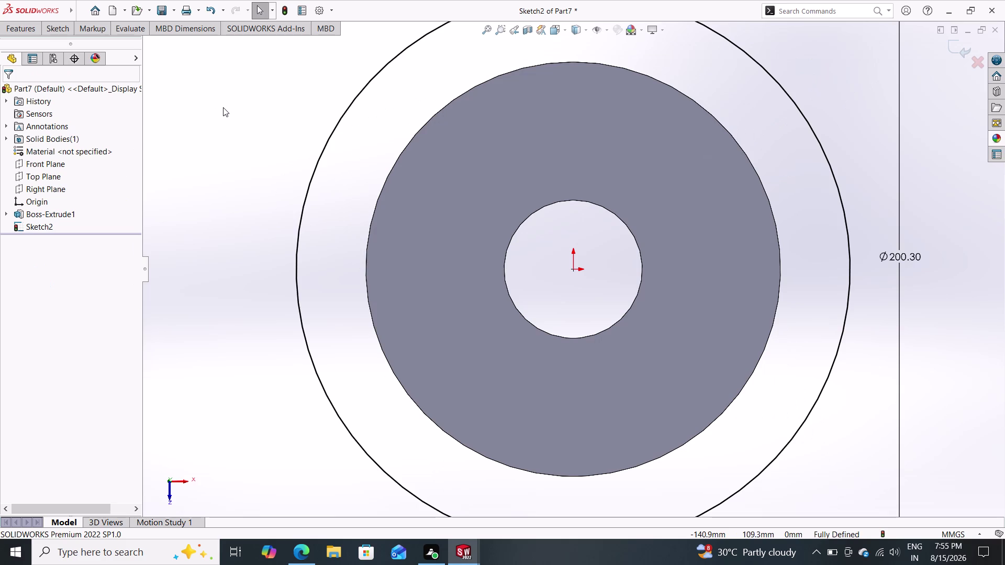
key(ctrl+z)
key(ctrl+z)
key(ctrl+z)
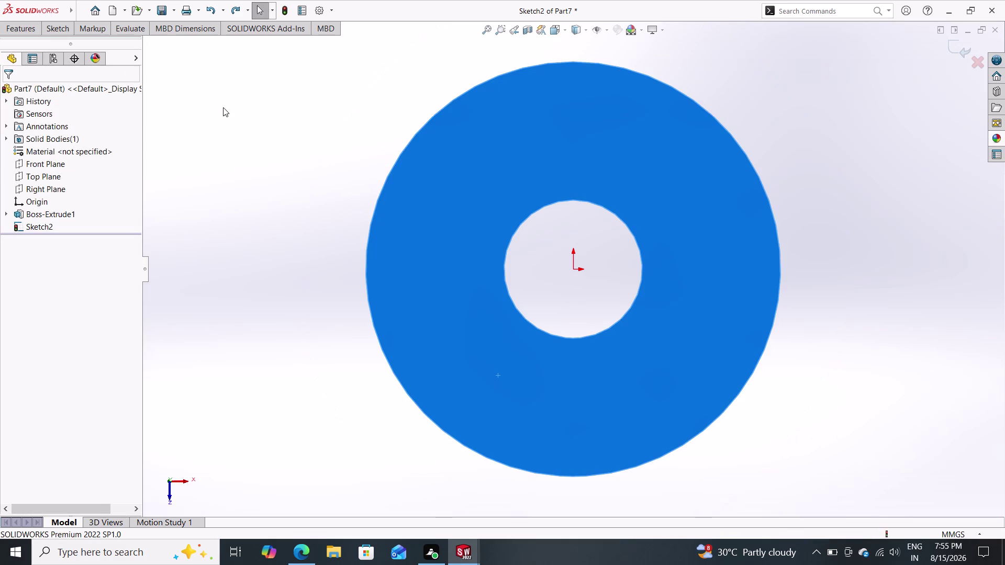
key(ctrl+z)
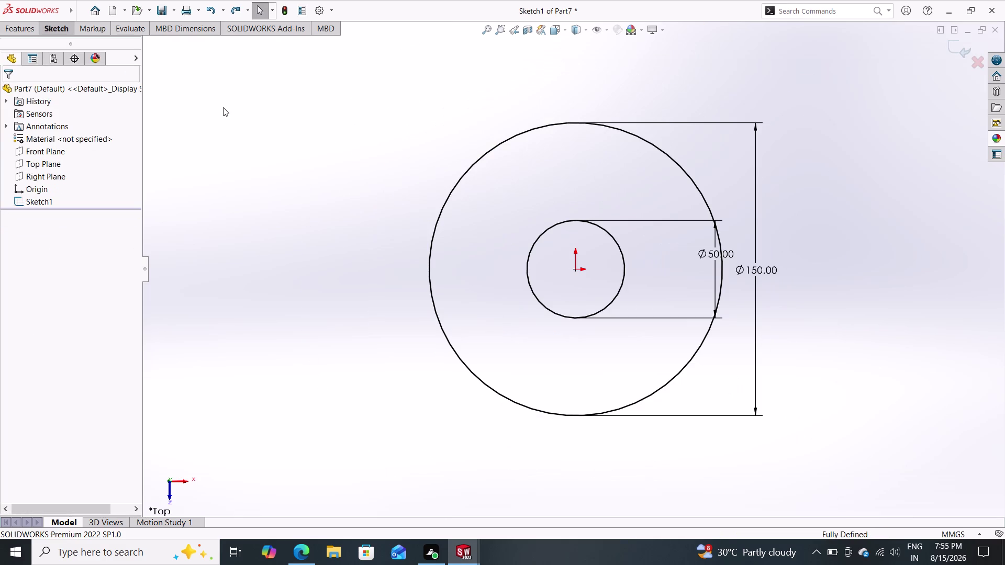
Re-extrude the ring sketch 100 mm as Boss-Extrude2.
click(22, 36)
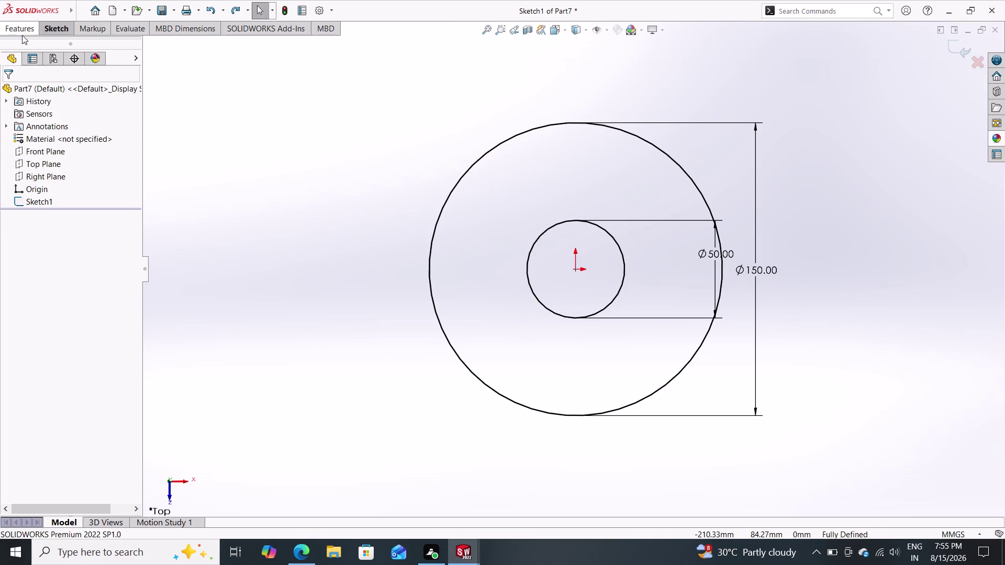
click(28, 46)
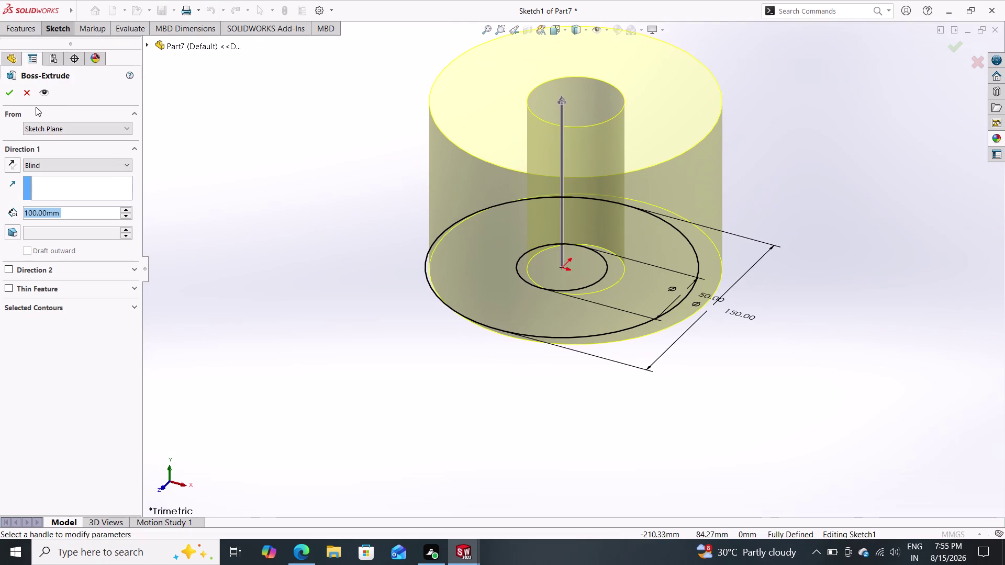
click(8, 93)
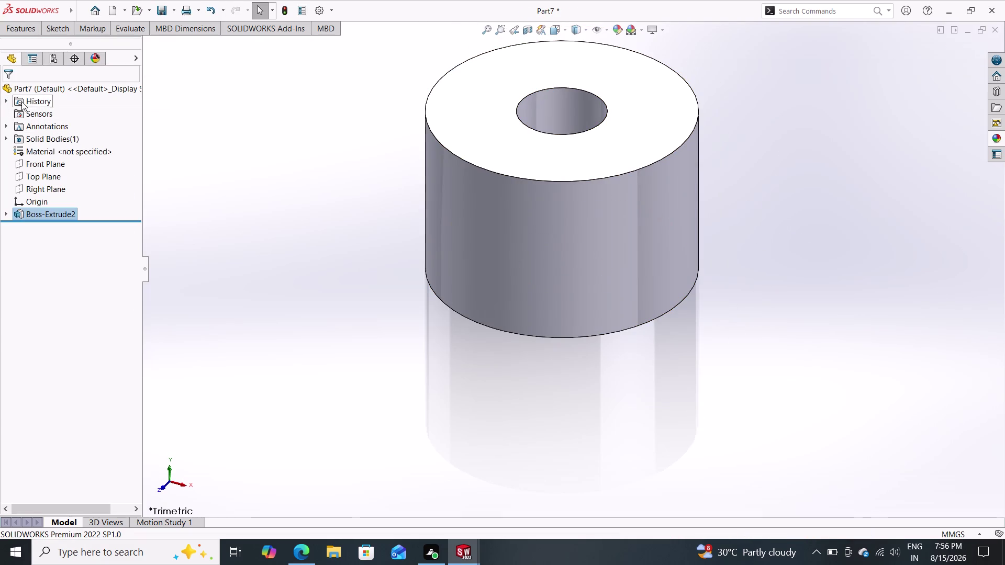
click(456, 106)
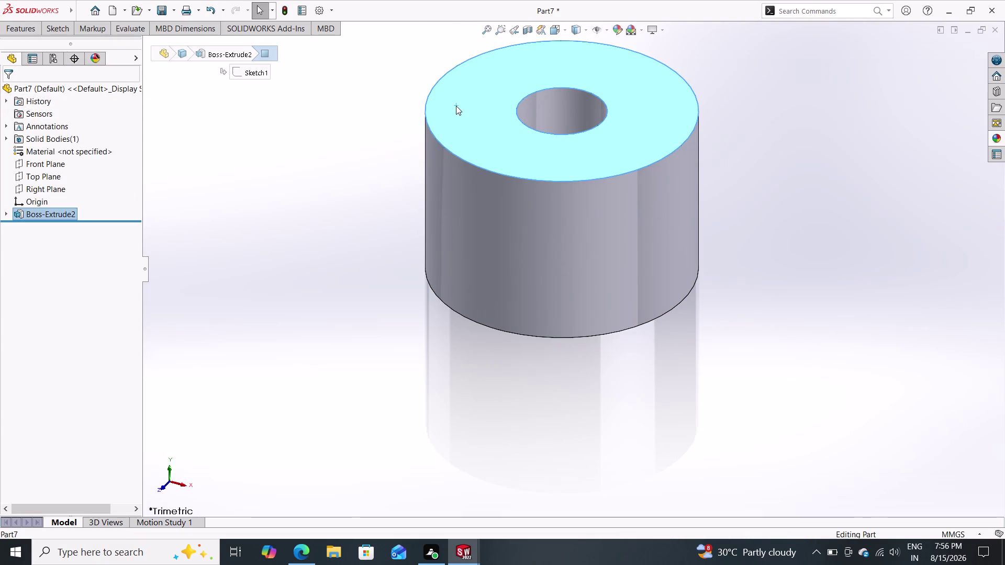
View the top face normal and draw an origin-centred circle around the ring.
click(553, 74)
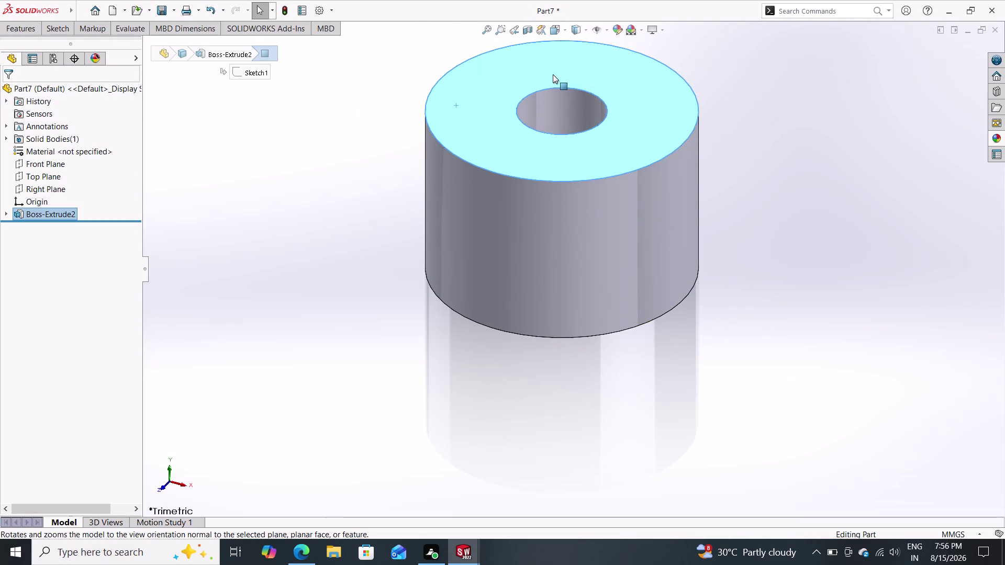
click(56, 28)
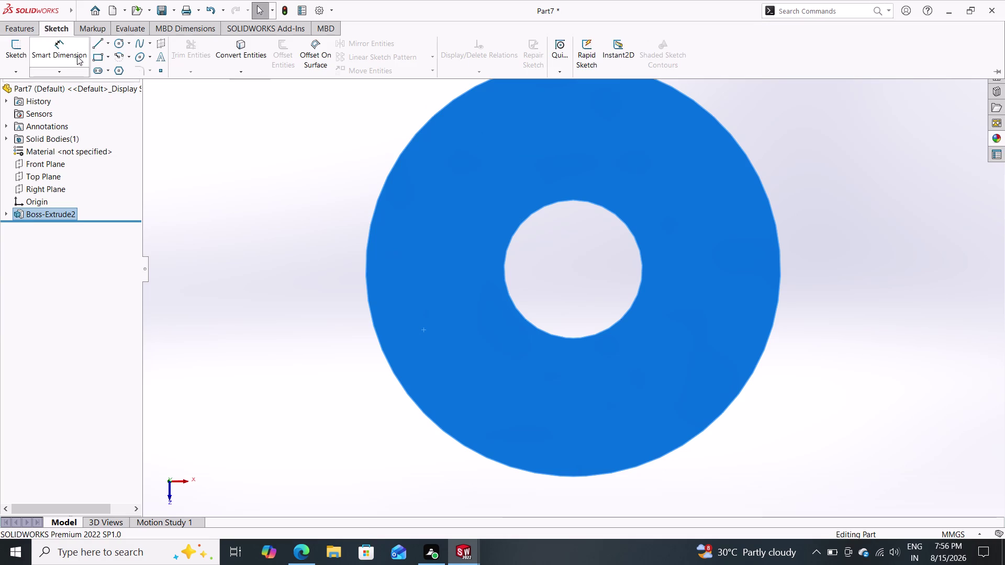
click(119, 42)
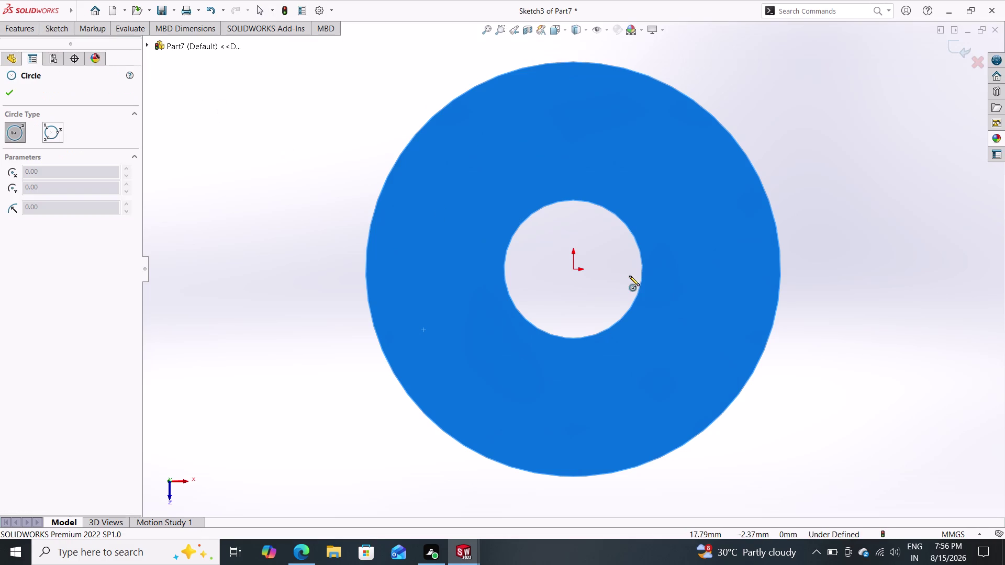
click(575, 269)
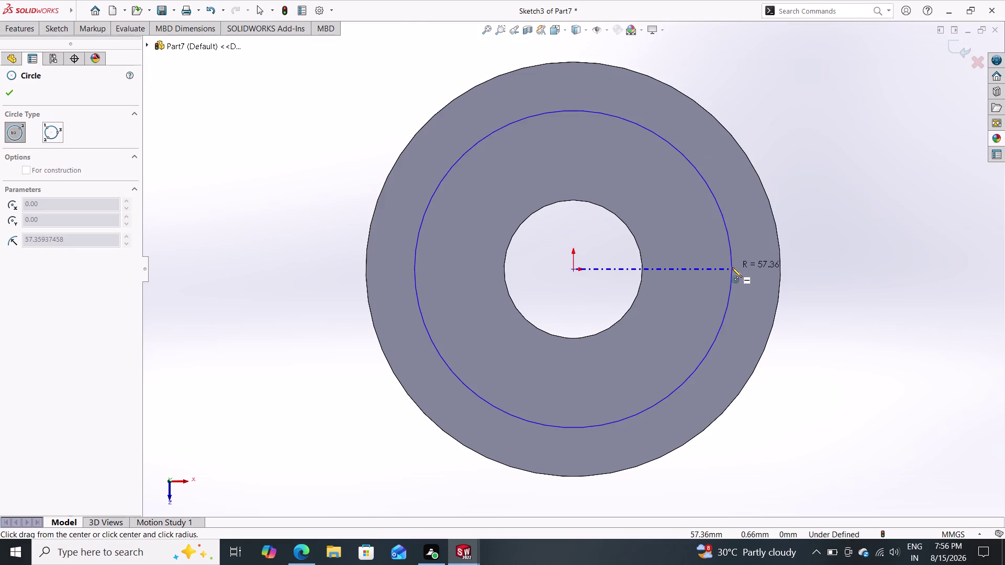
click(860, 209)
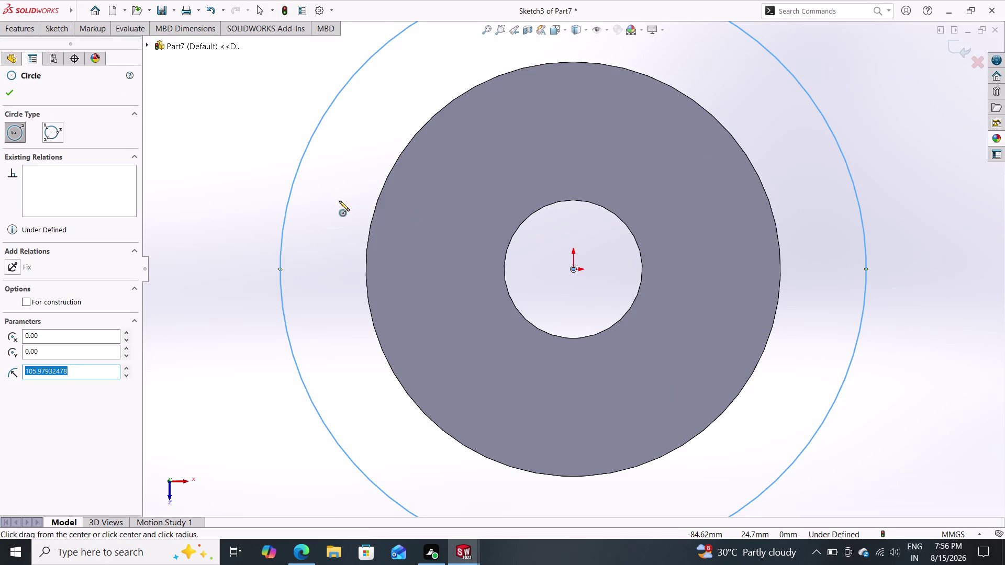
click(54, 31)
click(56, 54)
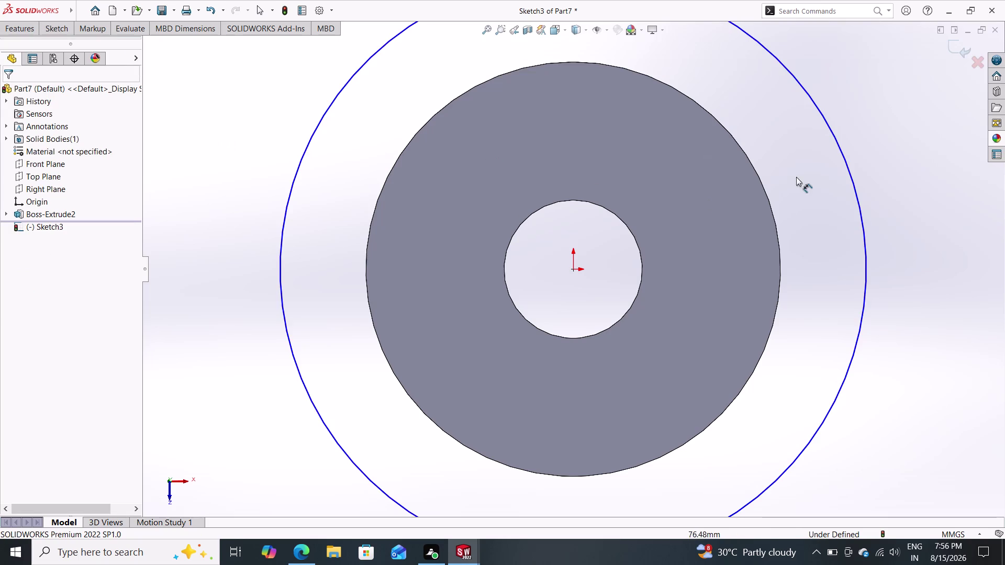
Give the new circle a 200 mm diameter dimension.
click(852, 172)
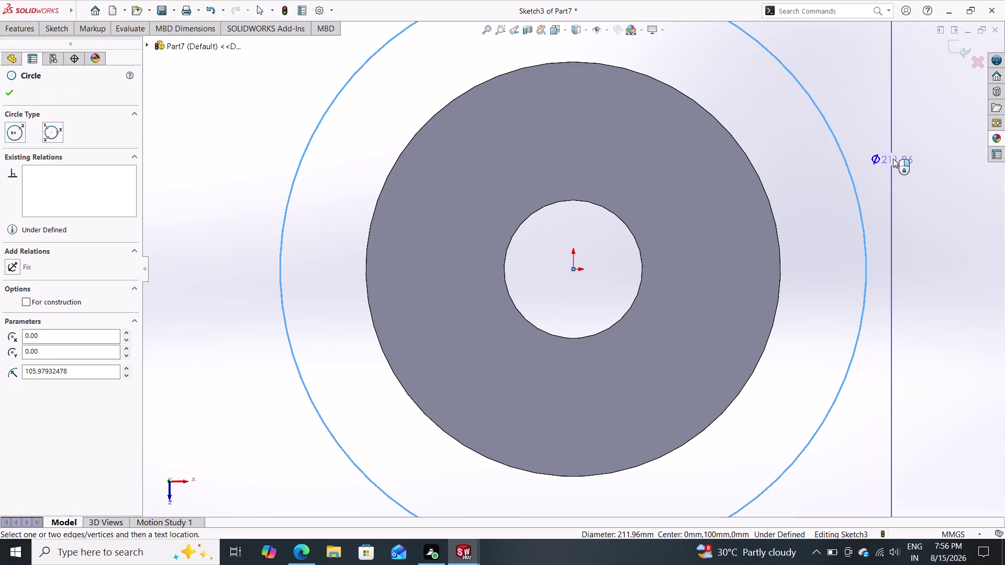
click(895, 157)
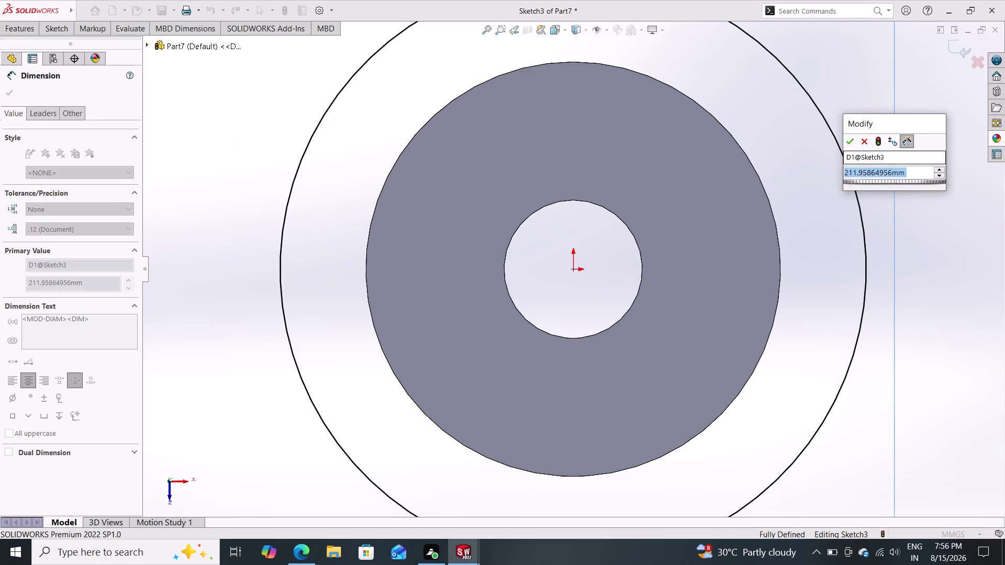
text(200)
key(Return)
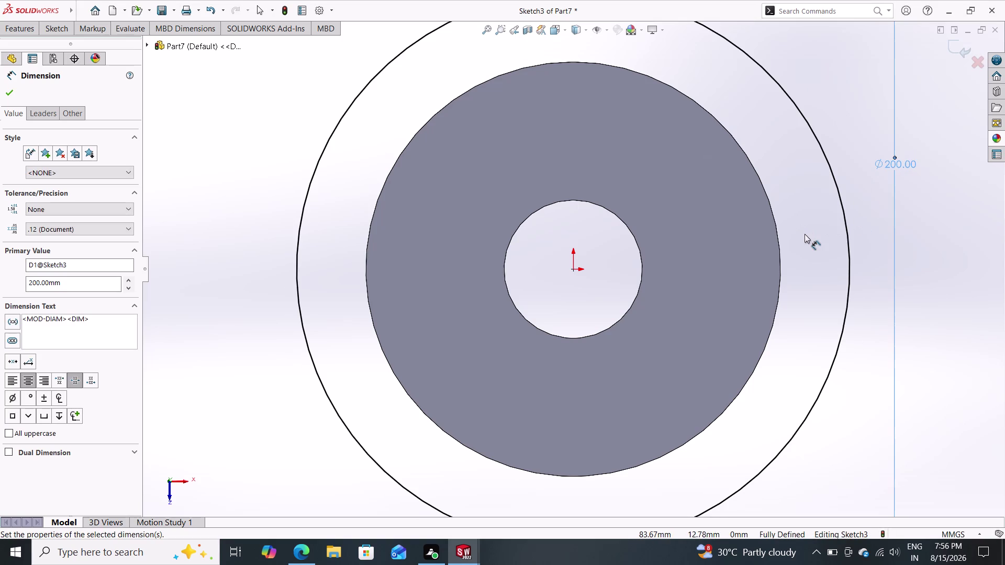
click(20, 30)
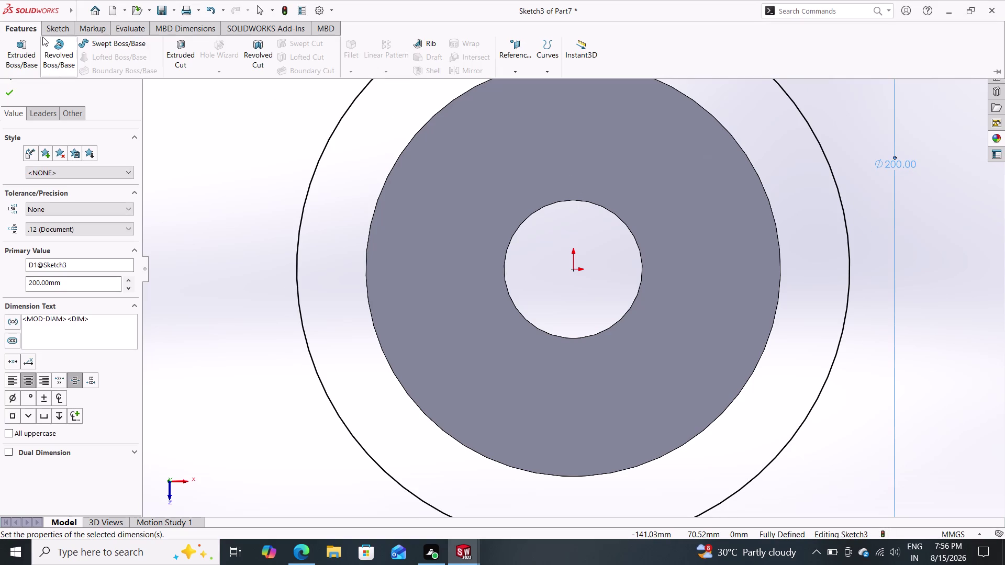
Extrude the circle sketch 25 mm into Boss-Extrude3 and orbit to inspect the flange.
click(16, 51)
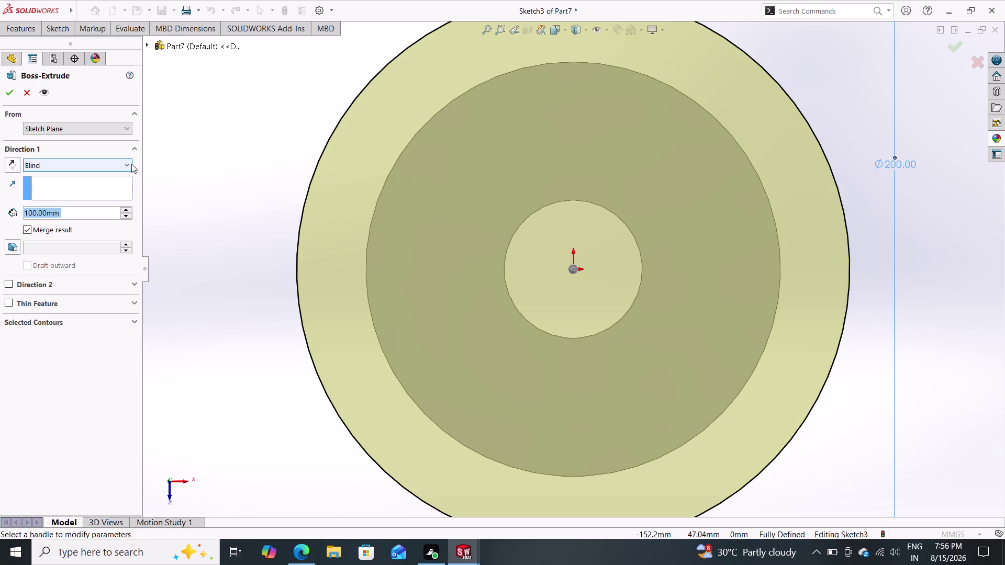
text(25)
key(Return)
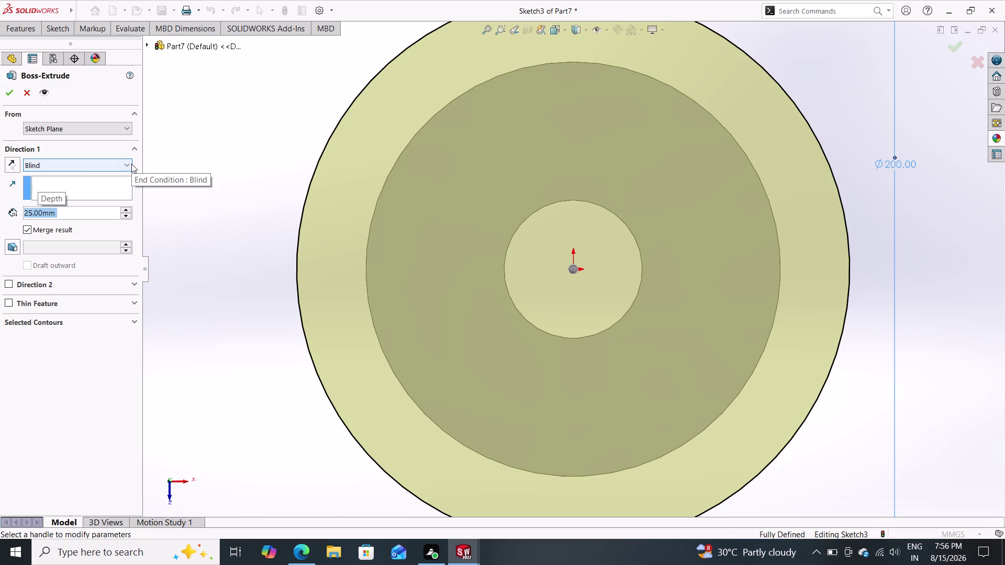
click(8, 92)
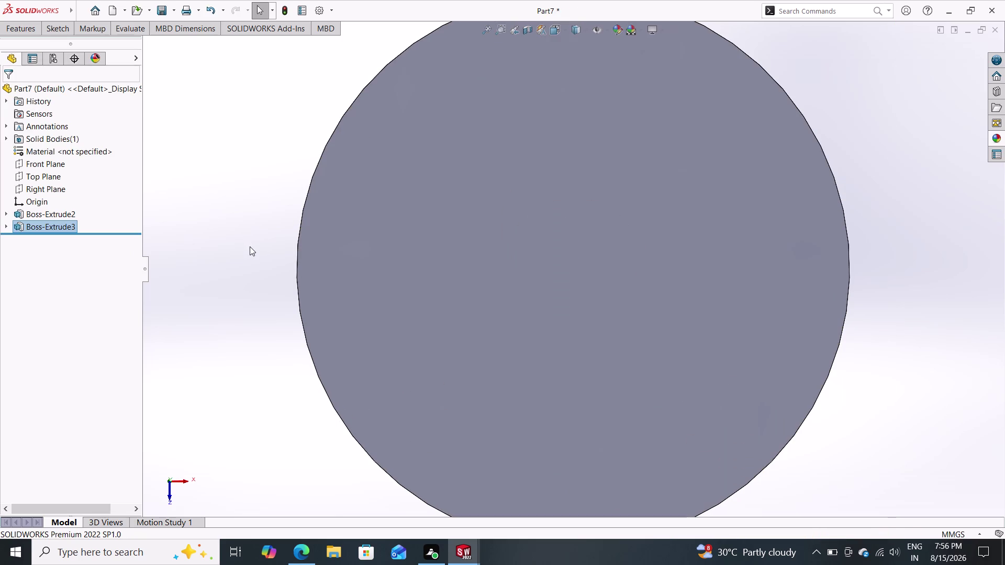
middle_drag(256, 254, 258, 206)
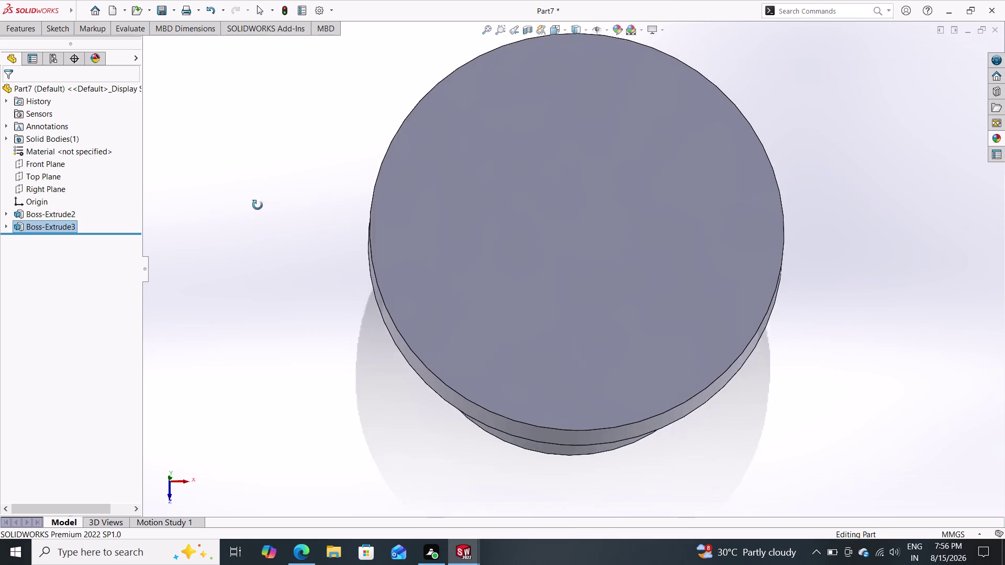
middle_drag(258, 207, 205, 0)
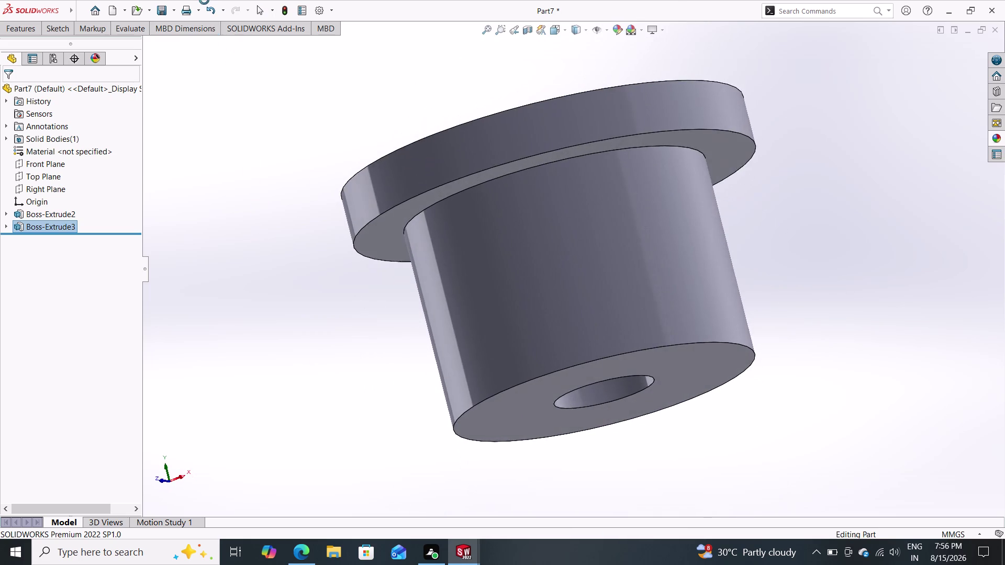
middle_drag(204, 0, 224, 70)
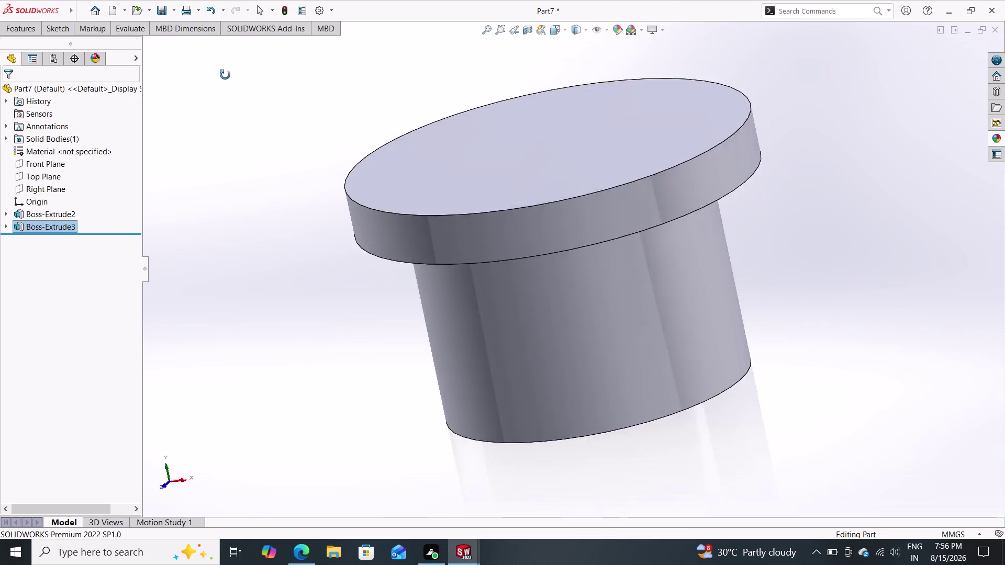
middle_drag(224, 71, 240, 124)
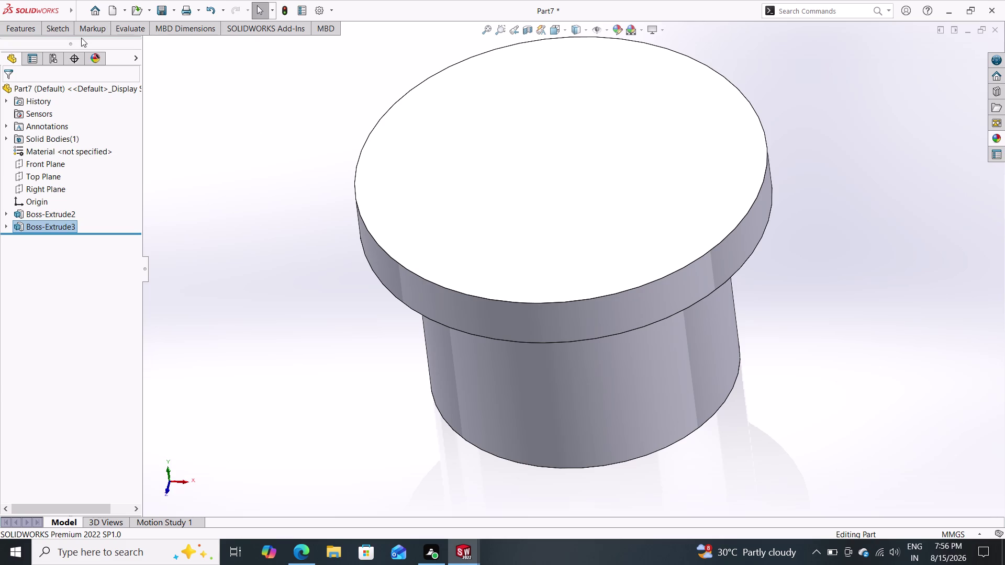
click(56, 28)
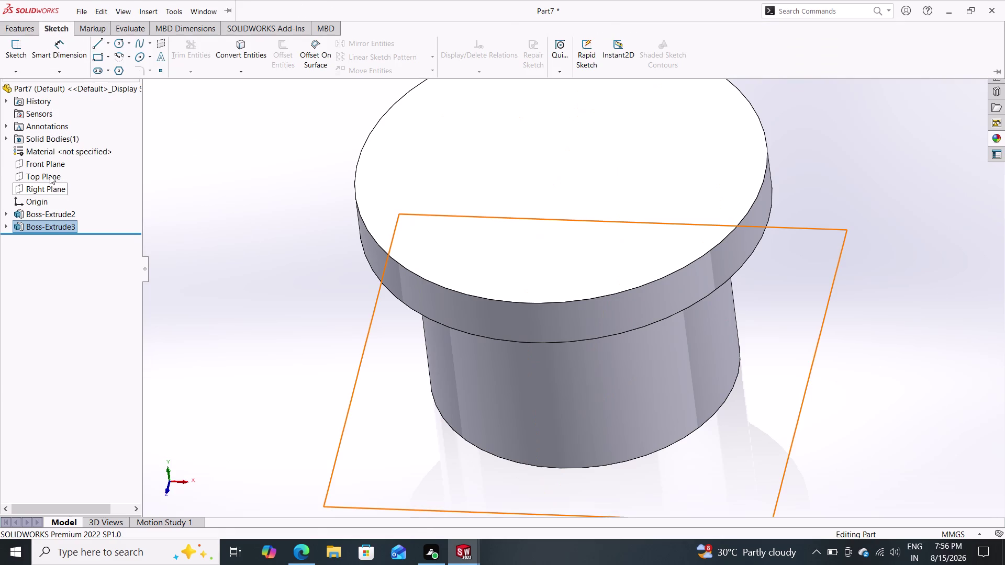
Start a sketch on the disc's top face and draw a circle at the origin.
click(25, 28)
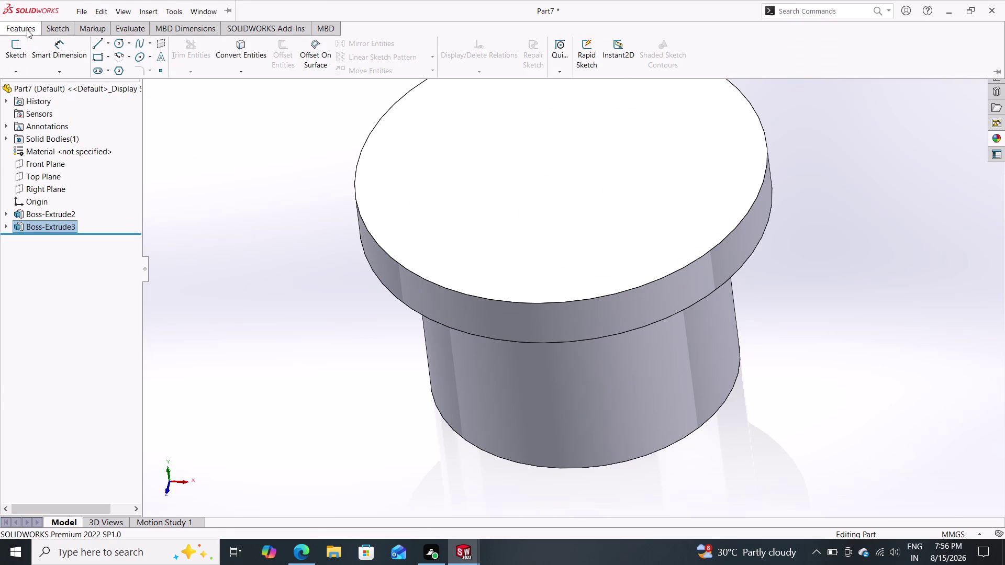
click(480, 177)
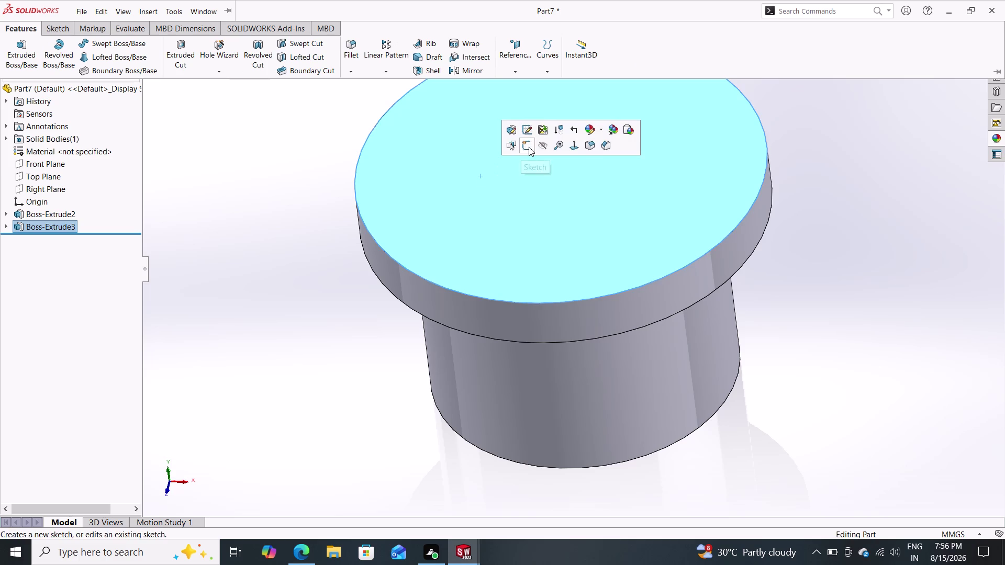
click(572, 147)
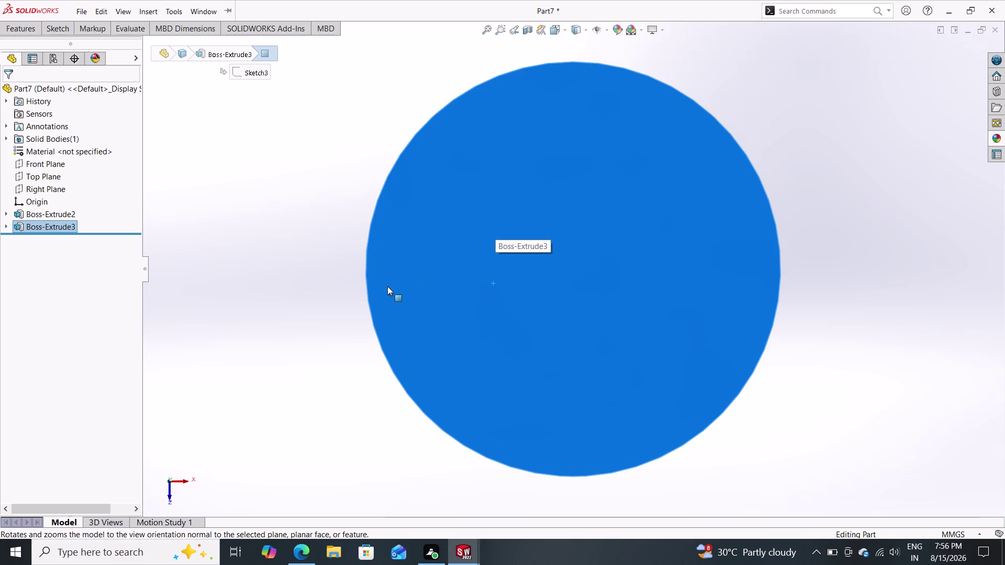
click(57, 24)
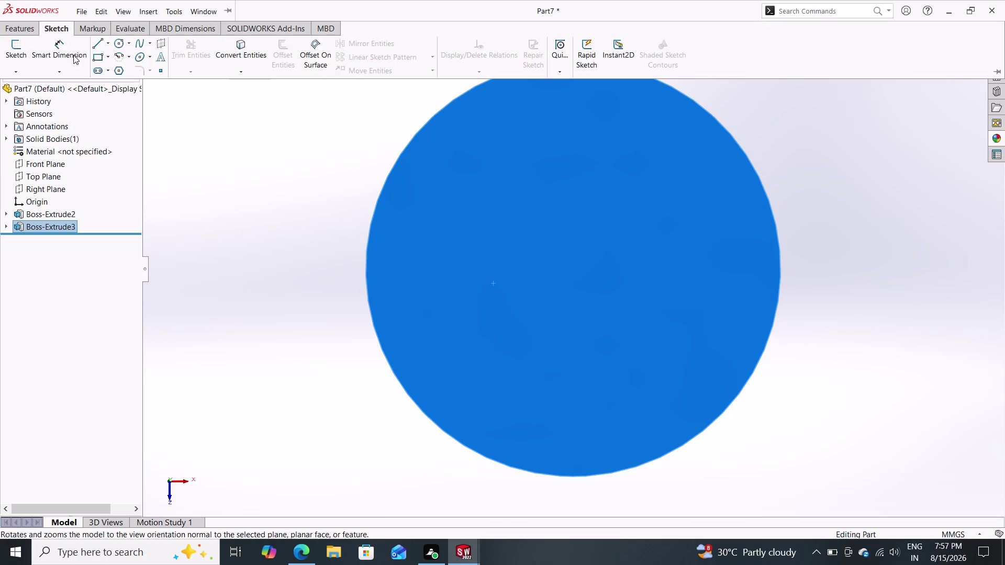
click(119, 41)
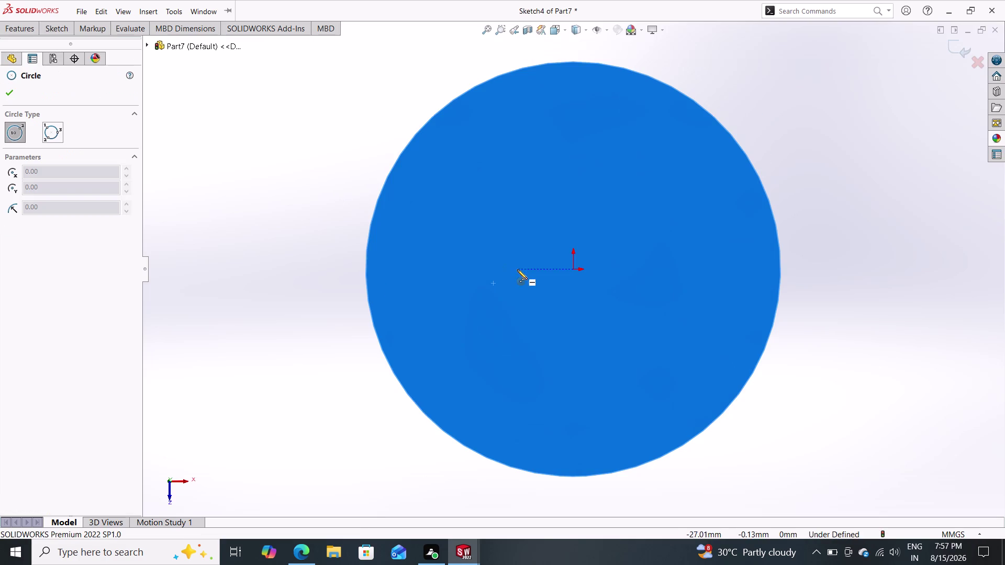
drag(573, 269, 581, 273)
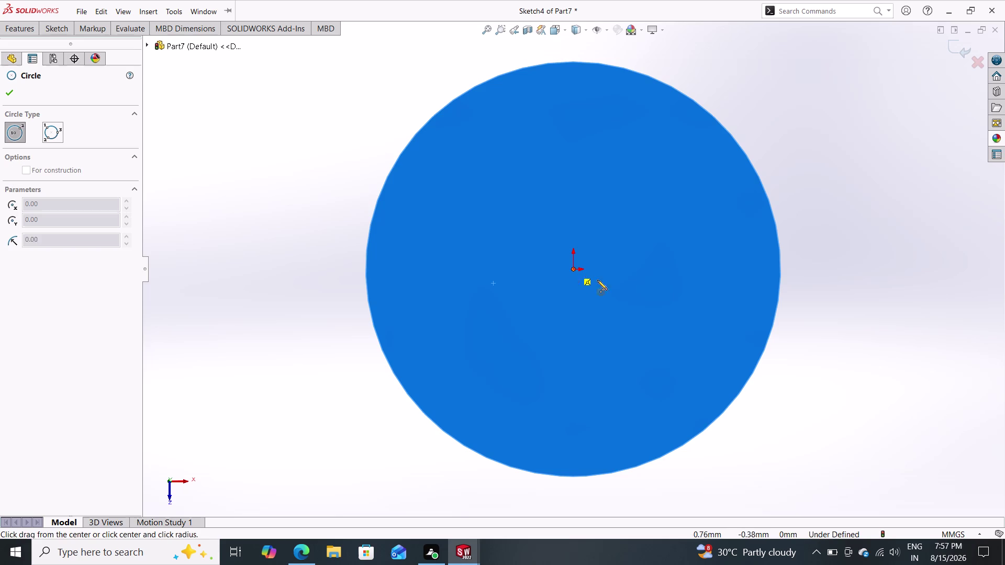
click(638, 290)
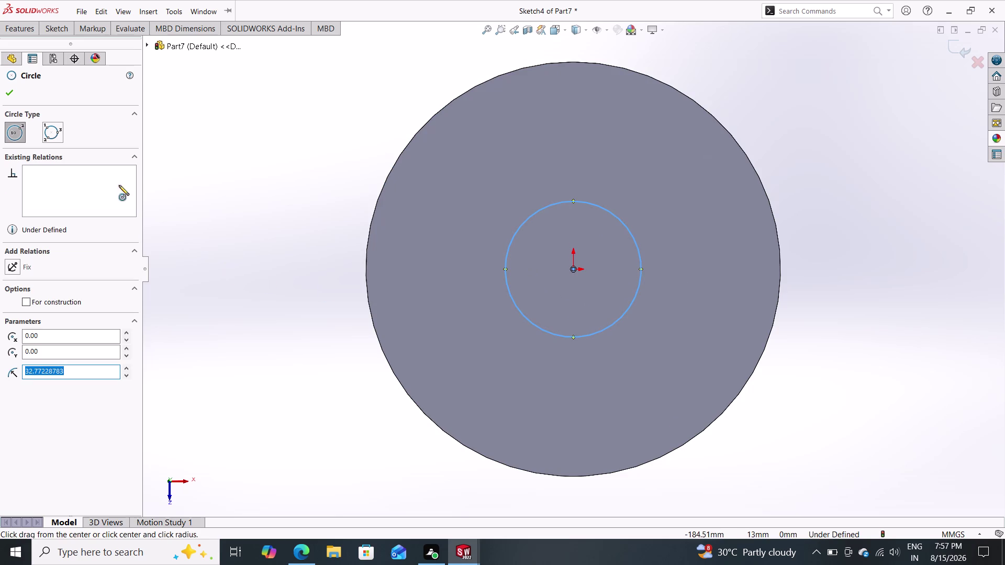
click(11, 94)
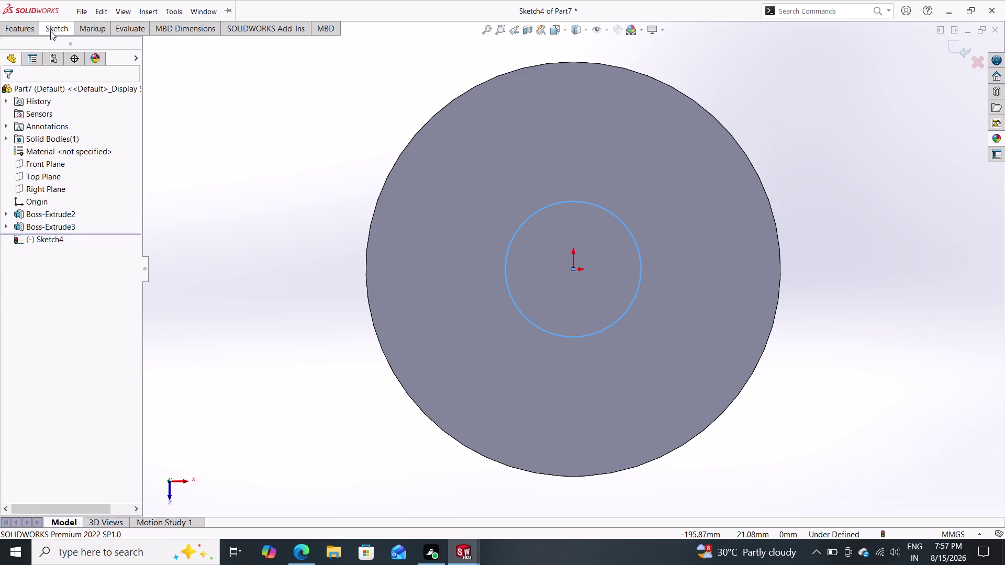
Dimension the circle's diameter to 50 mm.
click(50, 31)
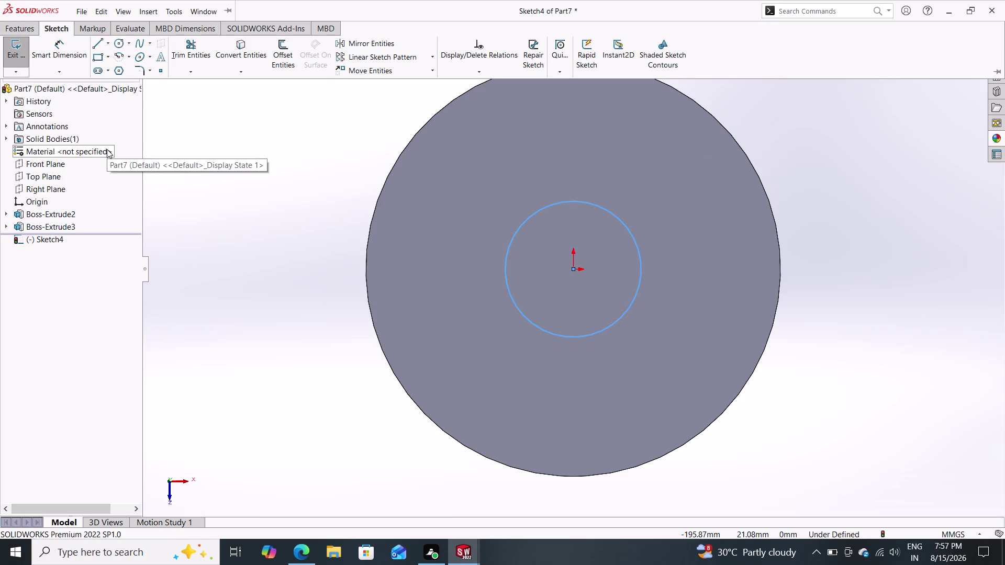
drag(57, 51, 70, 61)
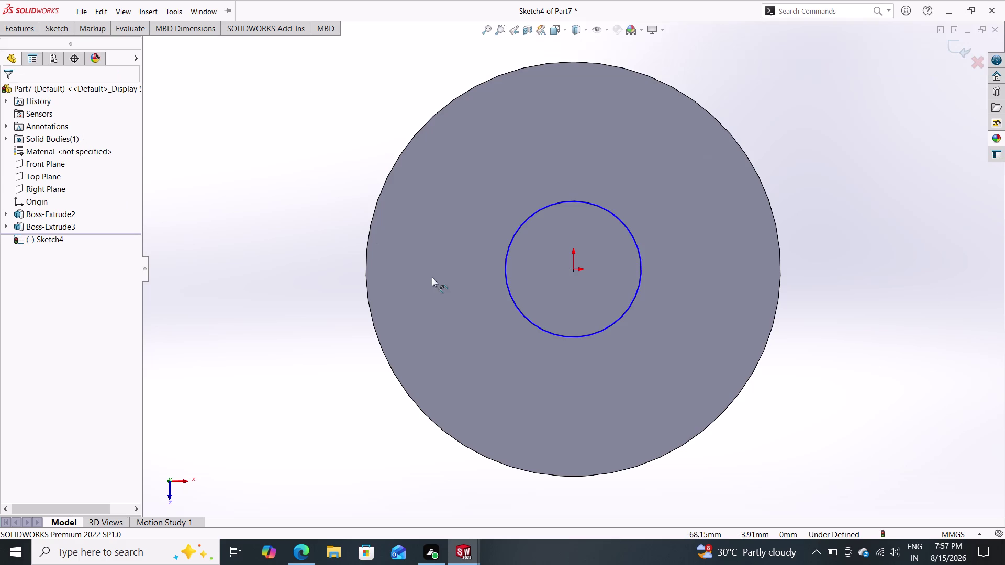
click(635, 239)
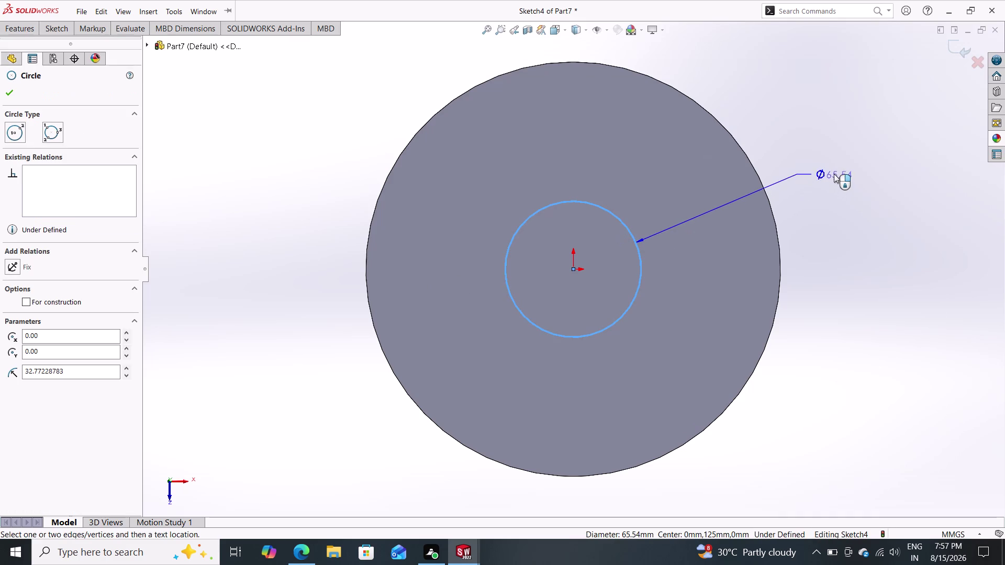
click(834, 173)
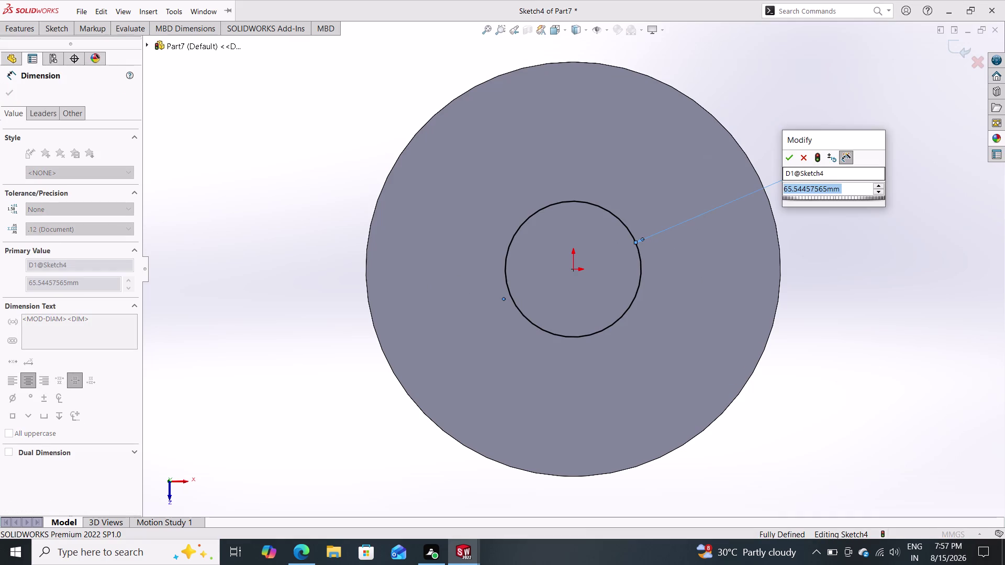
text(50)
key(Return)
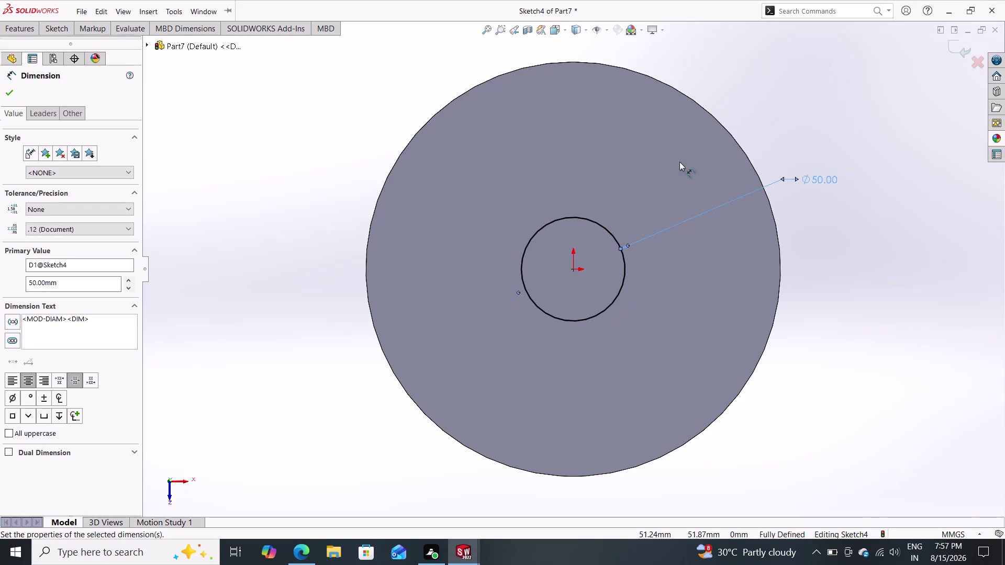
click(16, 86)
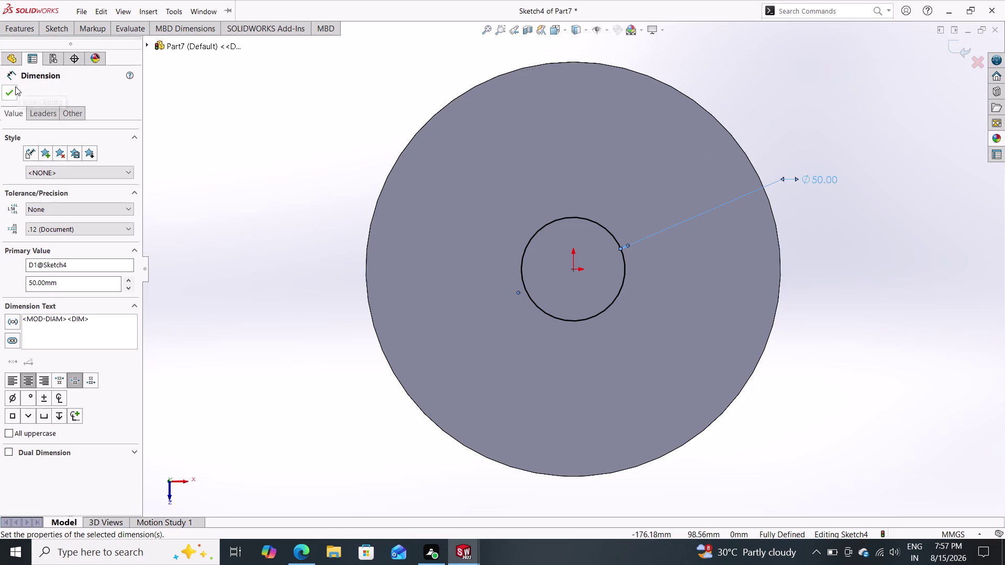
Add Cut-Extrude1 with a Through All end condition to drill the centre hole.
click(52, 28)
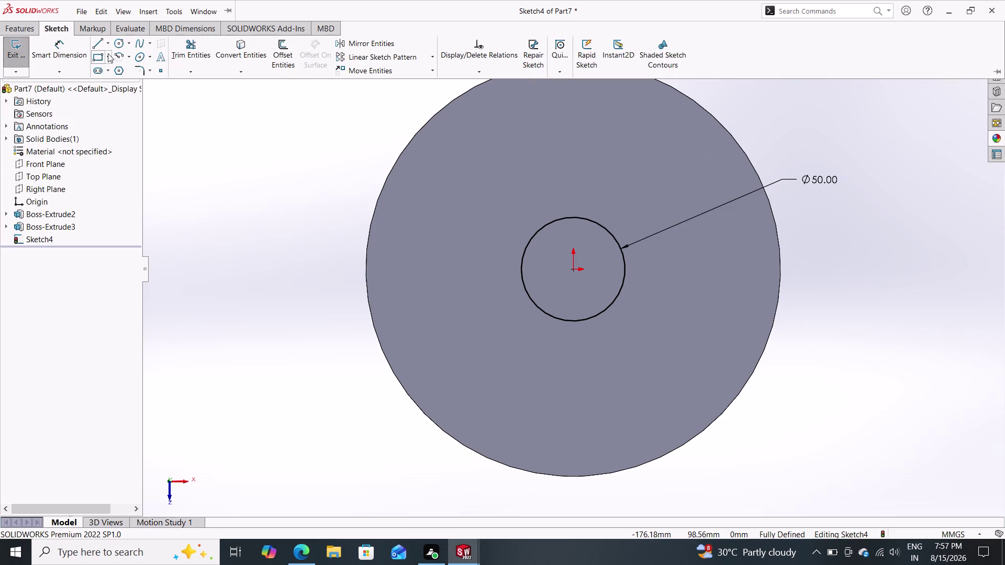
click(33, 27)
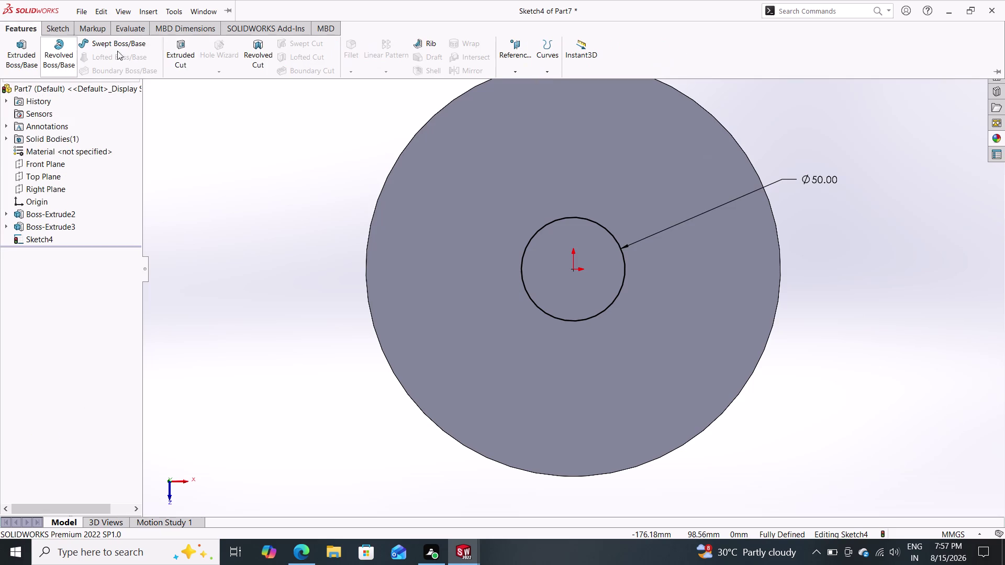
click(186, 59)
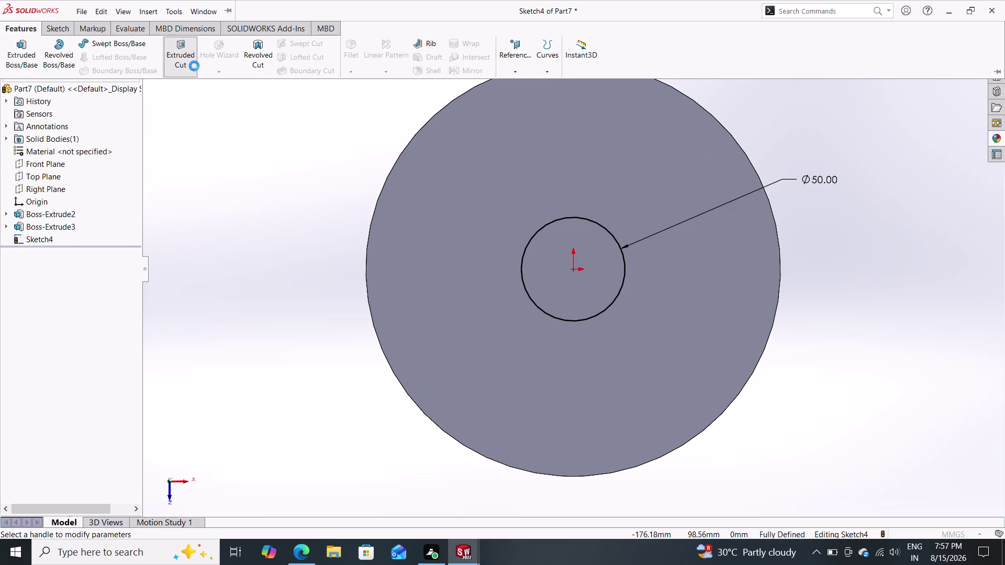
click(97, 167)
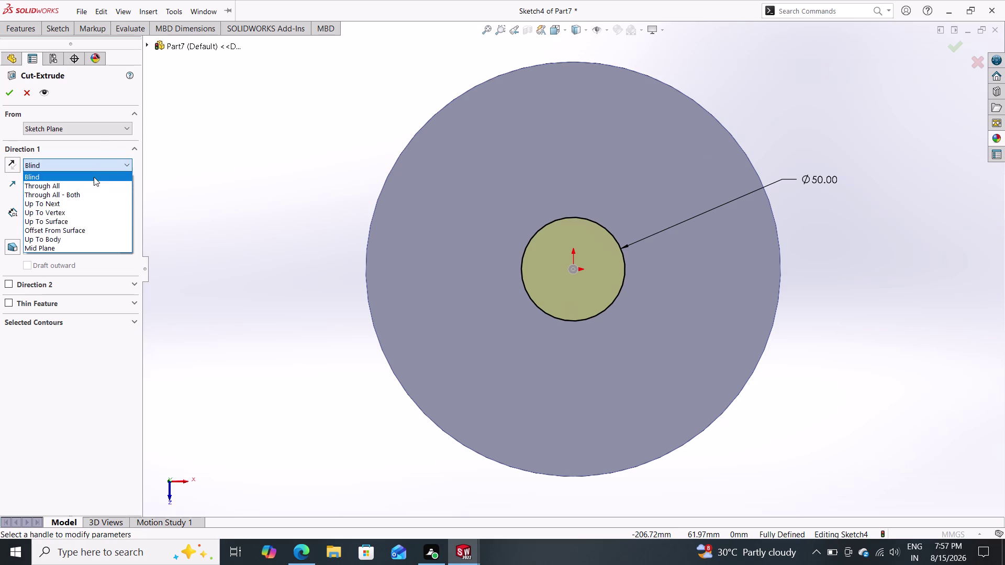
click(91, 183)
click(5, 89)
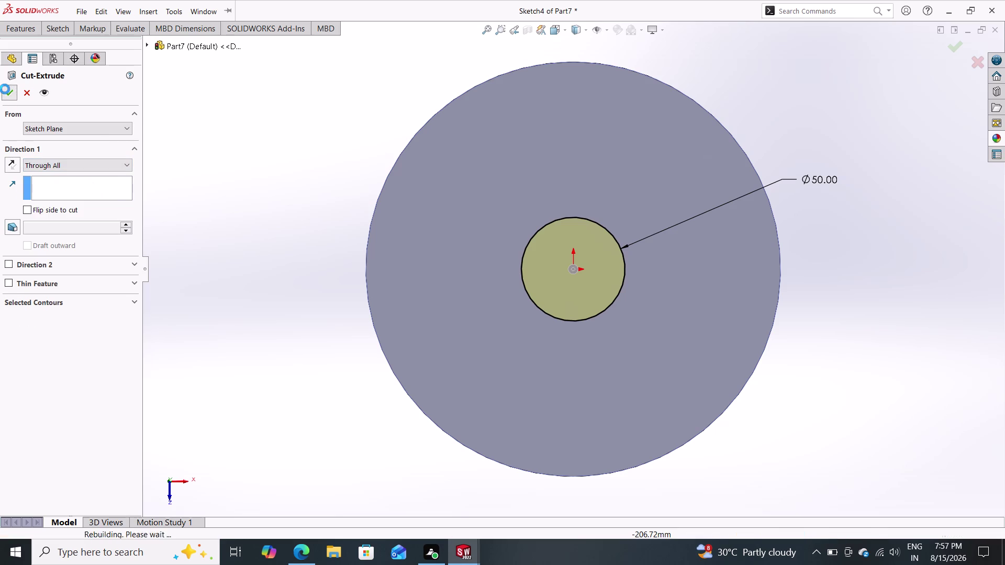
middle_drag(172, 221, 170, 214)
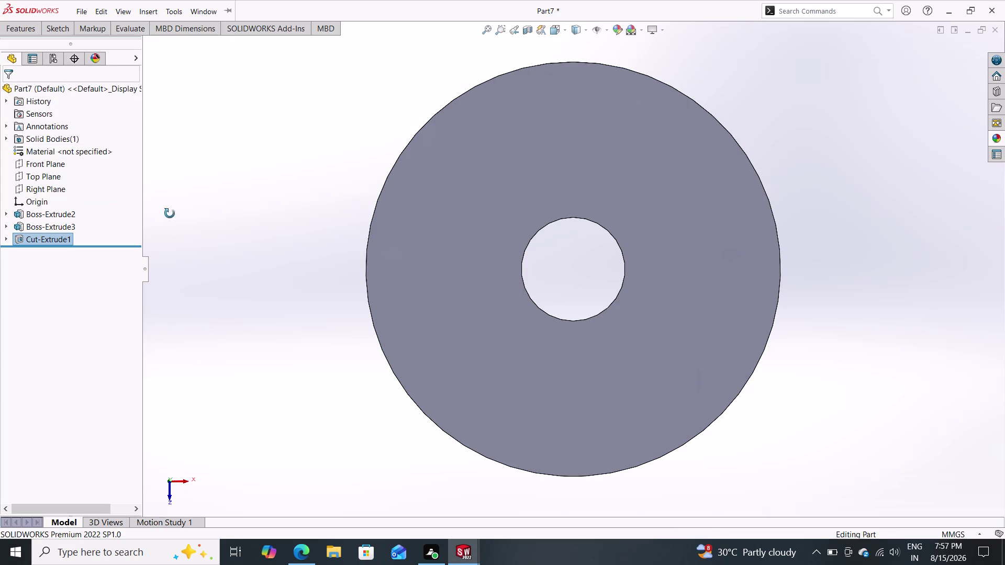
middle_drag(170, 214, 161, 103)
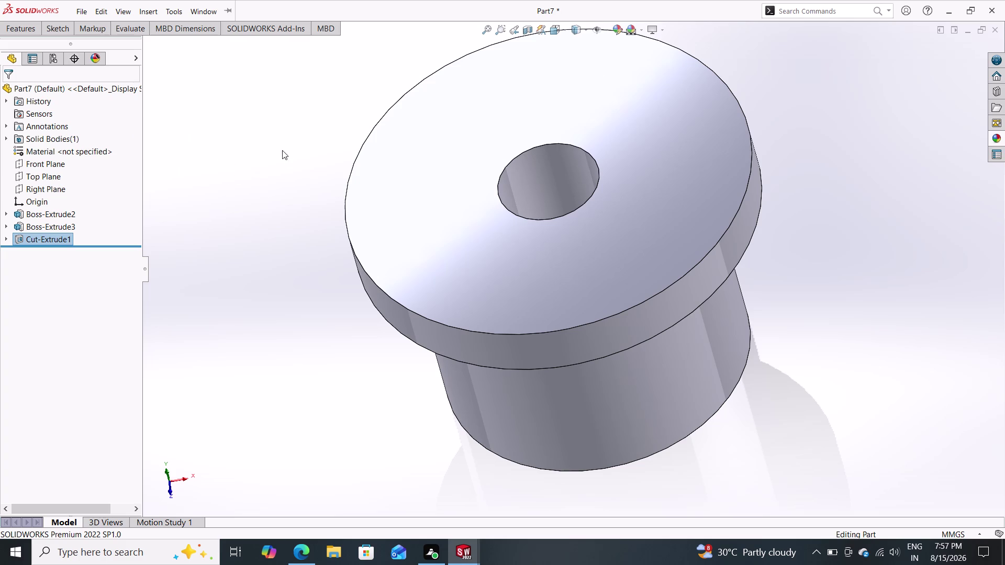
click(607, 31)
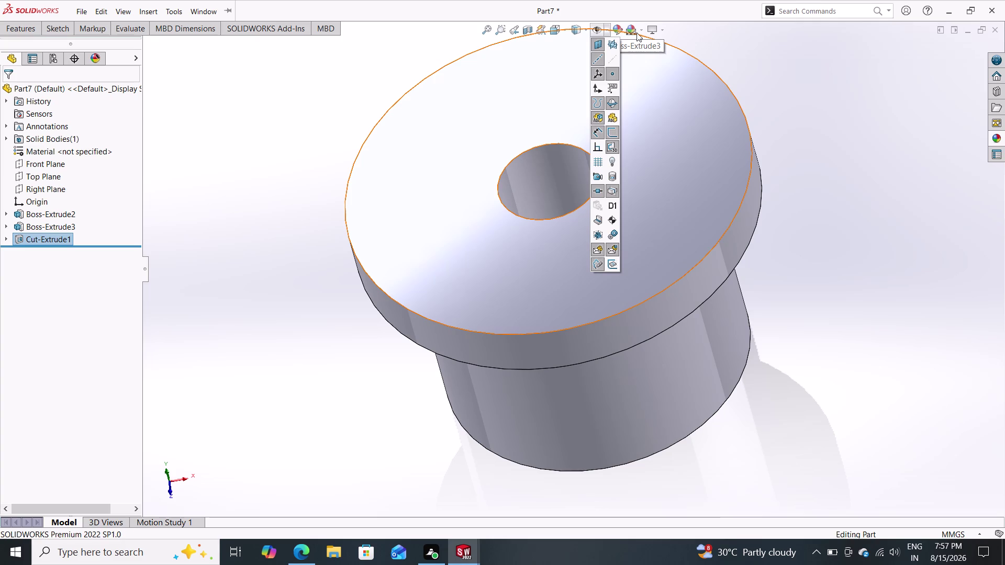
click(711, 52)
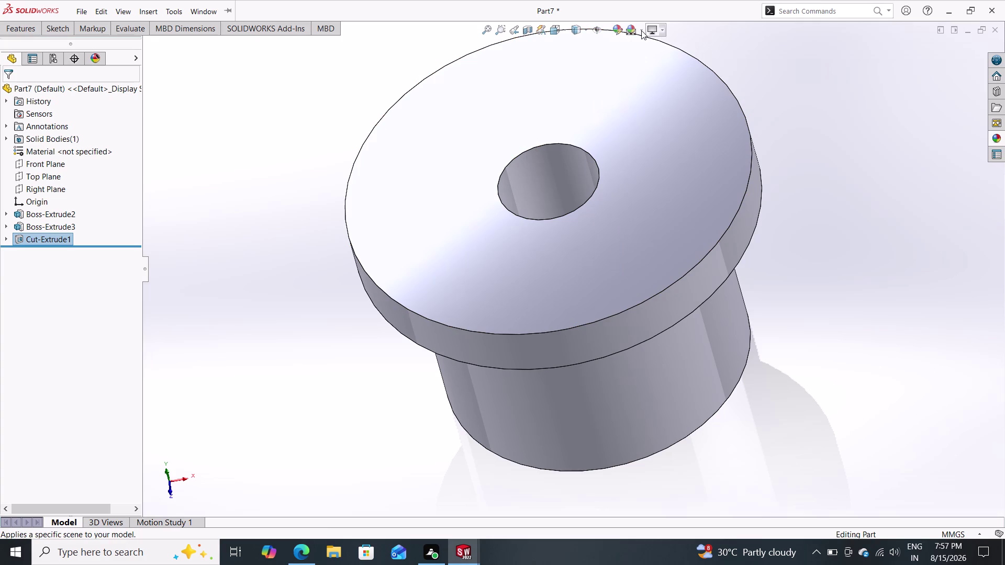
click(642, 30)
click(644, 54)
scroll(up, 3)
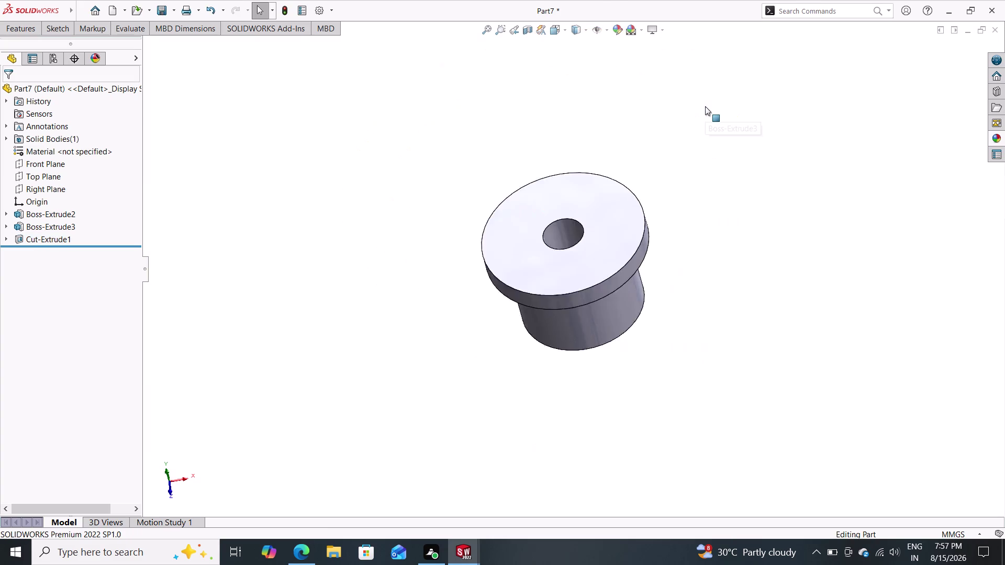
scroll(down, 3)
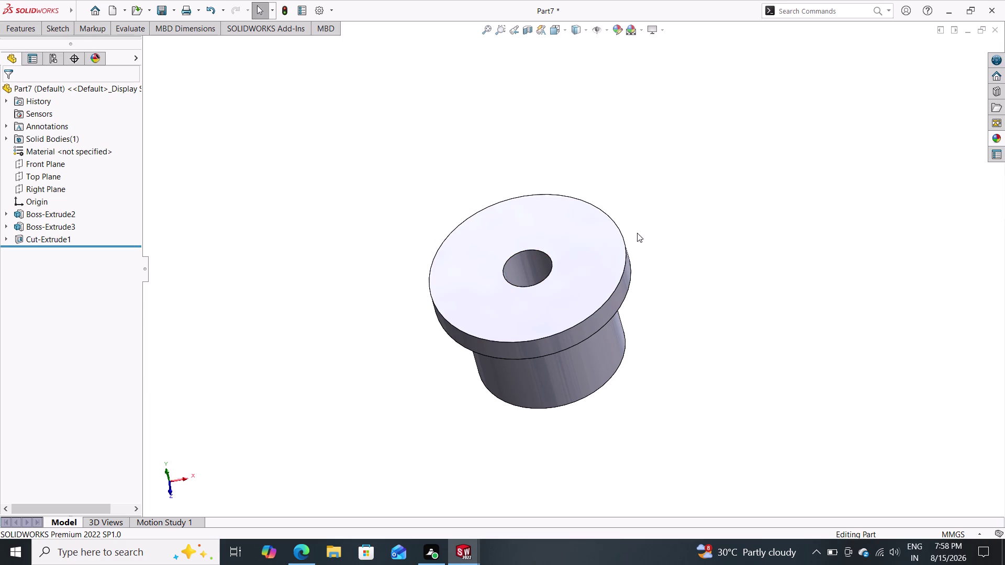
click(994, 136)
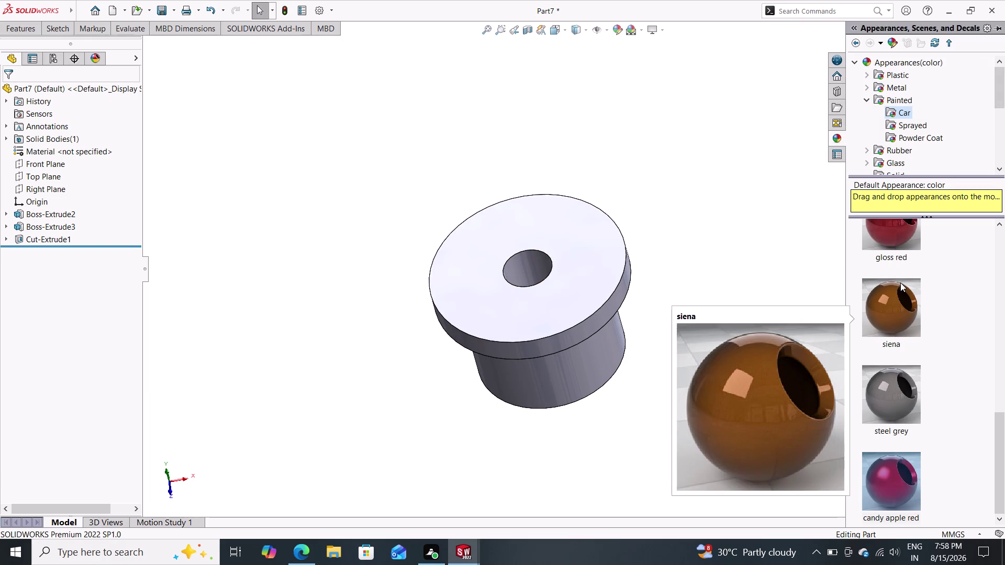
Drop the siena appearance onto the model and apply it to the whole part.
scroll(down, 3)
scroll(up, 3)
scroll(down, 3)
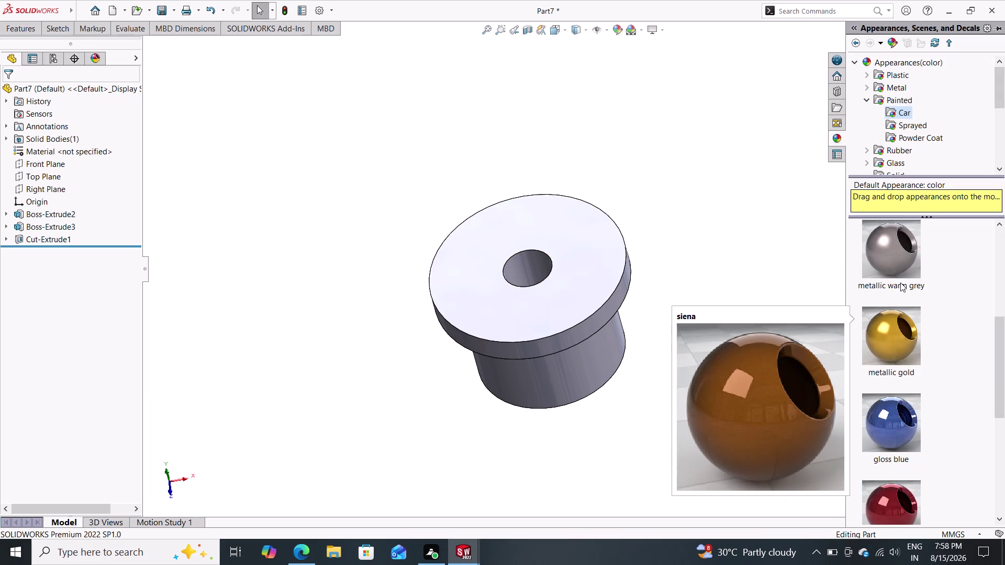
scroll(down, 3)
scroll(up, 3)
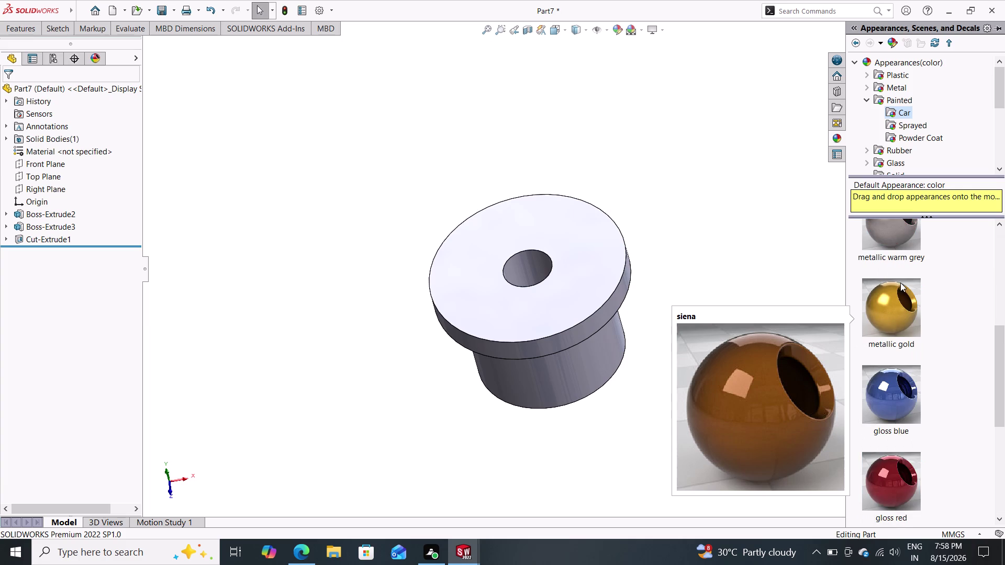
drag(890, 318, 603, 285)
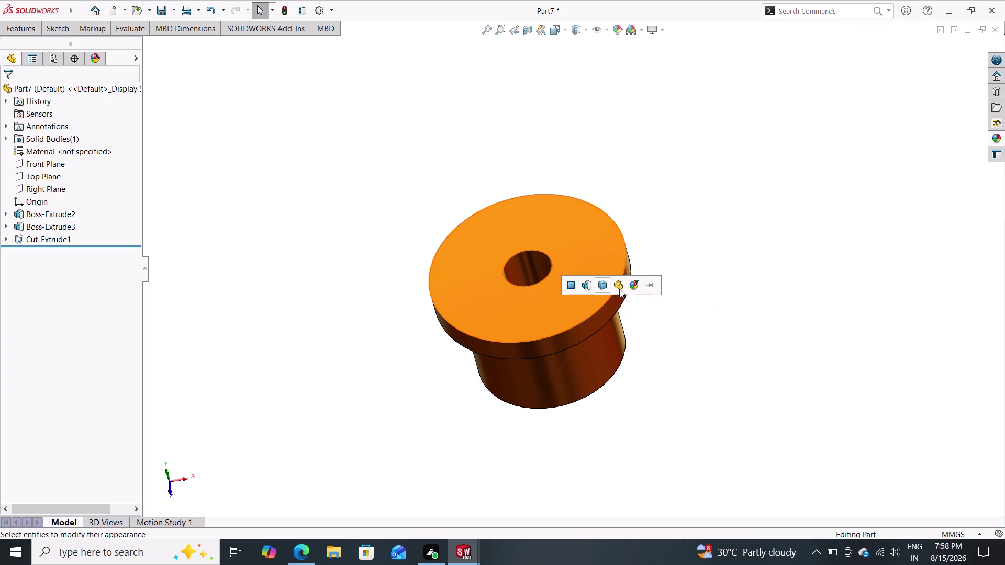
click(623, 289)
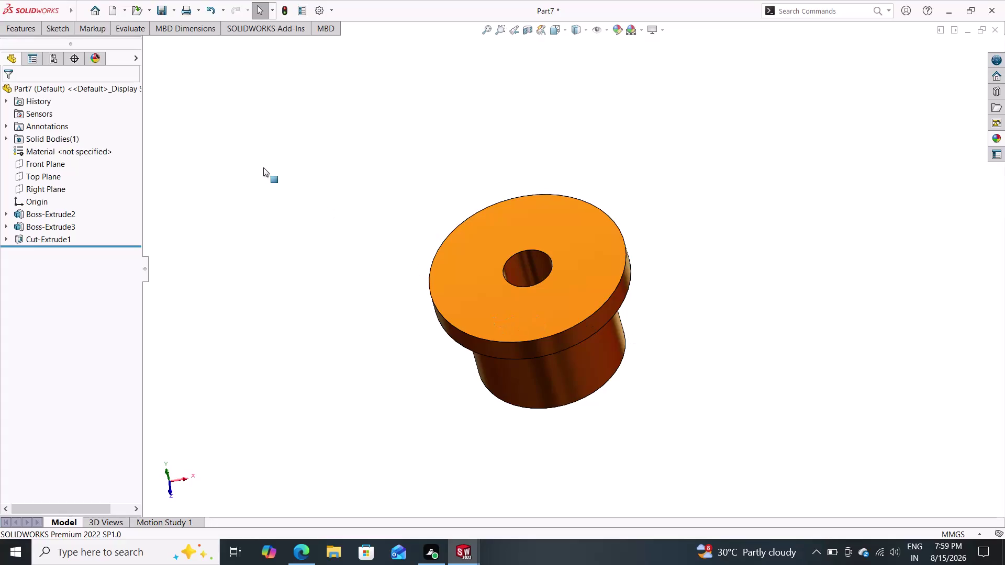
click(174, 9)
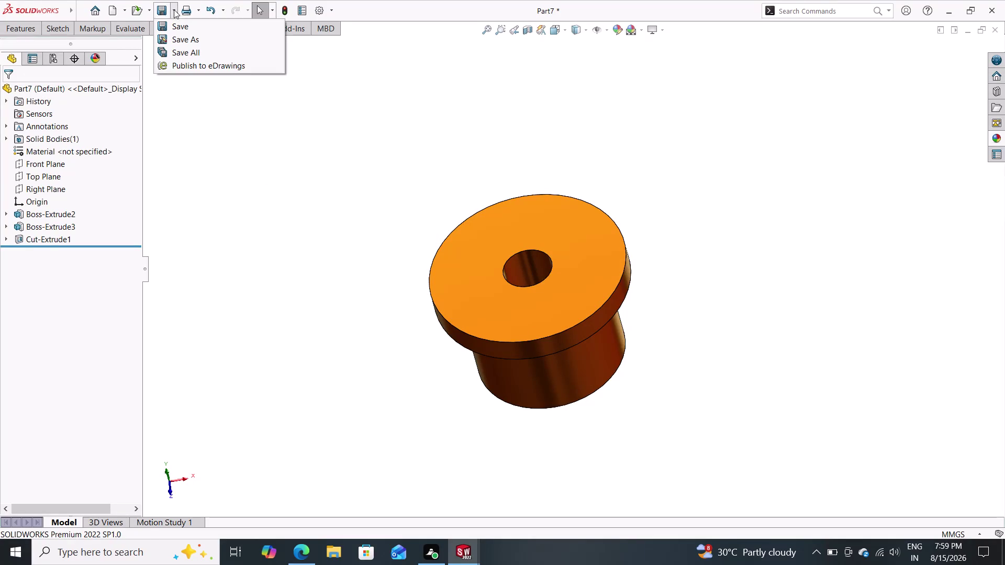
Save the part under the name 'bushing' with Save As.
click(179, 40)
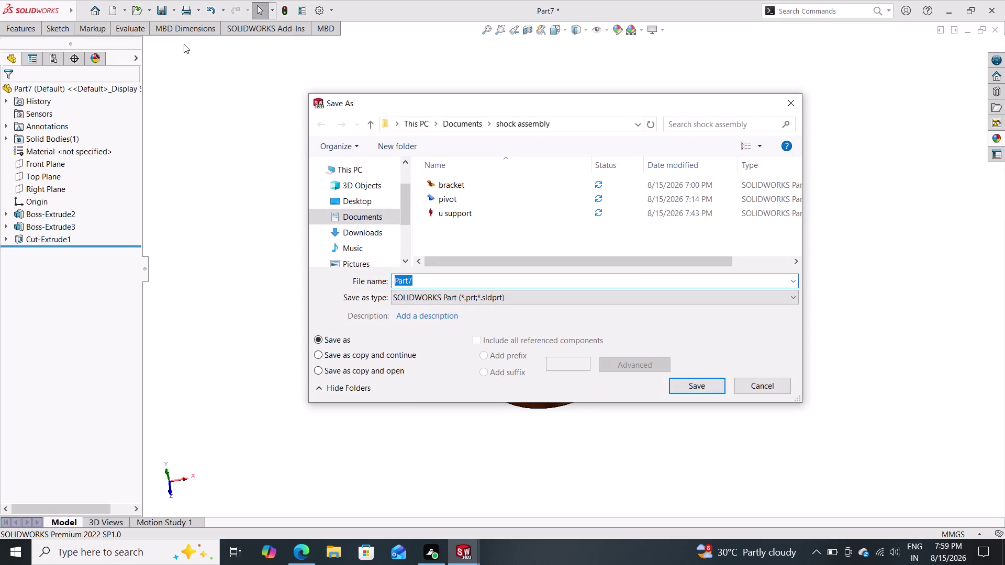
text(bus)
text(hing)
key(Return)
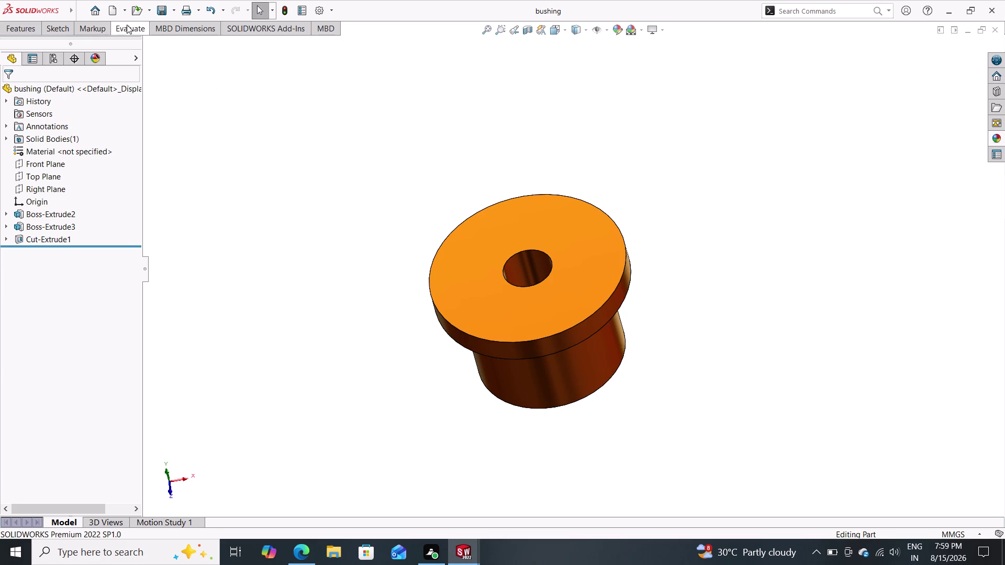
click(113, 9)
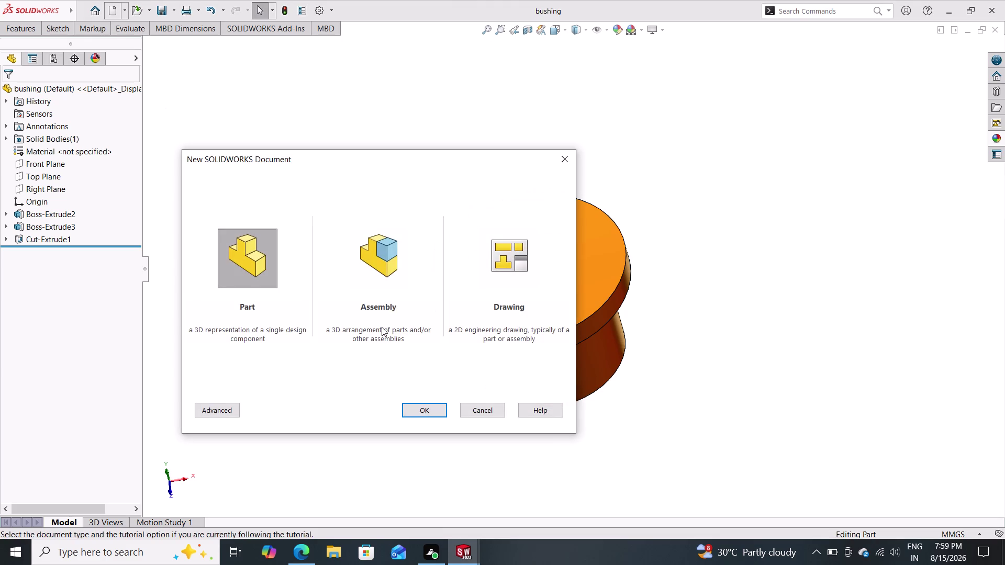
Create new part Part8 and start a sketch on its Top Plane.
click(430, 415)
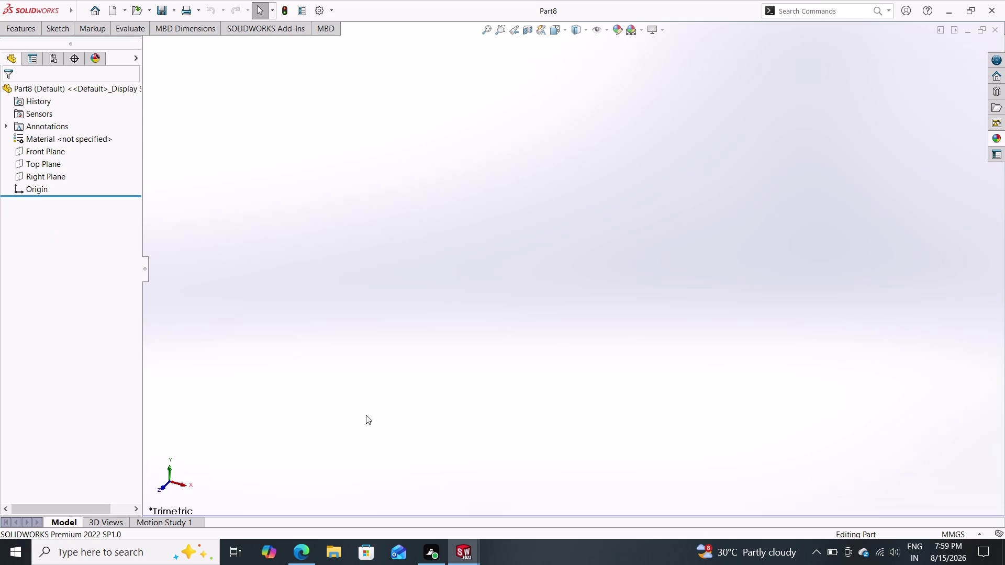
click(51, 166)
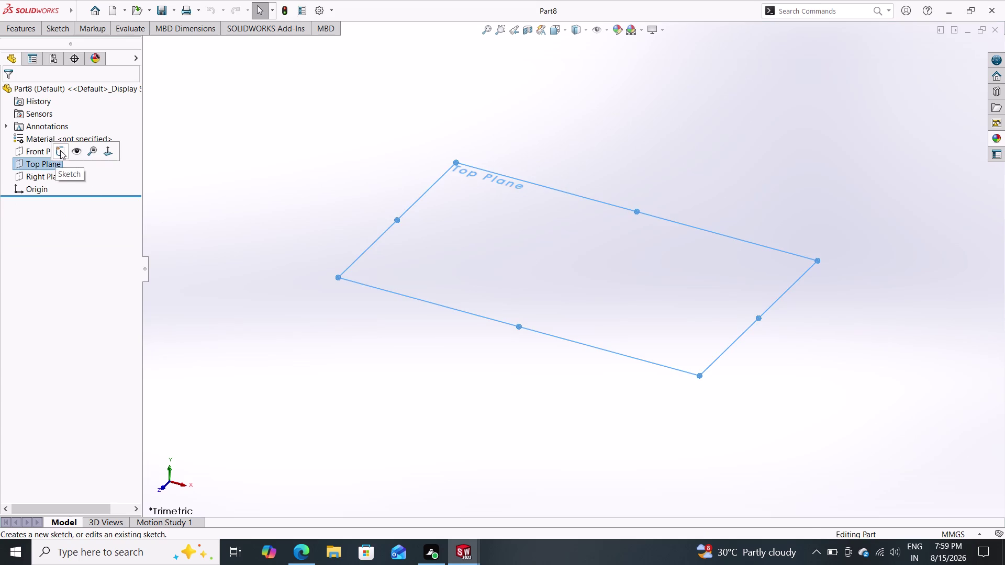
click(60, 150)
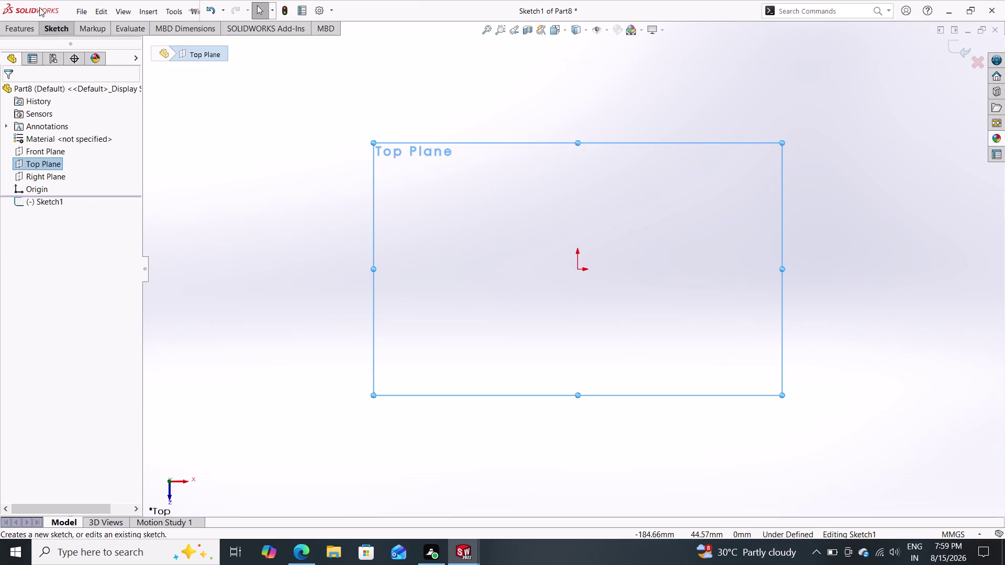
Draw a large and a small circle, both centred on the origin.
click(51, 29)
click(119, 43)
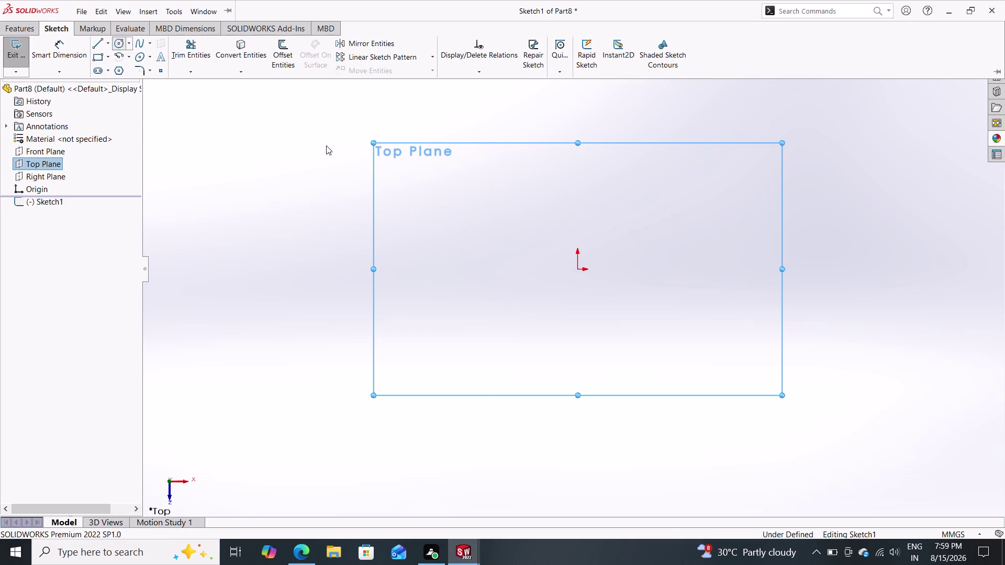
click(578, 269)
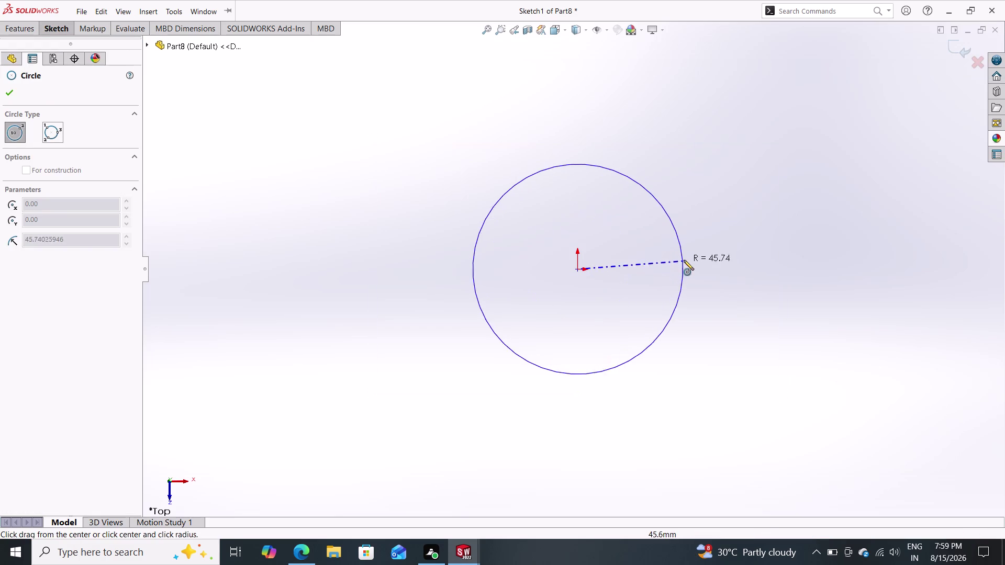
click(686, 259)
drag(576, 270, 592, 271)
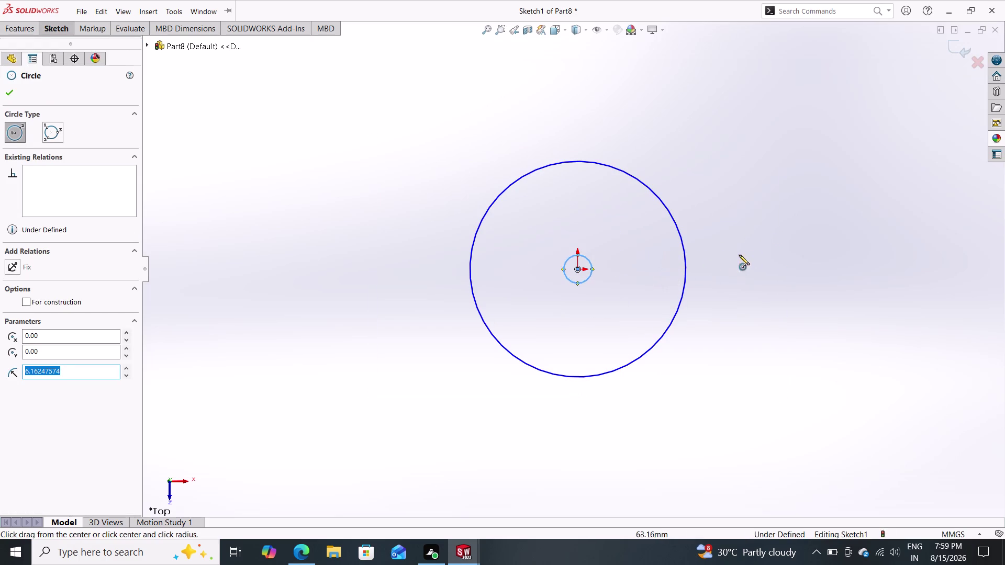
click(58, 29)
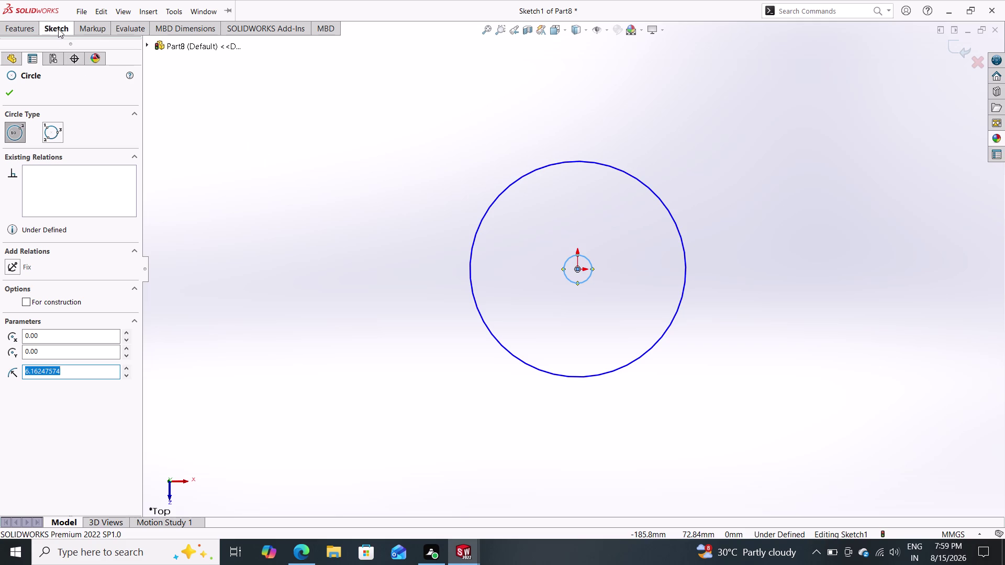
drag(60, 48, 66, 50)
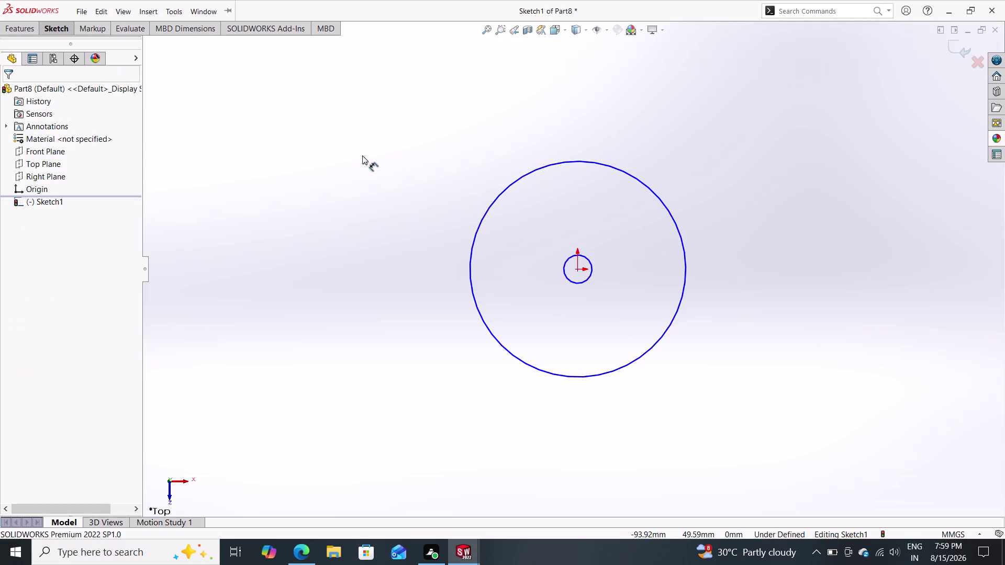
click(588, 257)
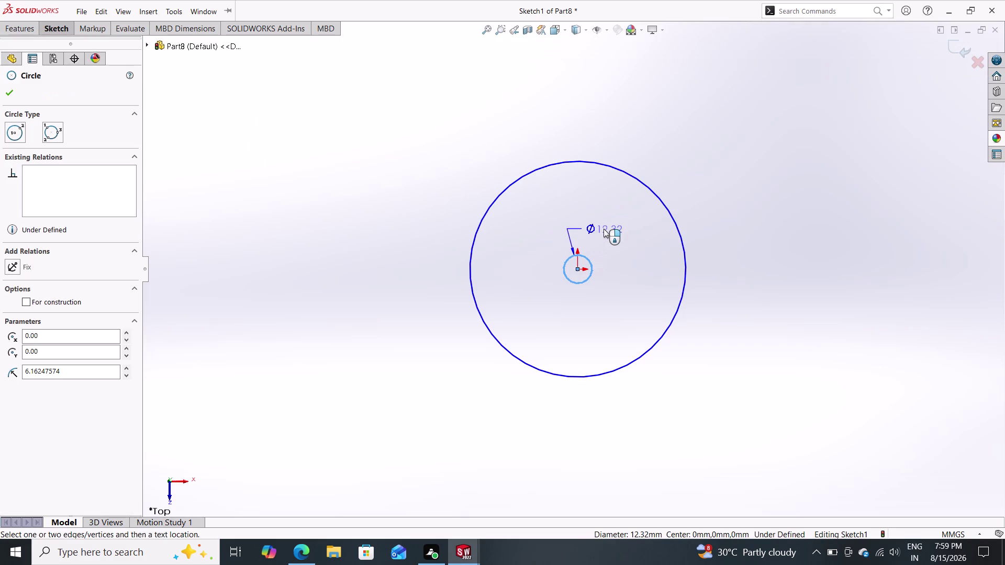
Give Sketch1's circles diameters of 75 mm (inner) and 165 mm (outer).
click(603, 229)
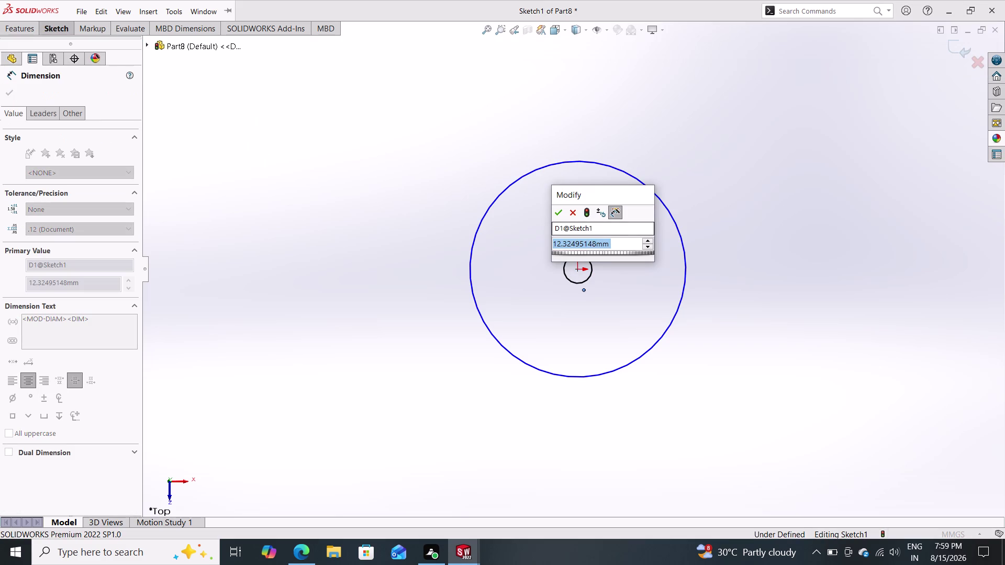
text(75)
key(Return)
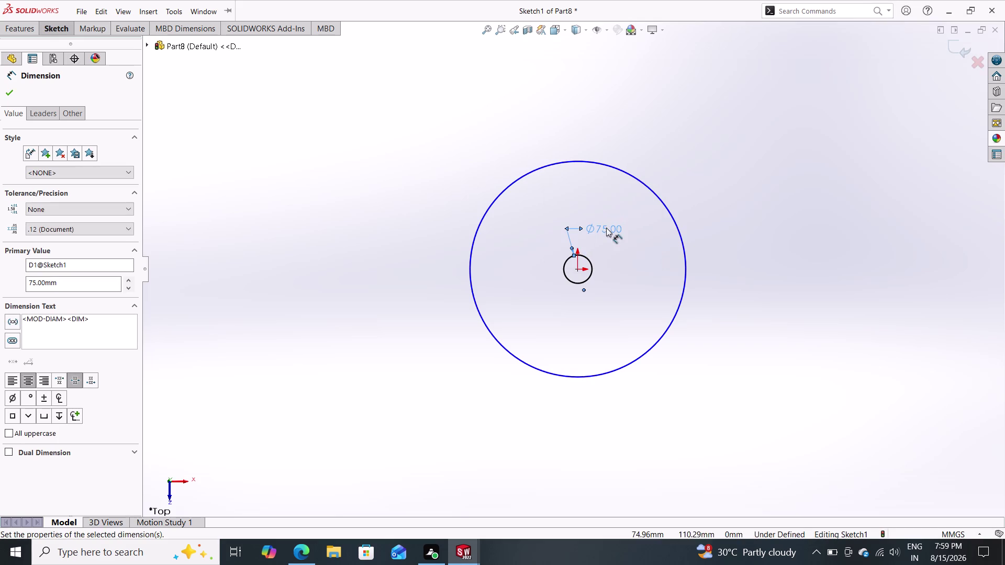
click(667, 210)
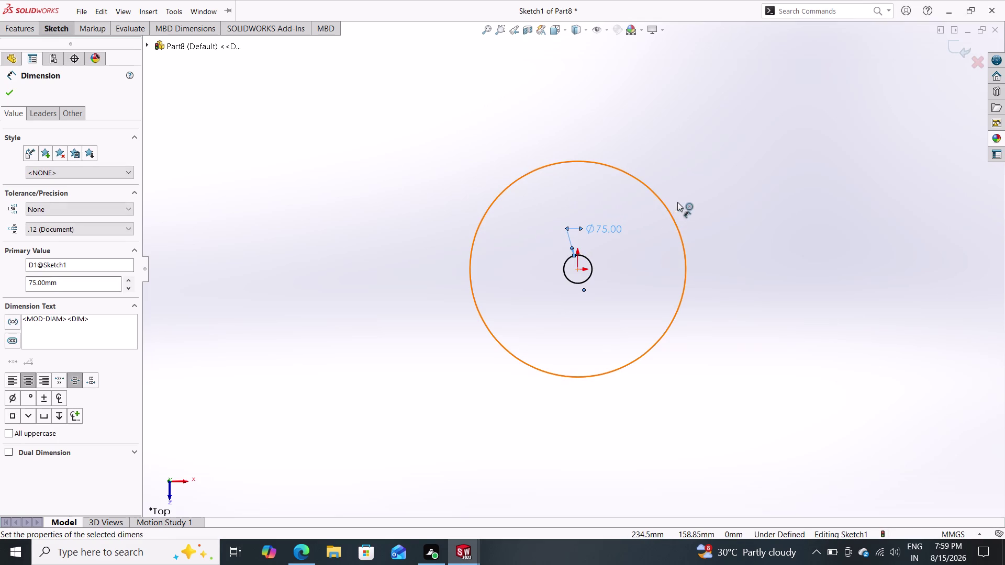
click(685, 194)
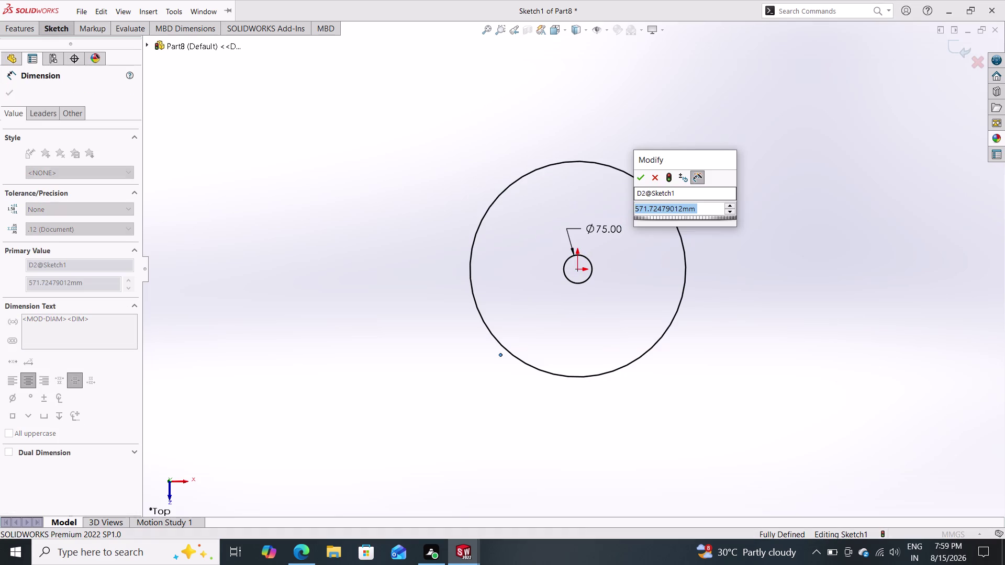
text(165)
key(Return)
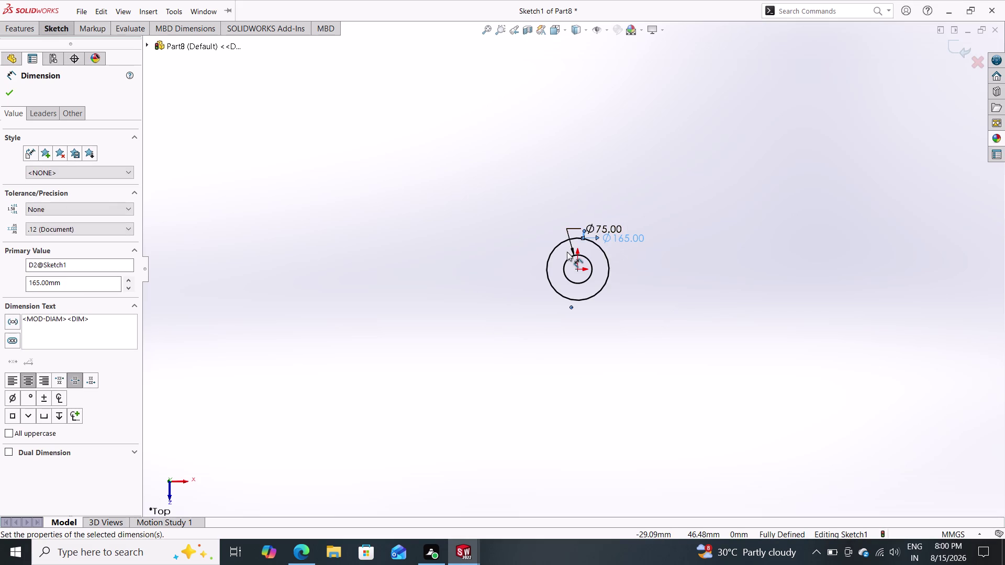
scroll(down, 3)
scroll(down, 3)
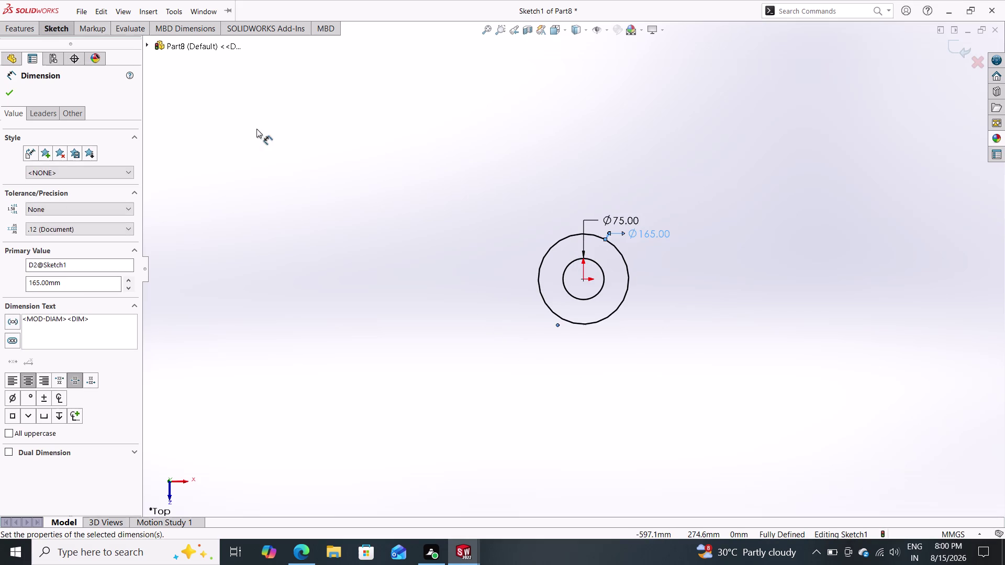
click(14, 95)
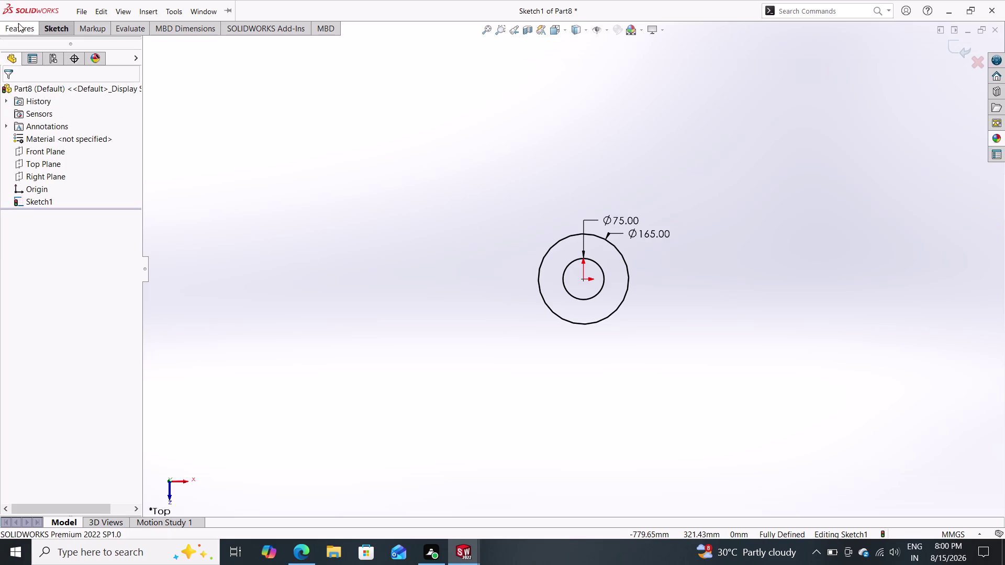
click(18, 23)
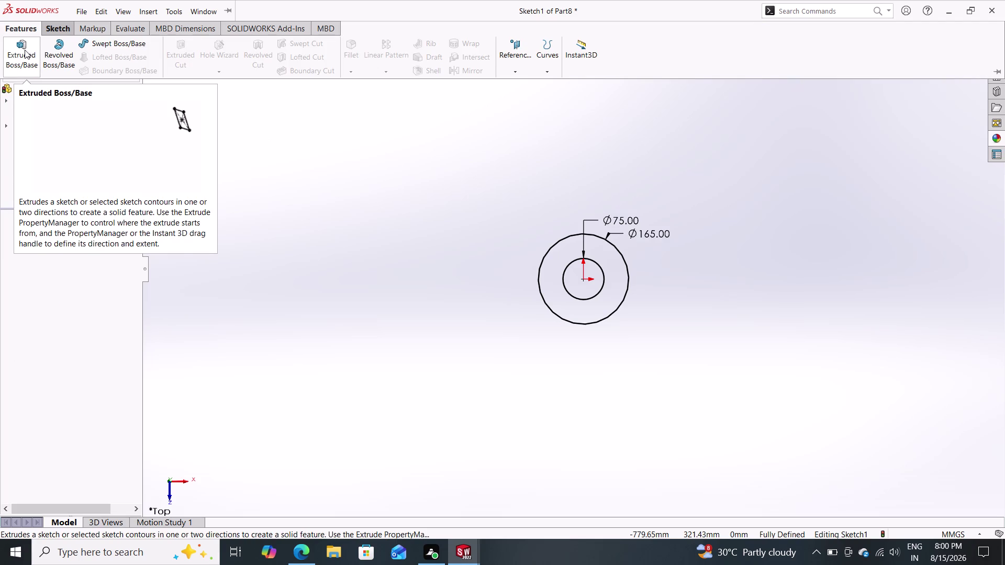
Extrude the ring sketch Blind 10 mm as Boss-Extrude1.
click(25, 50)
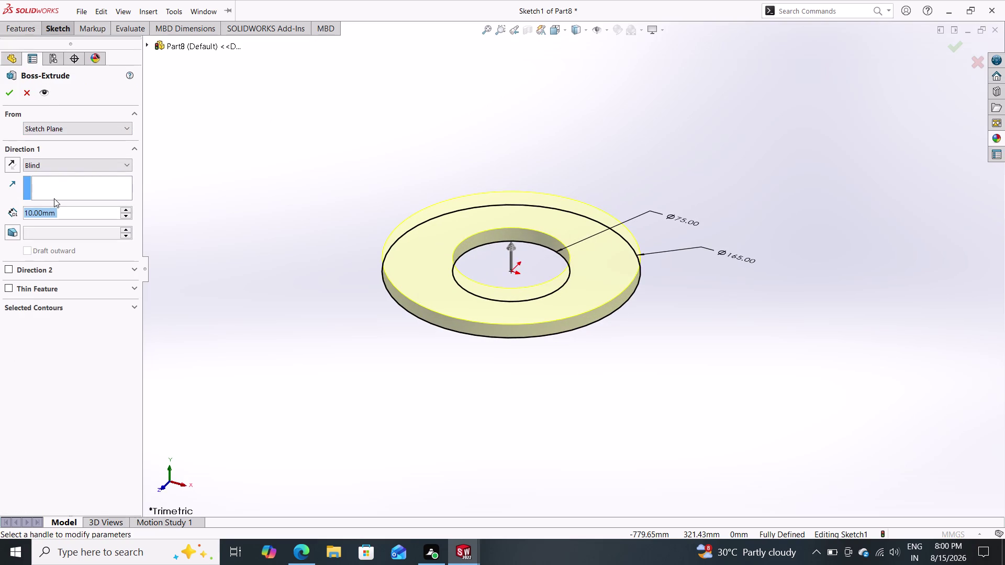
click(9, 90)
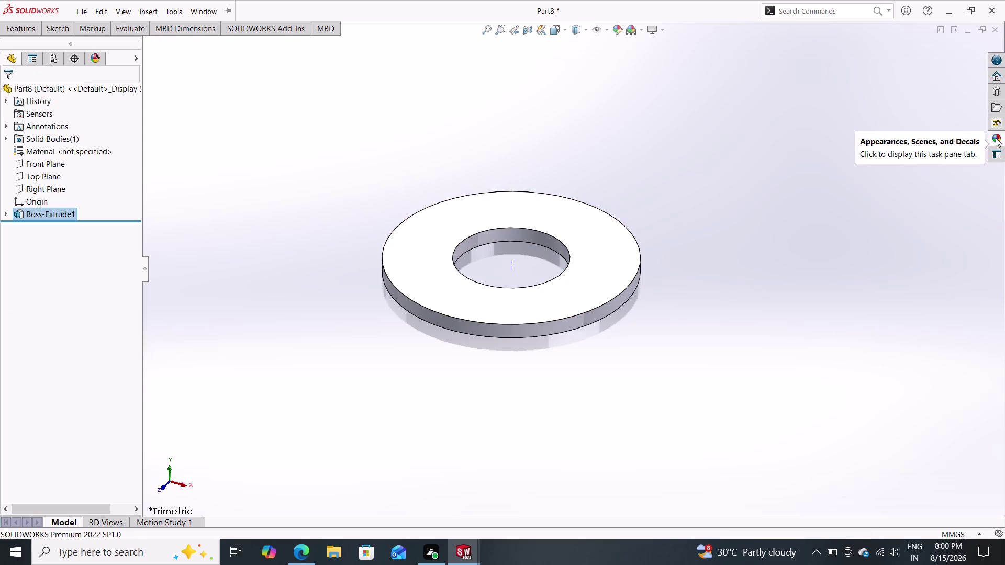
click(643, 28)
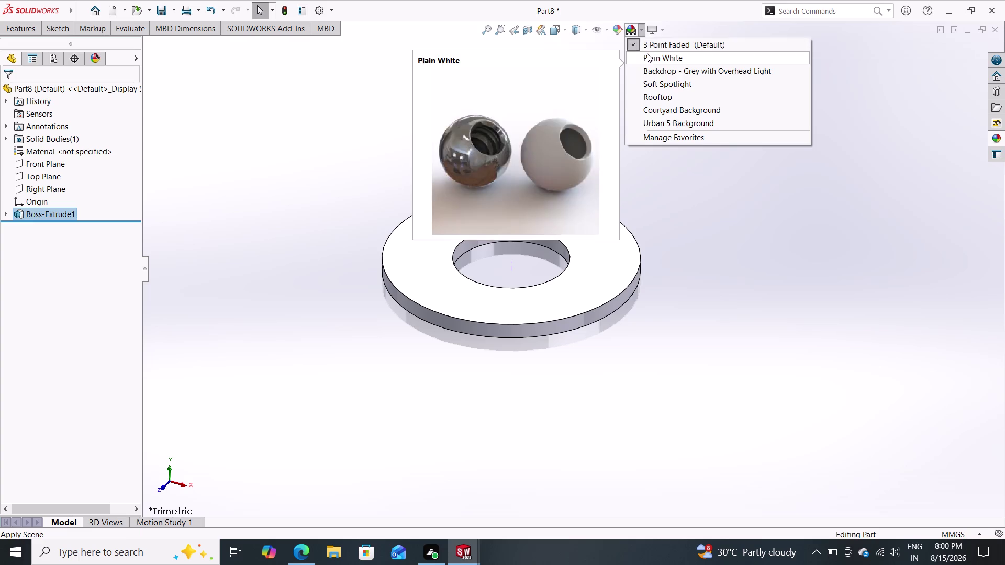
Drag a dark appearance from the Appearances library onto the washer.
click(647, 54)
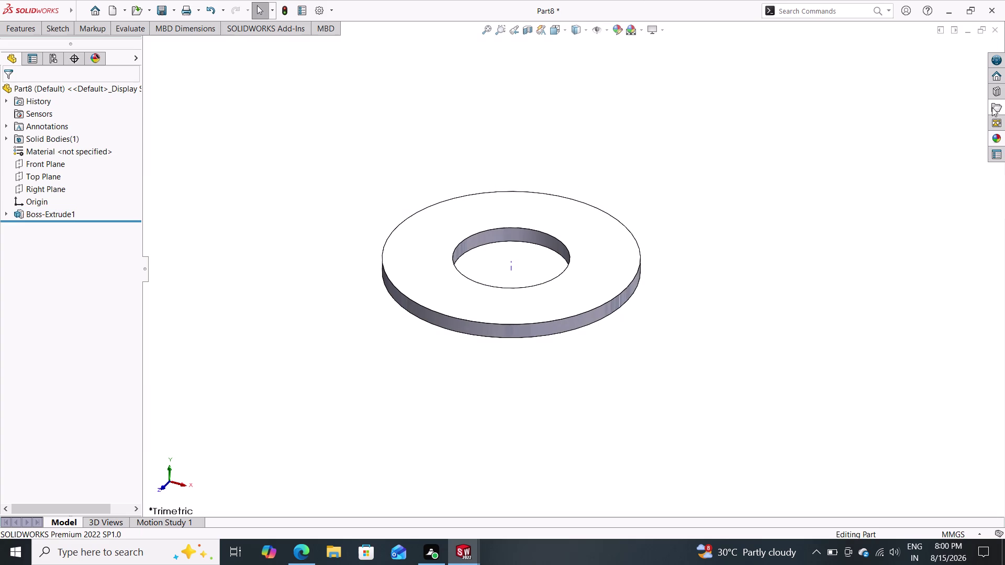
click(999, 140)
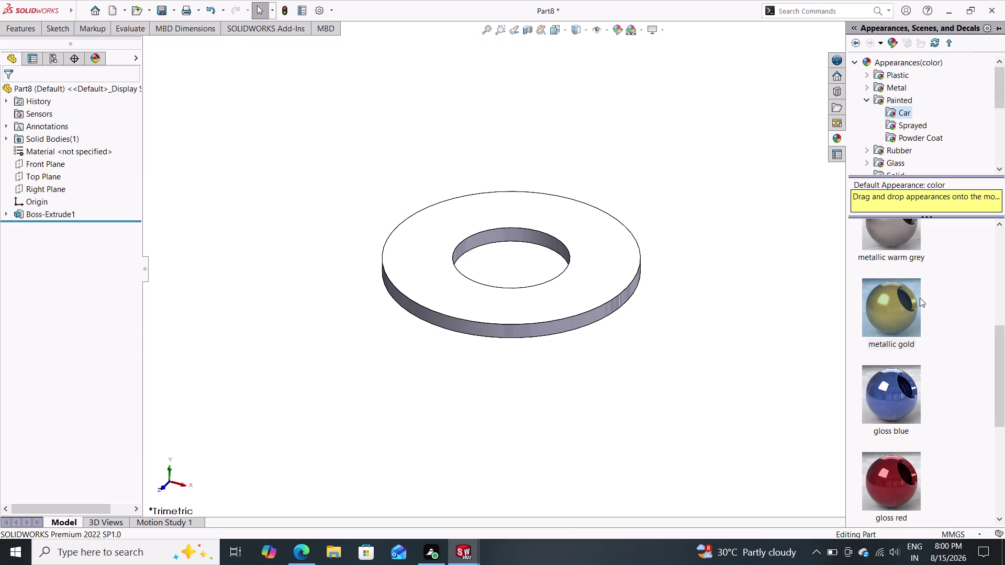
scroll(up, 3)
drag(904, 262, 802, 265)
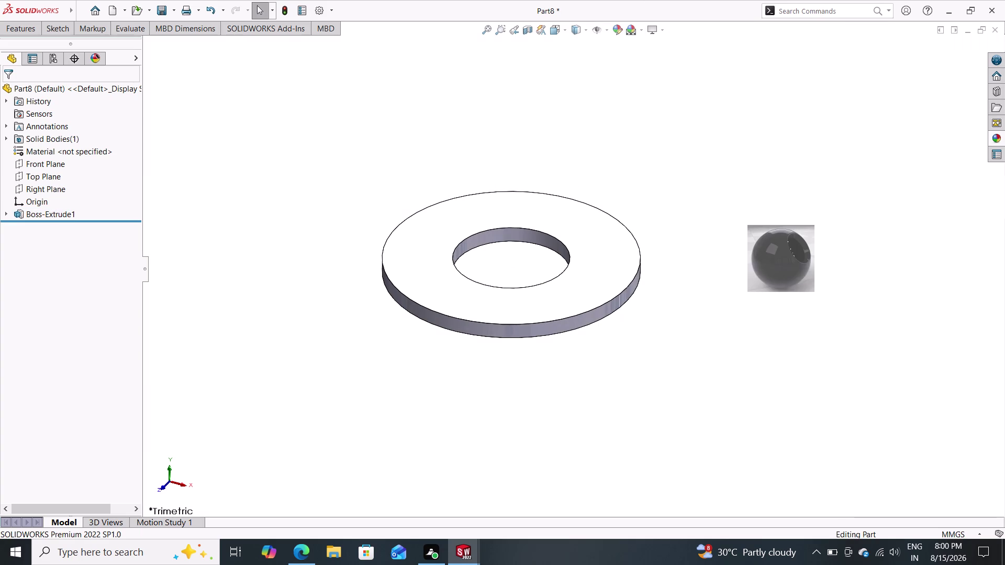
drag(802, 265, 636, 257)
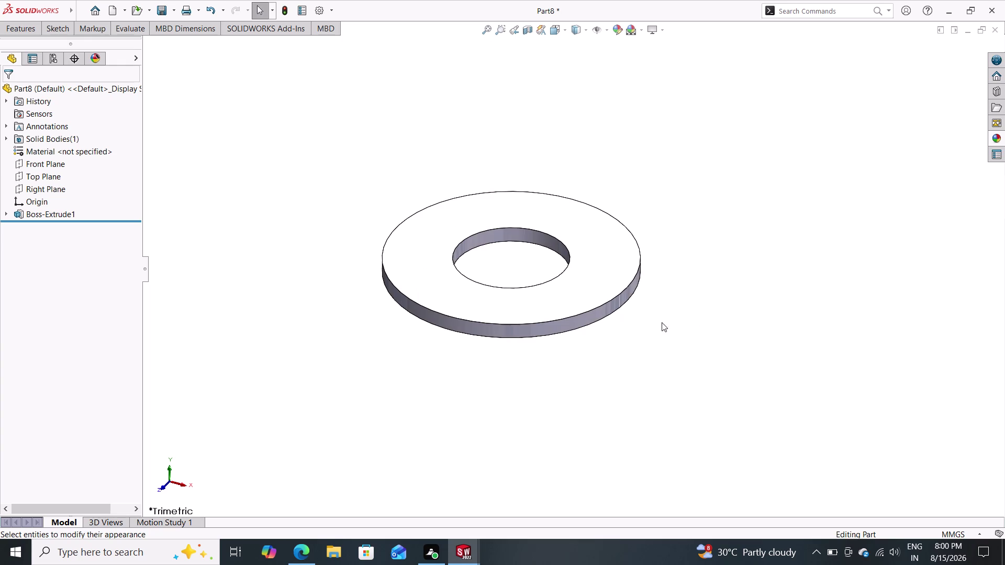
click(994, 134)
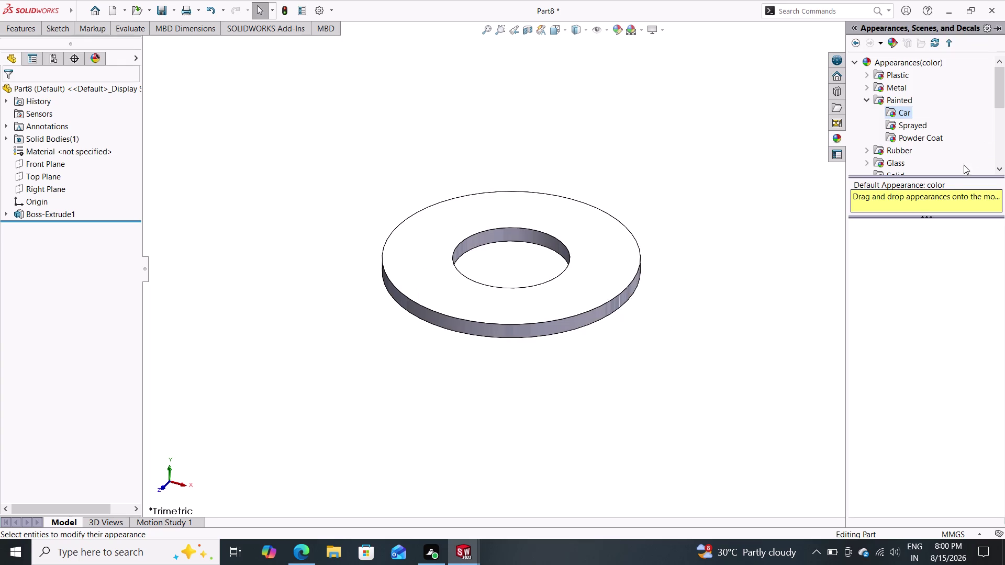
drag(888, 248, 587, 250)
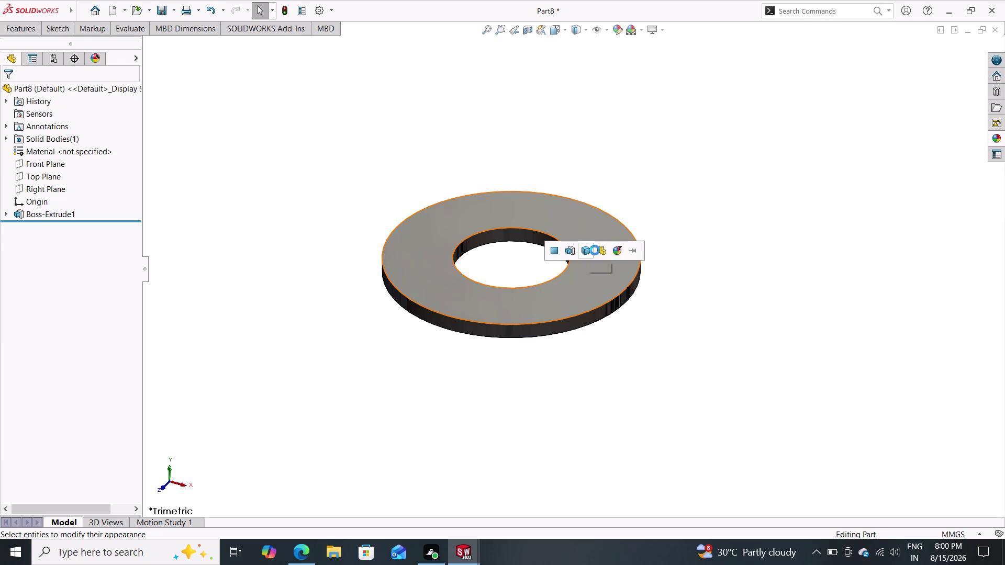
Apply the dark grey finish to the whole washer and bring up the save options.
click(600, 250)
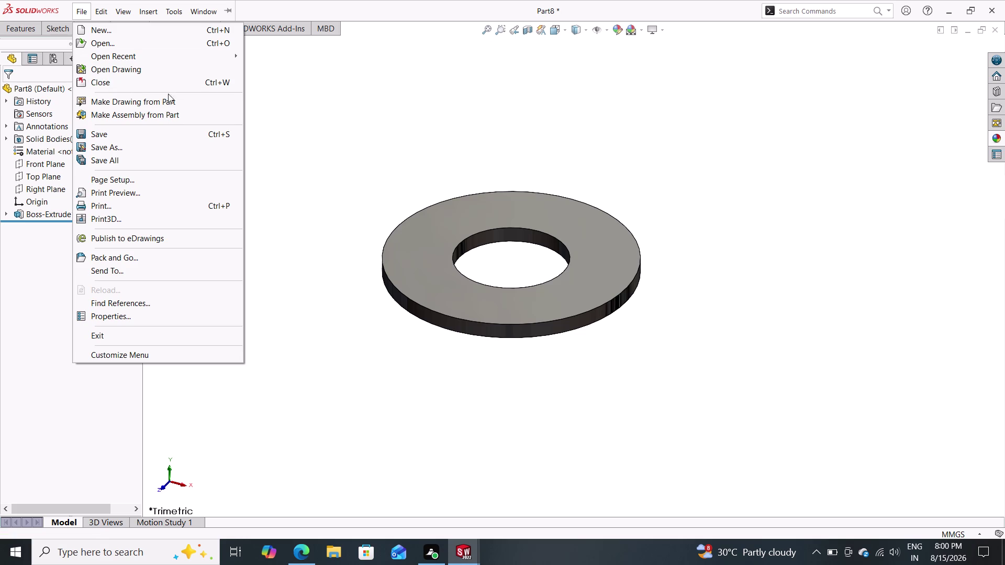
click(292, 188)
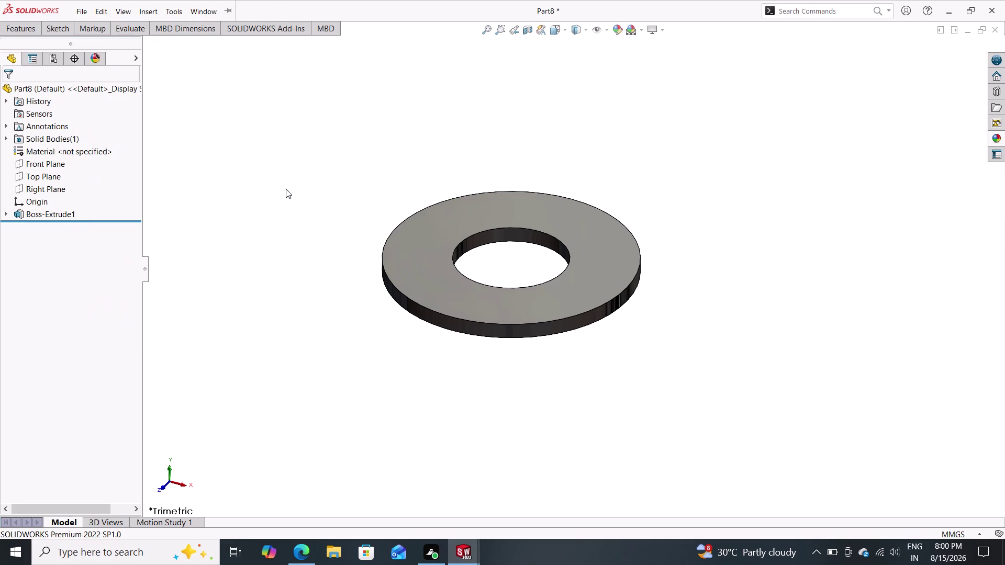
click(53, 36)
click(24, 27)
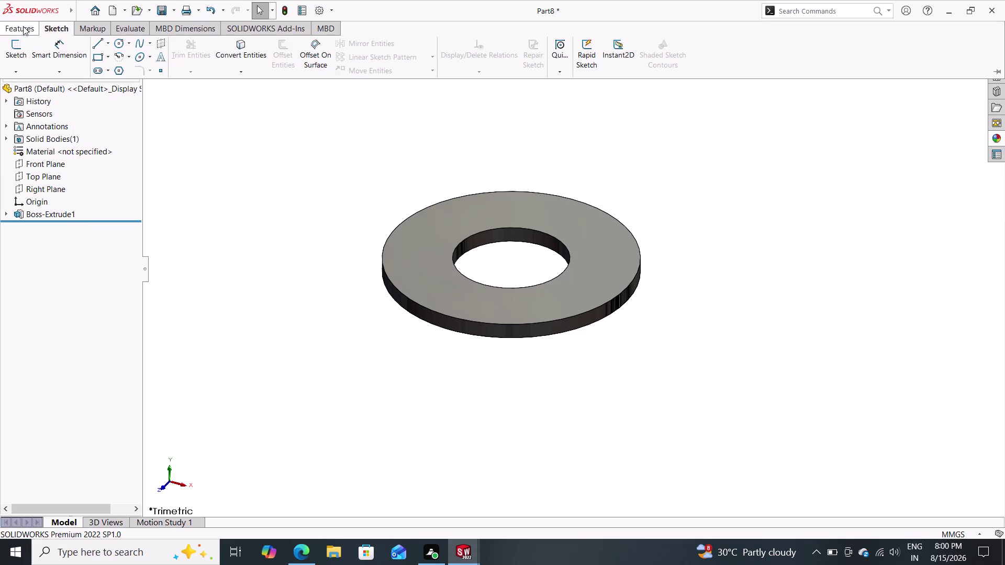
click(170, 9)
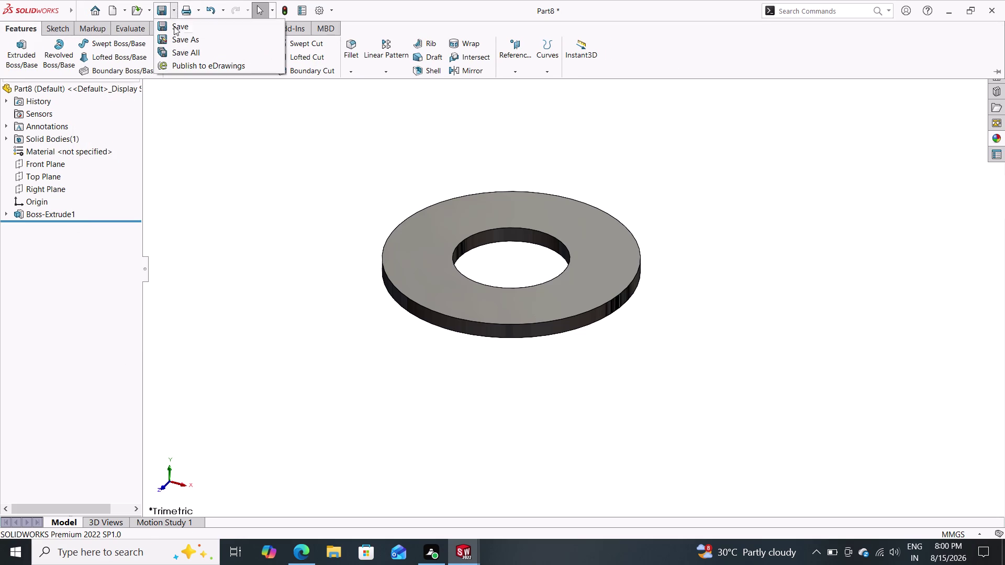
Save the part under the file name 'washer'.
click(173, 37)
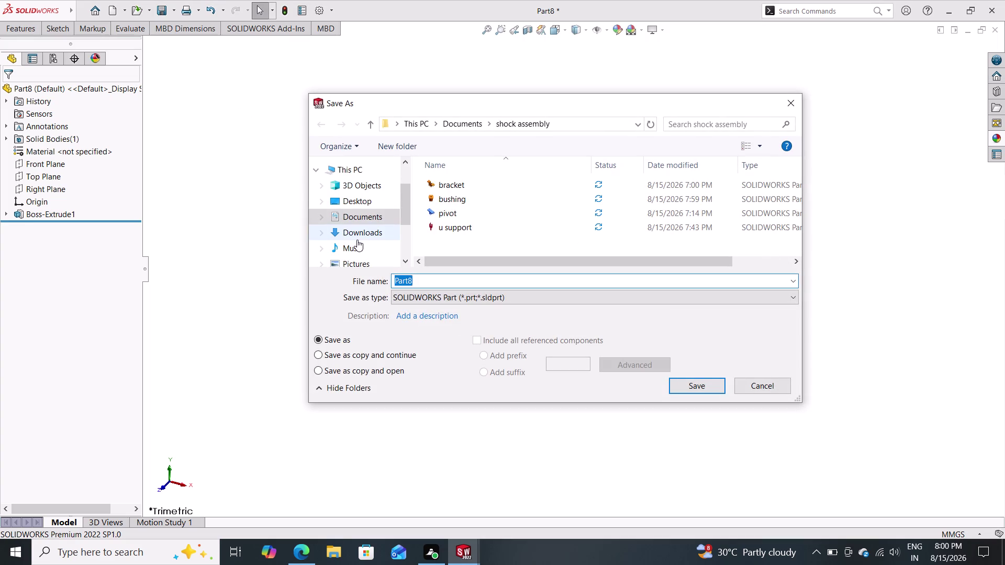
text(wa)
text(she)
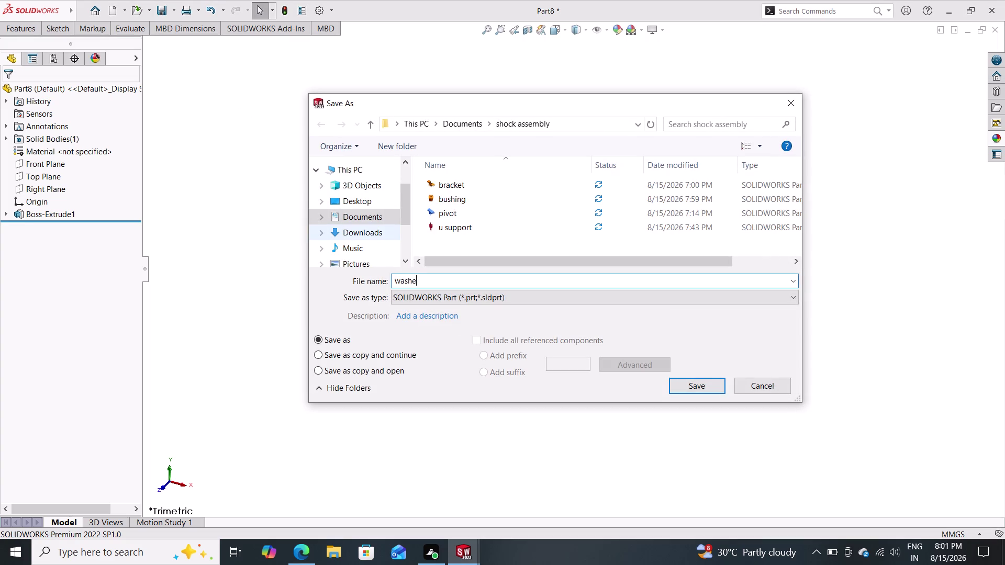
text(r)
click(708, 390)
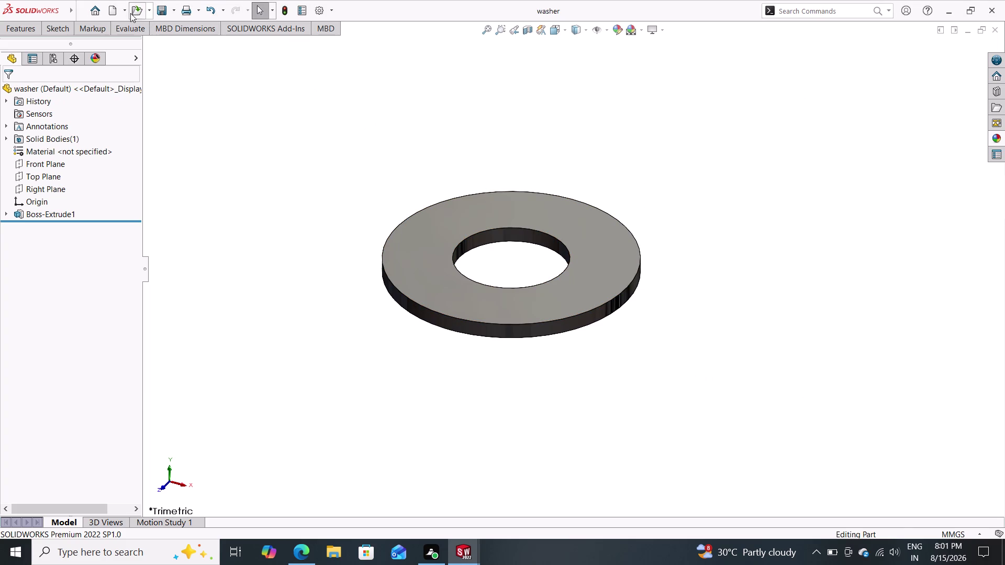
click(112, 10)
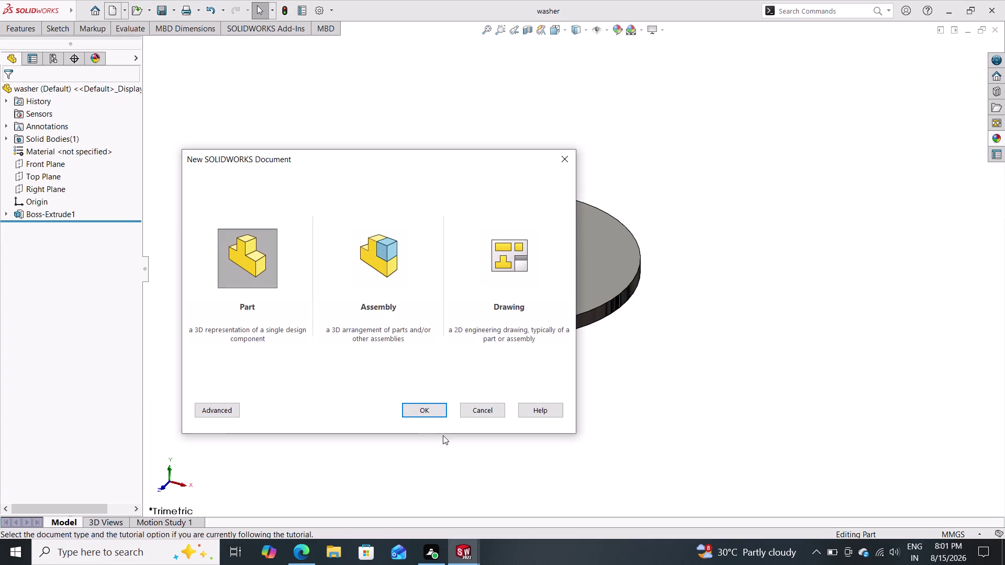
Create a new part and start a sketch on its Top Plane.
click(433, 410)
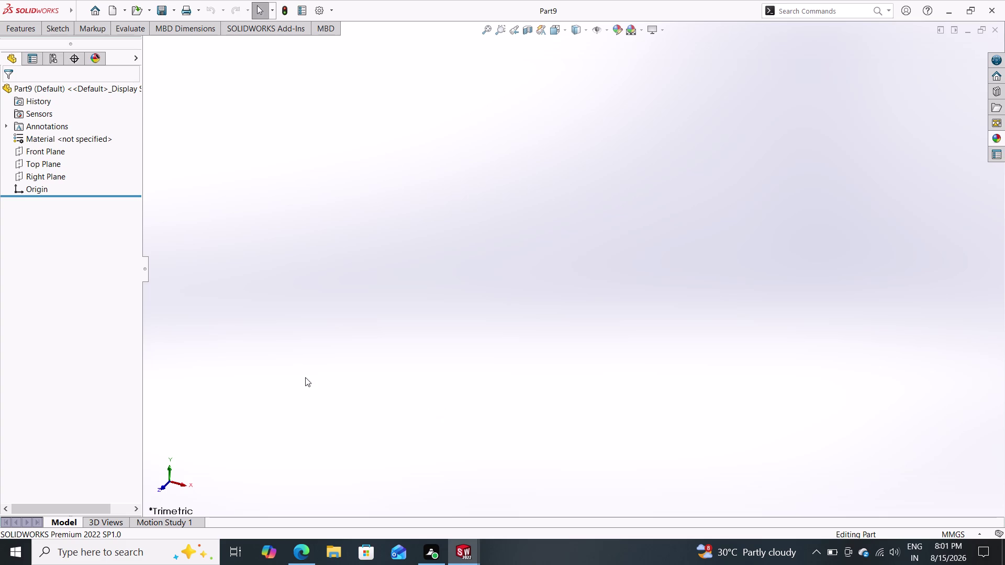
click(61, 28)
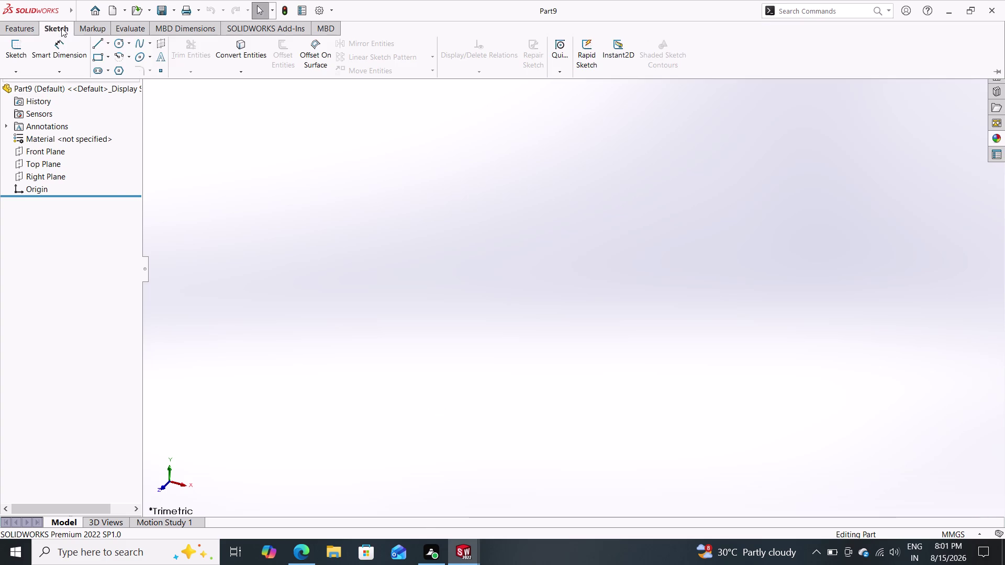
click(117, 70)
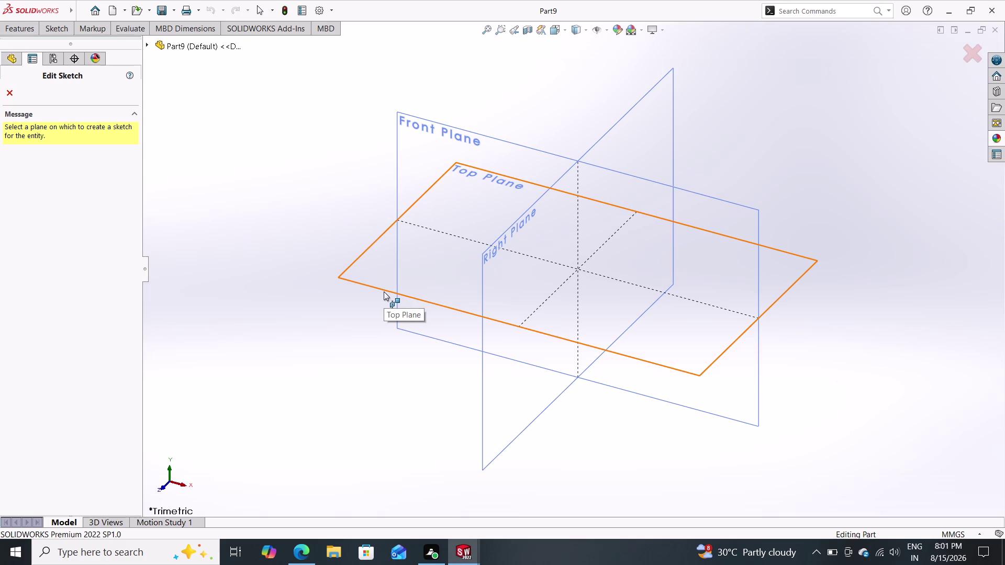
click(441, 266)
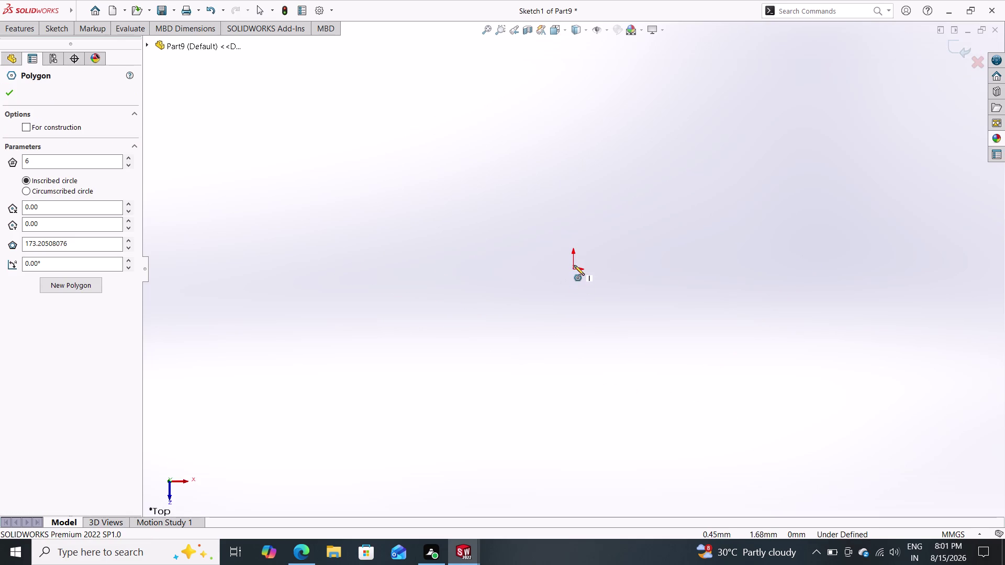
Draw a six-sided polygon centred on the origin.
click(574, 269)
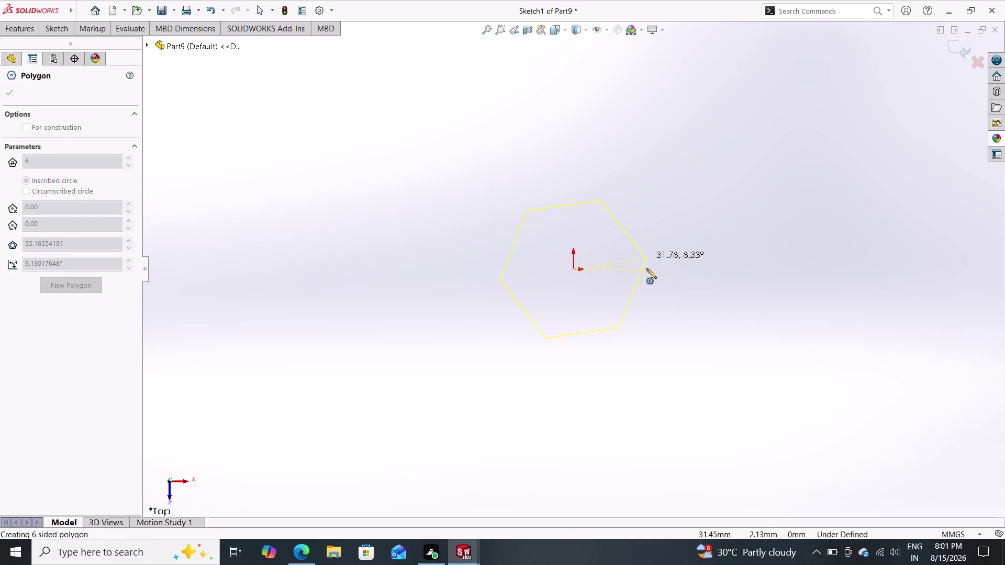
click(647, 269)
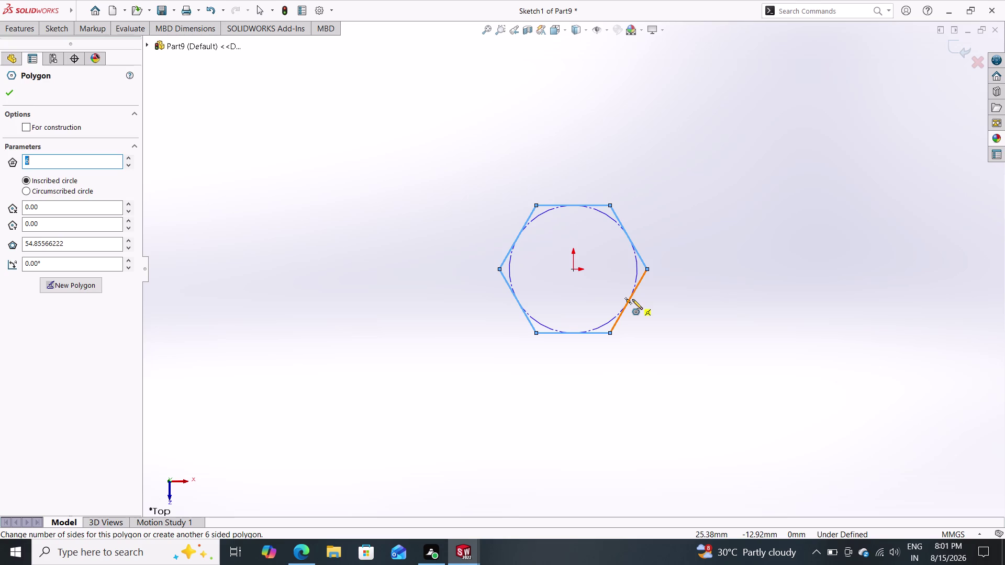
key(Escape)
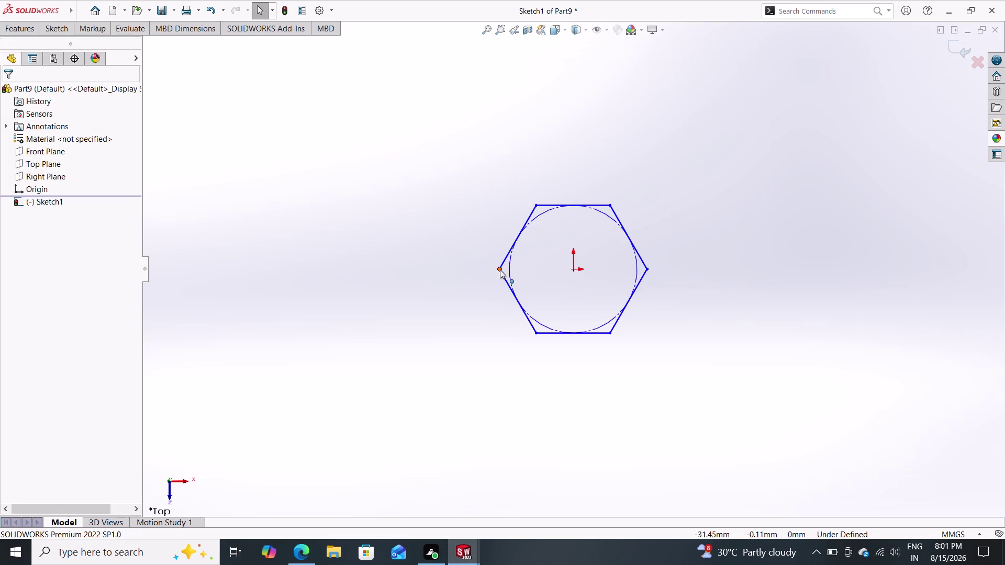
click(500, 270)
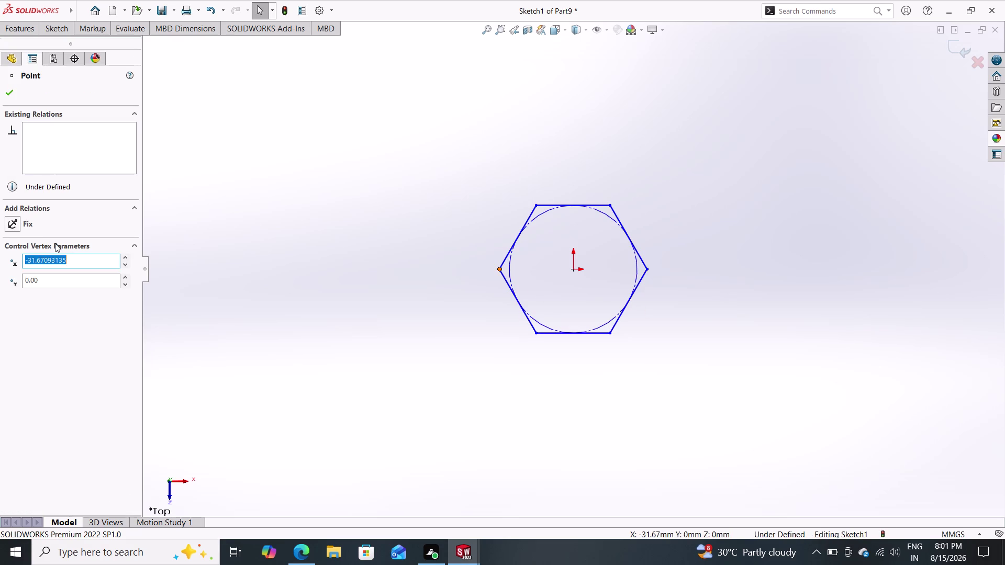
key(Escape)
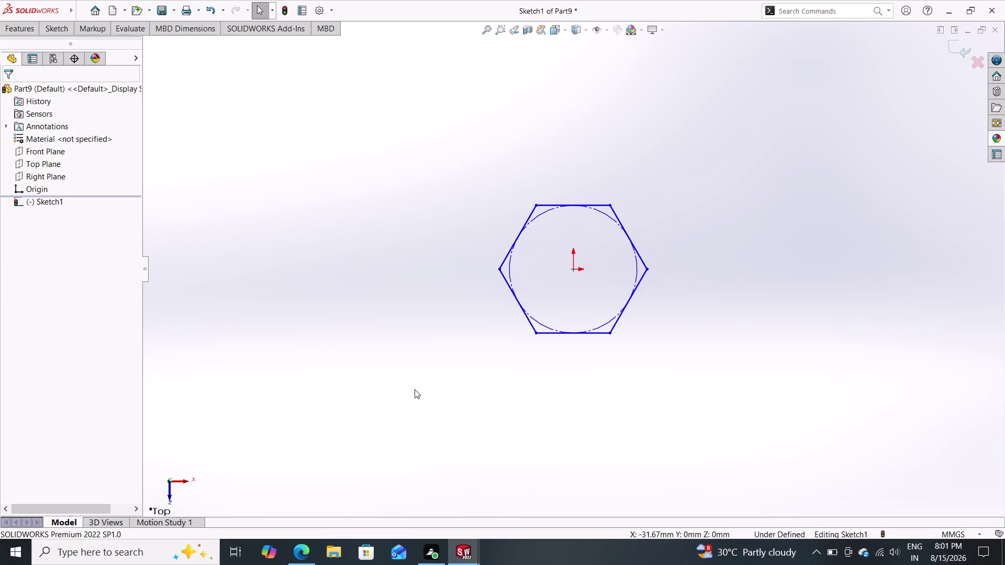
Add a Horizontal relation to the hexagon's bottom edge.
click(546, 333)
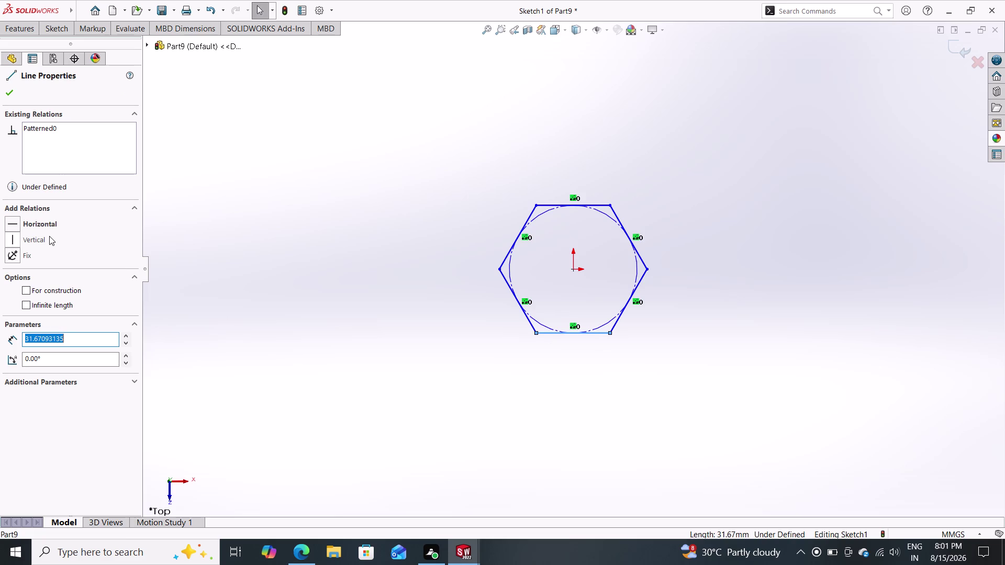
click(44, 226)
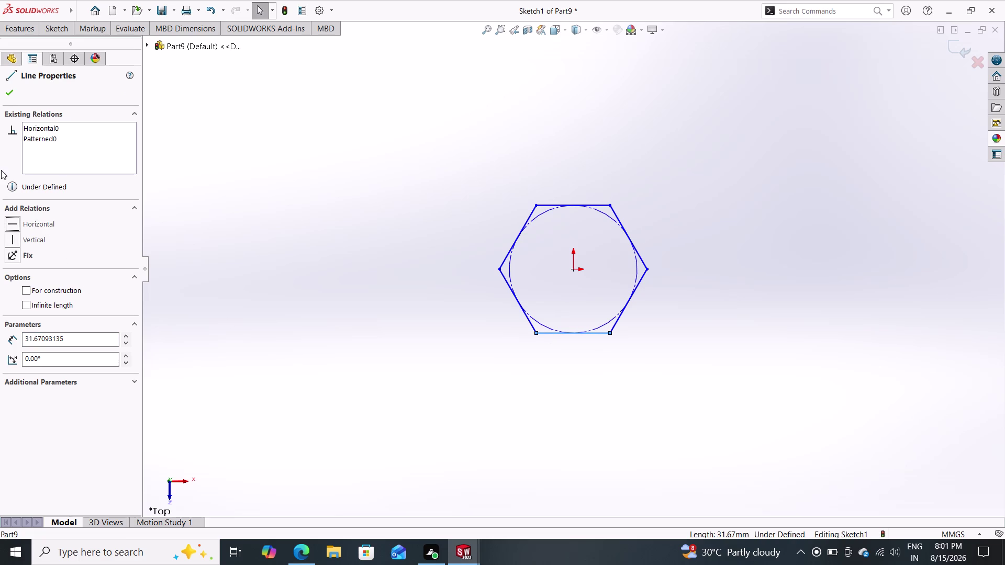
click(8, 89)
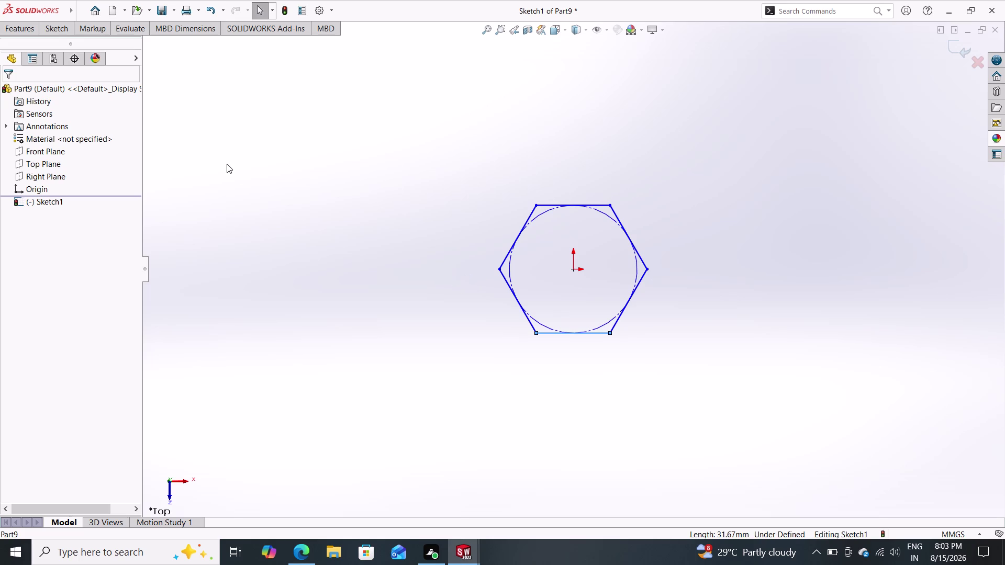
click(53, 30)
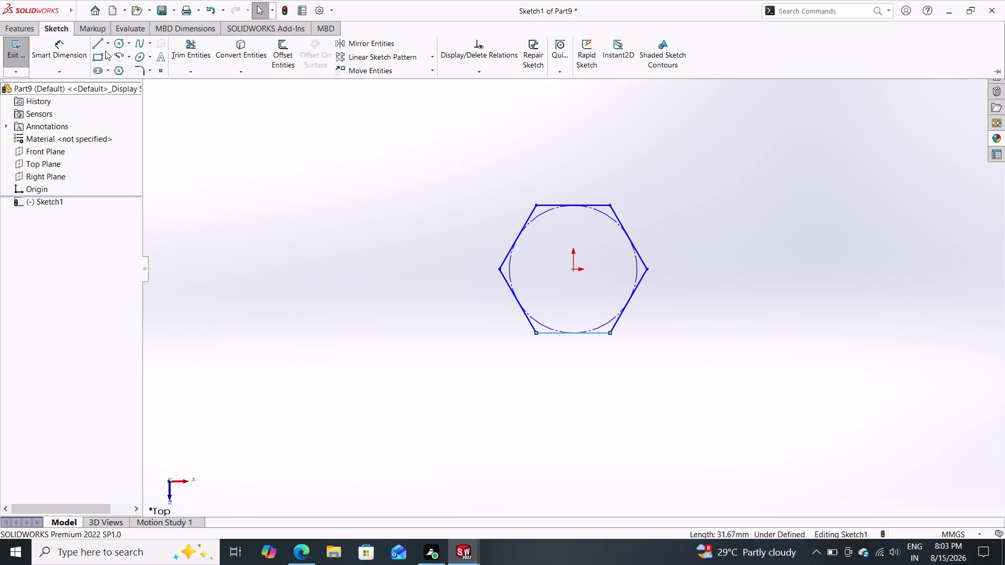
Add a 104 mm across-flats dimension between the hexagon's right-side vertices.
drag(61, 53, 66, 55)
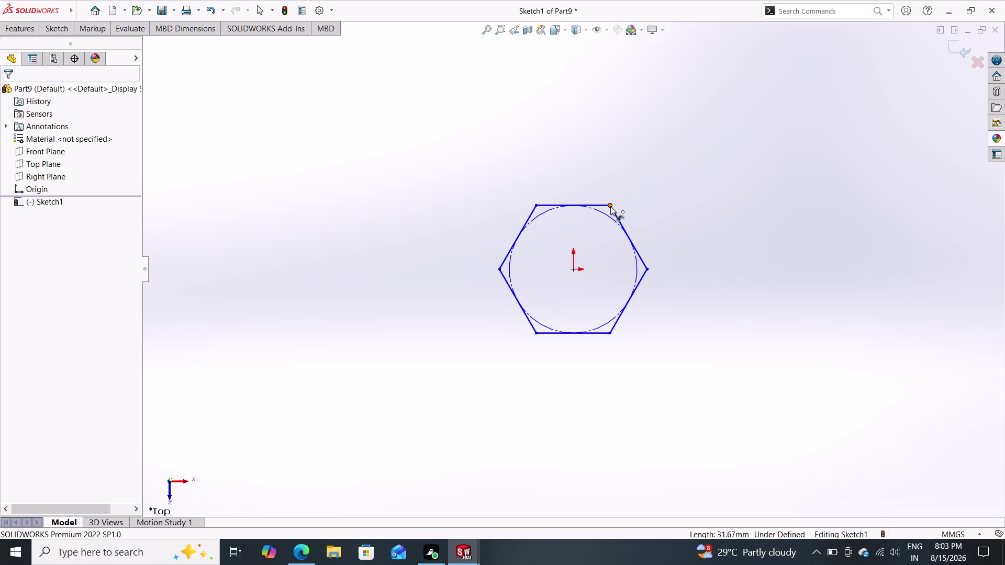
click(611, 205)
click(610, 333)
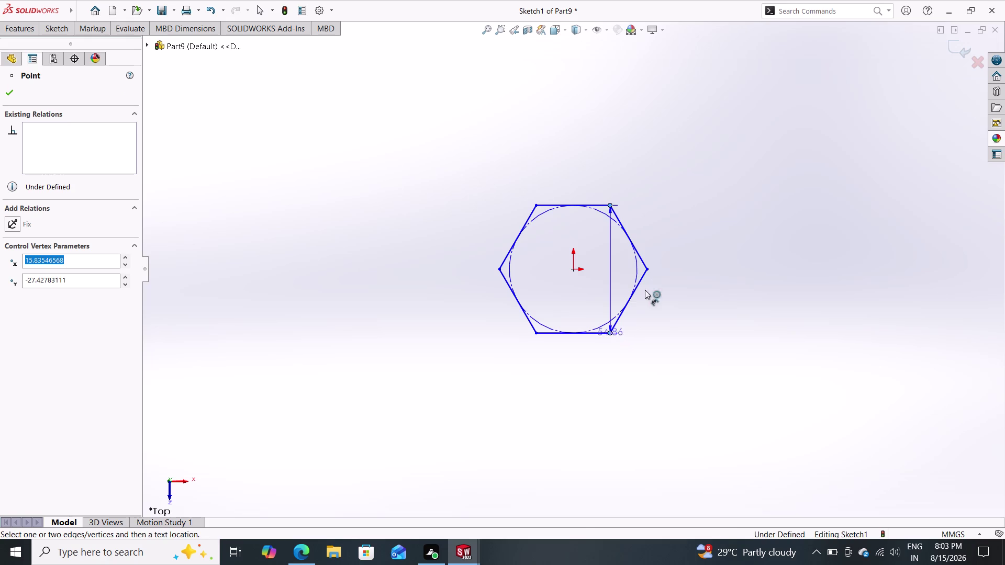
click(726, 286)
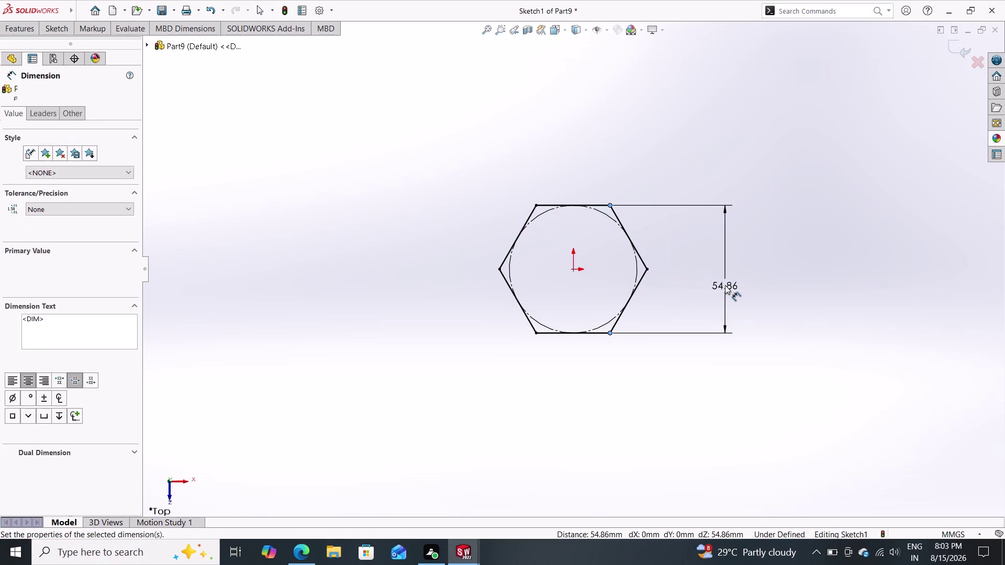
text(104)
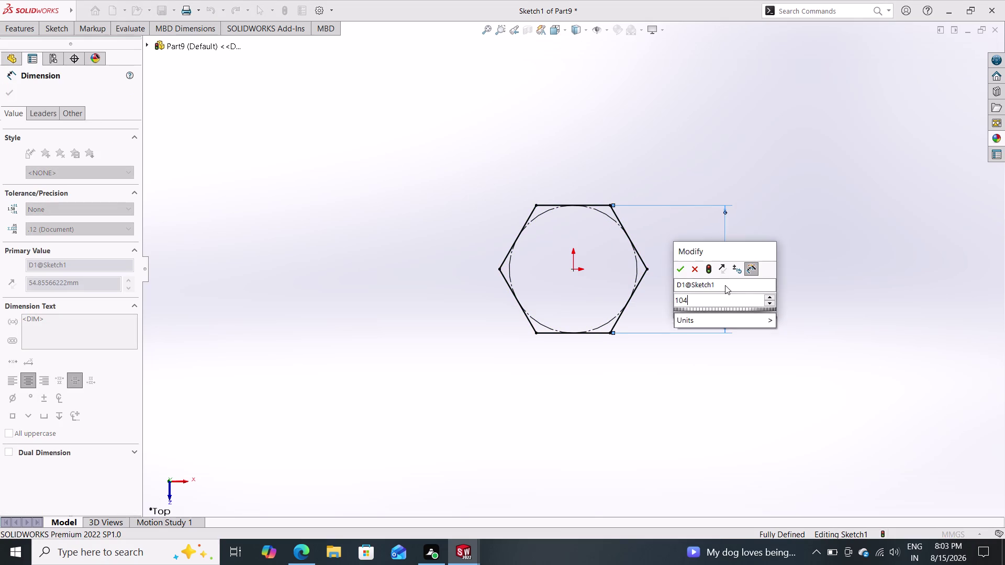
key(Return)
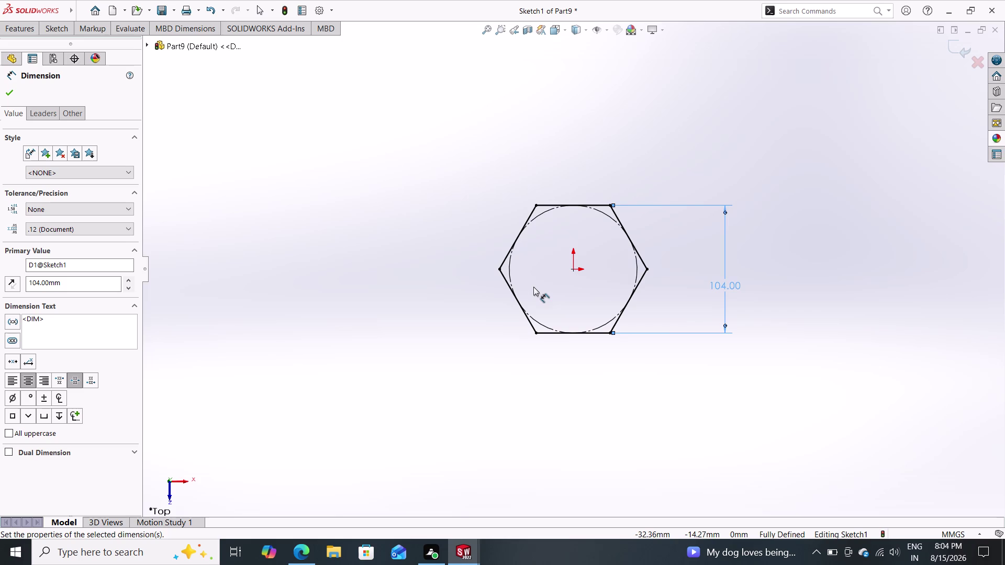
click(20, 33)
click(26, 50)
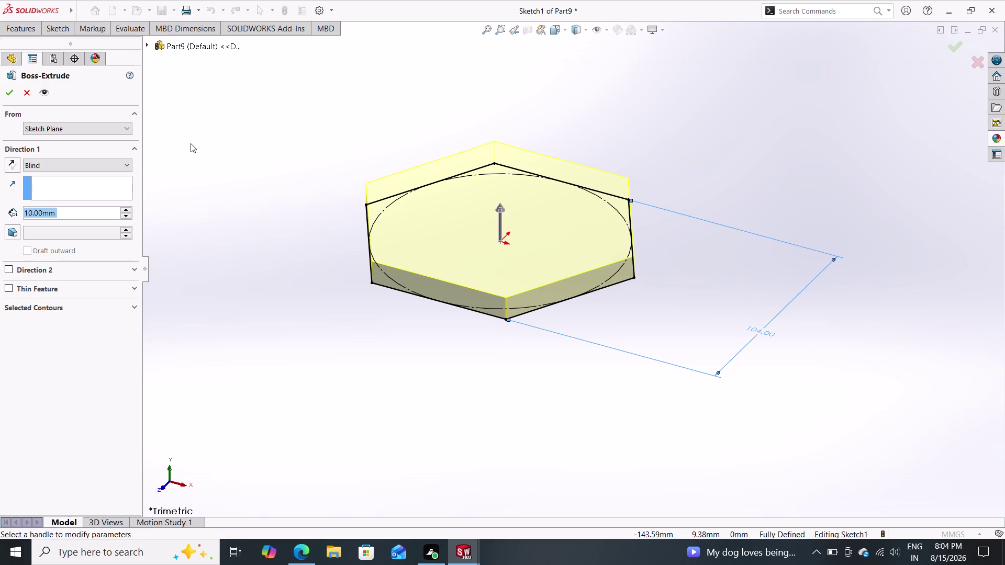
Extrude the hexagon 45 mm into a prism.
text(45)
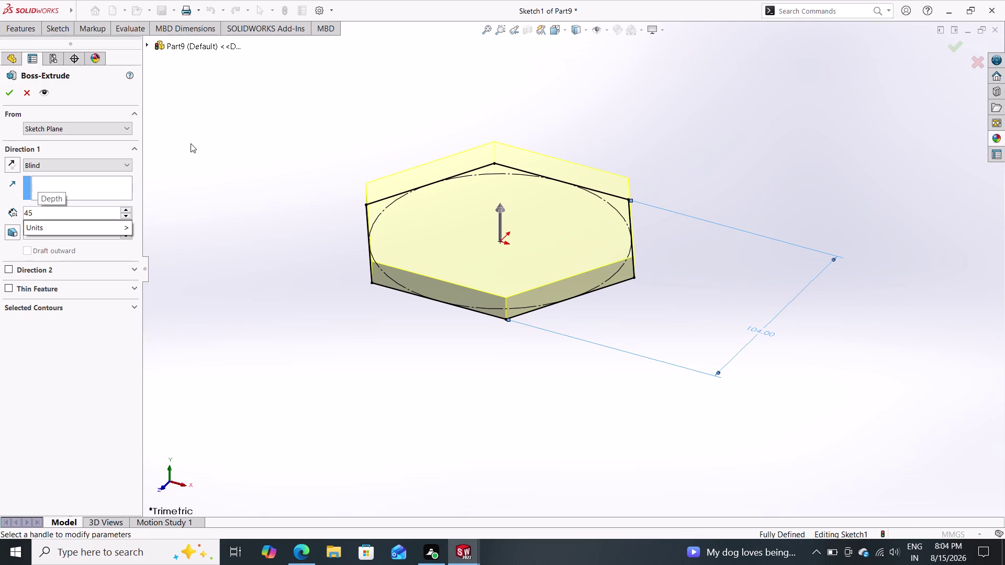
key(Return)
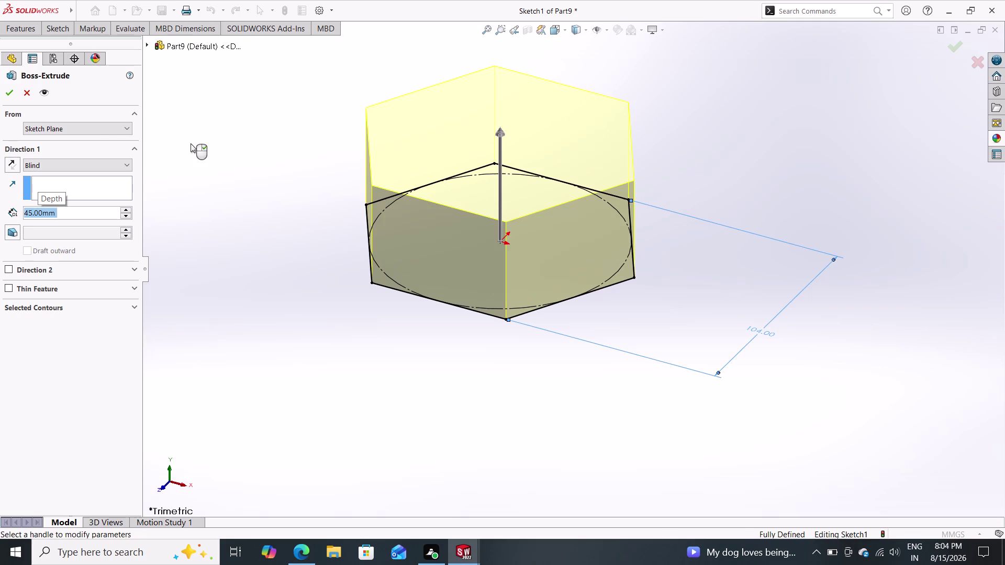
click(6, 95)
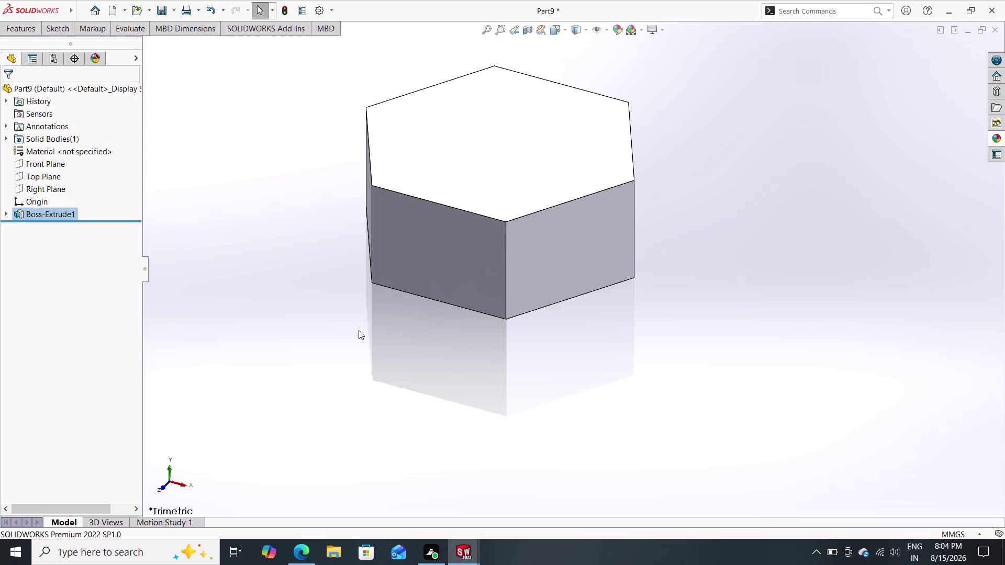
Orbit to inspect the prism, then start a sketch on the Top Plane.
middle_drag(391, 363, 408, 246)
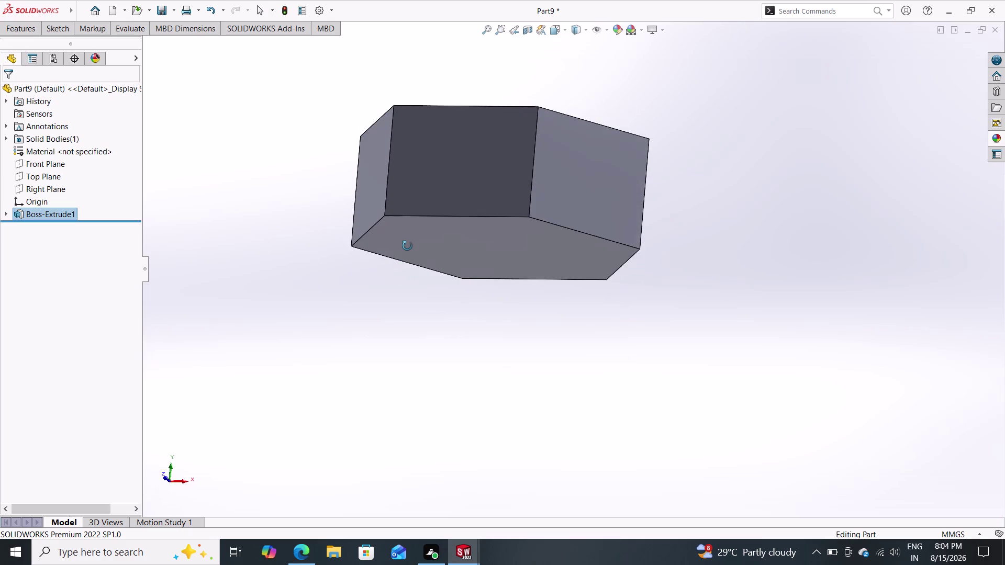
middle_drag(408, 246, 393, 342)
middle_drag(432, 316, 421, 336)
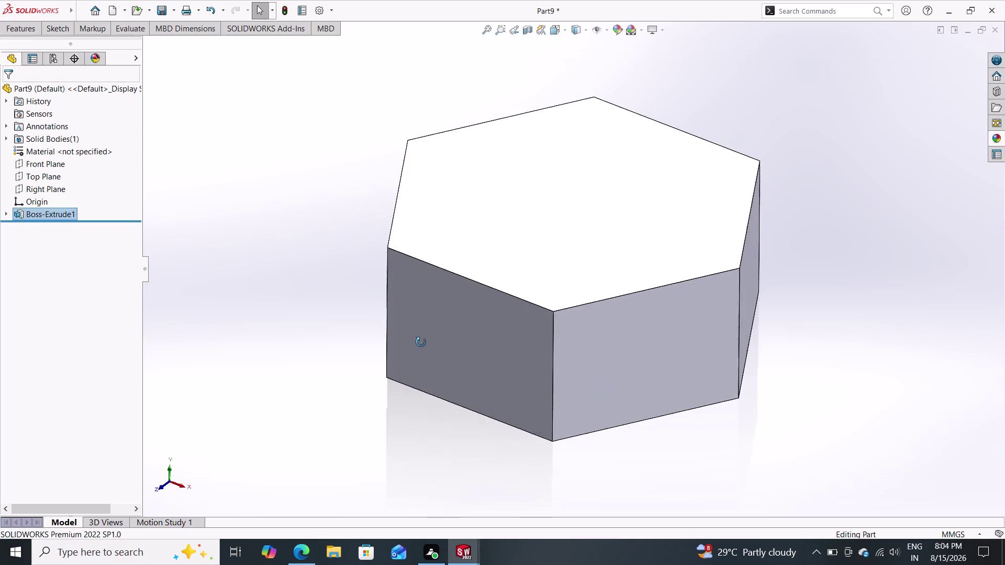
middle_drag(422, 336, 420, 344)
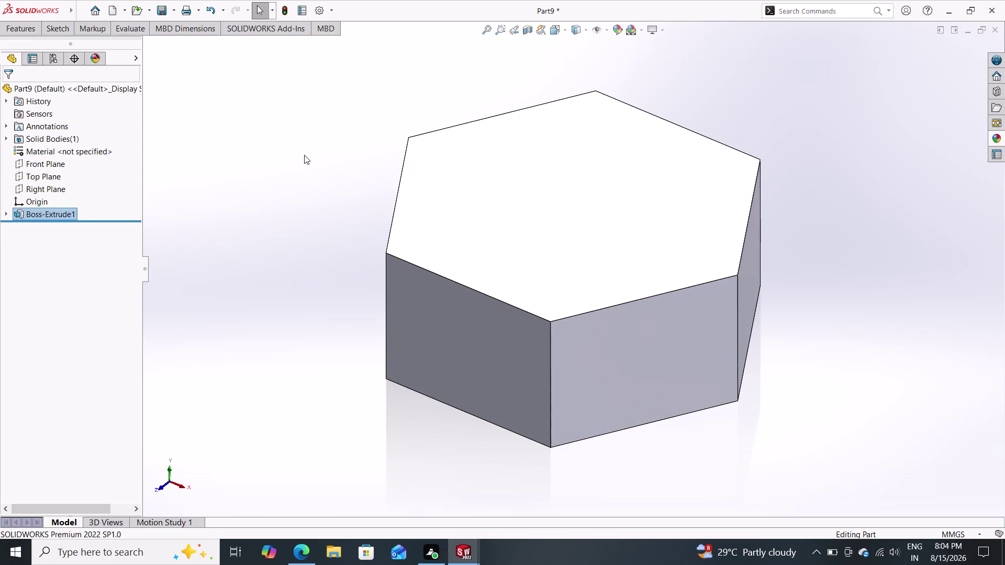
click(58, 179)
click(65, 167)
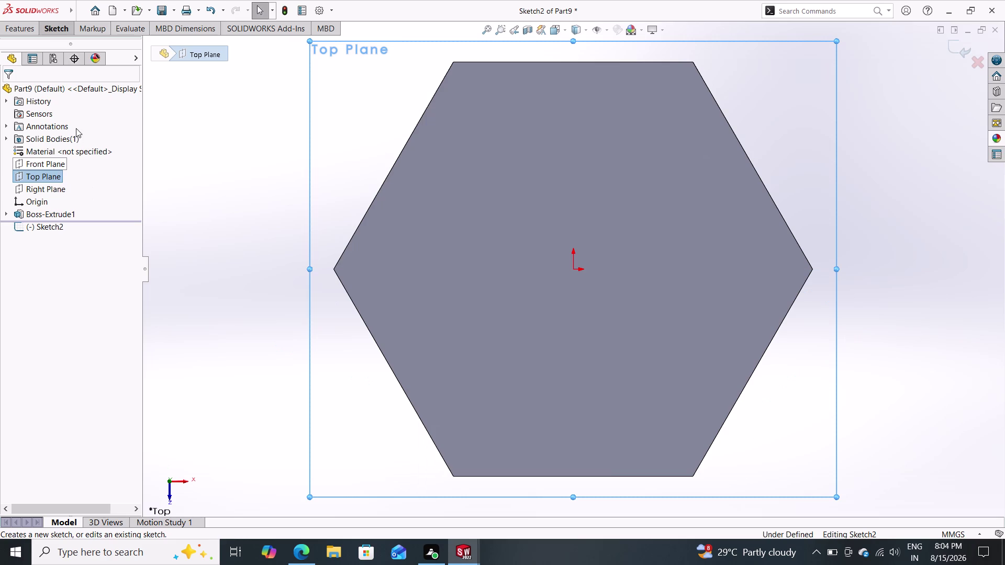
Draw a radius-52 circle centred on the origin.
click(53, 22)
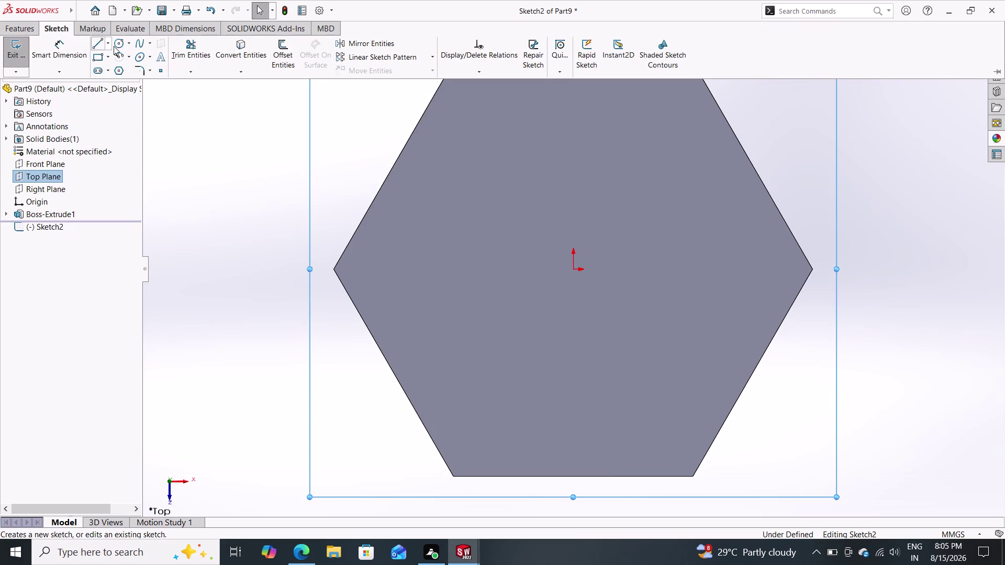
click(119, 47)
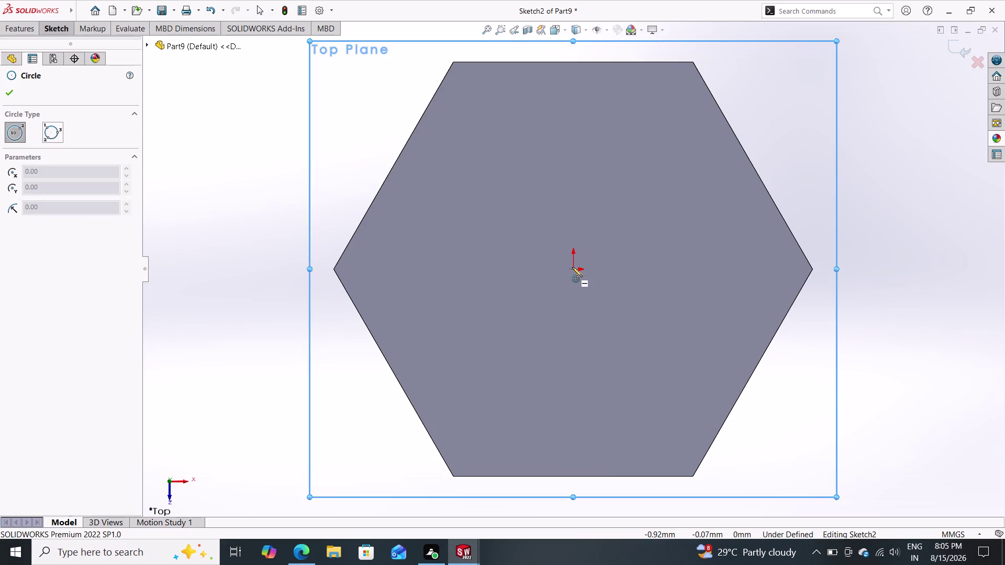
click(573, 266)
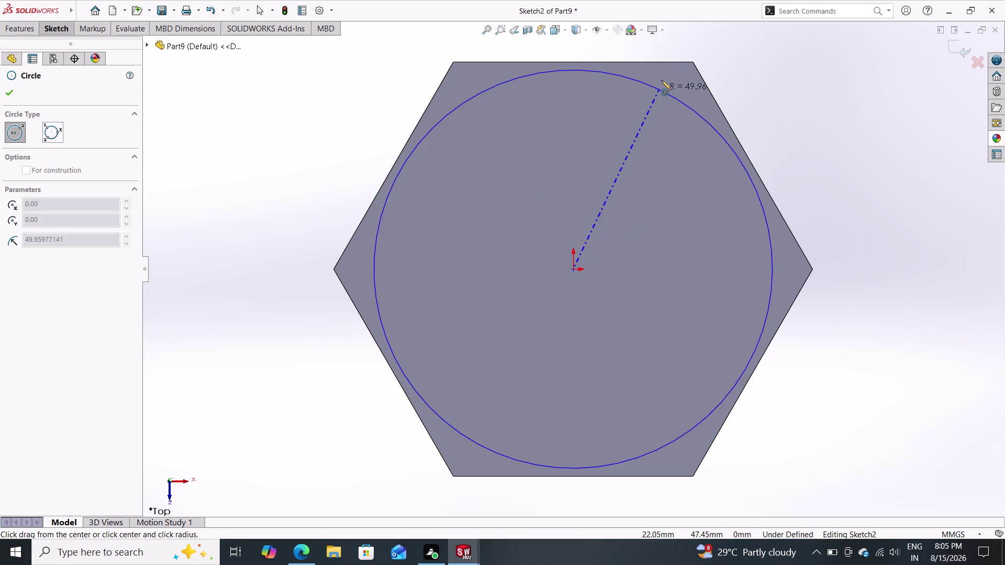
click(731, 130)
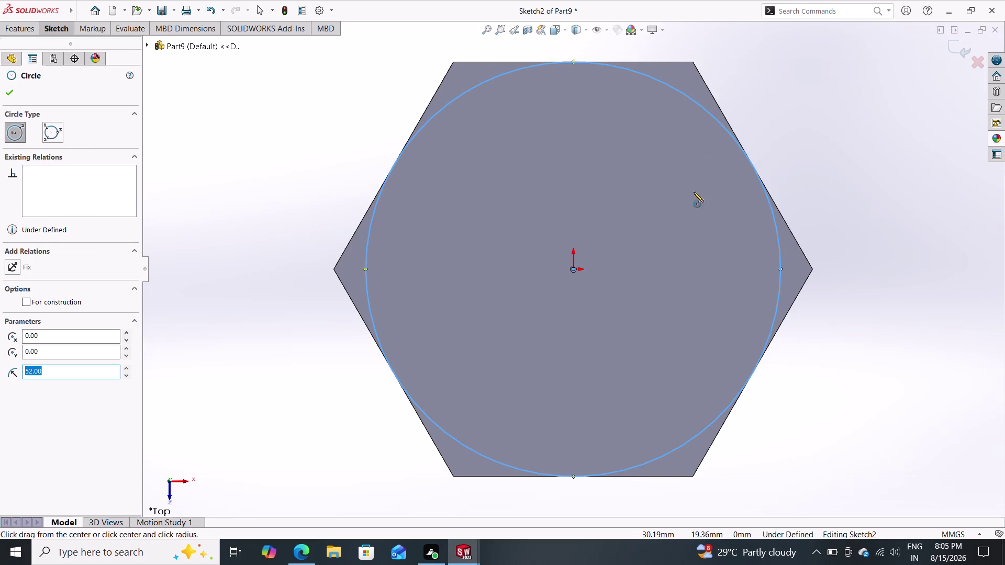
key(Escape)
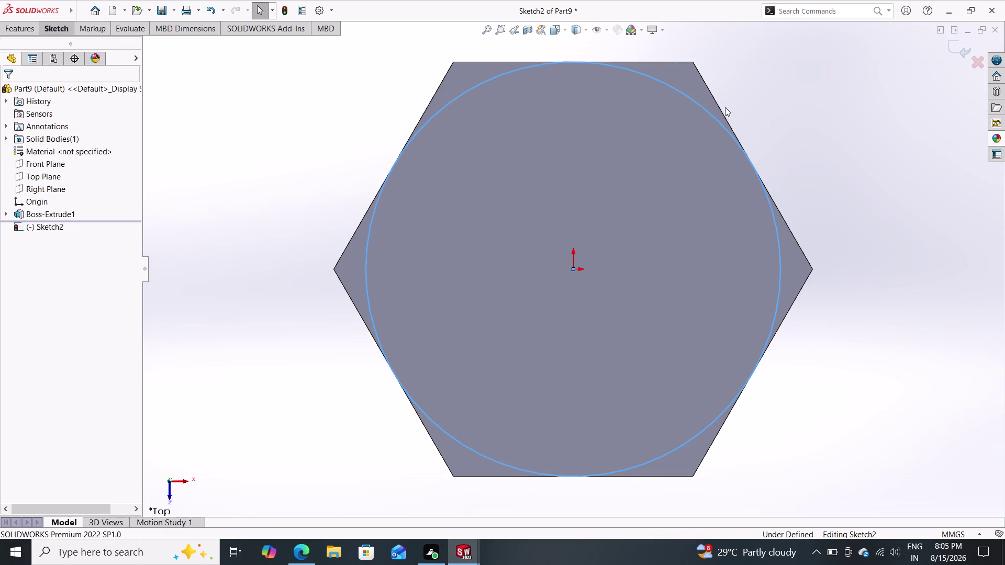
click(720, 108)
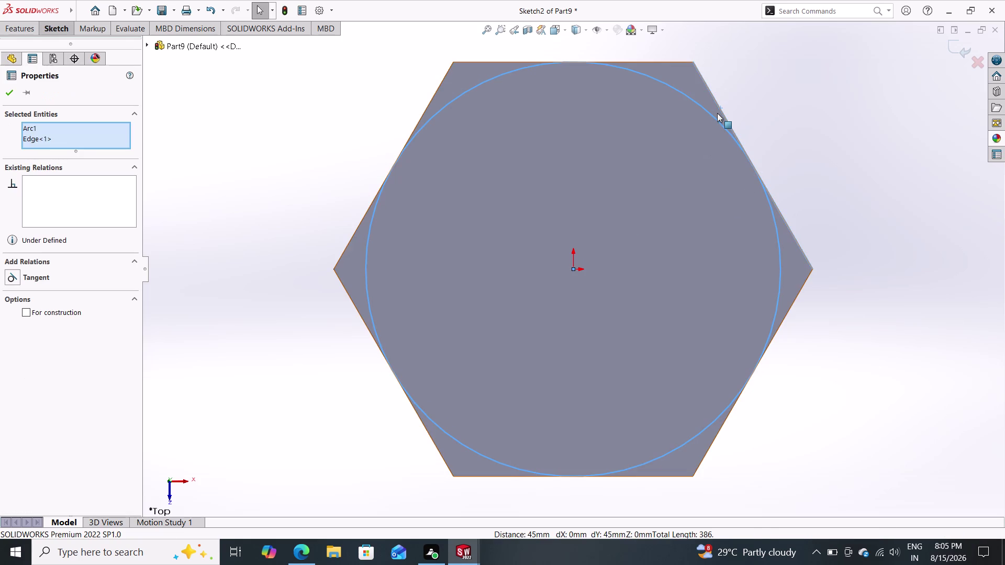
Make the circle tangent to the upper-right hexagon edge.
click(714, 117)
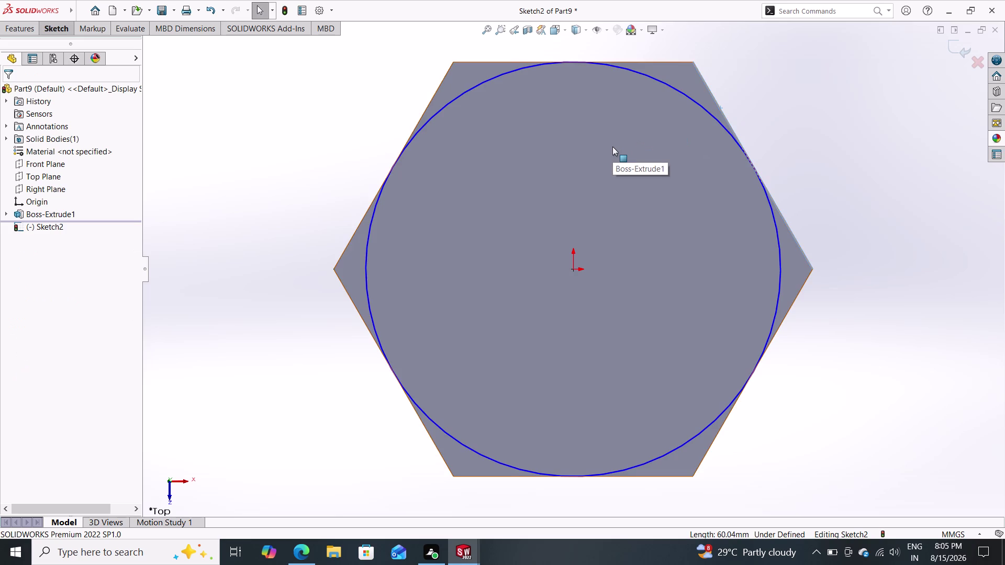
key(Escape)
key(Escape)
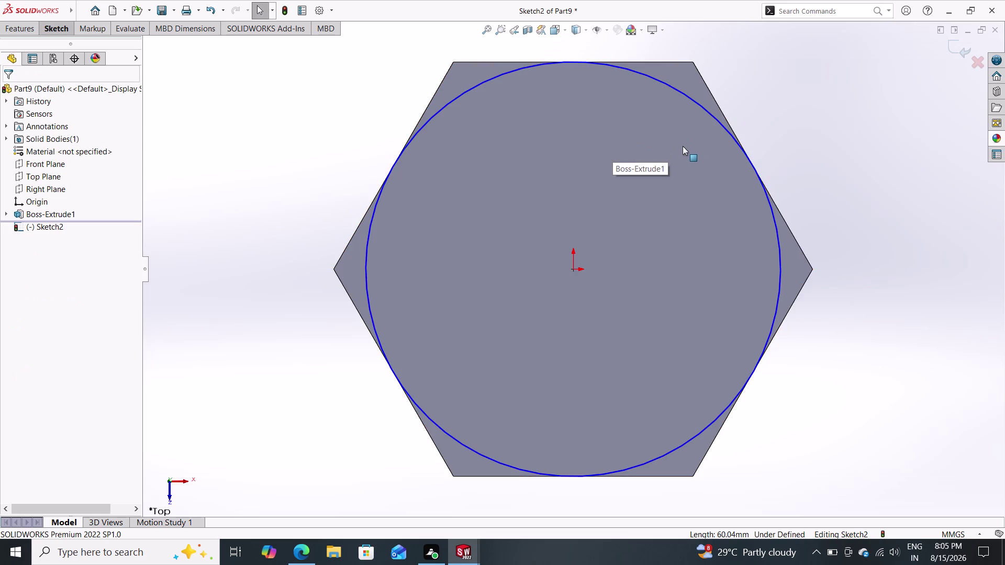
key(Escape)
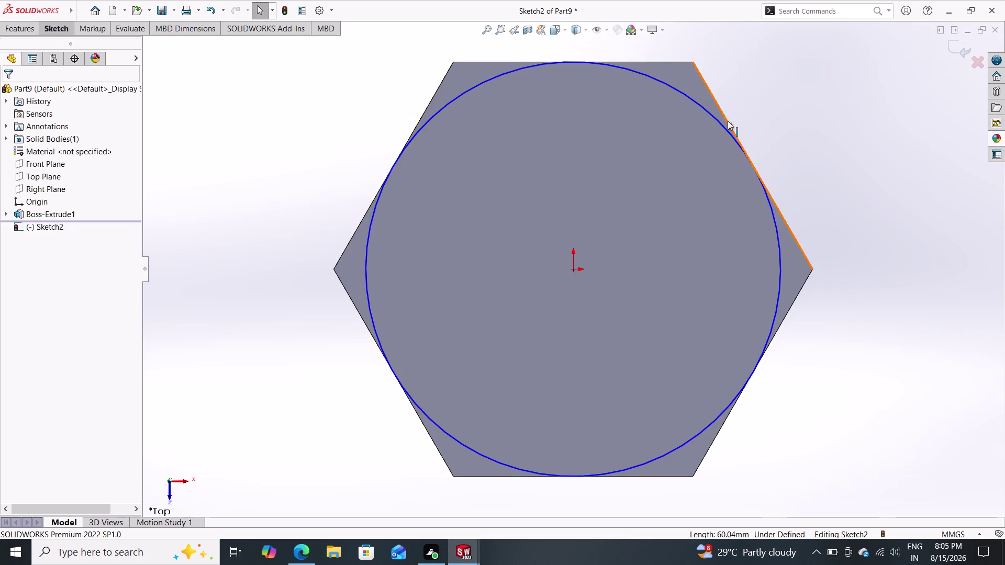
click(728, 121)
click(726, 131)
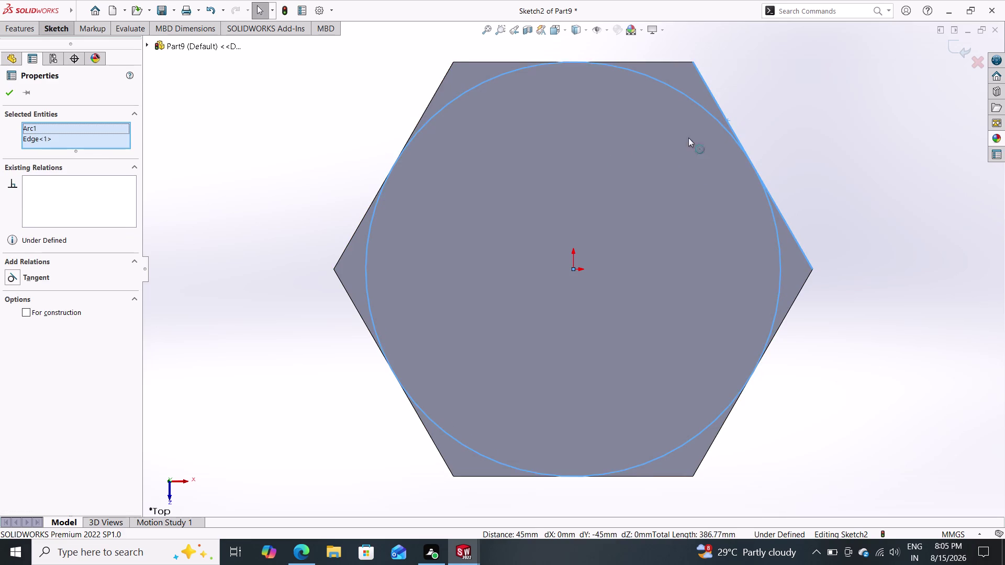
click(47, 281)
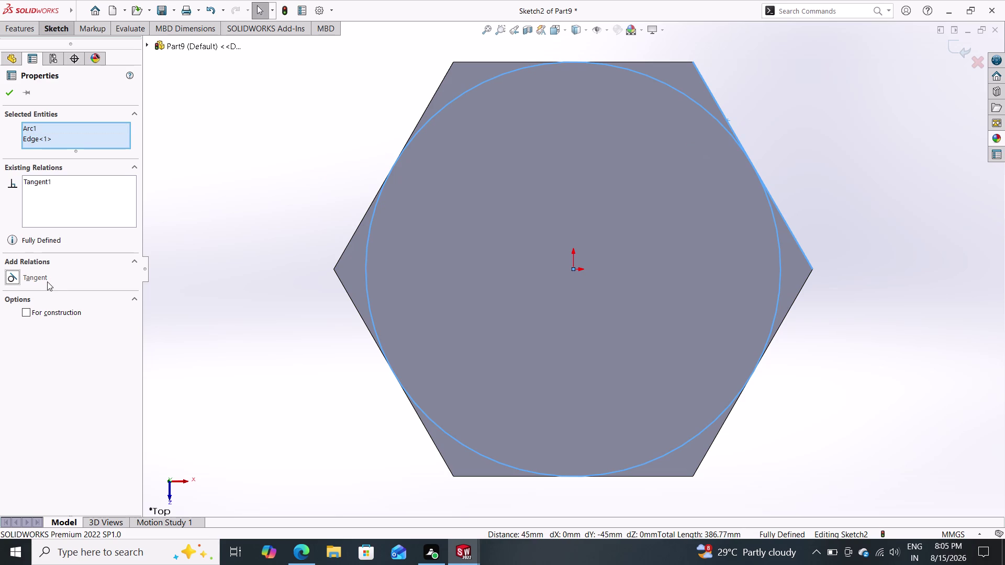
click(11, 95)
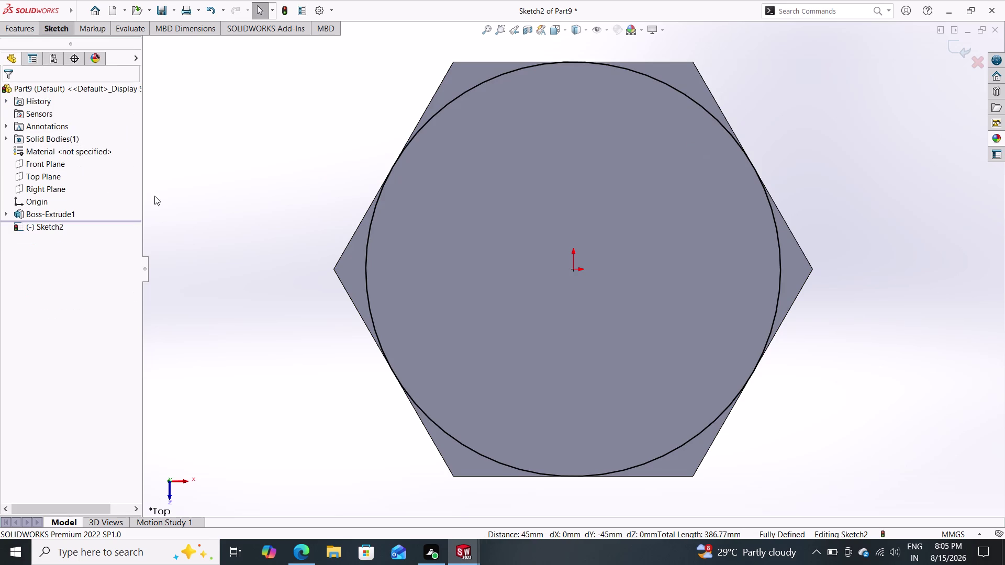
Set up an Extruded Cut from Sketch2, flipped outside the circle, Through All.
click(30, 30)
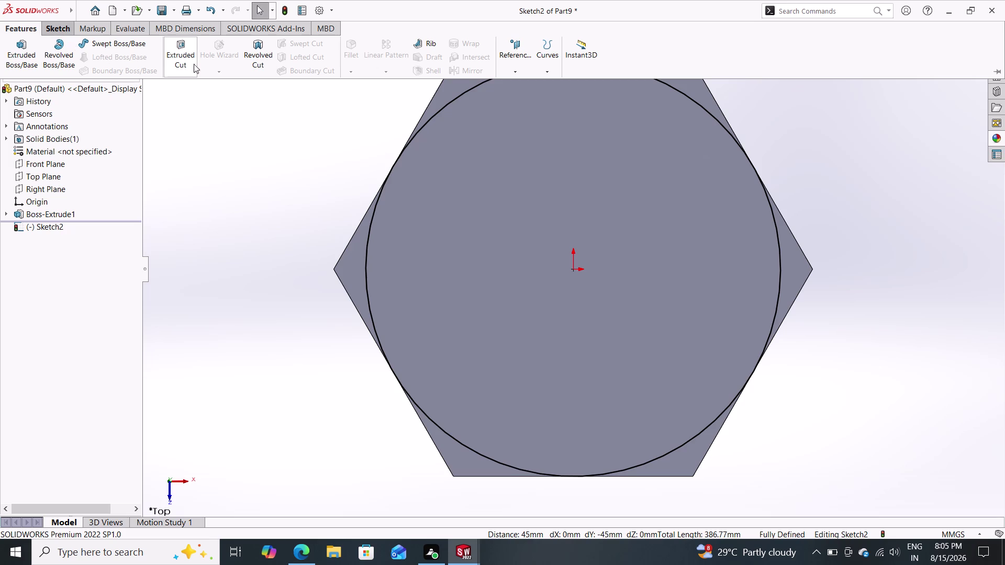
click(184, 54)
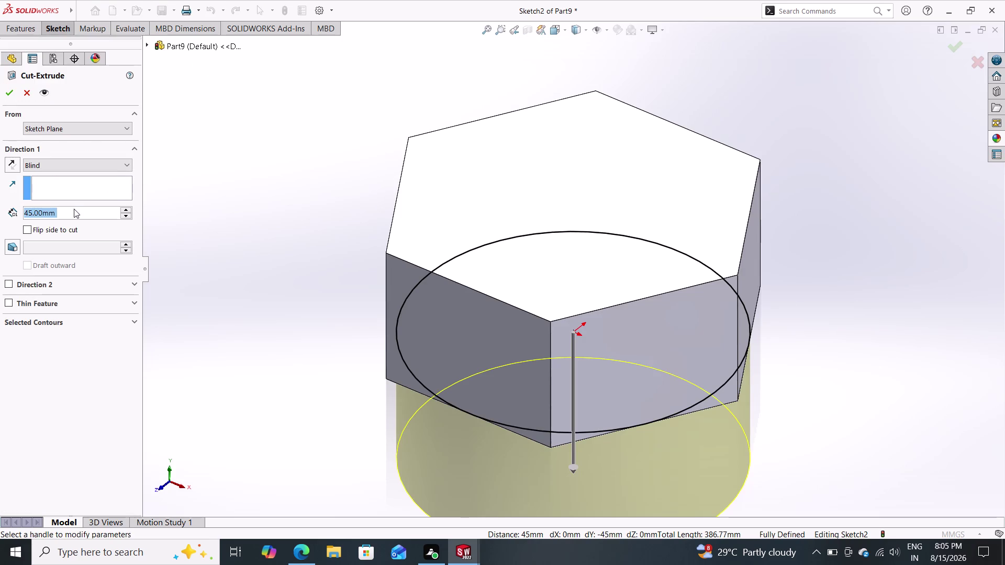
click(30, 231)
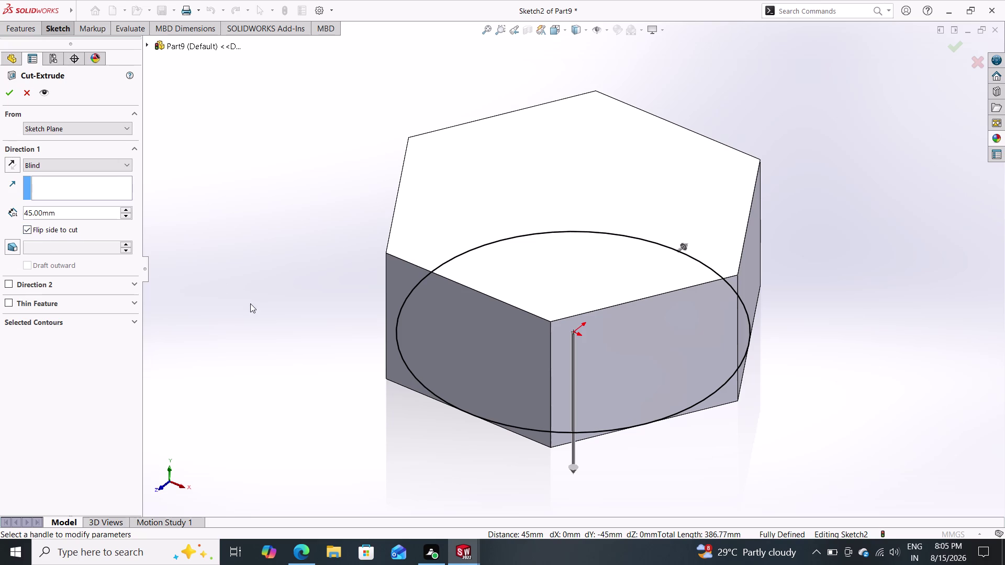
middle_drag(253, 306, 248, 168)
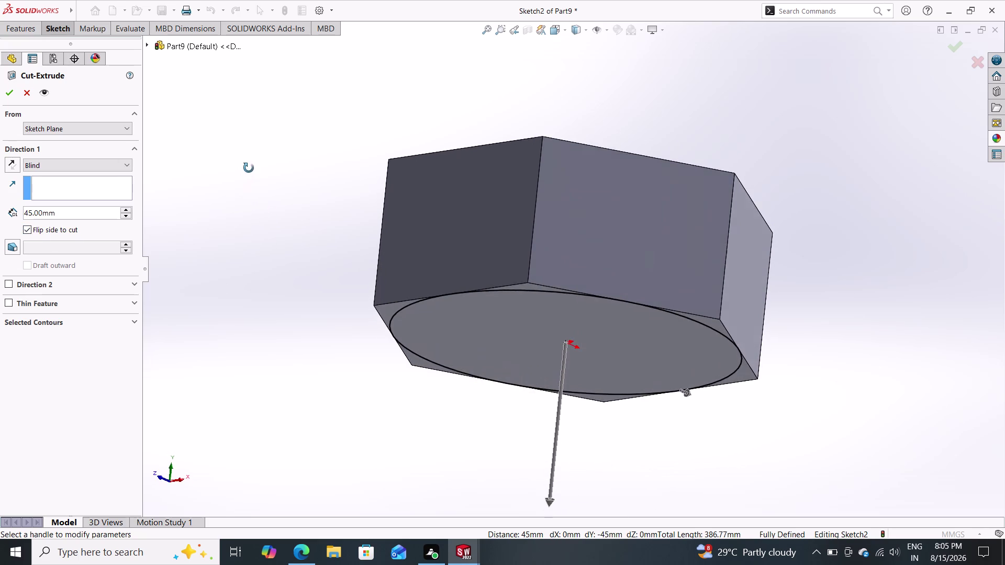
middle_drag(249, 168, 249, 251)
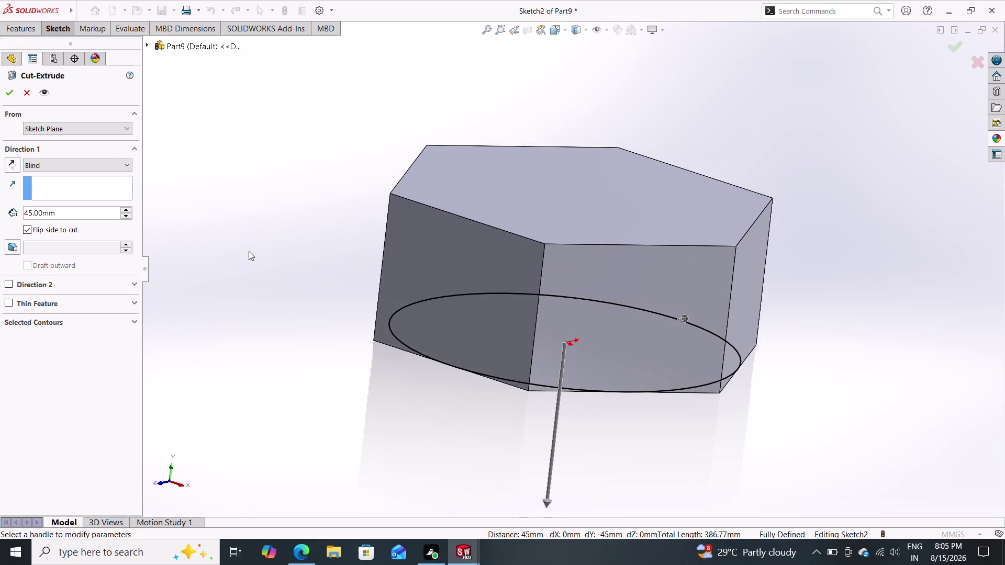
click(115, 171)
click(101, 186)
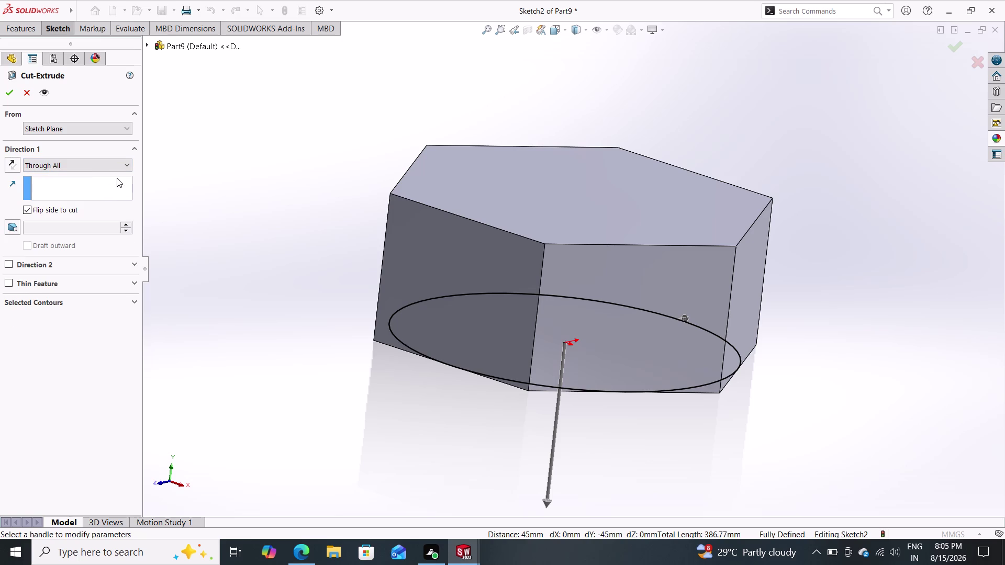
click(13, 228)
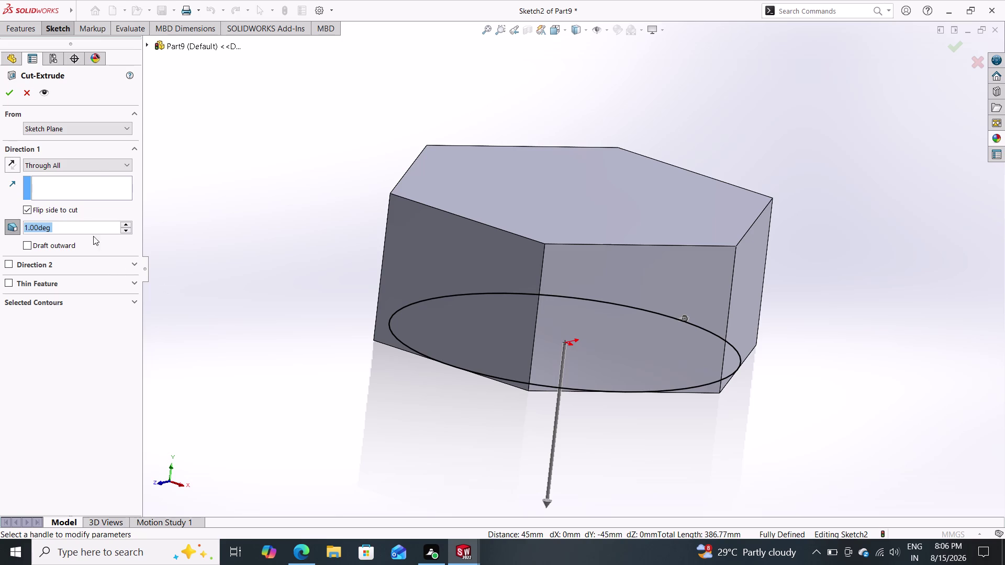
Change the cut to Blind with a 45° draft, then close it after it fails.
click(95, 167)
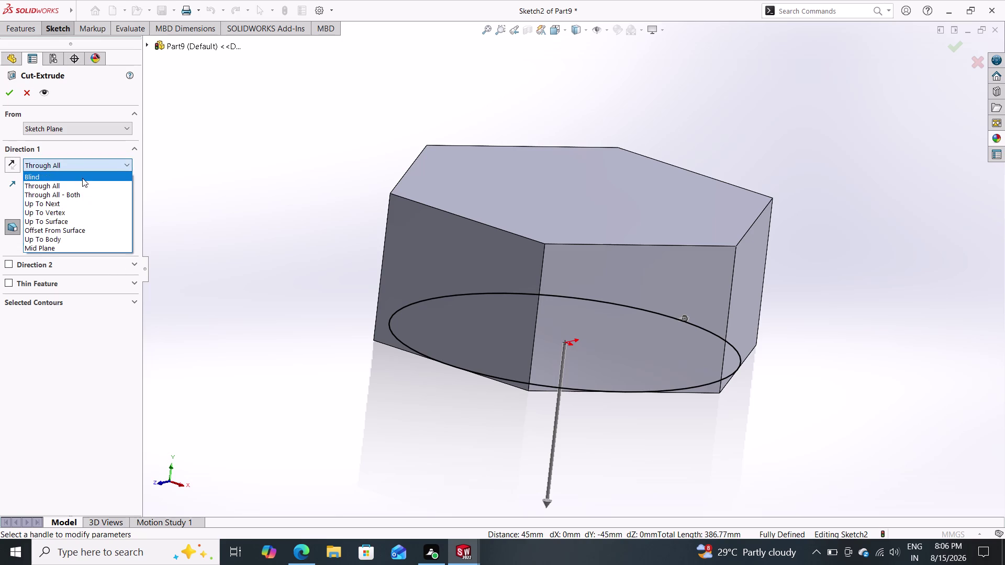
click(83, 177)
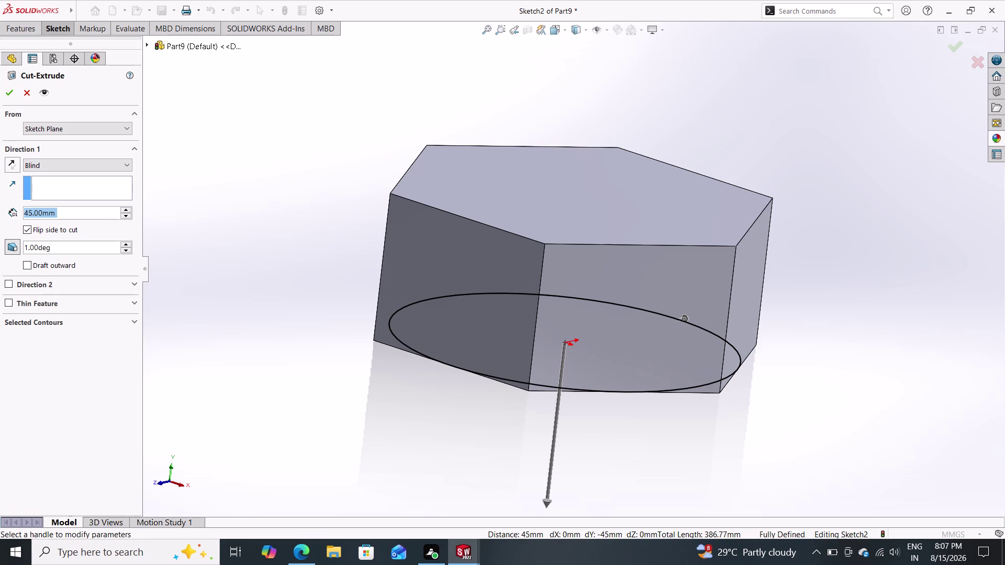
drag(54, 252, 19, 252)
text(45)
key(Return)
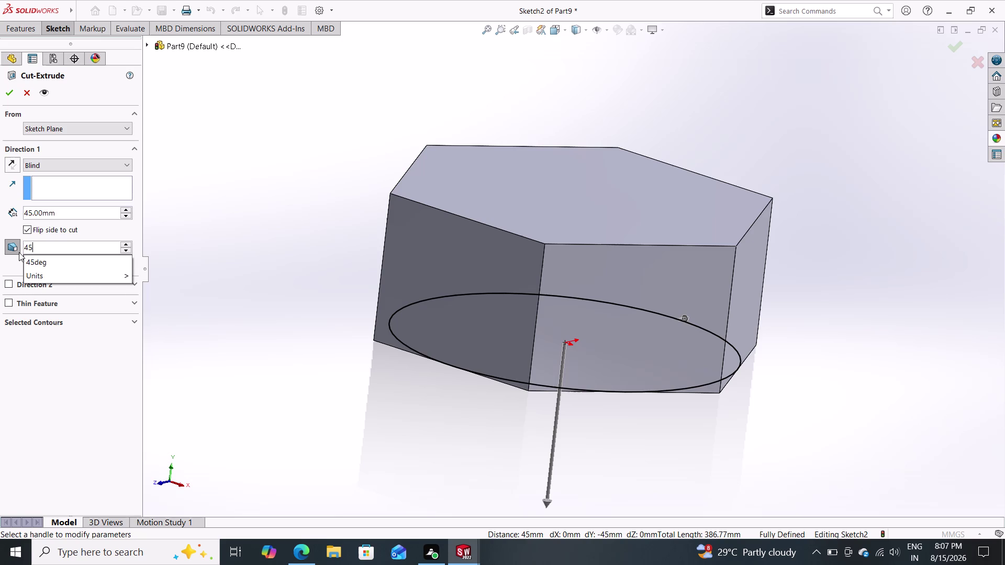
click(9, 89)
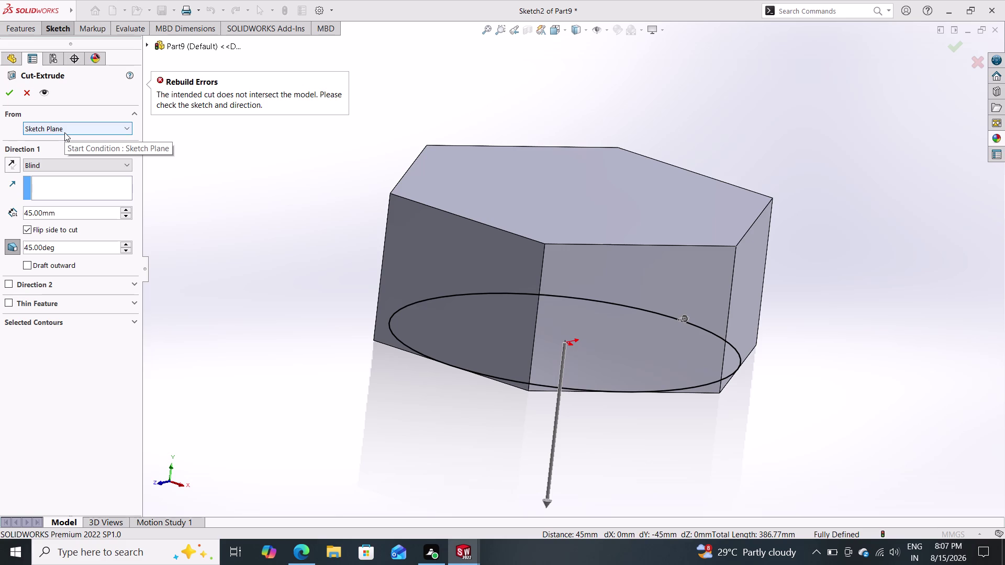
click(21, 92)
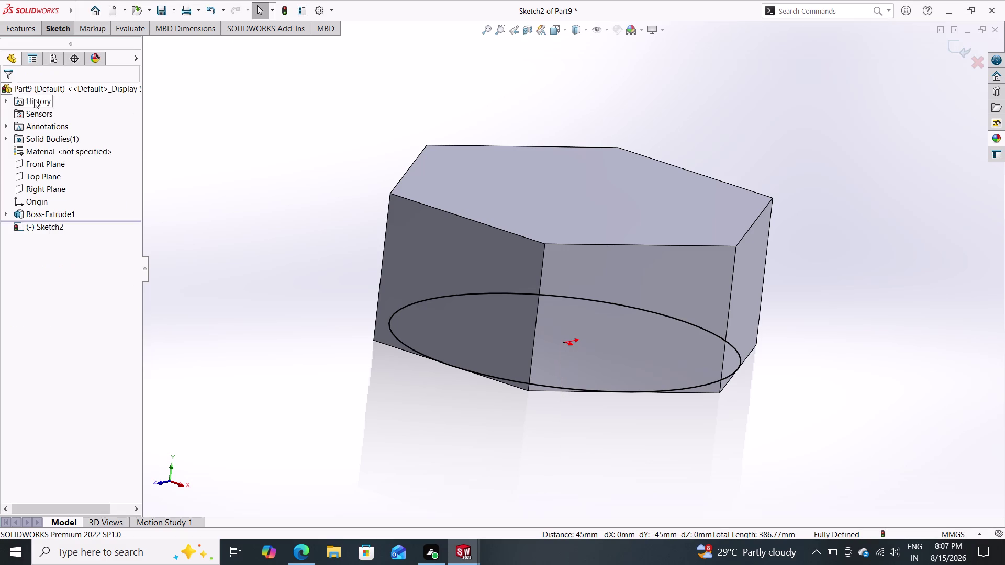
Delete the circle and exit Sketch2, discarding it.
middle_drag(331, 377, 393, 158)
click(459, 174)
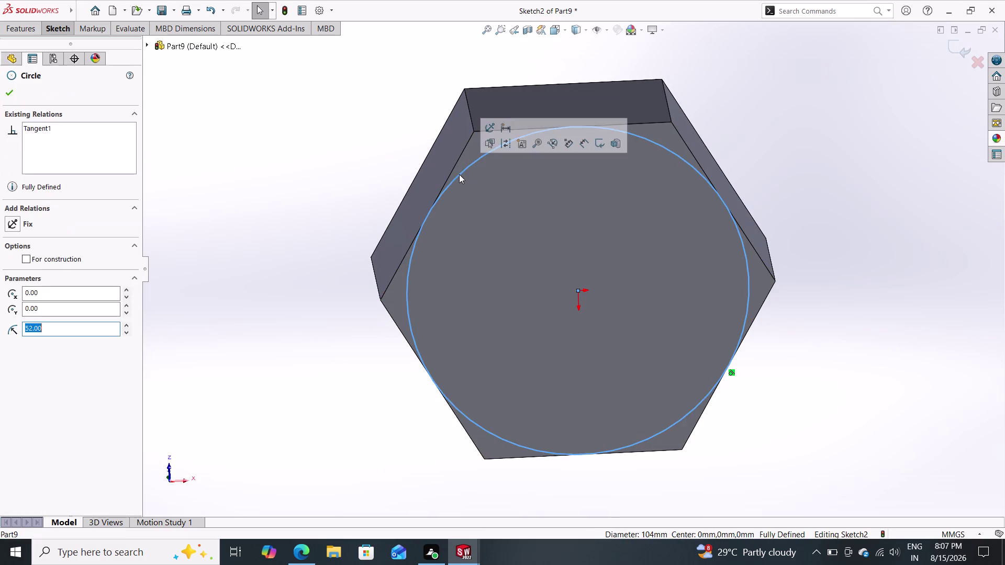
key(Delete)
middle_drag(385, 146, 389, 198)
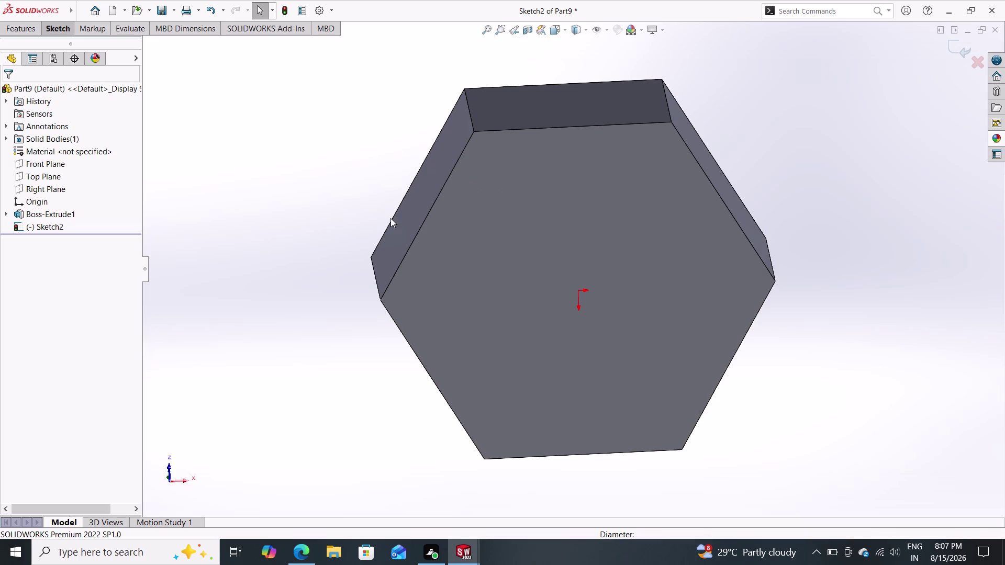
middle_drag(388, 198, 409, 459)
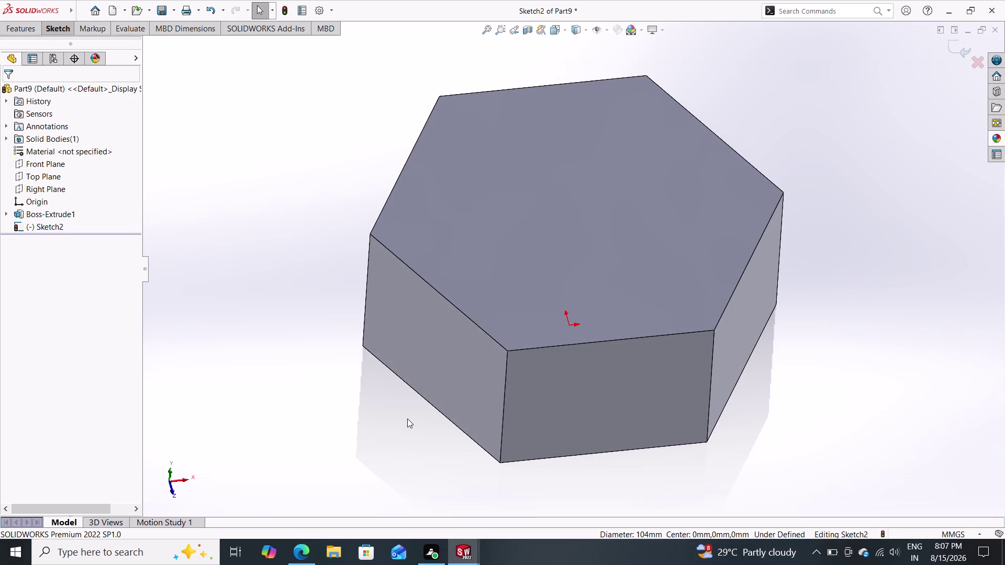
click(565, 222)
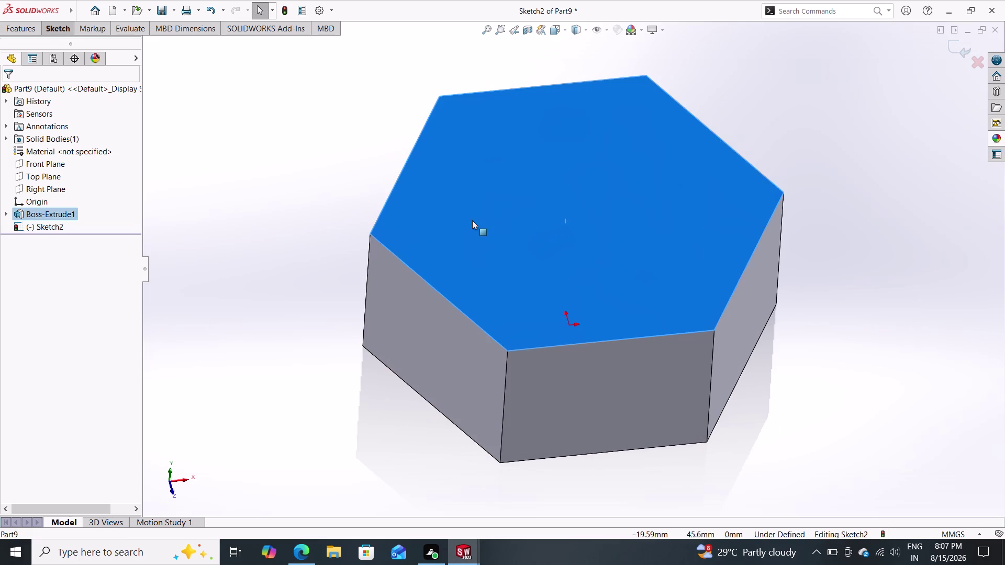
click(53, 31)
click(15, 47)
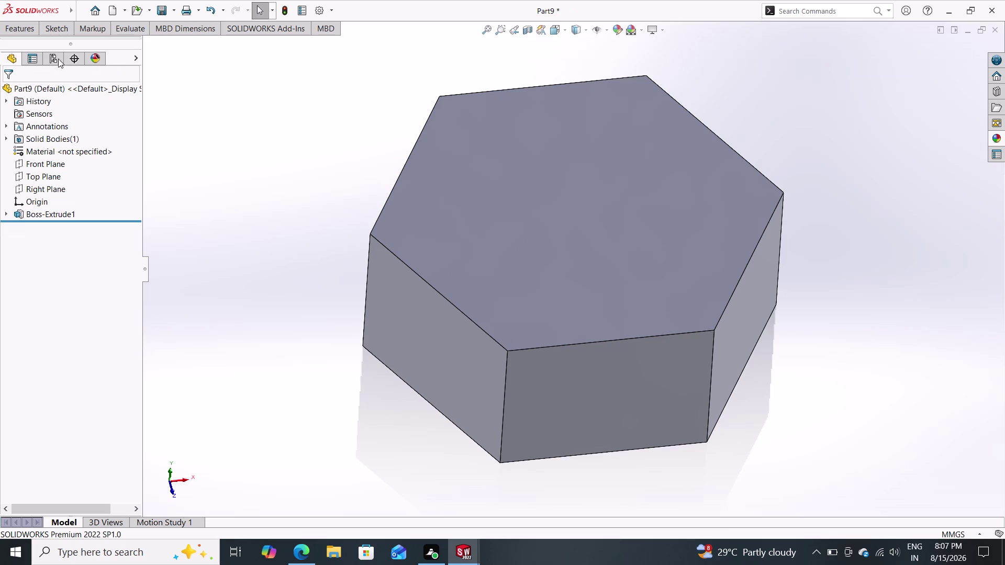
Start a new sketch on the prism's top face.
click(510, 167)
click(555, 136)
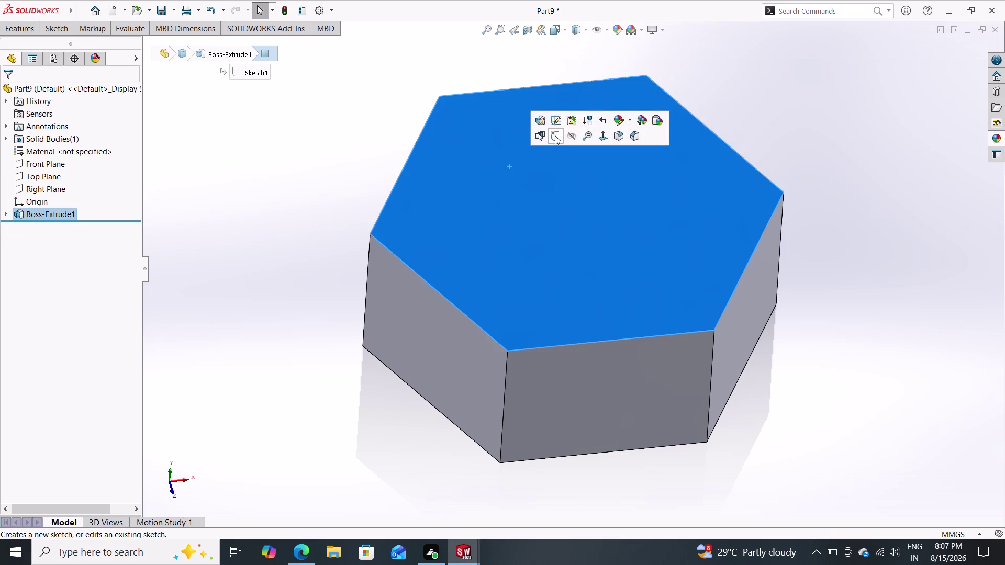
click(56, 22)
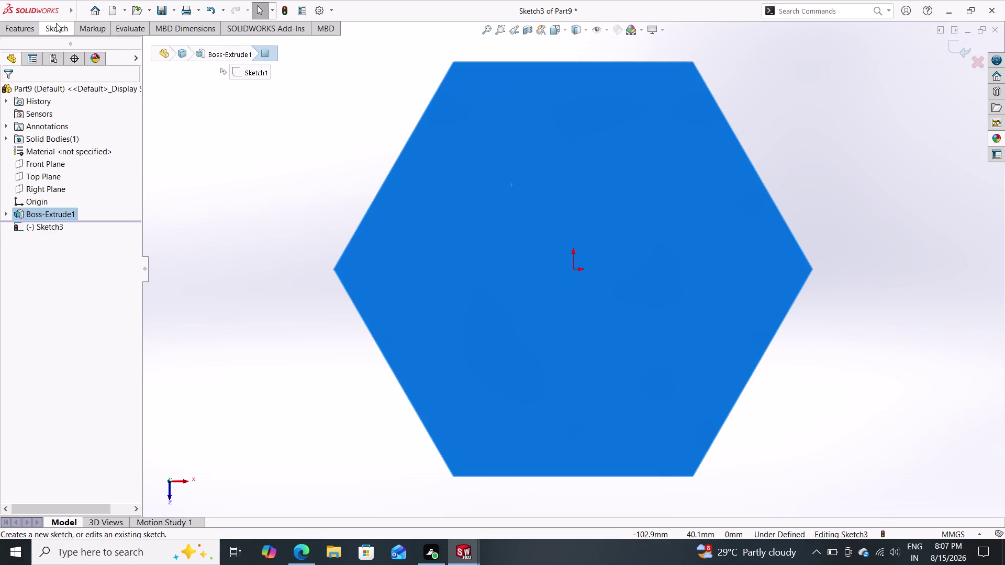
Draw a circle centred on the origin of the top face.
click(115, 44)
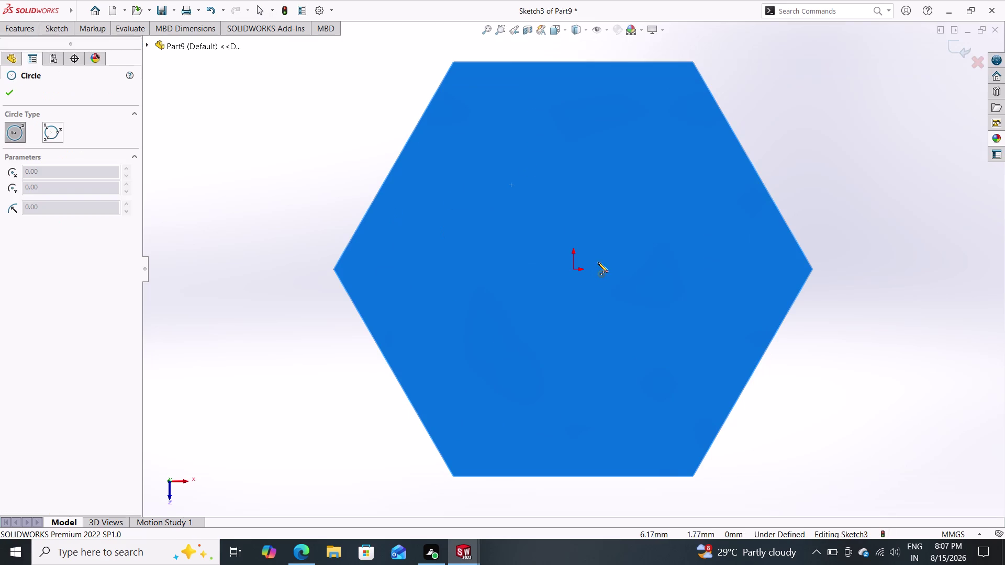
drag(574, 271, 584, 259)
click(626, 221)
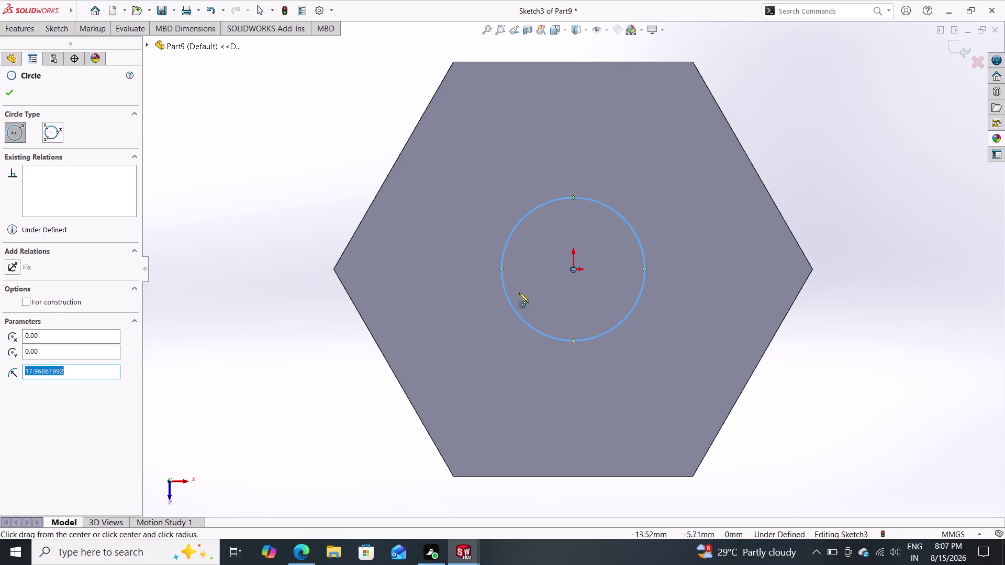
click(7, 89)
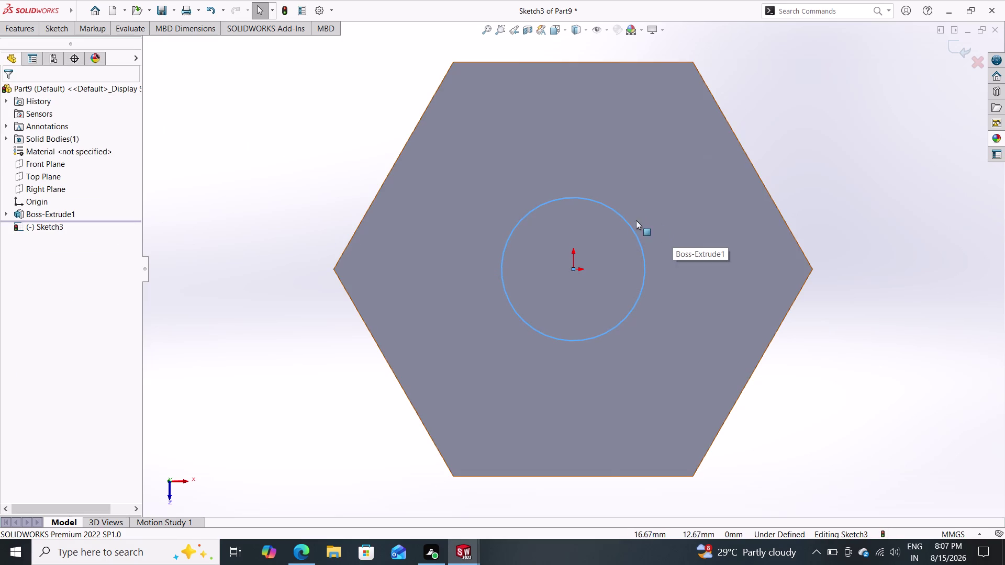
click(630, 225)
click(729, 124)
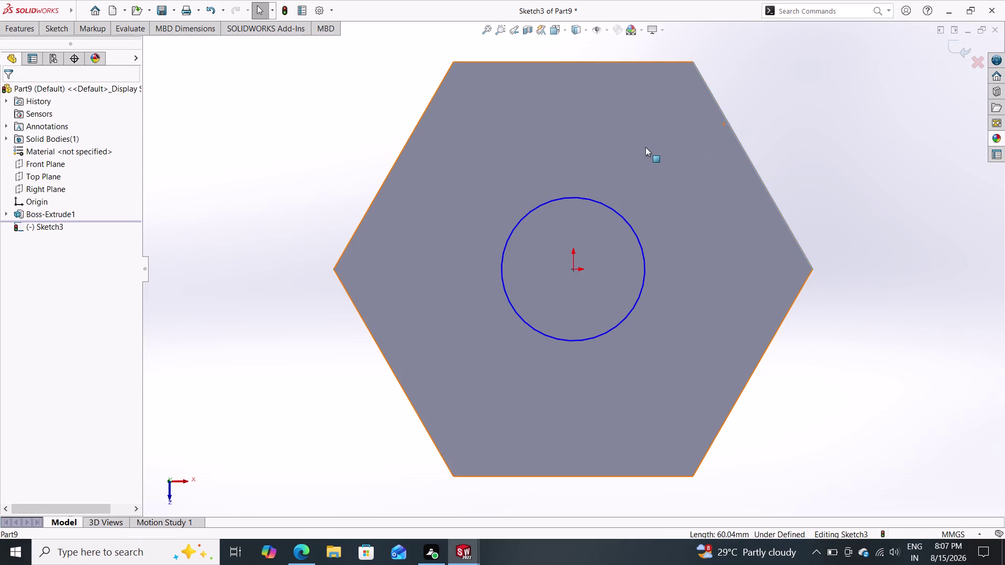
key(Escape)
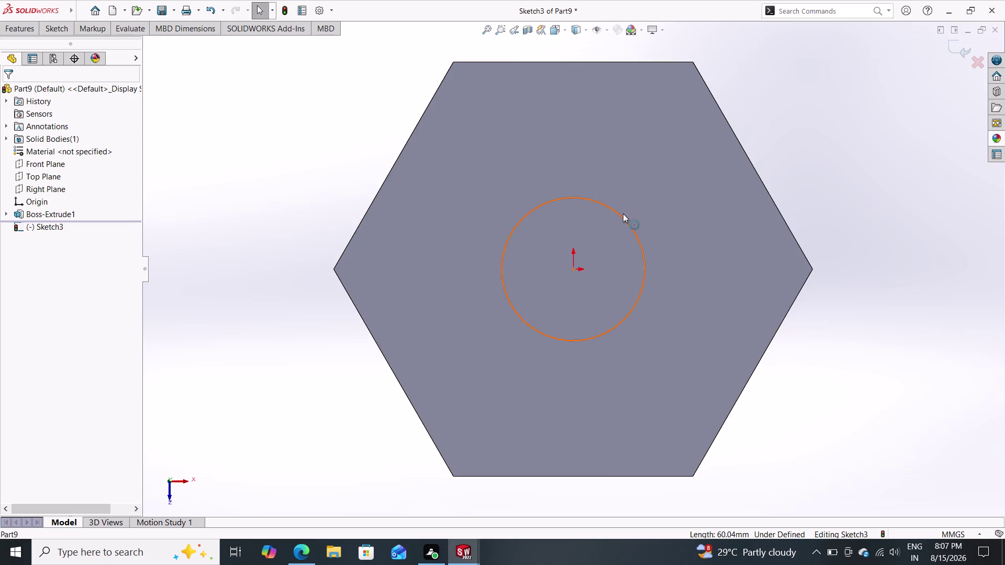
Make the circle tangent to a hexagon side to fully define the sketch.
click(622, 214)
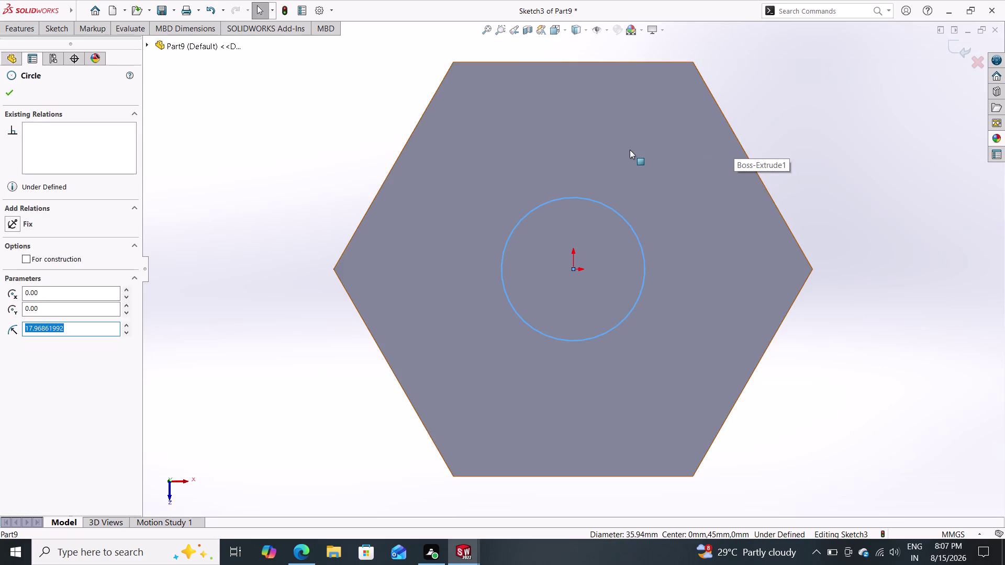
key(Escape)
key(Escape)
click(630, 150)
key(Escape)
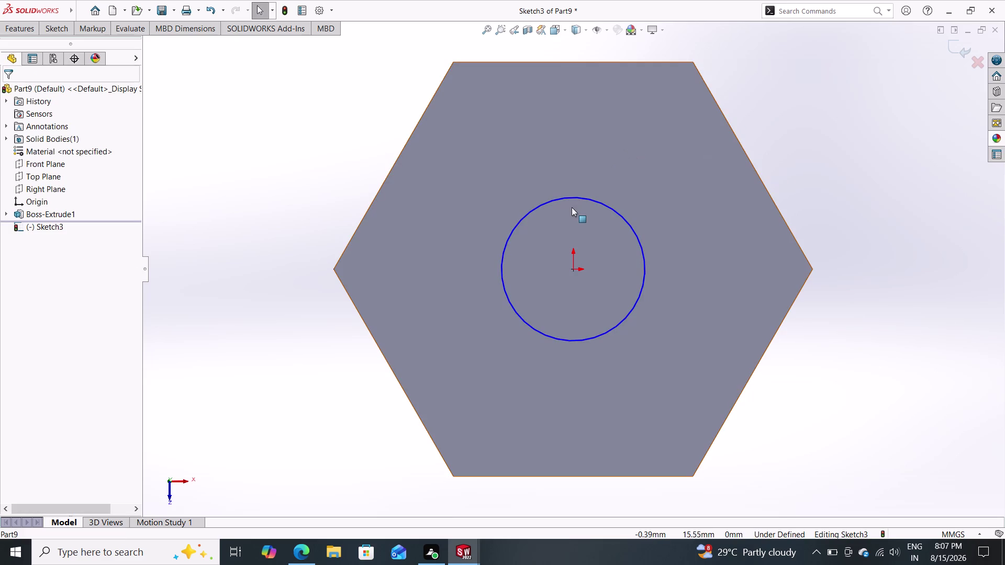
click(624, 219)
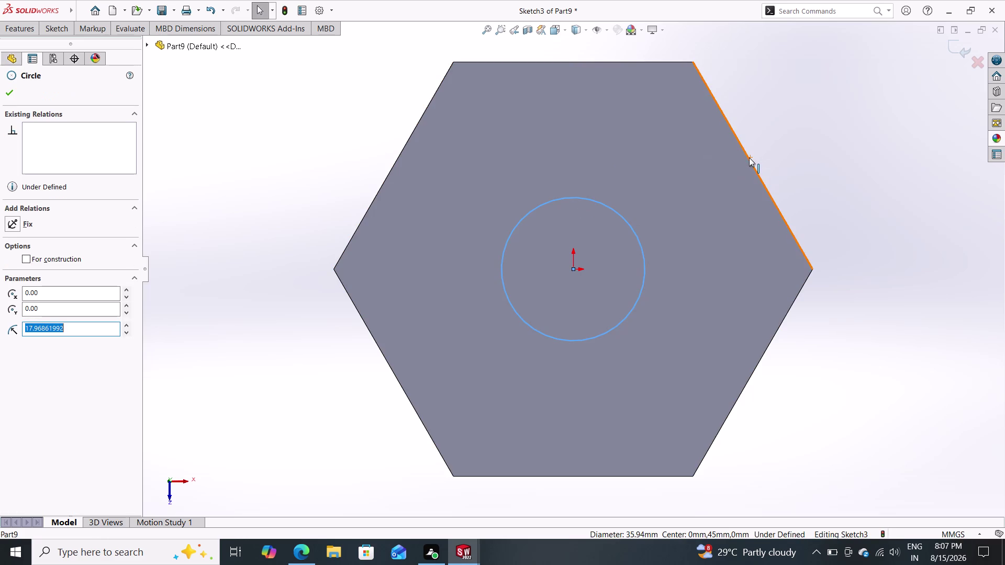
click(749, 158)
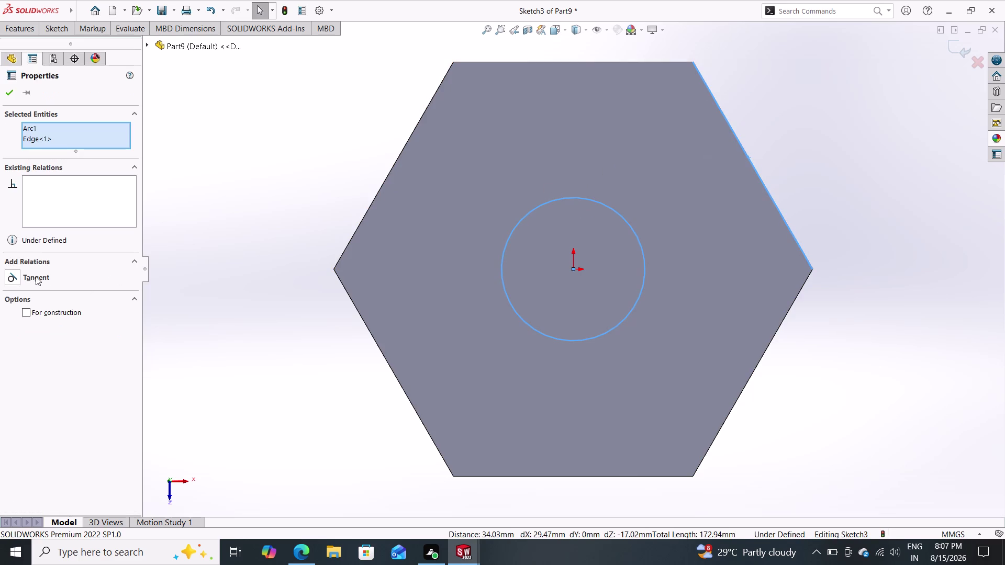
click(34, 276)
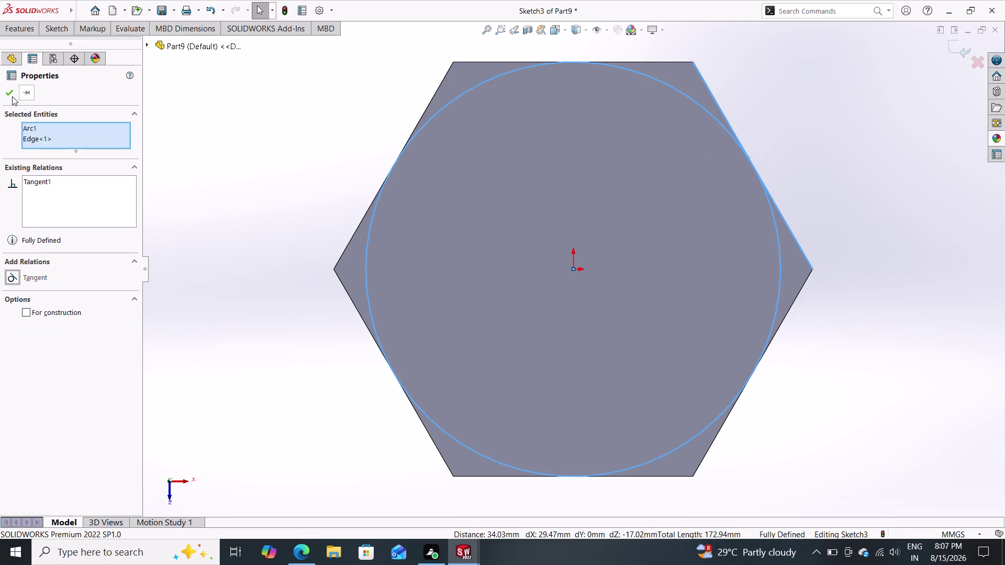
click(3, 93)
click(51, 32)
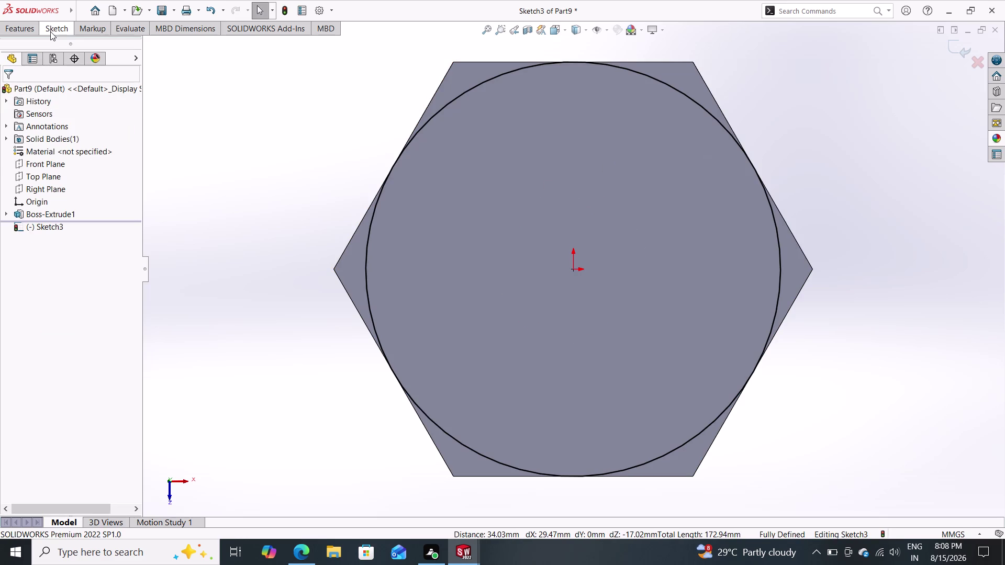
click(25, 25)
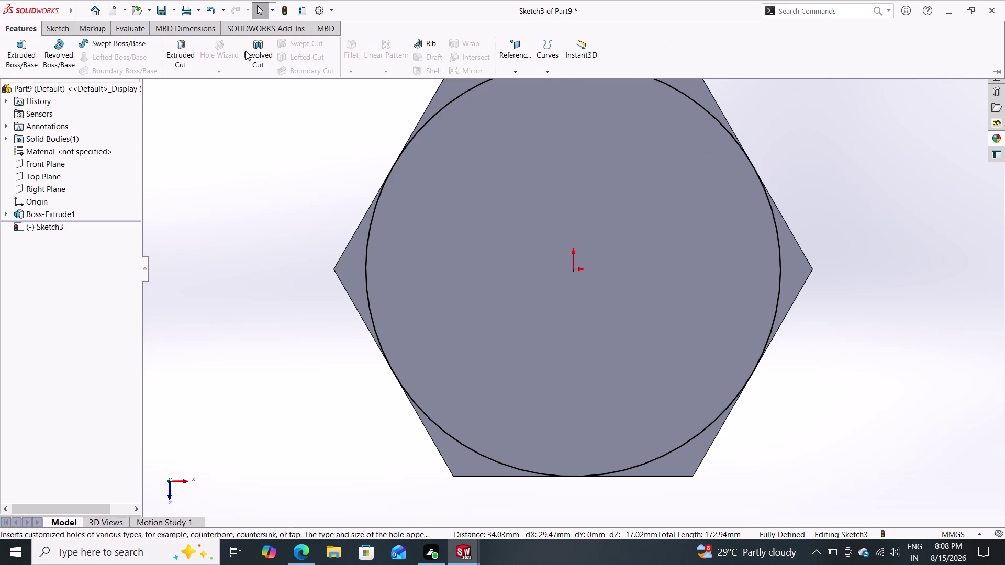
click(175, 51)
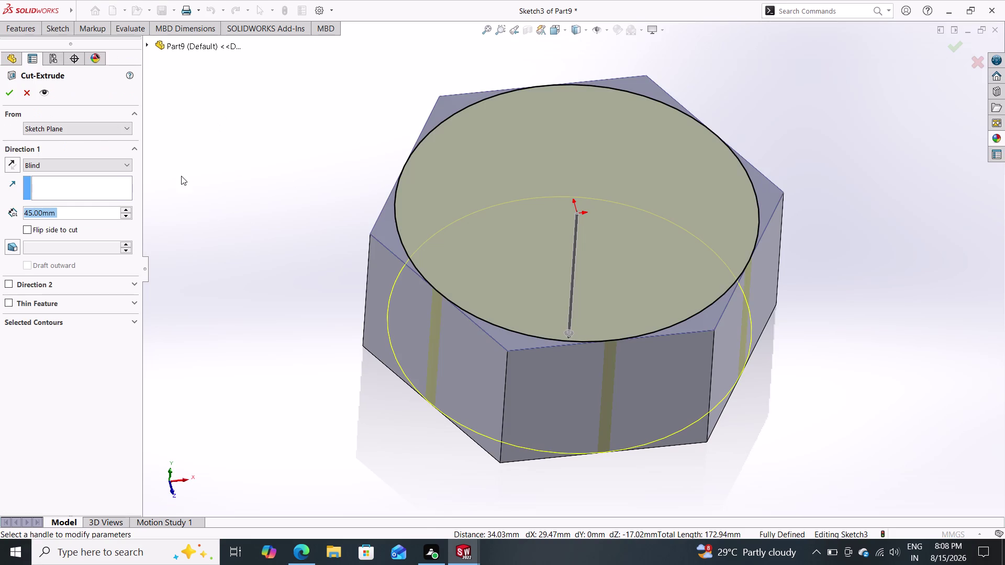
Cut away material outside the circle with a flipped extruded cut using a 45° draft.
click(34, 228)
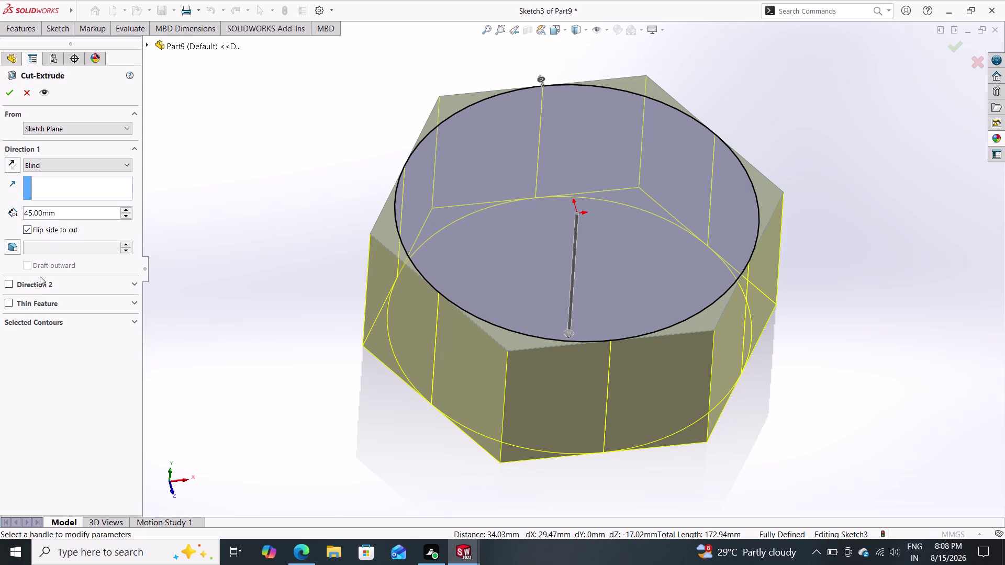
click(11, 249)
text(45)
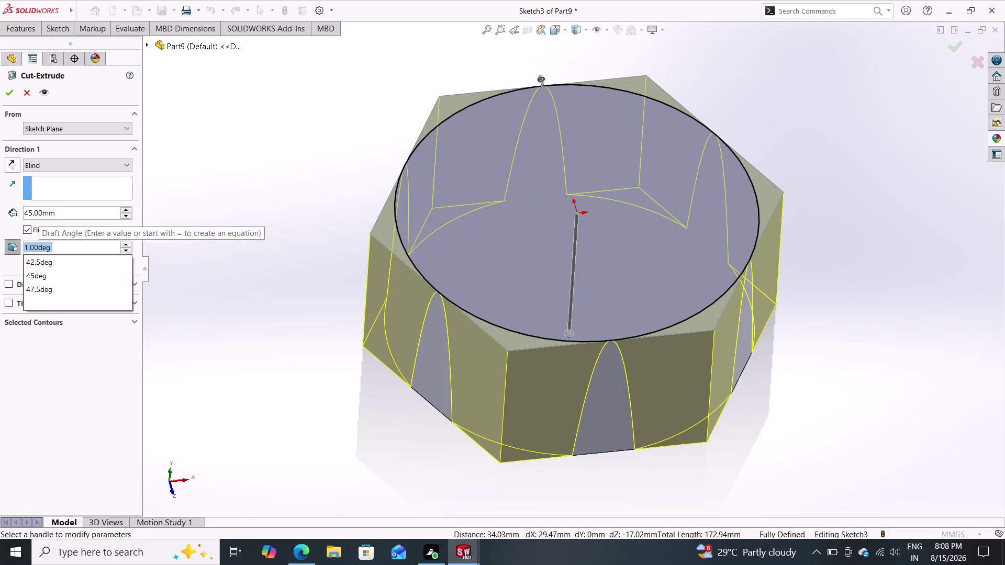
key(Return)
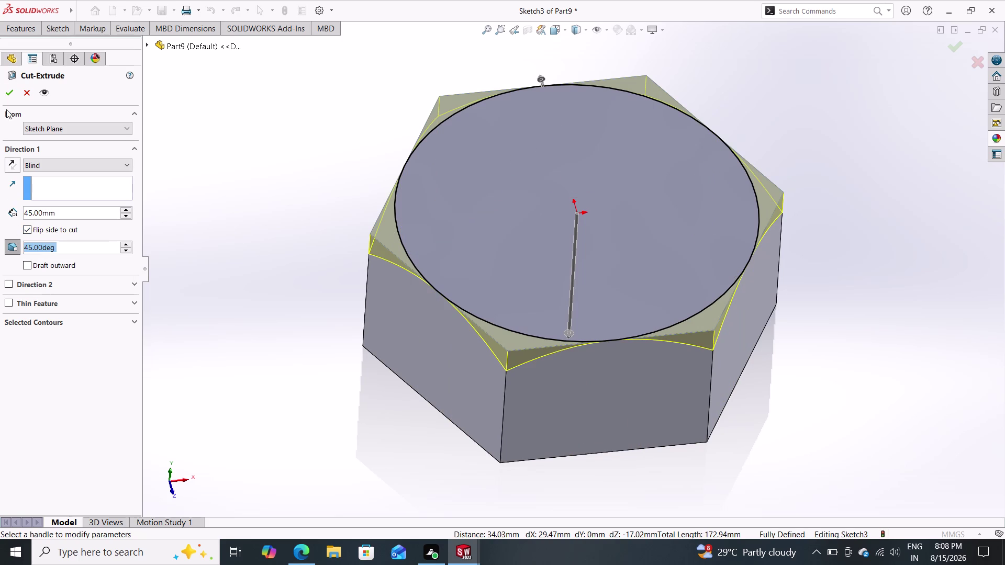
click(6, 91)
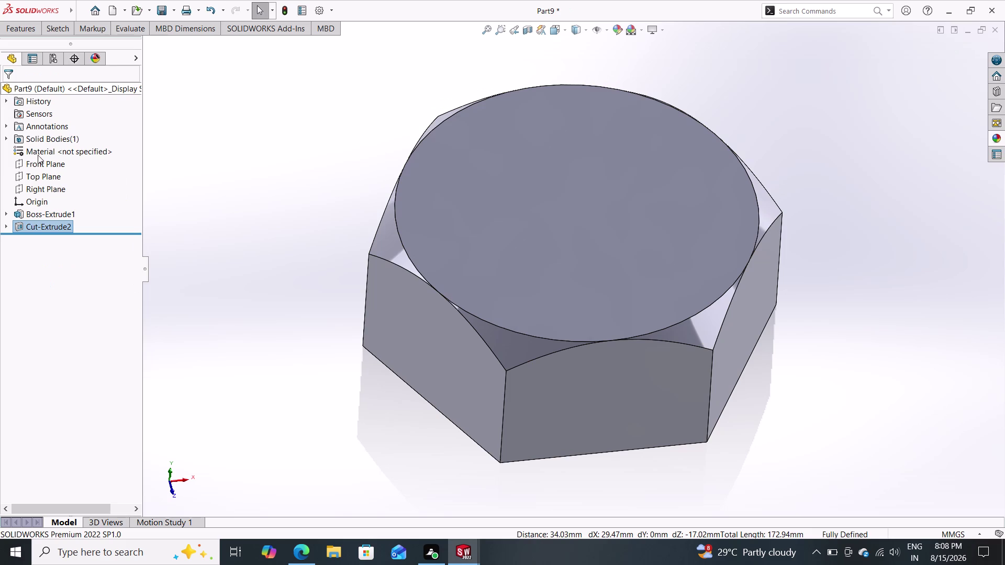
Orbit the chamfered part to inspect the cut, then select its flat bottom face.
middle_drag(387, 327, 425, 240)
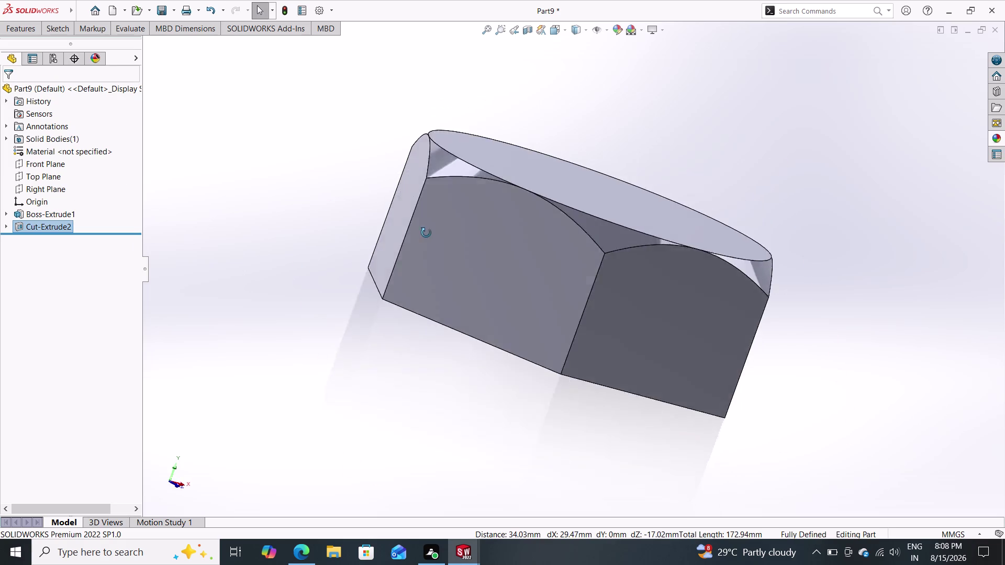
middle_drag(424, 241, 408, 266)
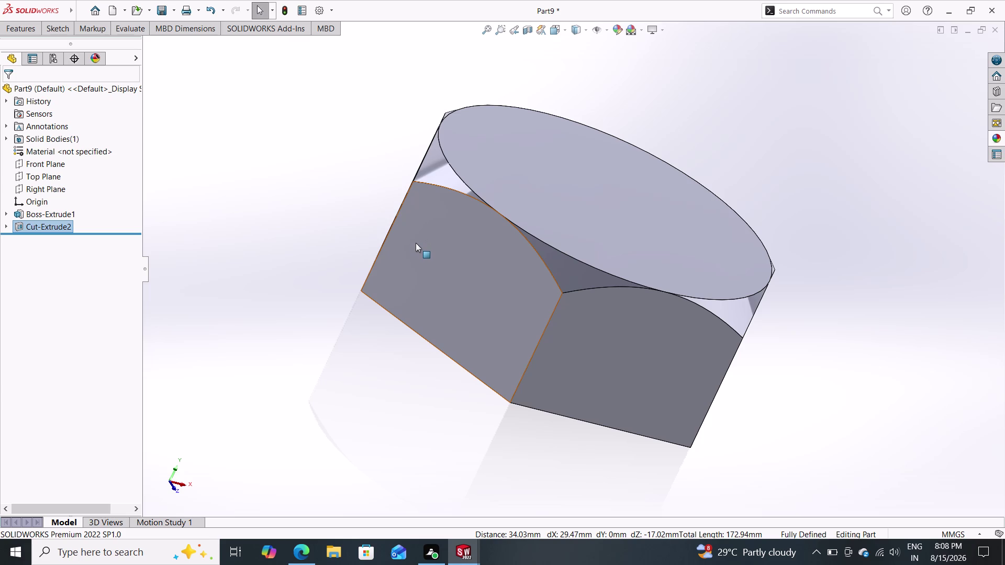
middle_click(396, 329)
middle_drag(370, 359, 470, 130)
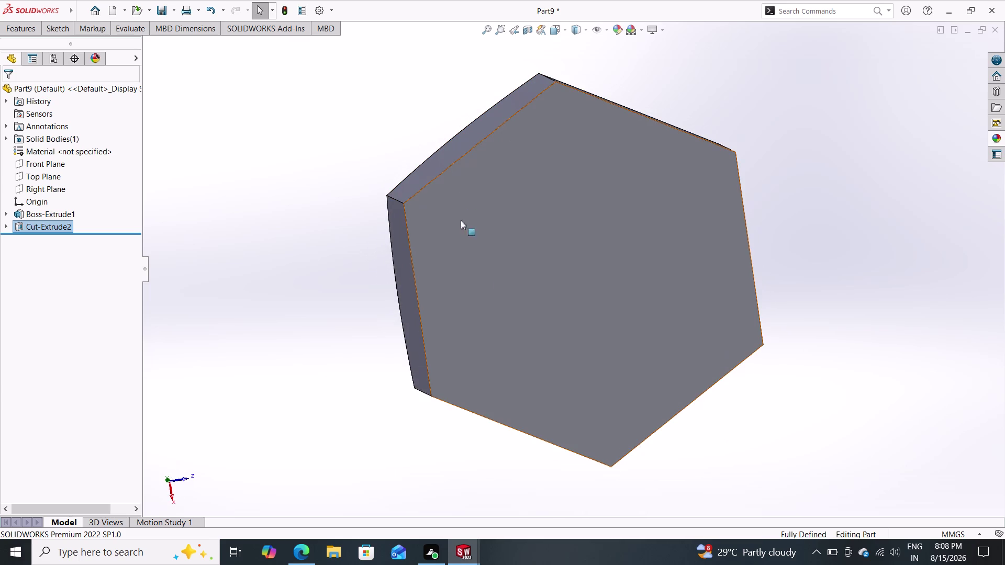
click(528, 271)
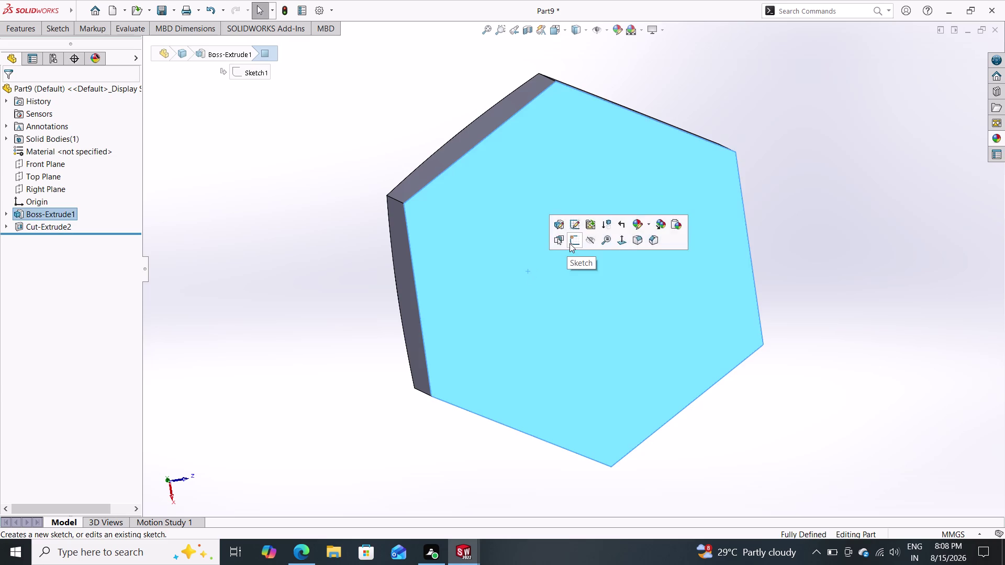
Start a sketch on the bottom face and draw a circle centred on the origin.
click(570, 243)
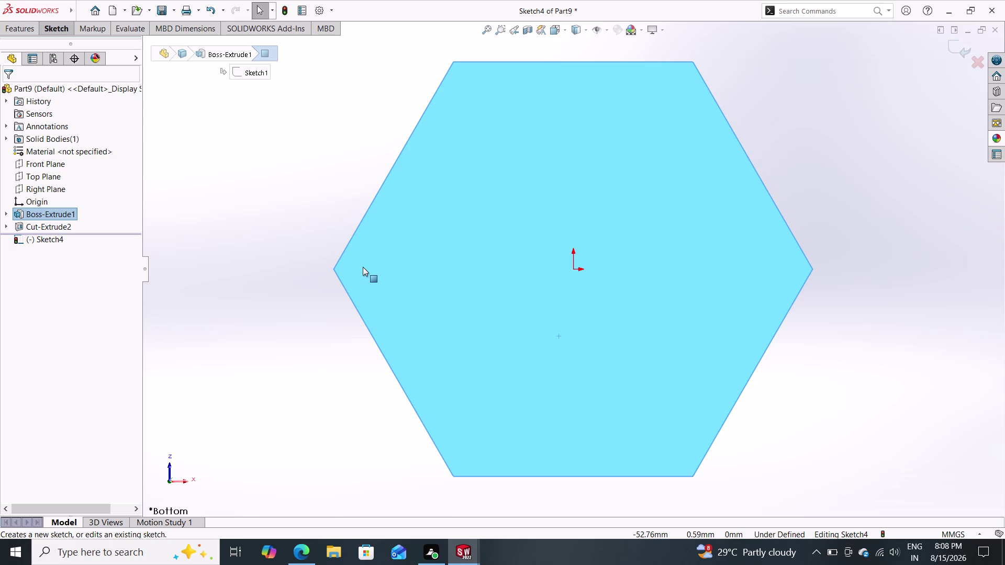
click(53, 31)
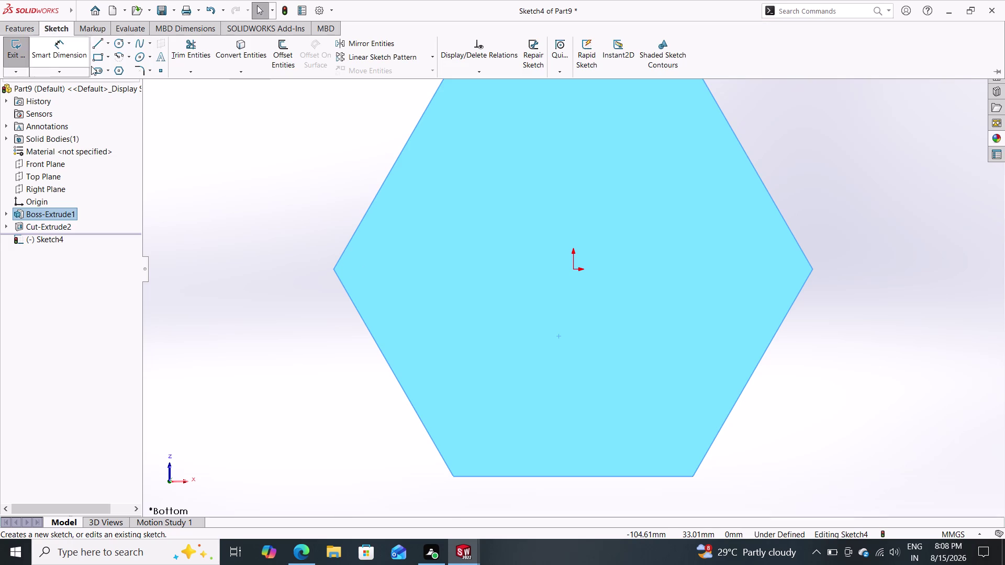
click(118, 45)
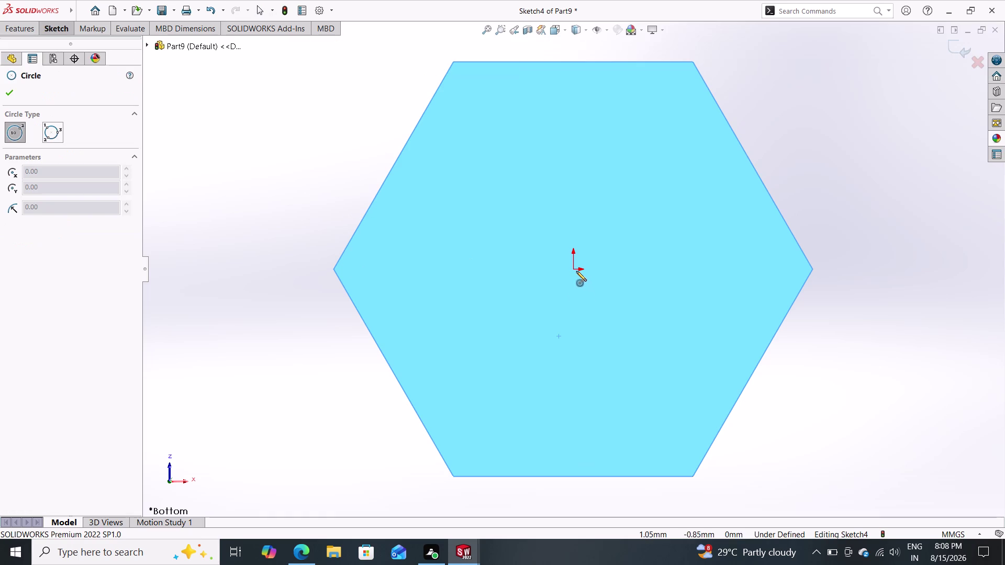
click(573, 268)
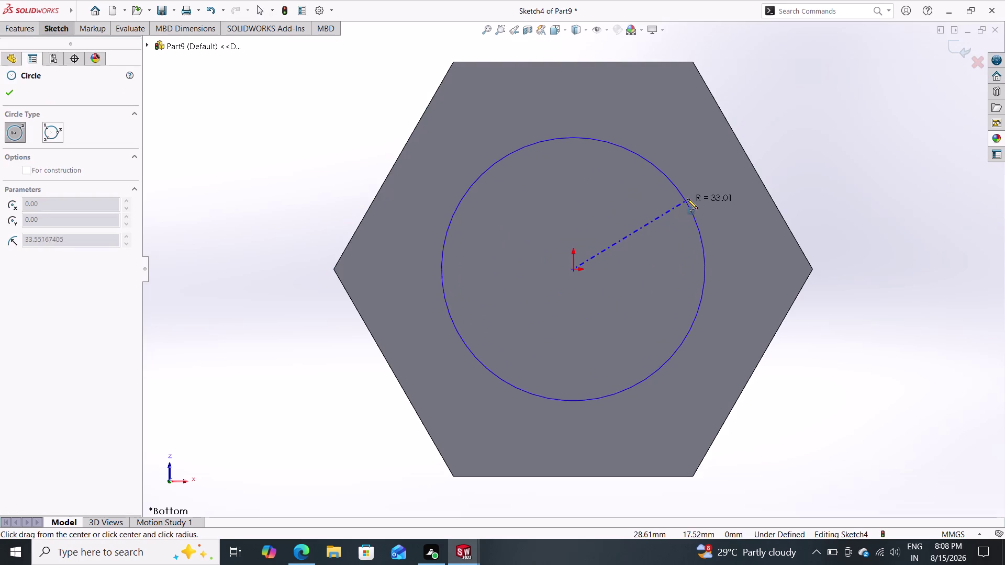
click(687, 199)
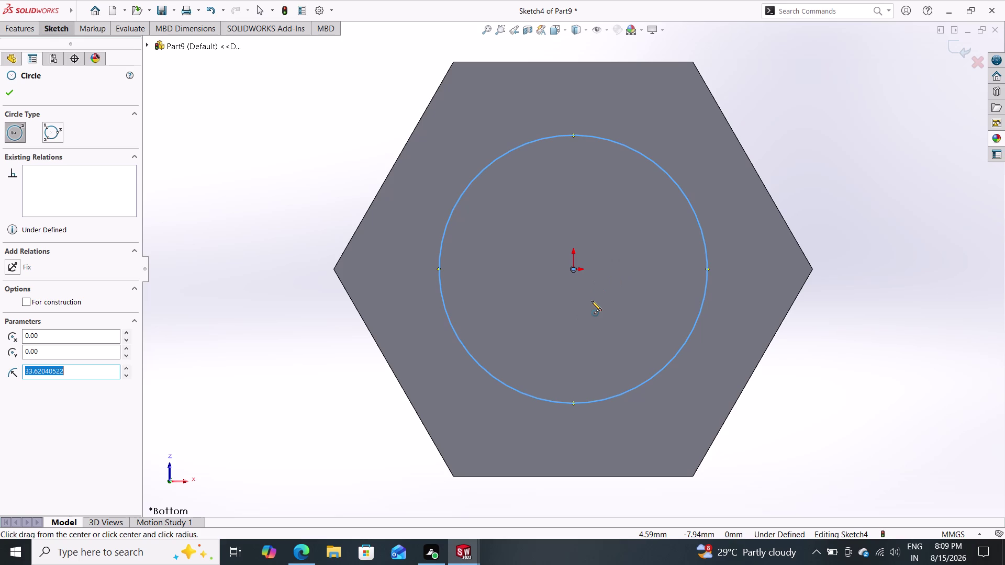
key(Escape)
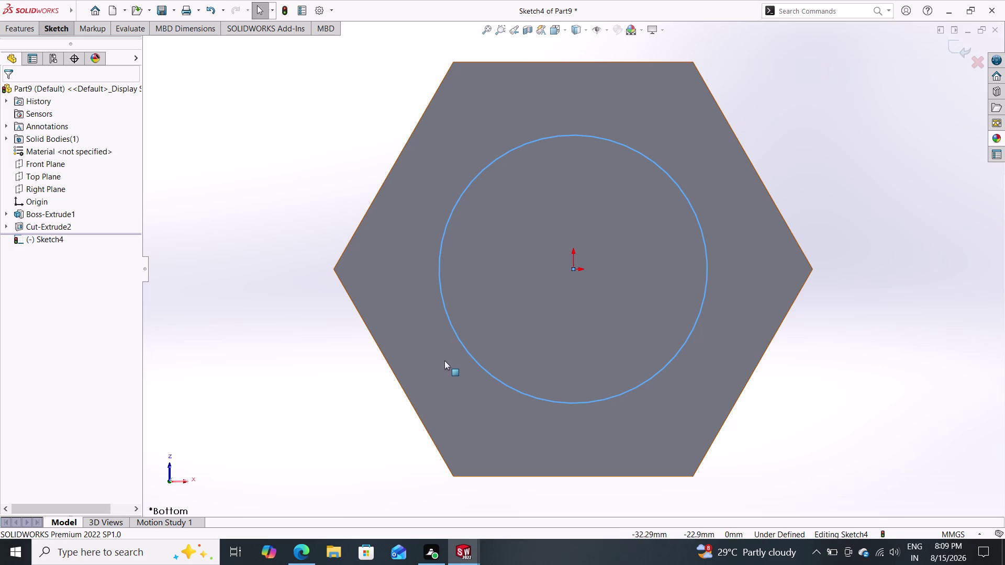
Dimension the circle's diameter at 50 mm to fully define Sketch4.
click(60, 26)
drag(63, 47, 160, 111)
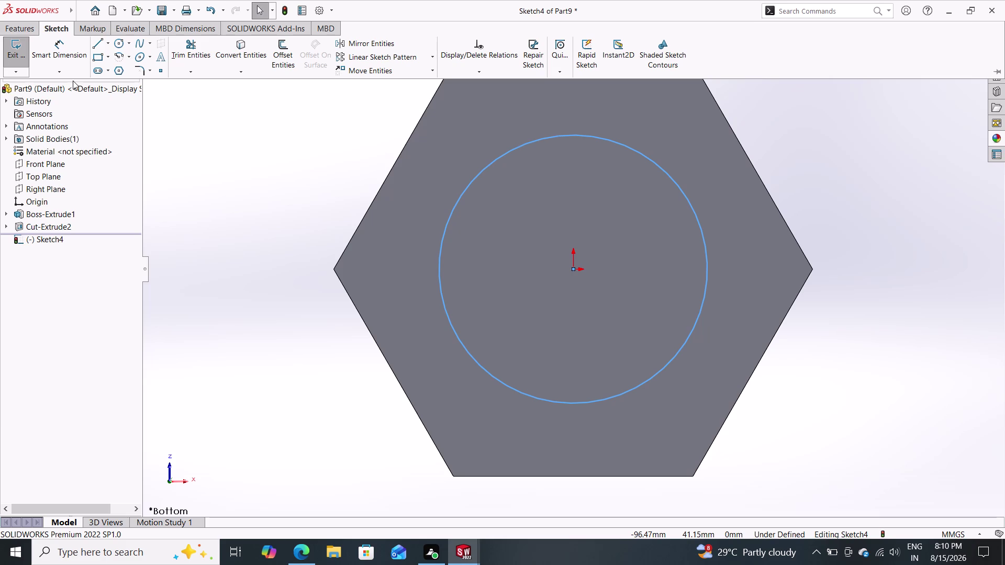
click(48, 58)
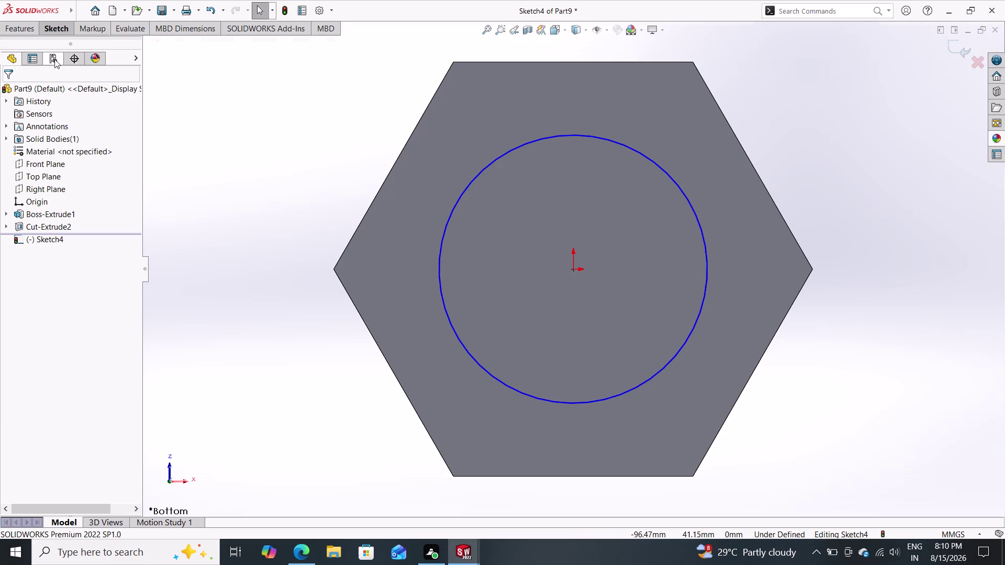
click(674, 179)
click(778, 120)
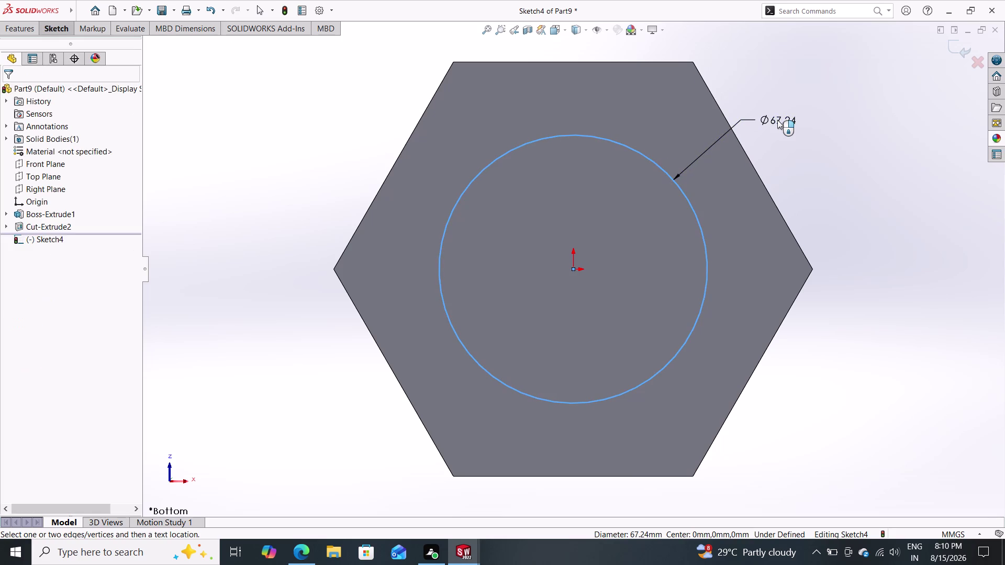
text(50)
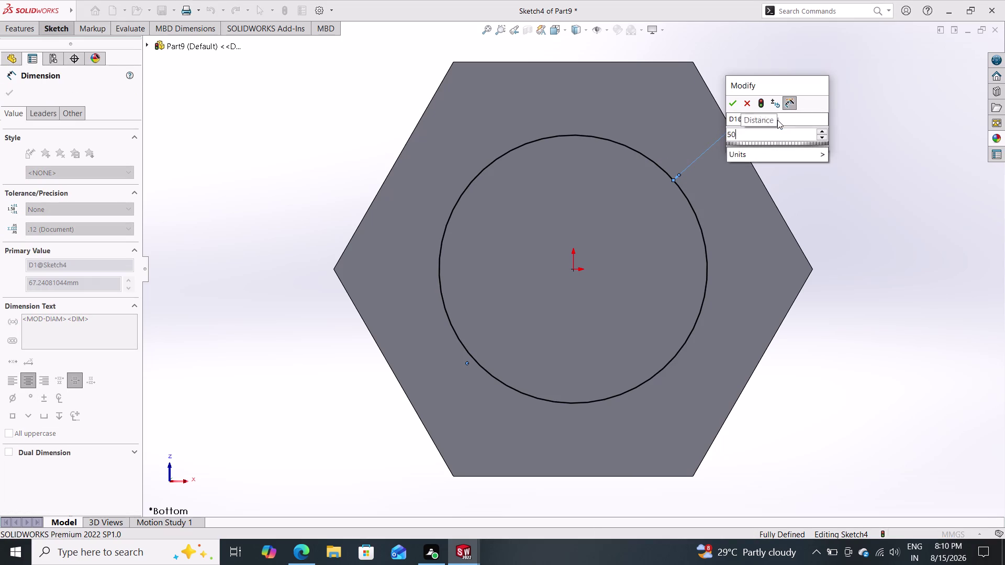
key(Return)
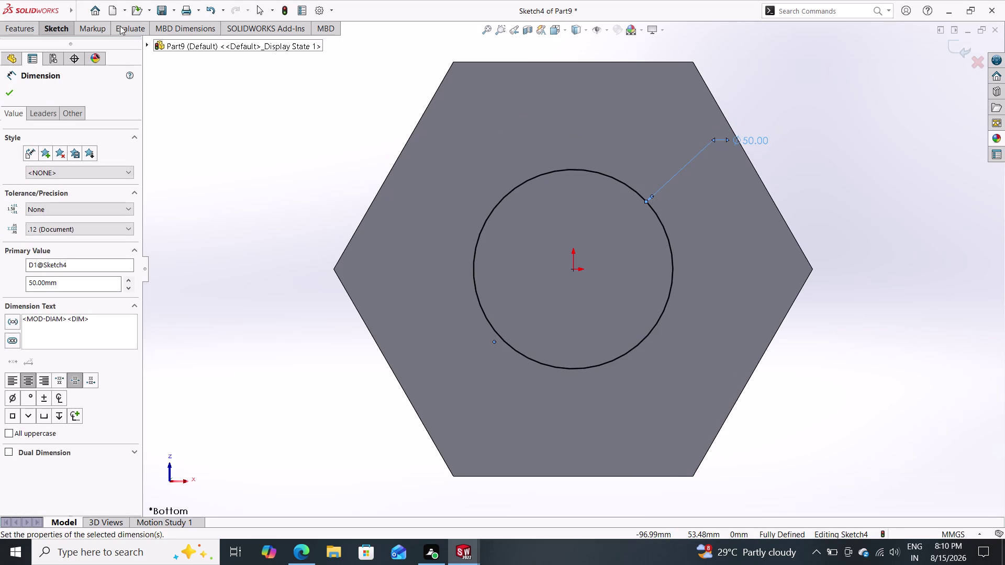
click(7, 91)
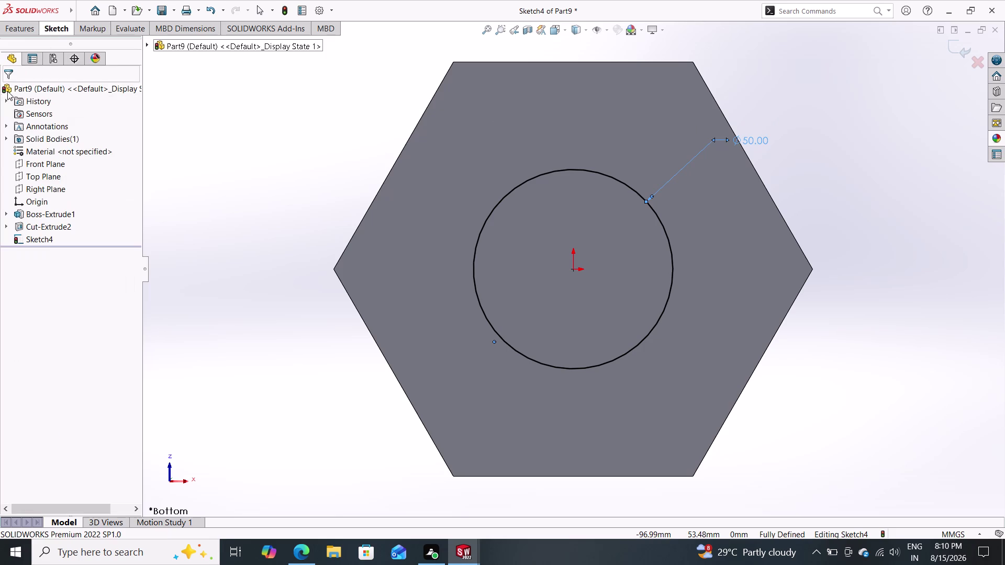
click(59, 30)
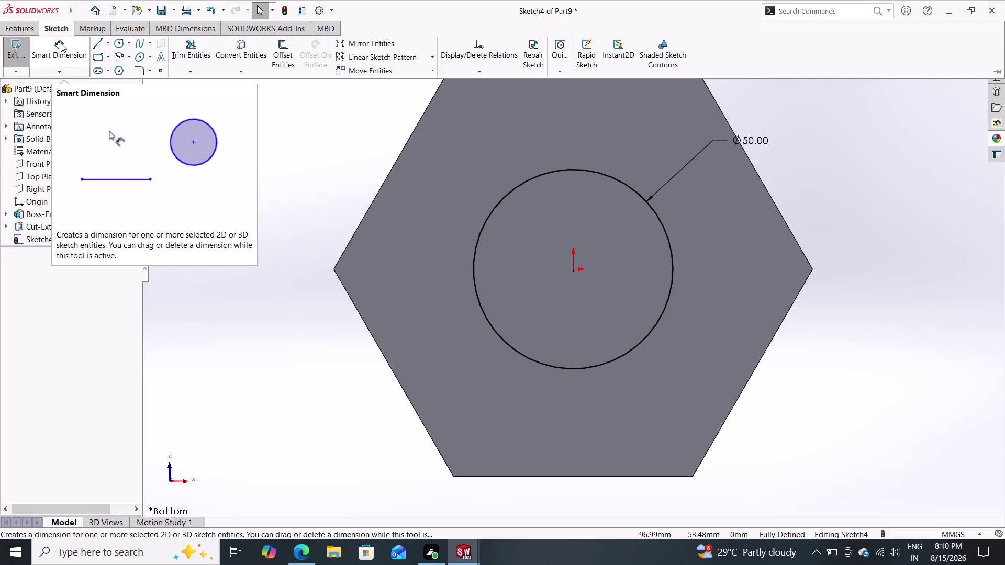
Extrude the circle sketch 445 mm (Blind) as Boss-Extrude2.
click(23, 24)
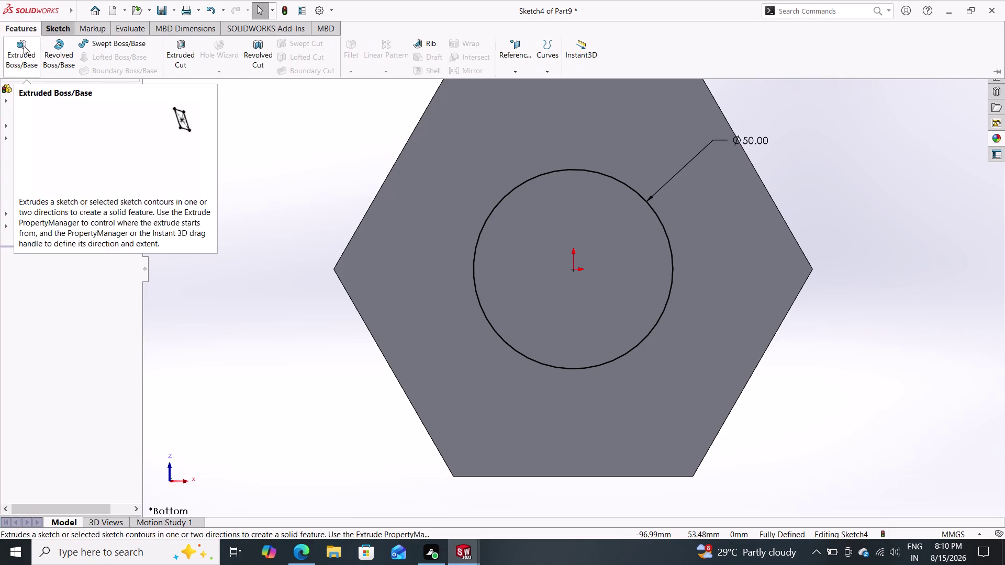
click(24, 46)
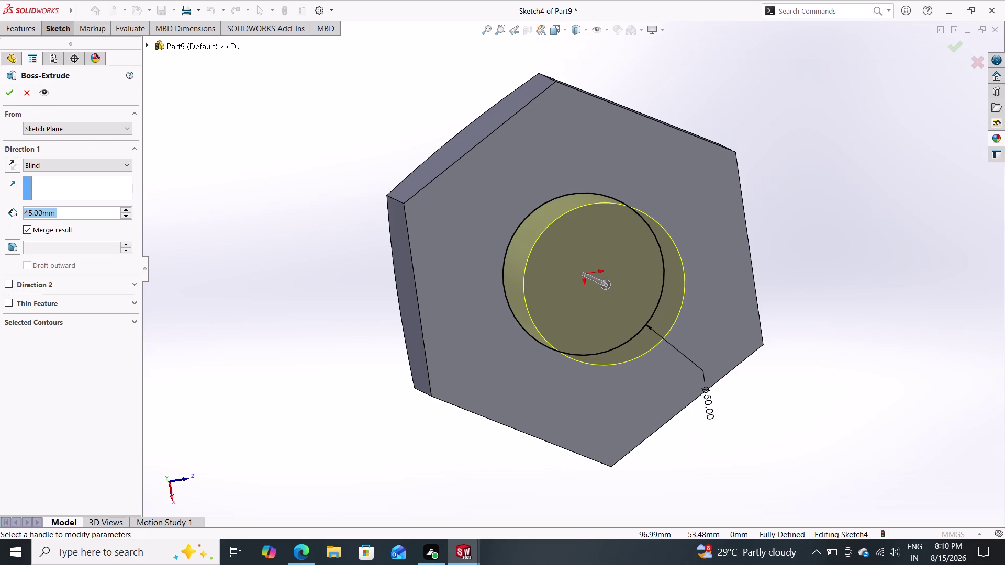
text(445)
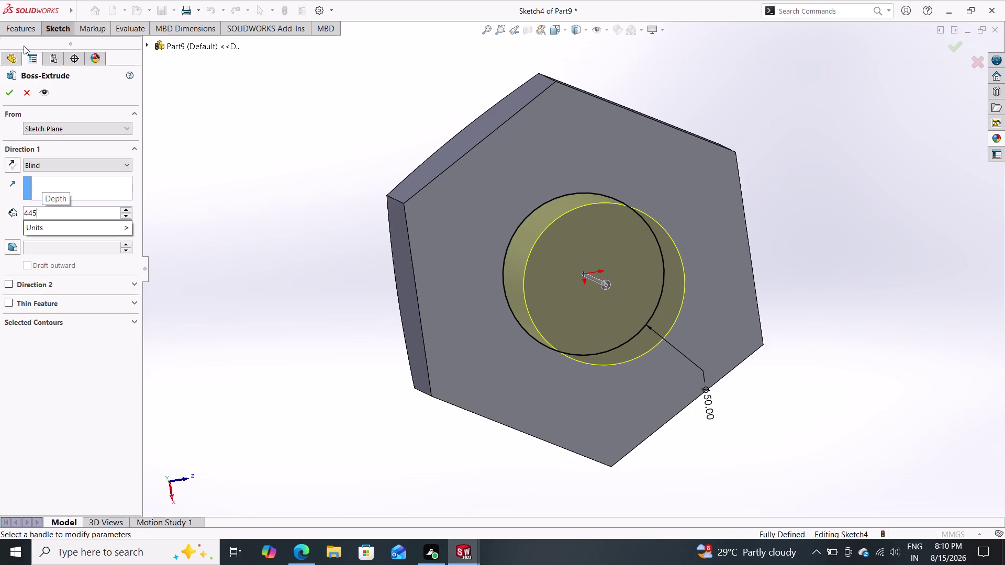
key(Return)
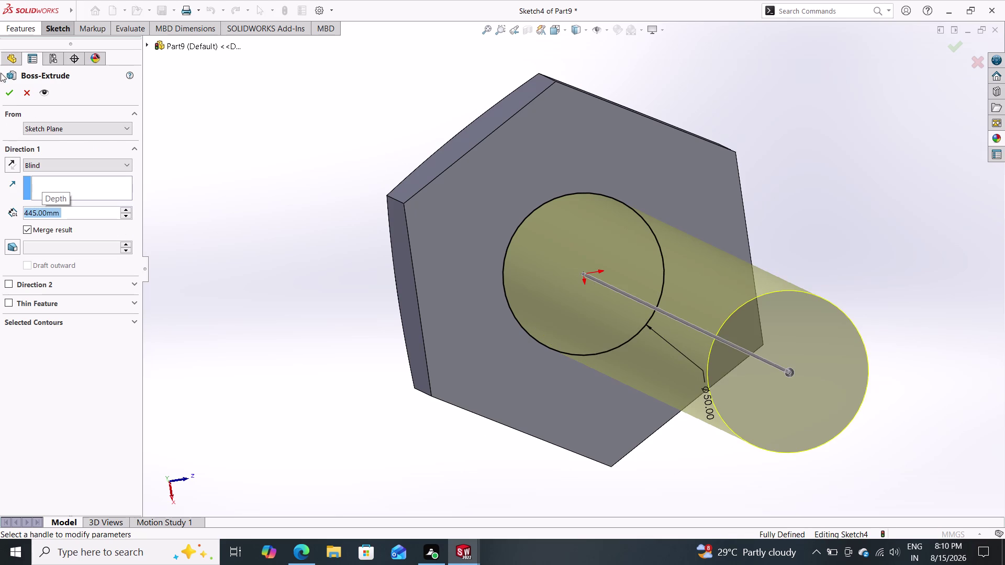
click(6, 92)
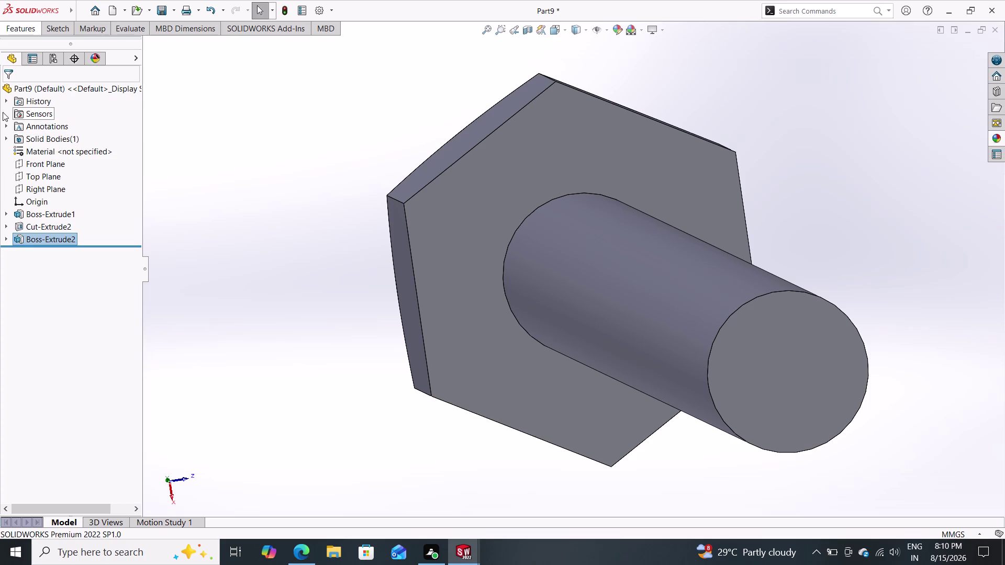
Begin adding a chamfer feature from the Features commands.
click(26, 37)
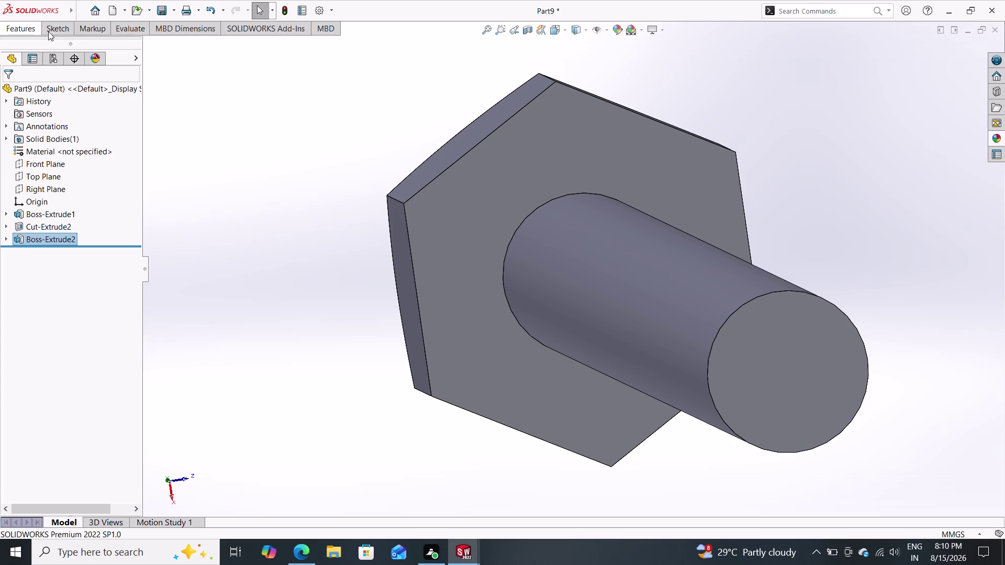
click(48, 32)
click(25, 26)
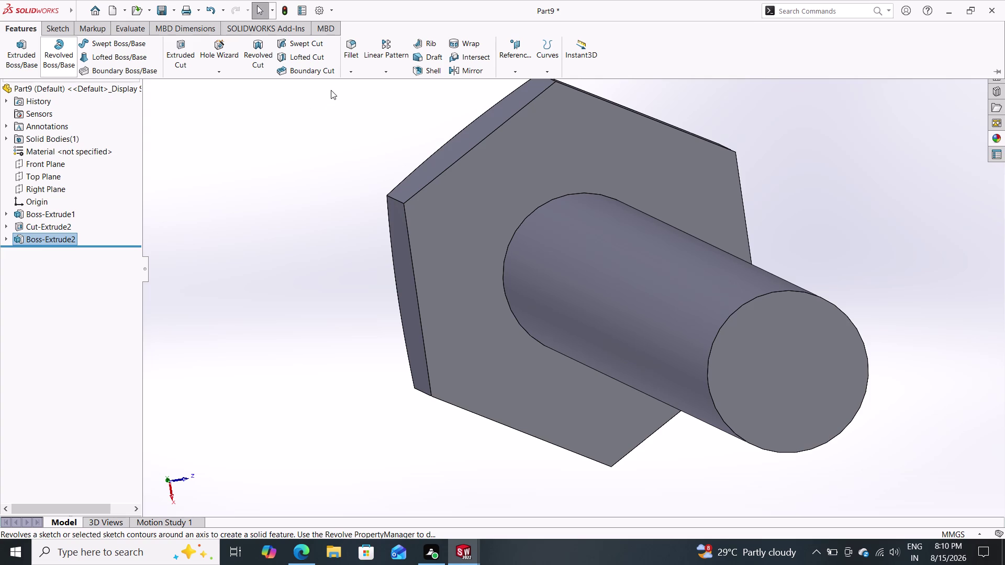
click(359, 70)
click(358, 92)
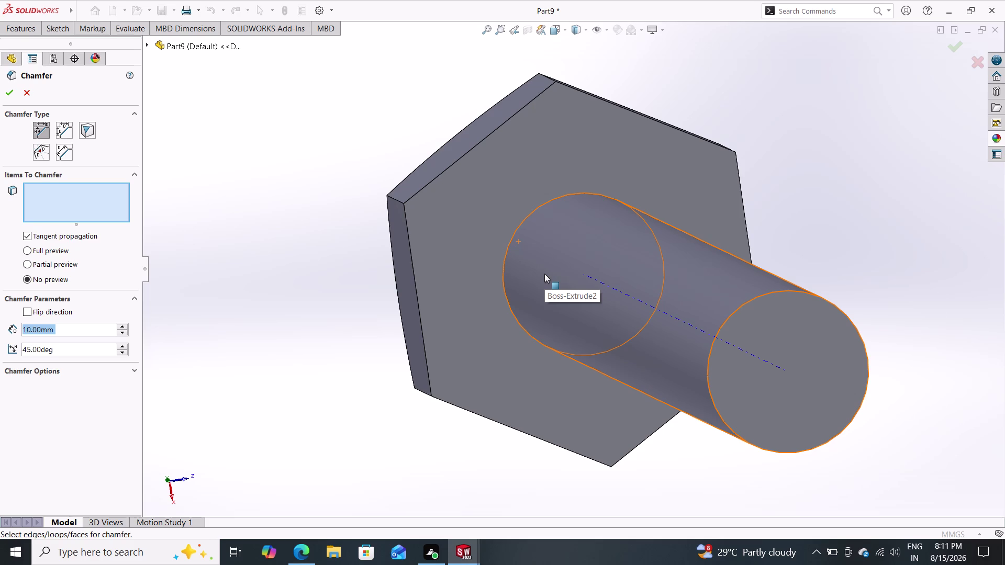
key(4)
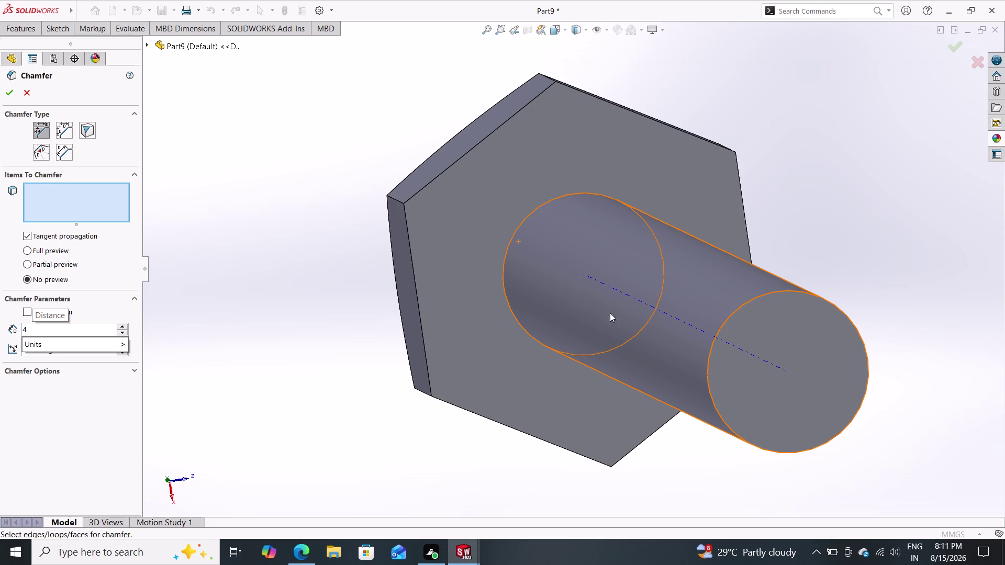
click(712, 349)
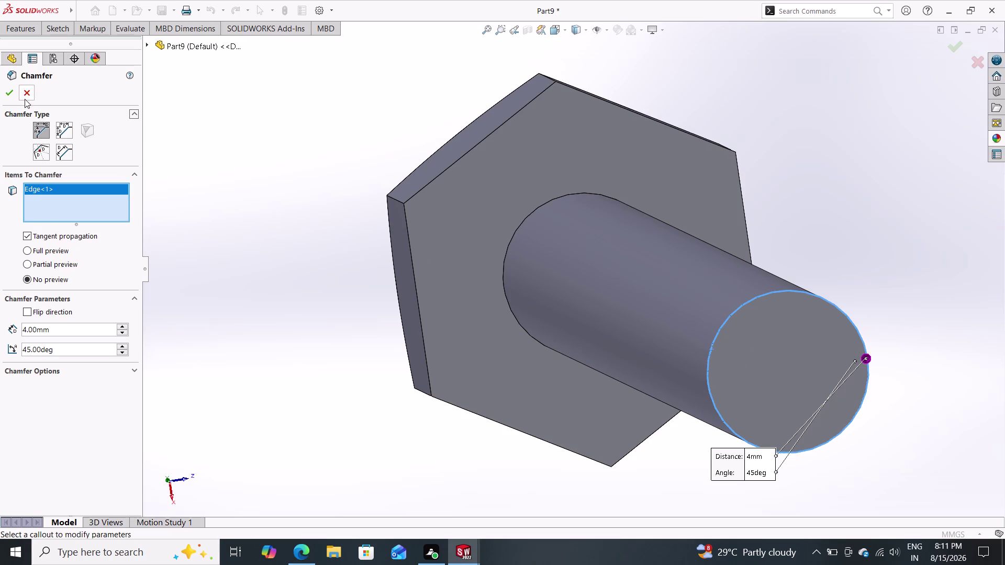
click(11, 95)
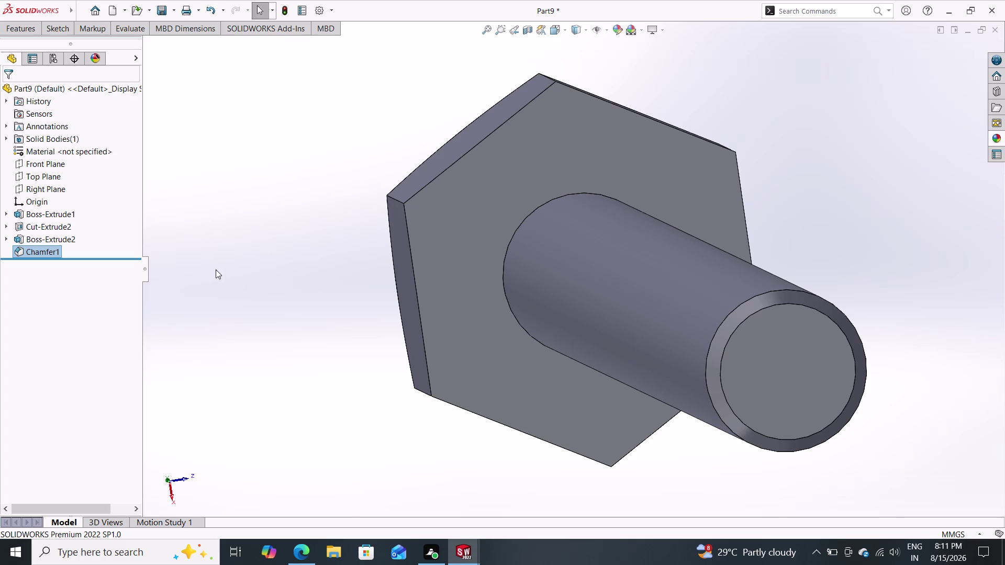
middle_drag(223, 284, 256, 325)
middle_drag(266, 268, 234, 241)
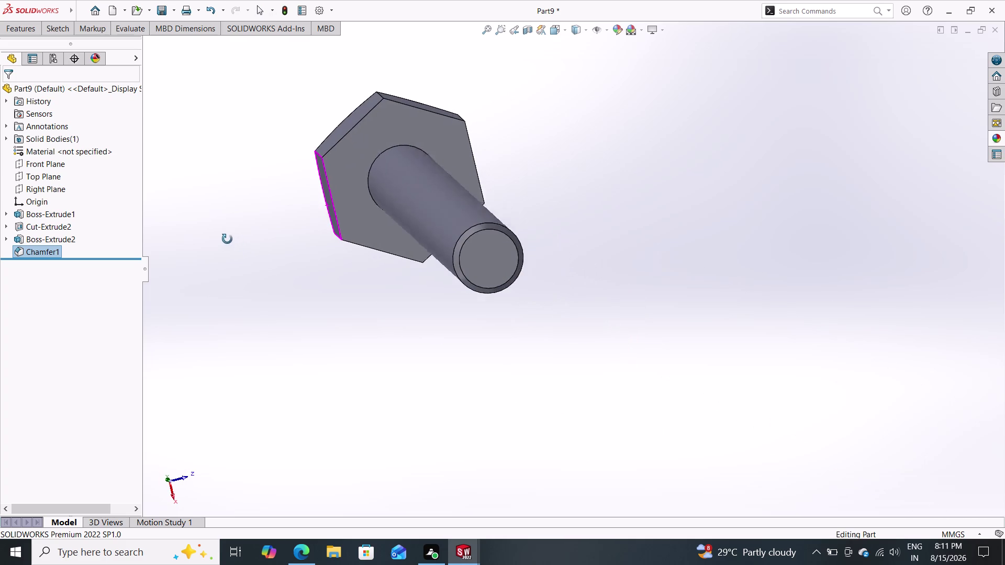
middle_drag(233, 242, 225, 238)
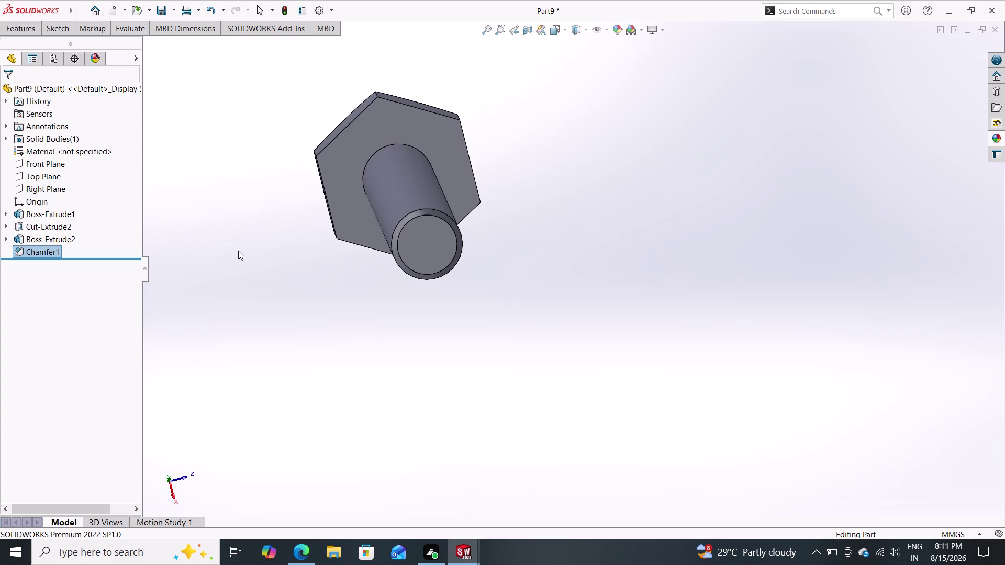
key(ctrl+z)
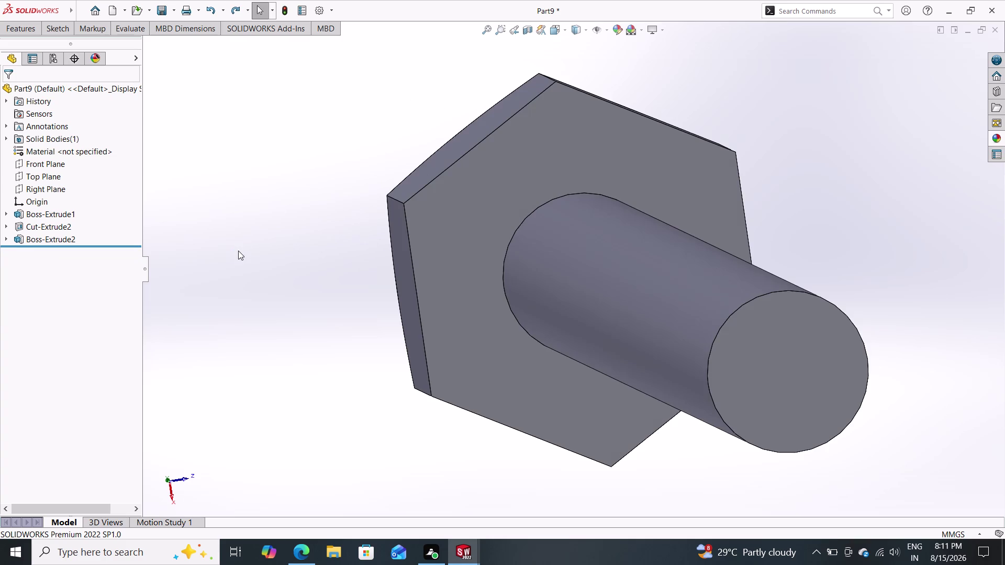
Undo Boss-Extrude2 and re-extrude the 50 mm circle 445 mm as Boss-Extrude3.
key(ctrl+z)
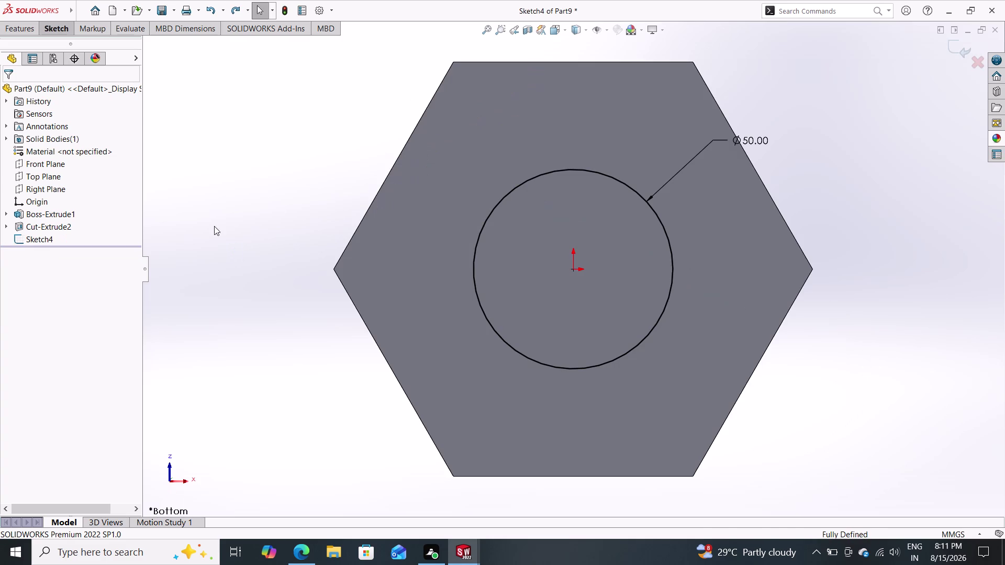
click(19, 30)
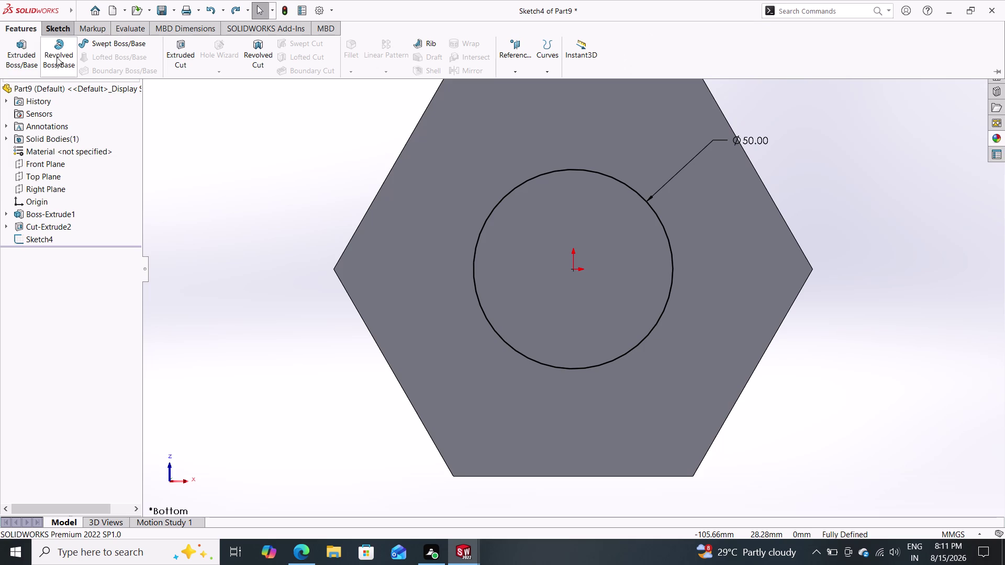
click(22, 51)
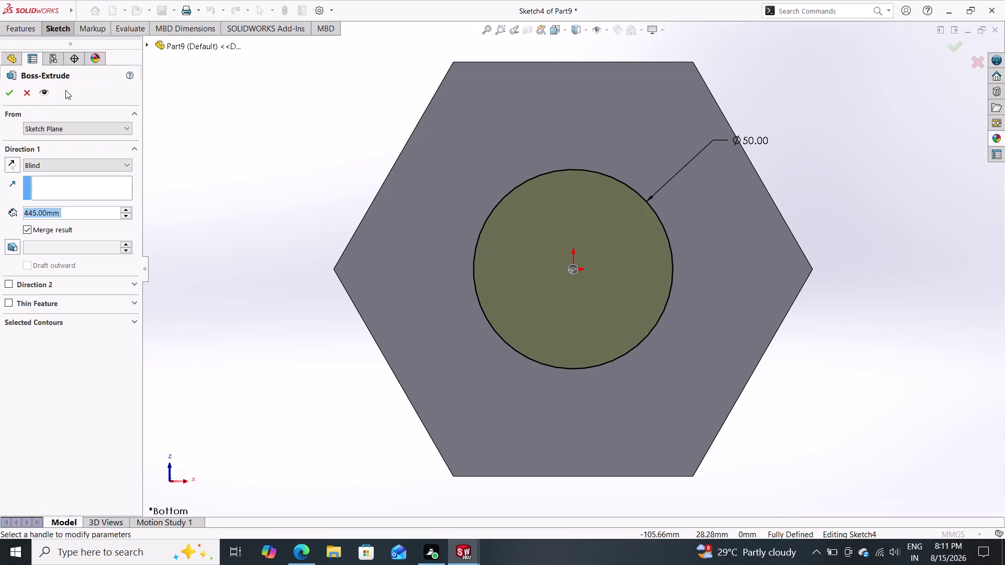
click(9, 96)
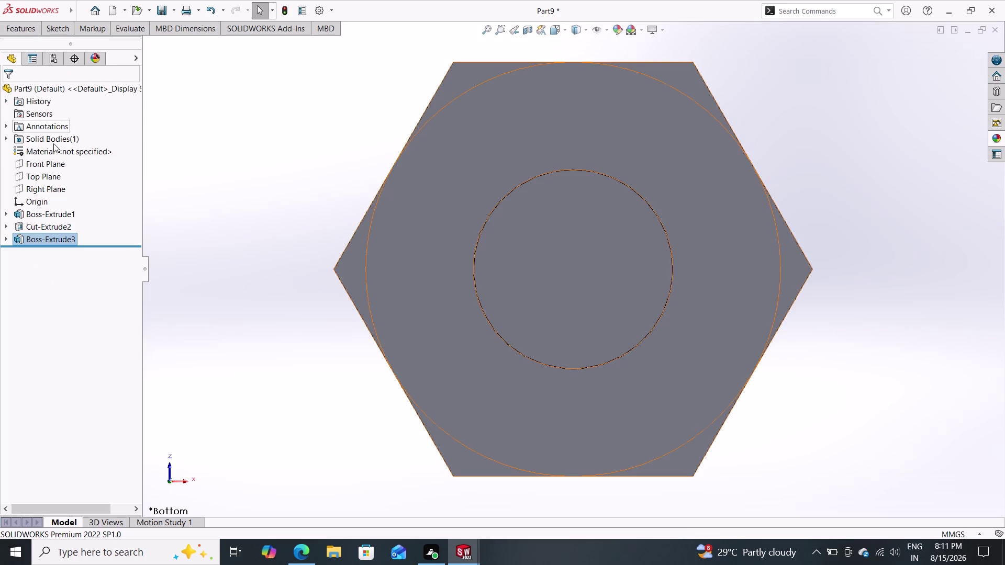
middle_drag(176, 158, 200, 190)
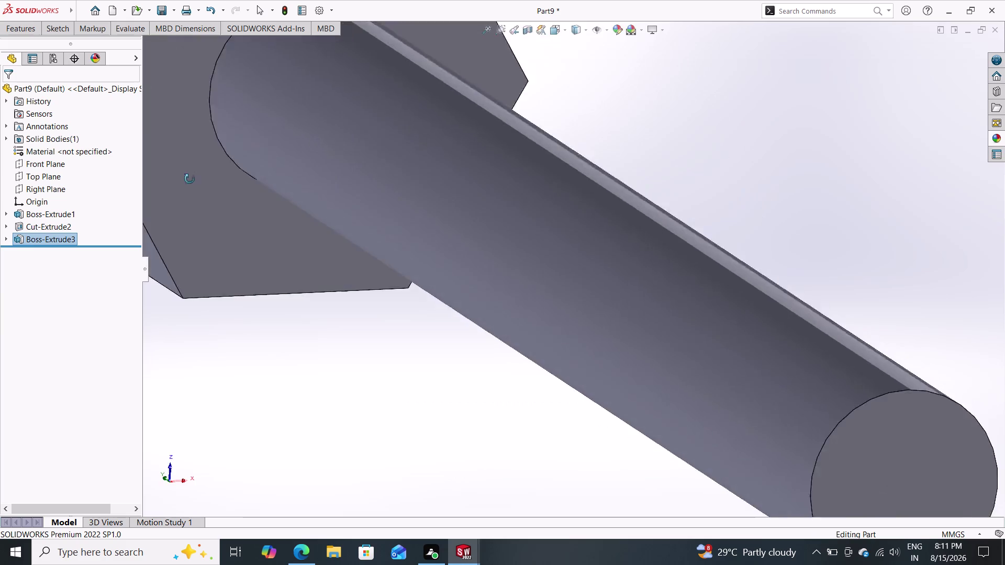
middle_drag(200, 191, 193, 189)
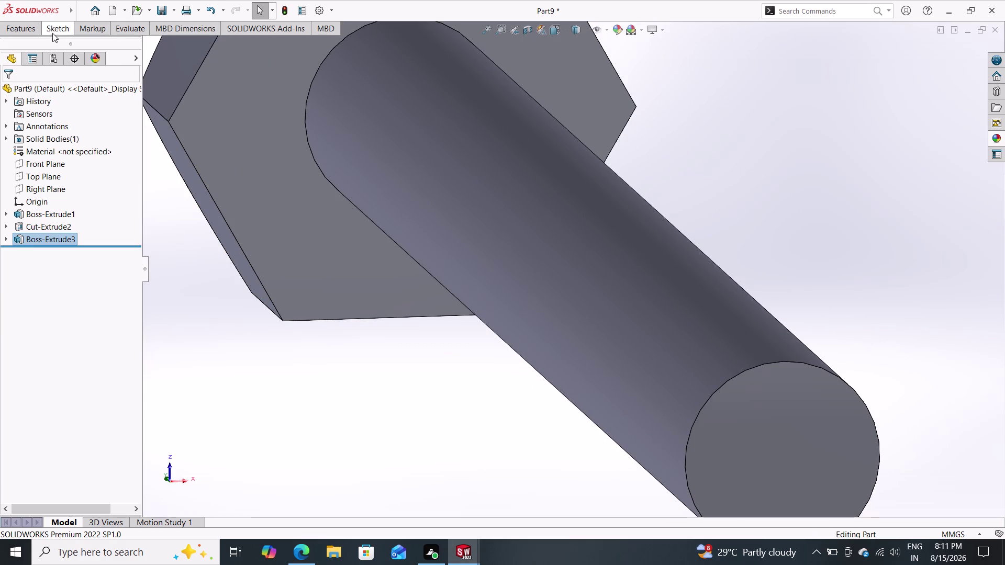
click(32, 31)
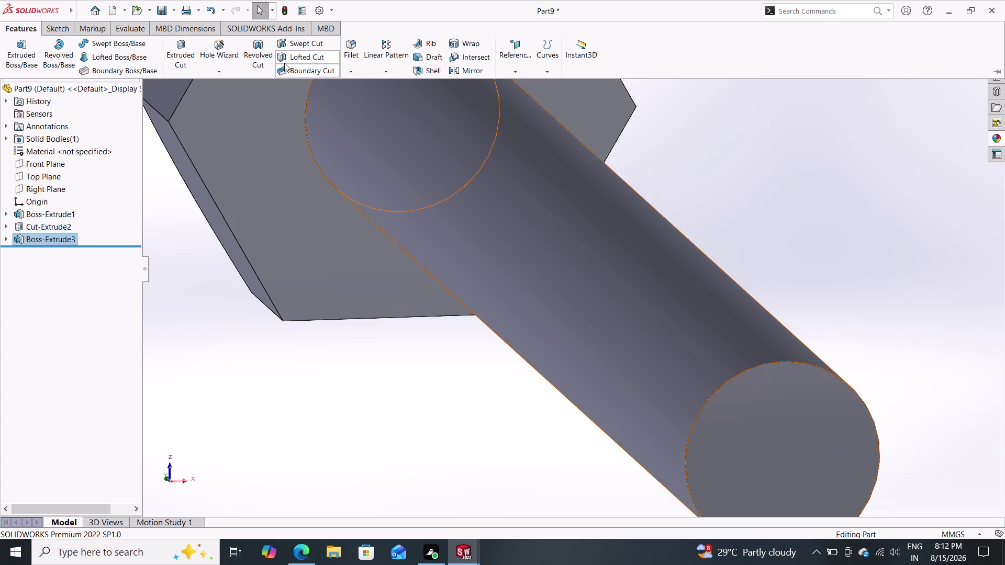
Chamfer the shaft's free end edge 4 mm at 45°, creating Chamfer2.
click(66, 21)
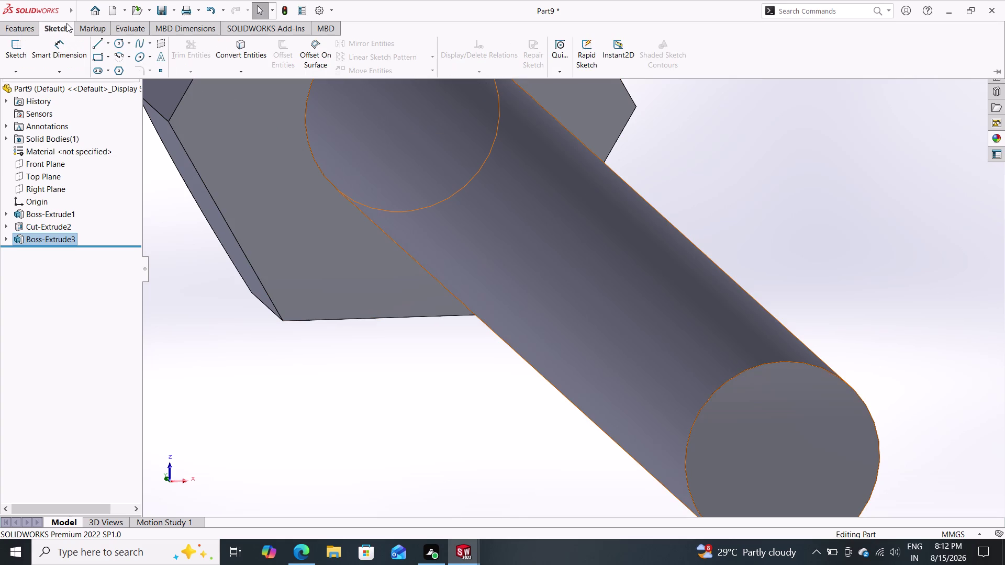
click(28, 32)
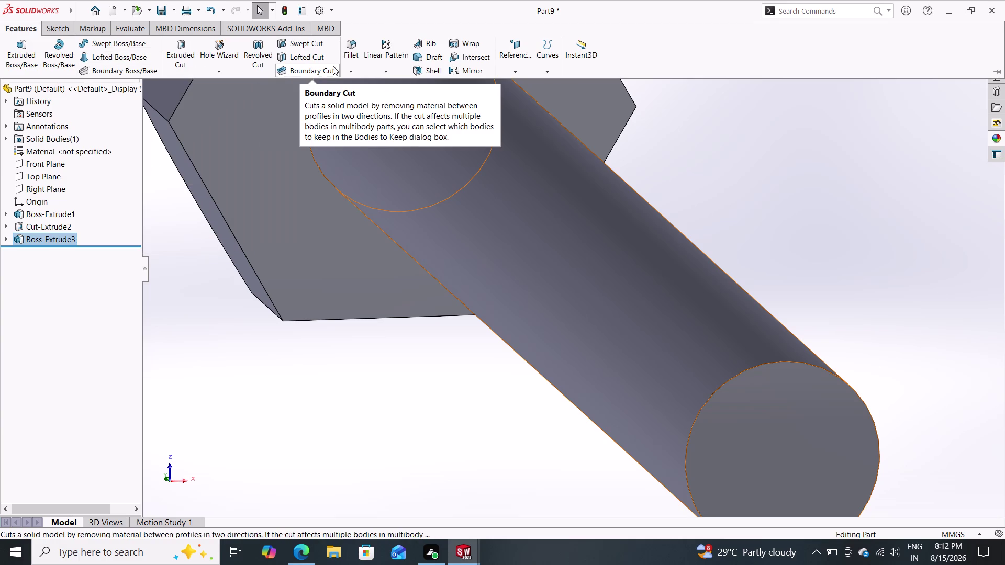
click(353, 72)
click(363, 97)
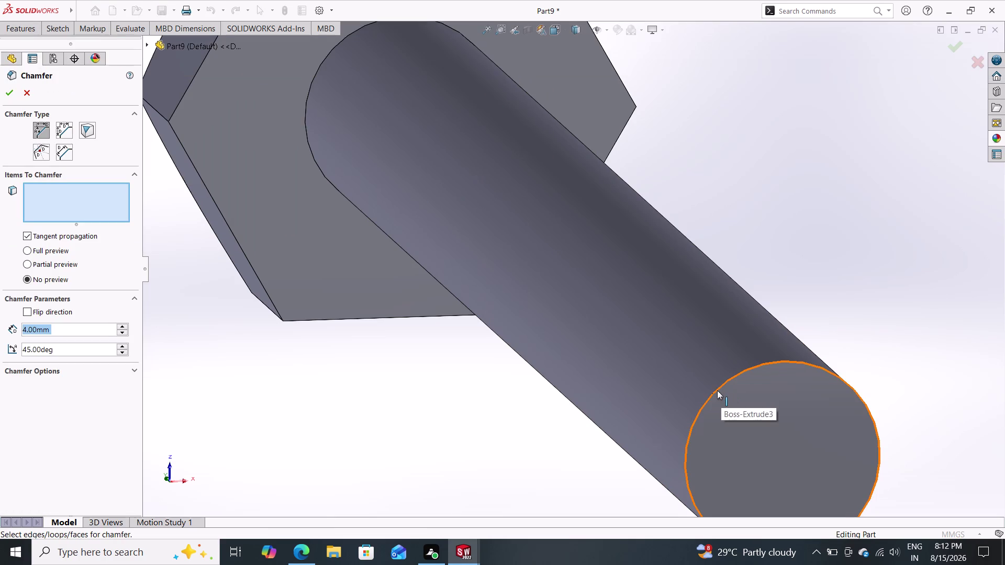
click(716, 389)
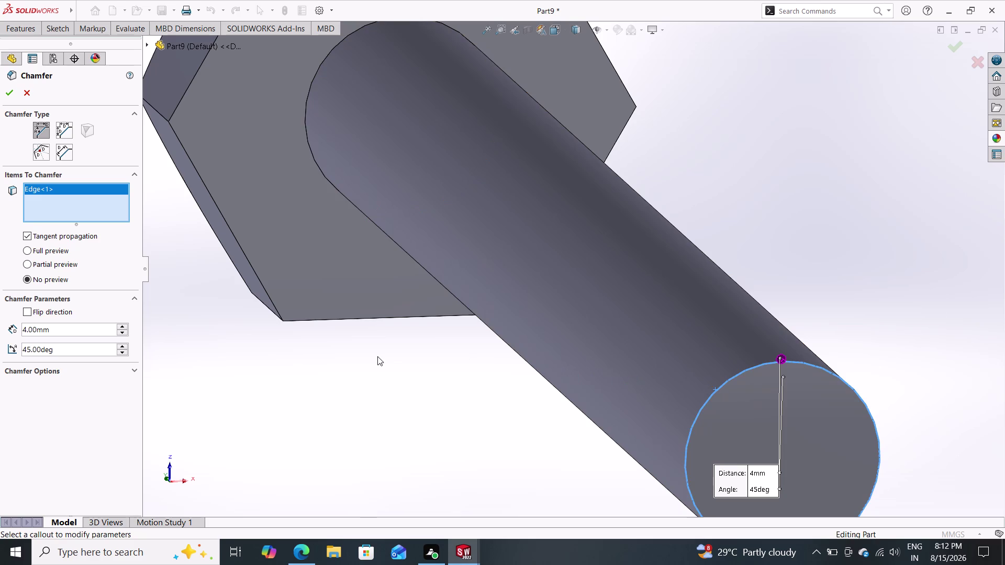
click(8, 96)
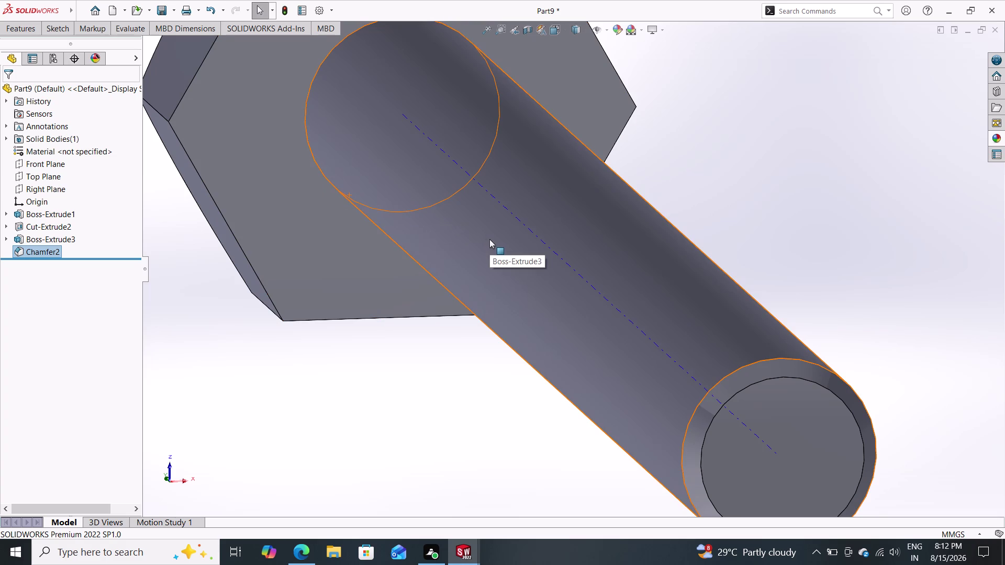
Zoom in on the model and open the appearance library.
scroll(up, 3)
scroll(up, 3)
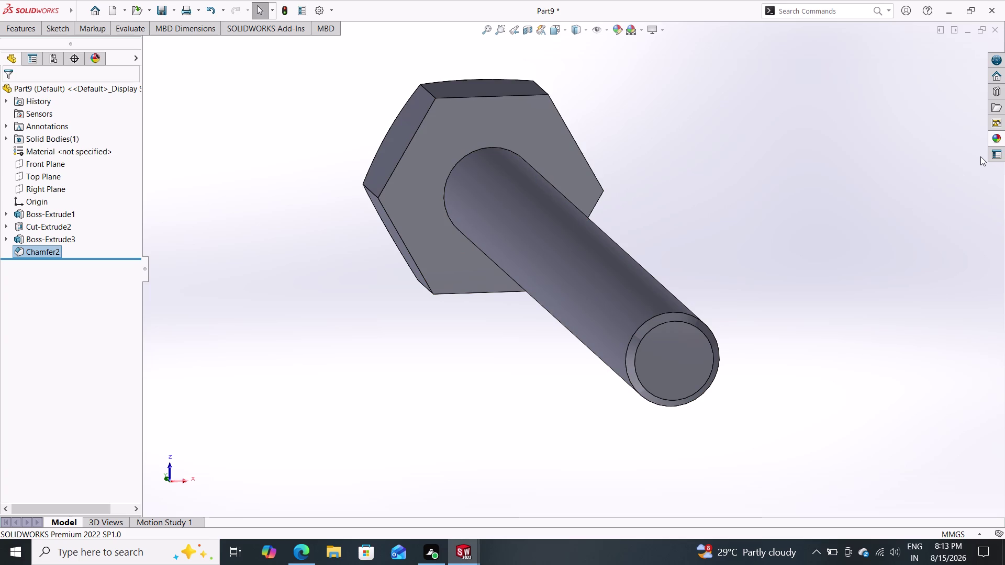
click(996, 139)
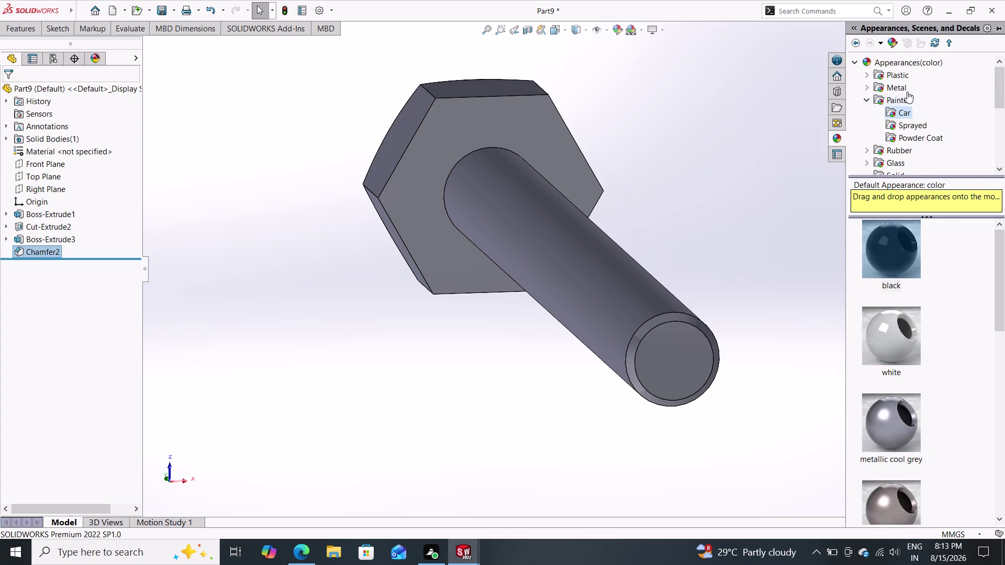
Apply a metal appearance to the bolt body and switch to a Plain White scene.
click(907, 87)
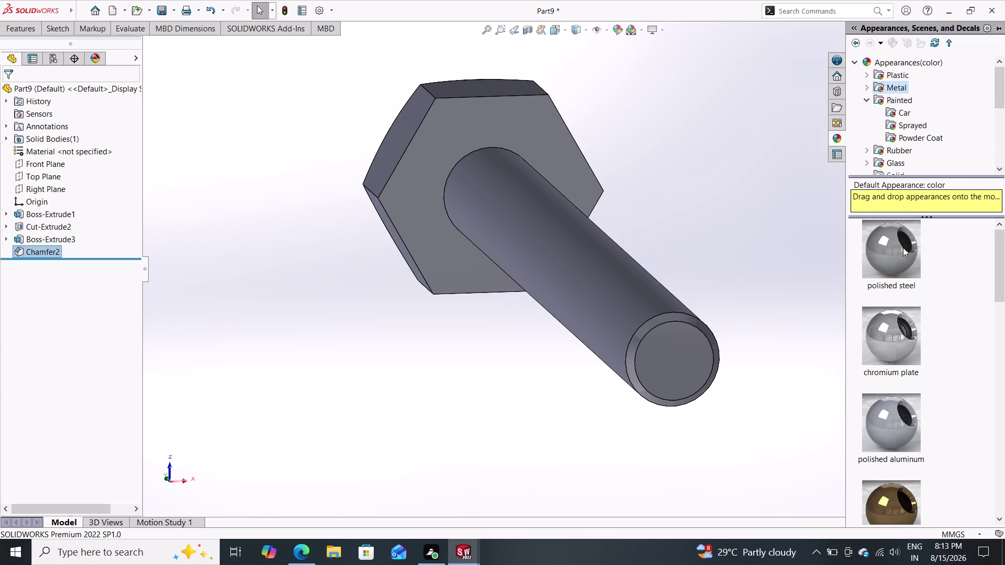
drag(903, 248, 627, 243)
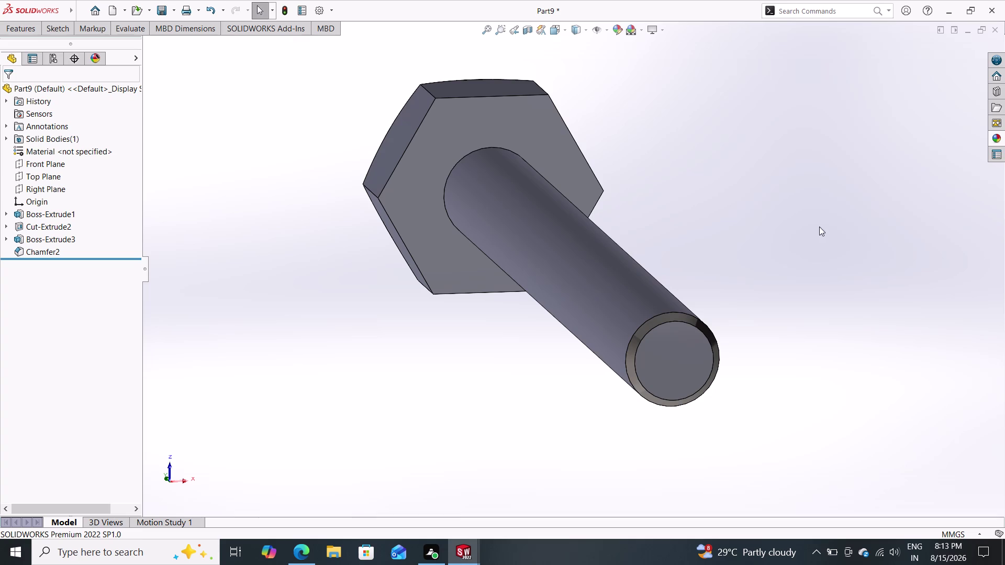
click(998, 138)
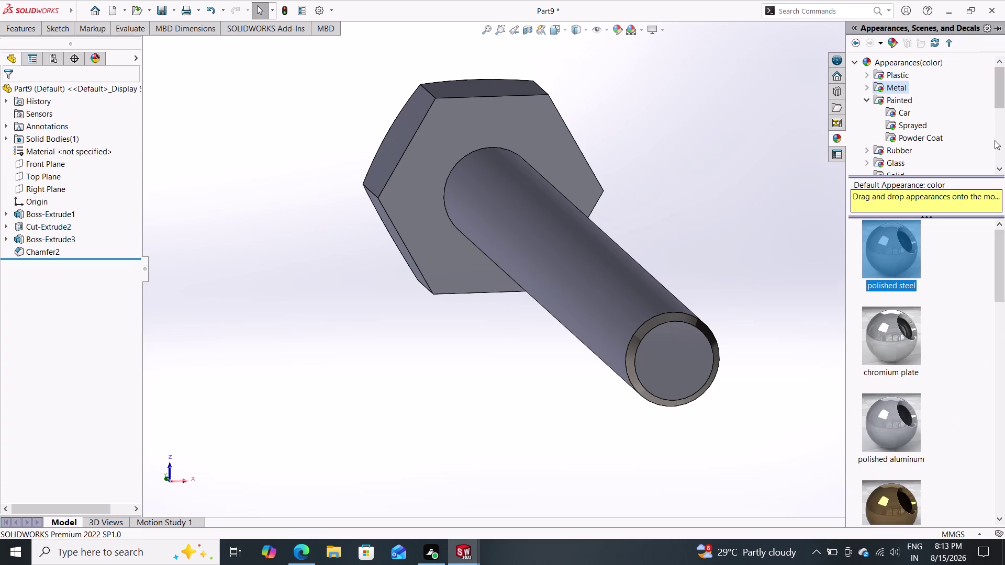
drag(898, 248, 543, 237)
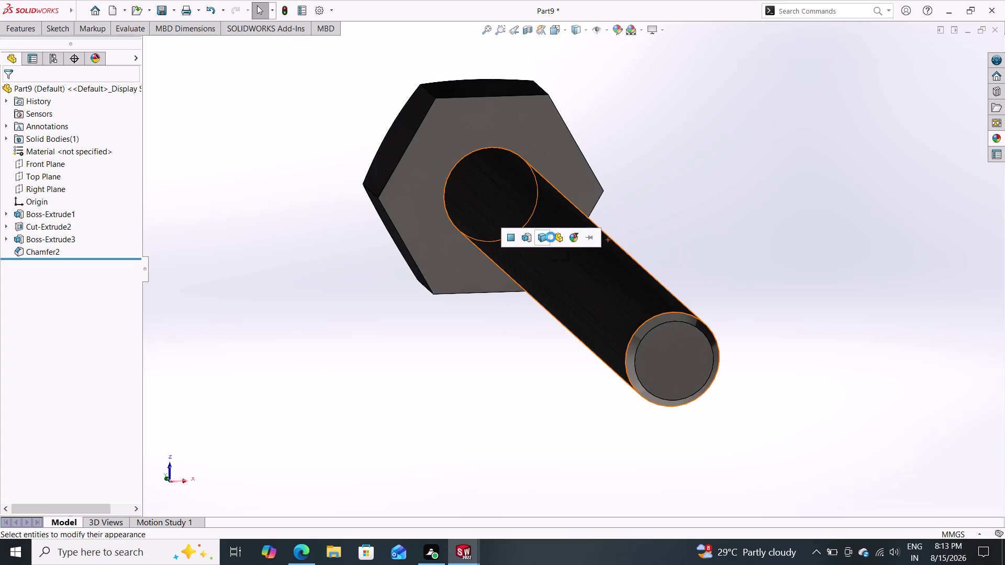
click(553, 236)
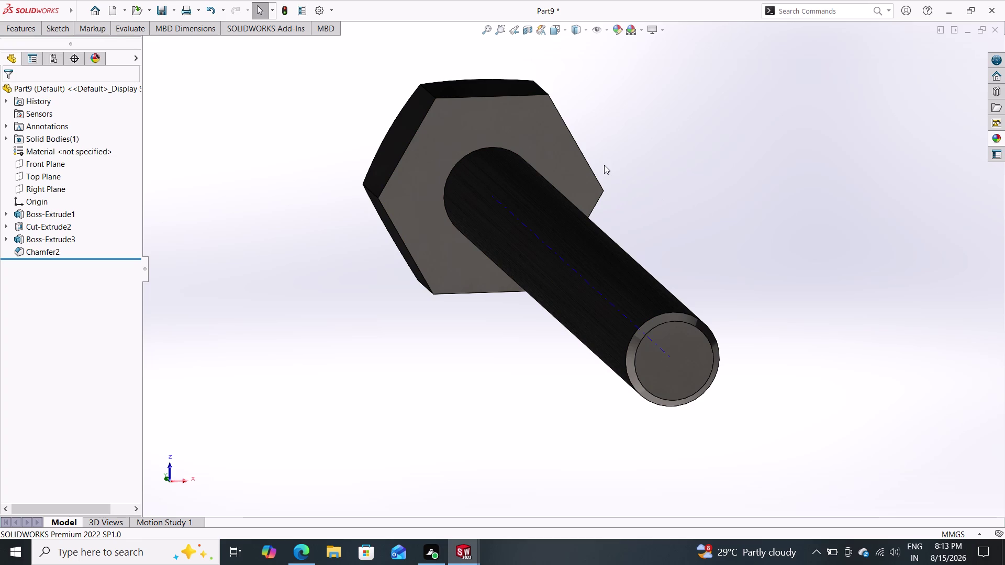
click(641, 30)
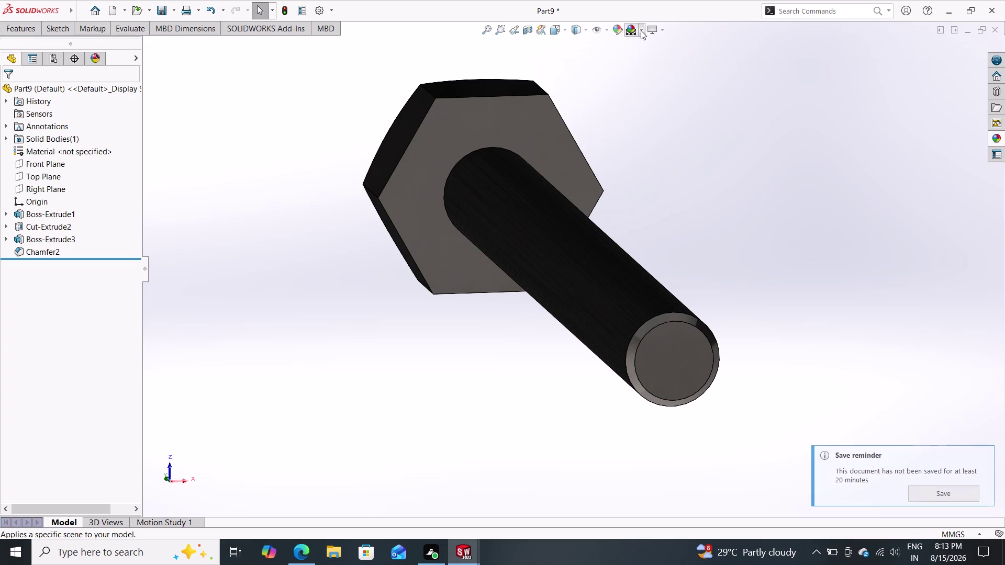
click(647, 60)
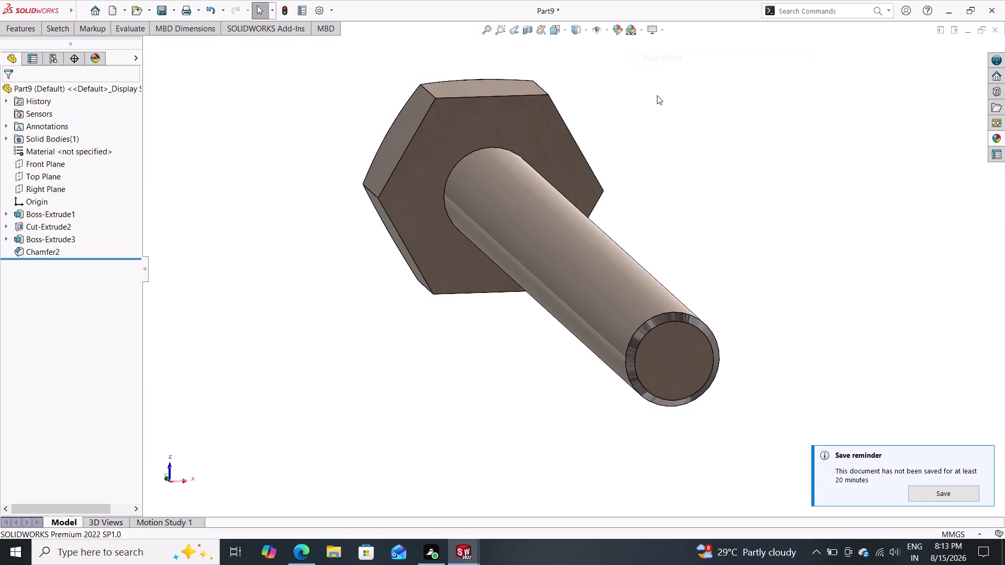
Try a chromium plate finish, then apply a dark red metal finish to the whole body.
click(998, 136)
drag(888, 253, 545, 239)
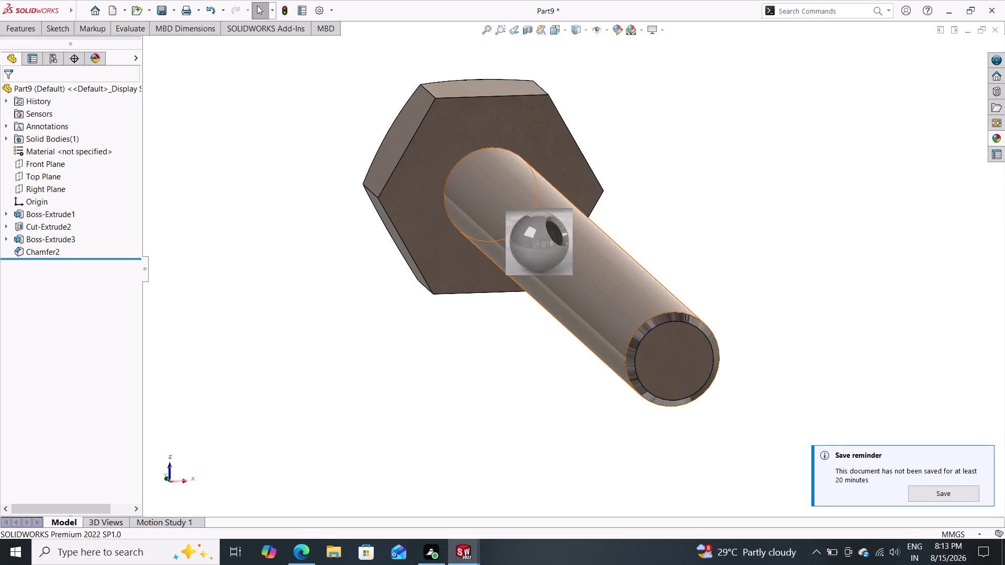
drag(546, 240, 544, 239)
click(558, 240)
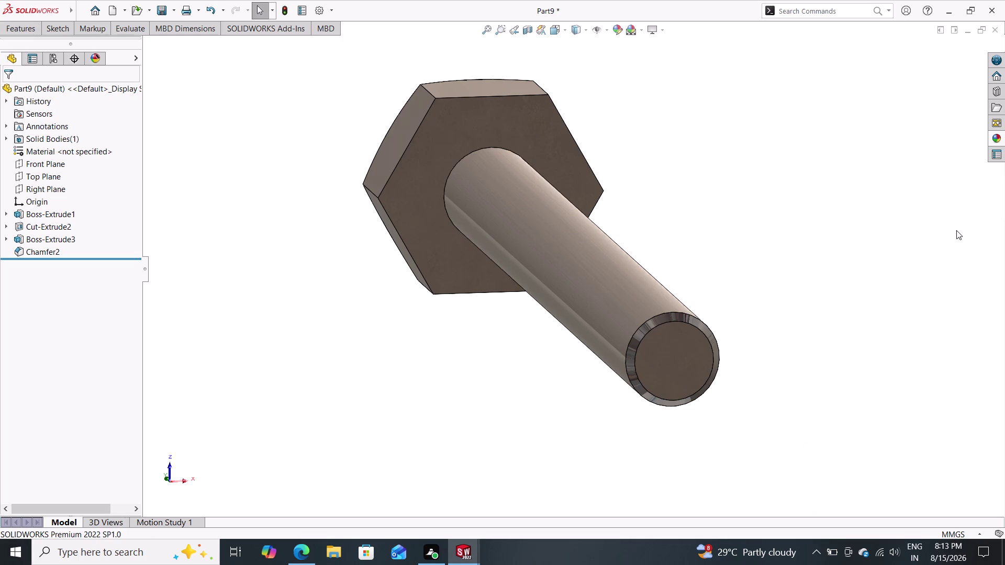
click(993, 137)
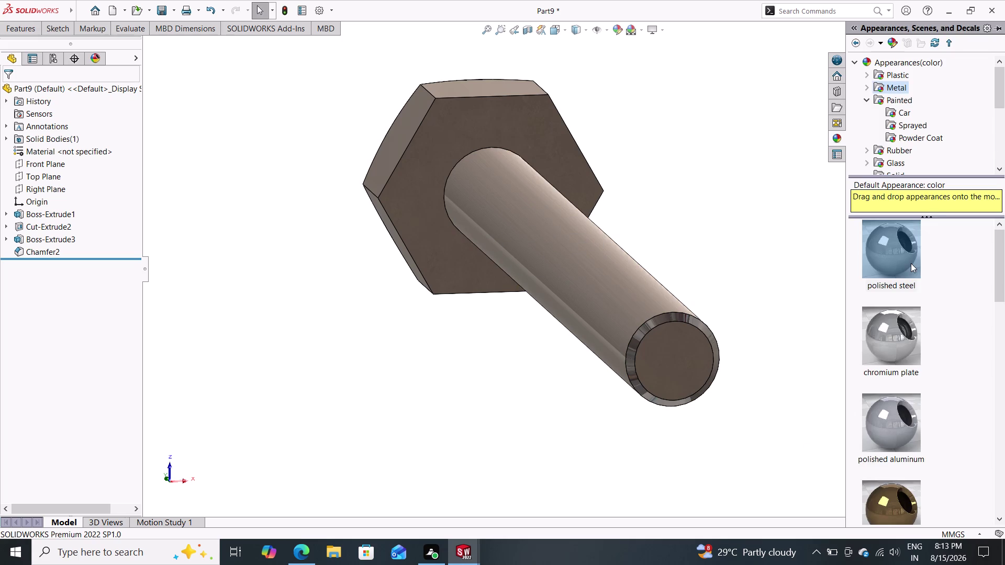
scroll(up, 3)
scroll(down, 3)
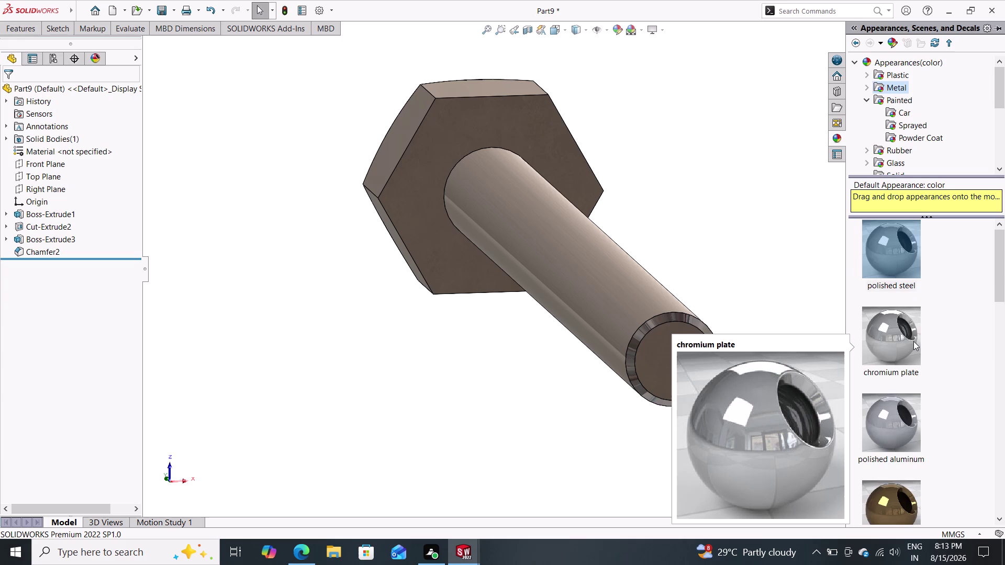
scroll(down, 3)
drag(885, 422, 603, 282)
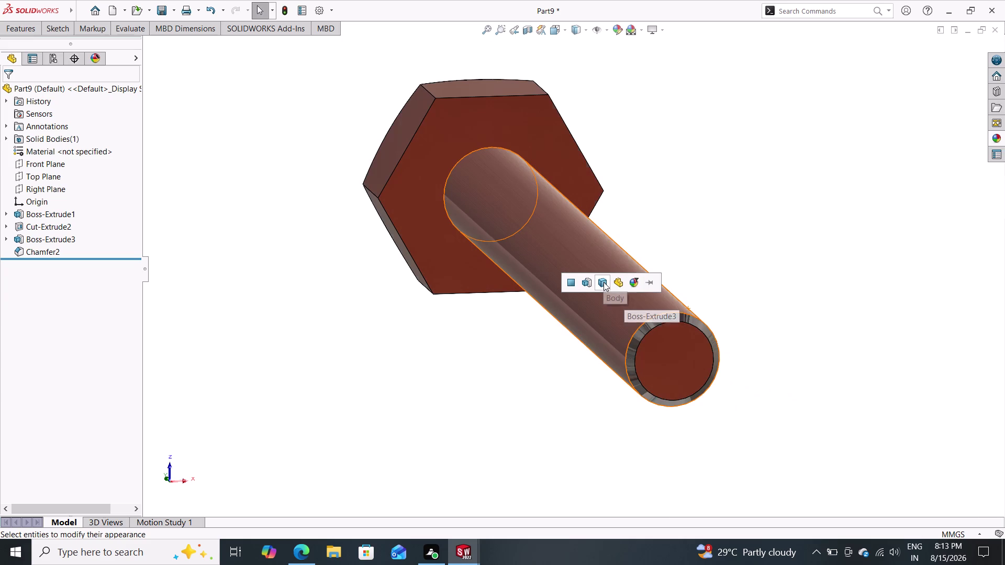
click(622, 285)
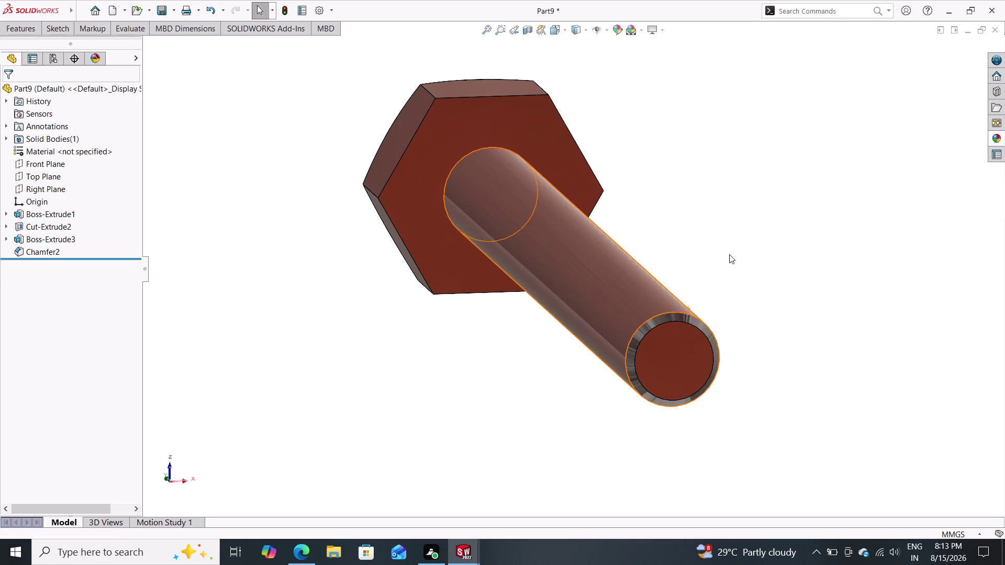
middle_drag(732, 240, 725, 233)
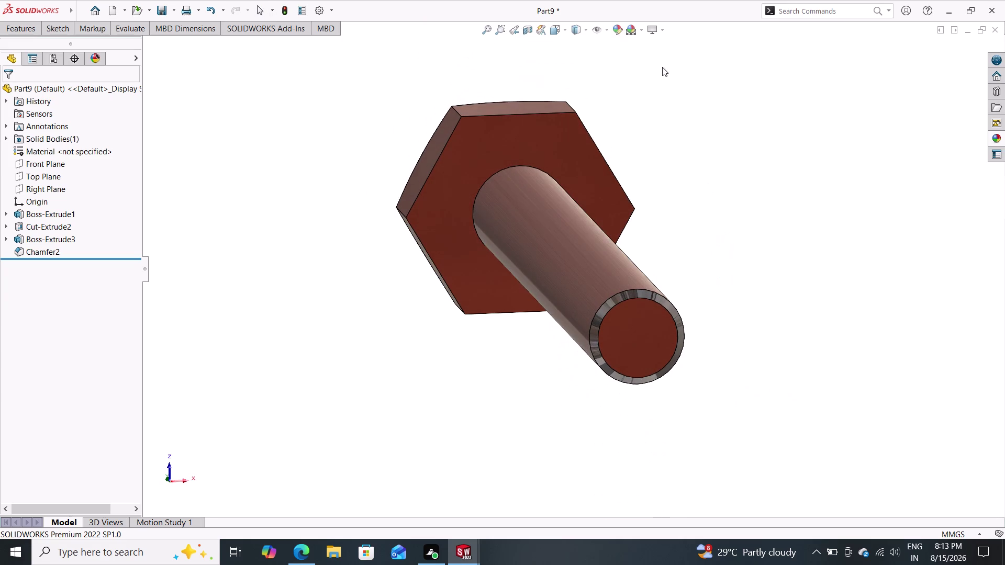
click(660, 29)
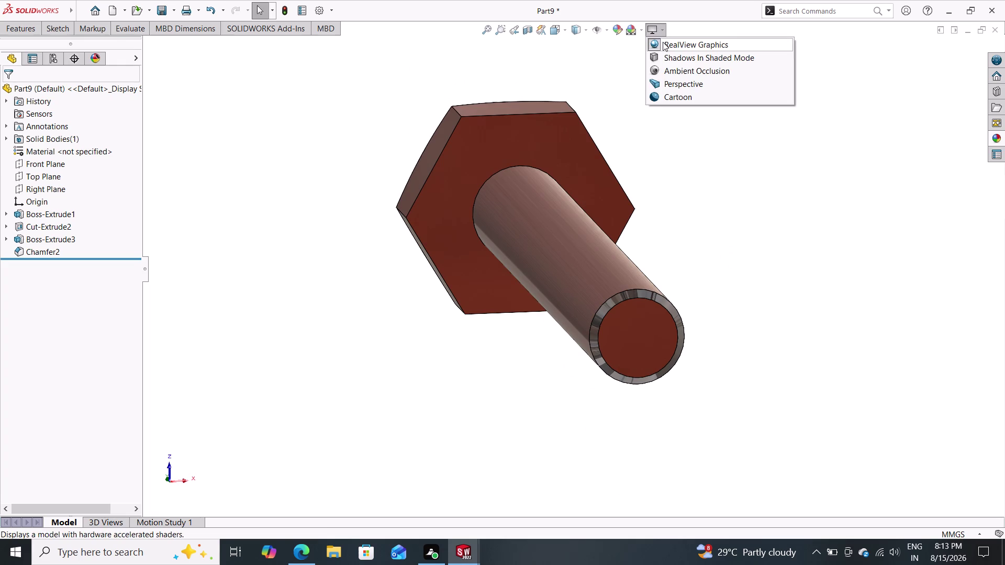
click(663, 42)
click(661, 28)
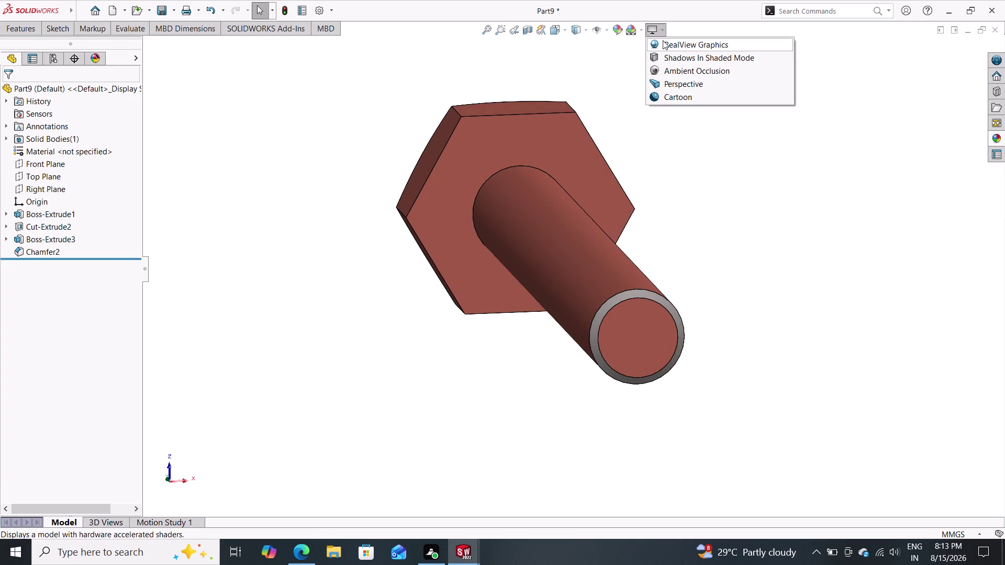
click(663, 40)
click(664, 29)
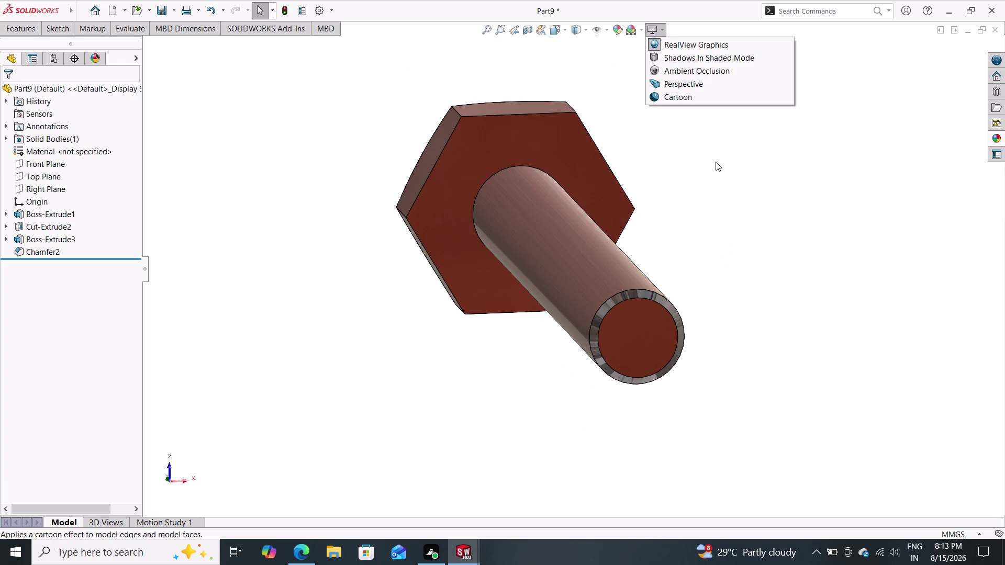
click(717, 162)
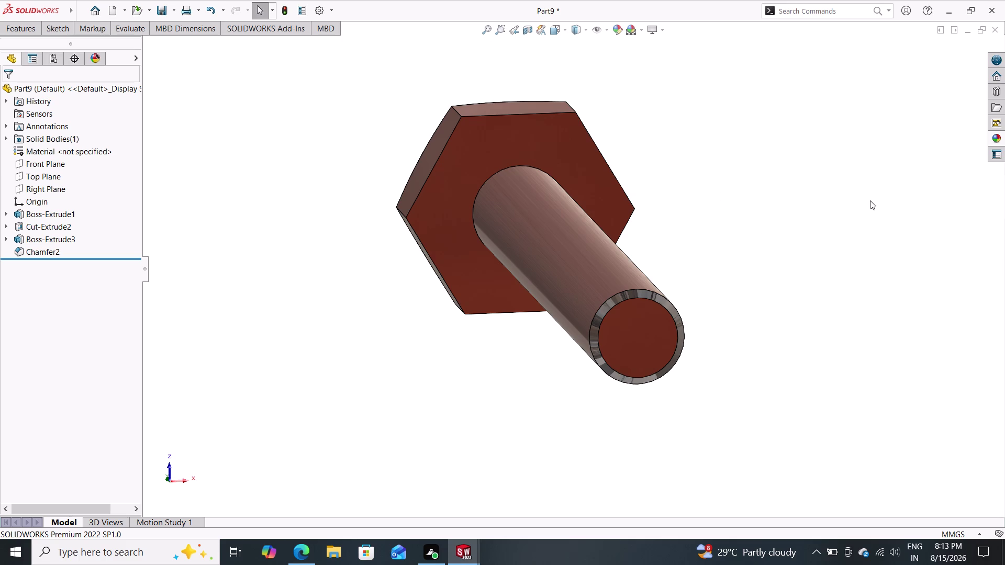
click(994, 140)
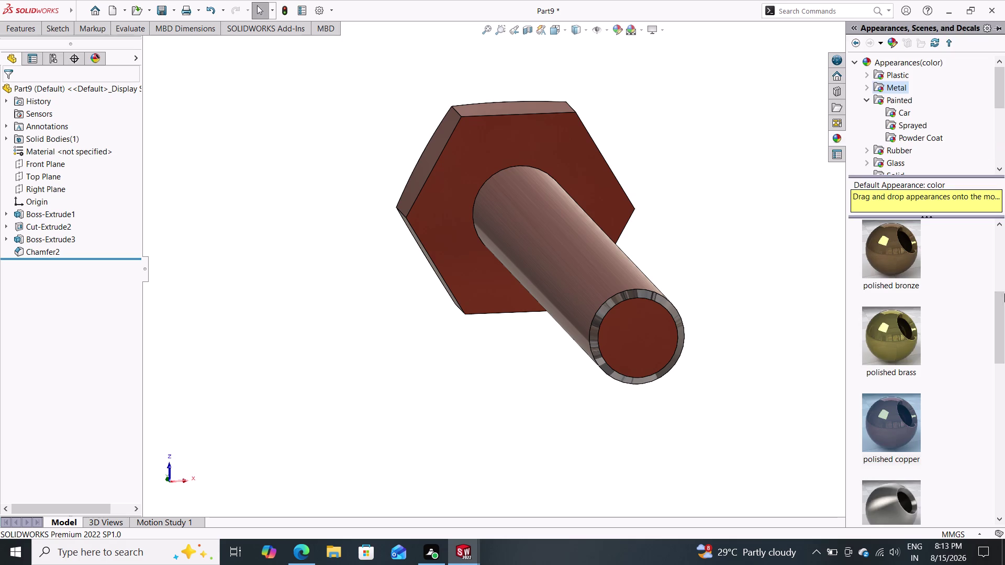
Browse the polished metal appearances, then bring up the Save options.
drag(1004, 333, 997, 363)
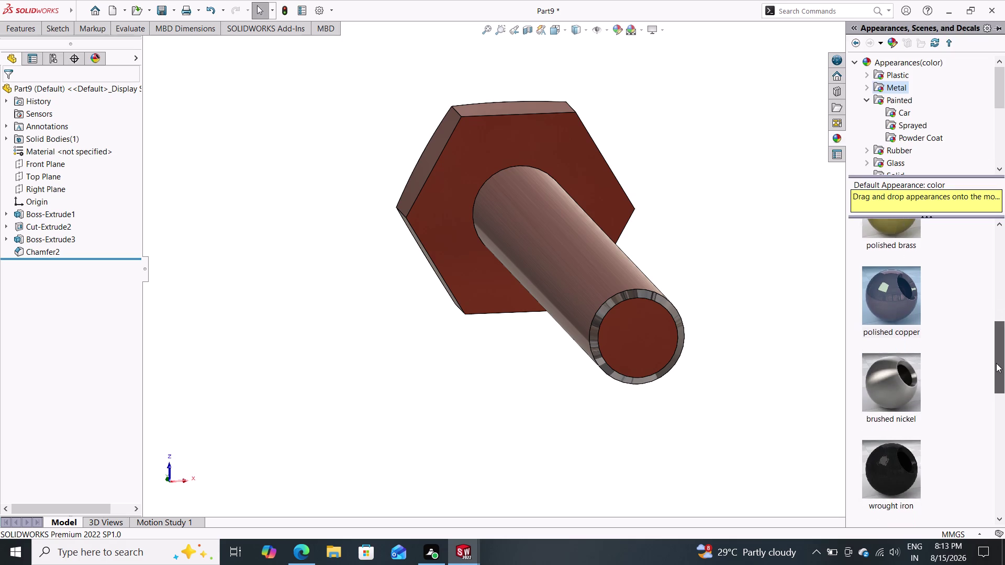
drag(997, 363, 992, 300)
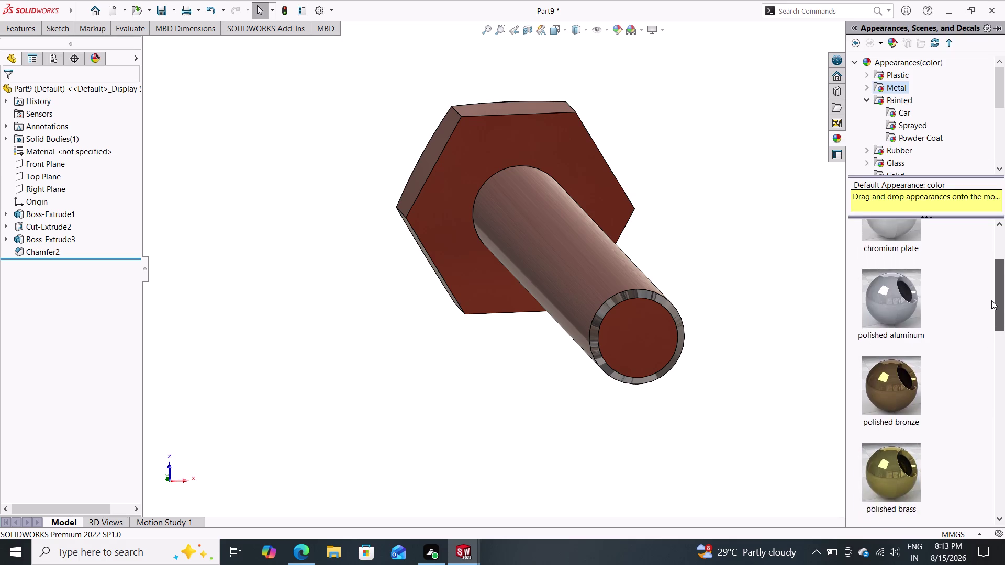
drag(991, 300, 988, 319)
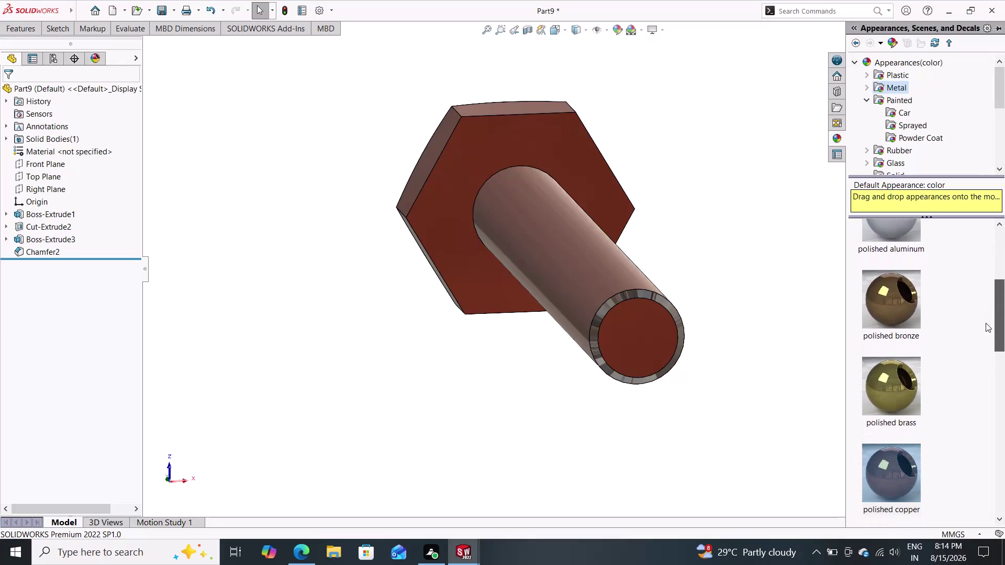
drag(987, 319, 982, 340)
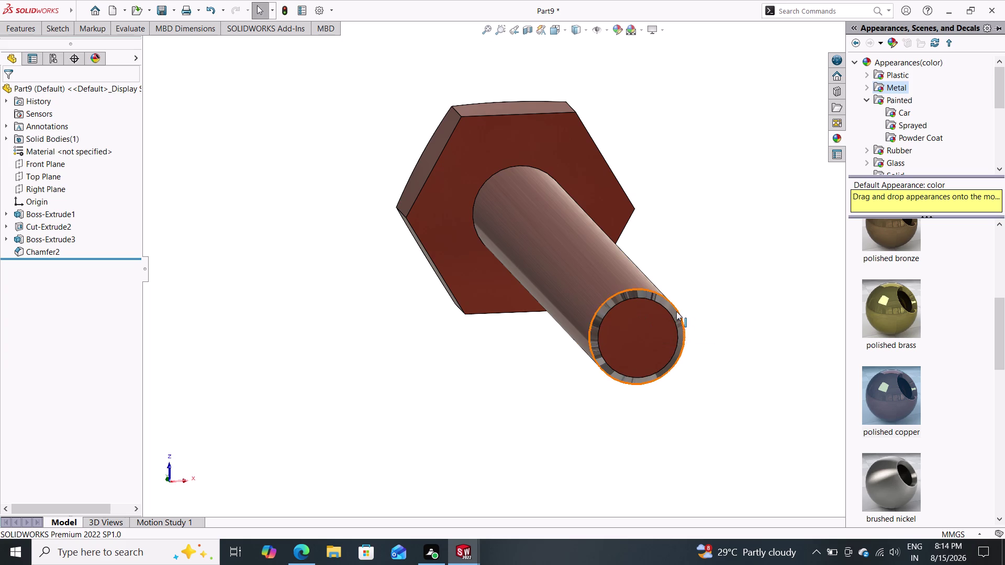
click(173, 10)
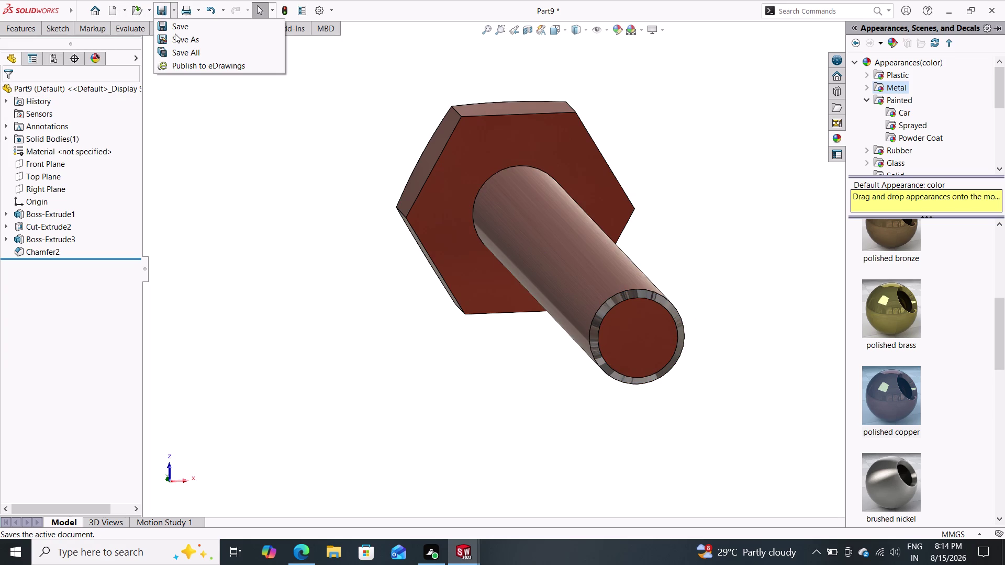
Save the part as 'hexagonal bolt' in the shock assembly folder, then start a new document.
click(184, 36)
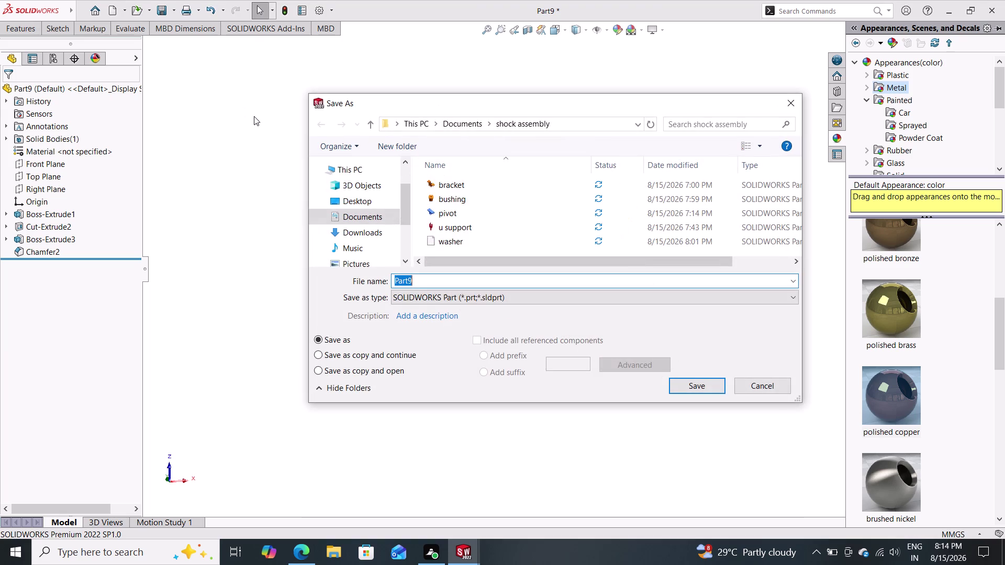
text(hex)
text(agonal)
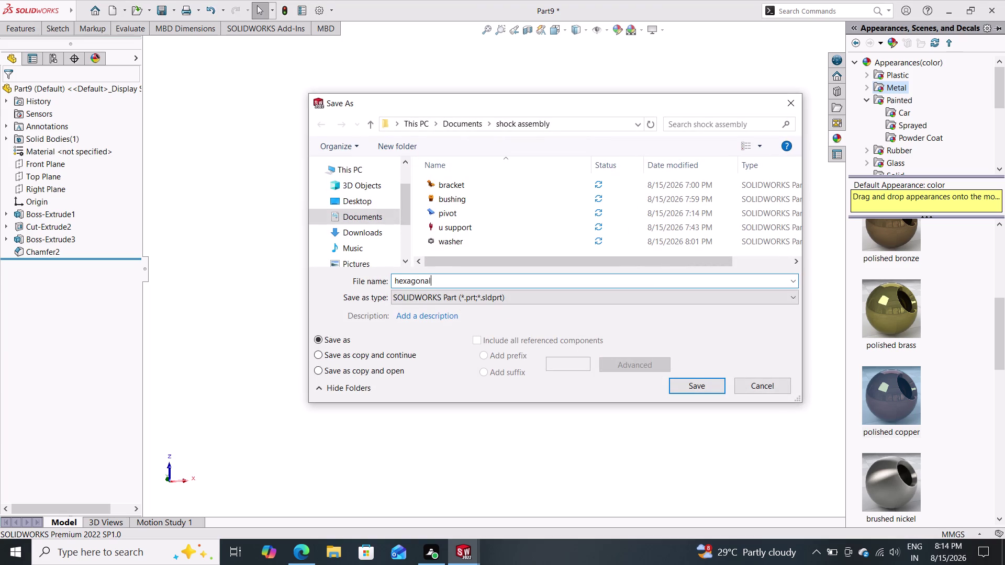
key(space)
text(b)
text(lt)
key(BackSpace)
key(BackSpace)
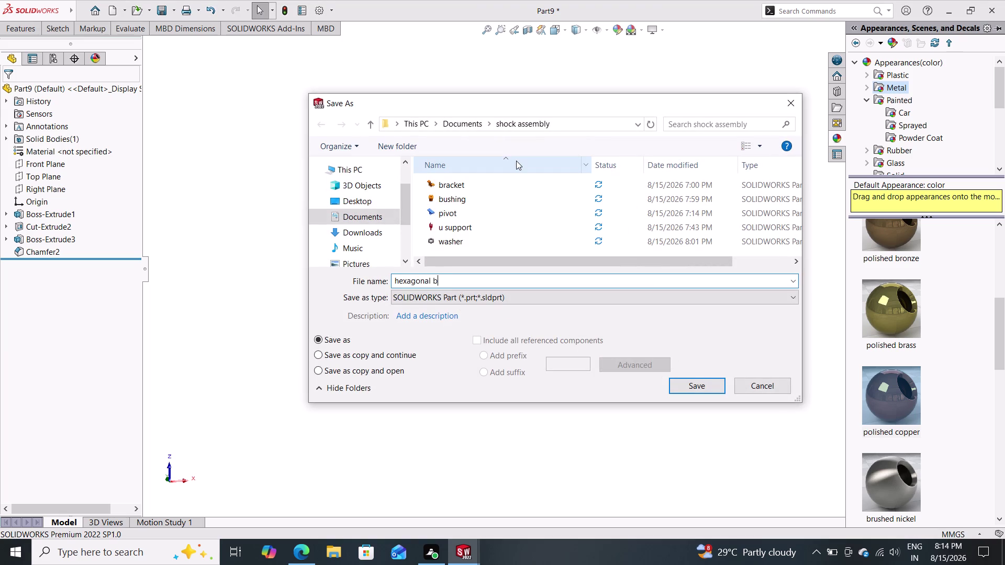
text(olt)
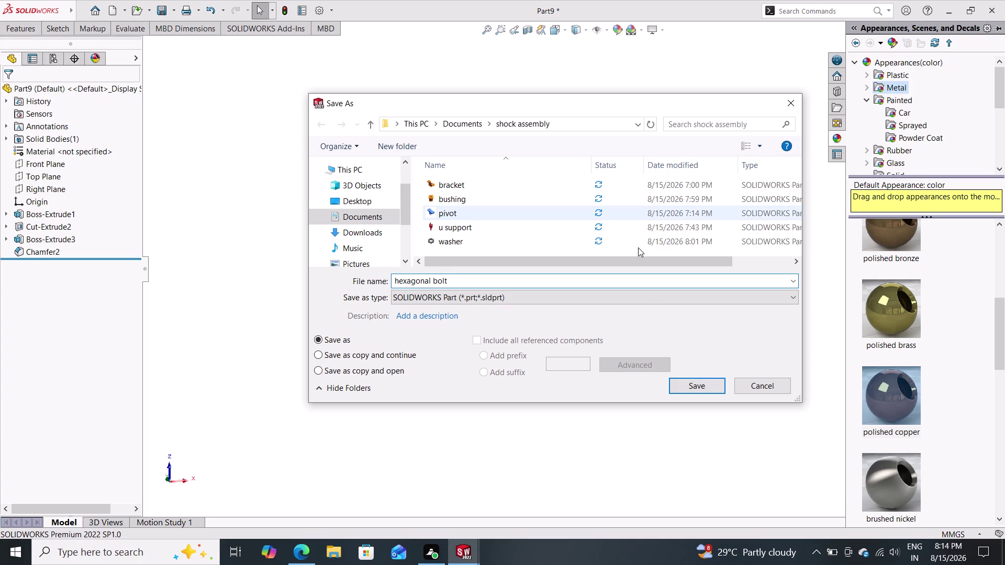
click(680, 387)
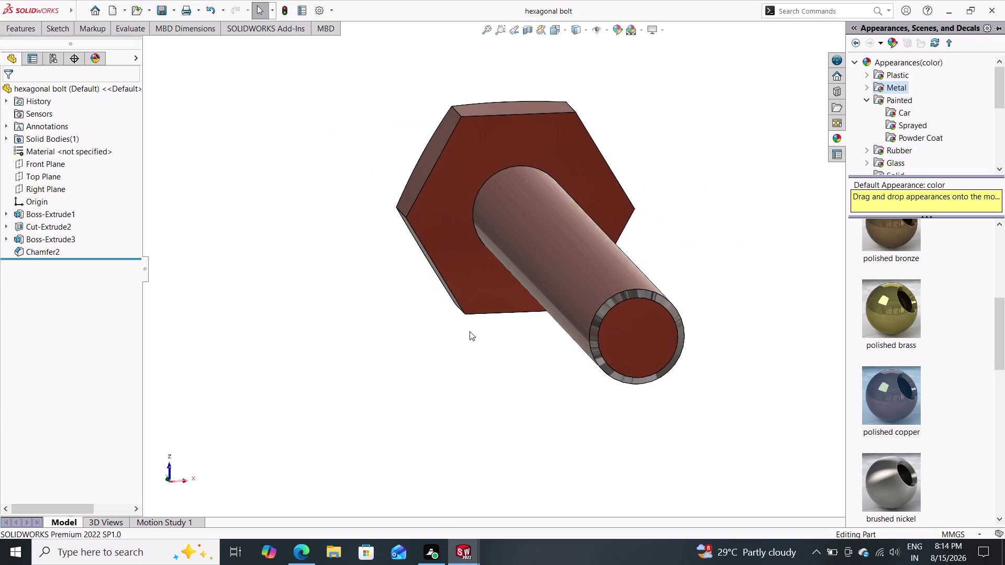
click(115, 15)
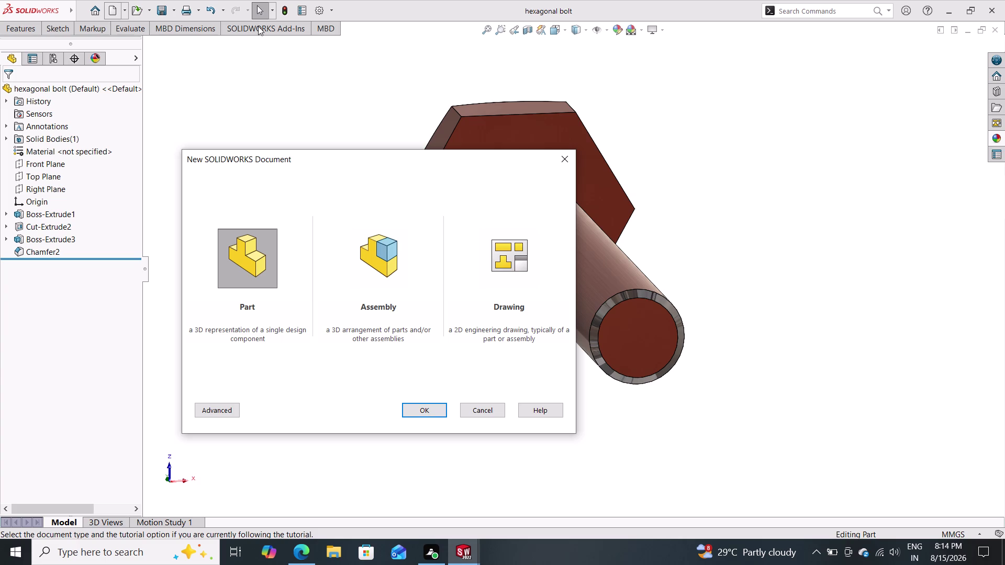
Create new part Part10 and begin a sketch awaiting a Front, Top or Right plane.
click(246, 245)
click(409, 413)
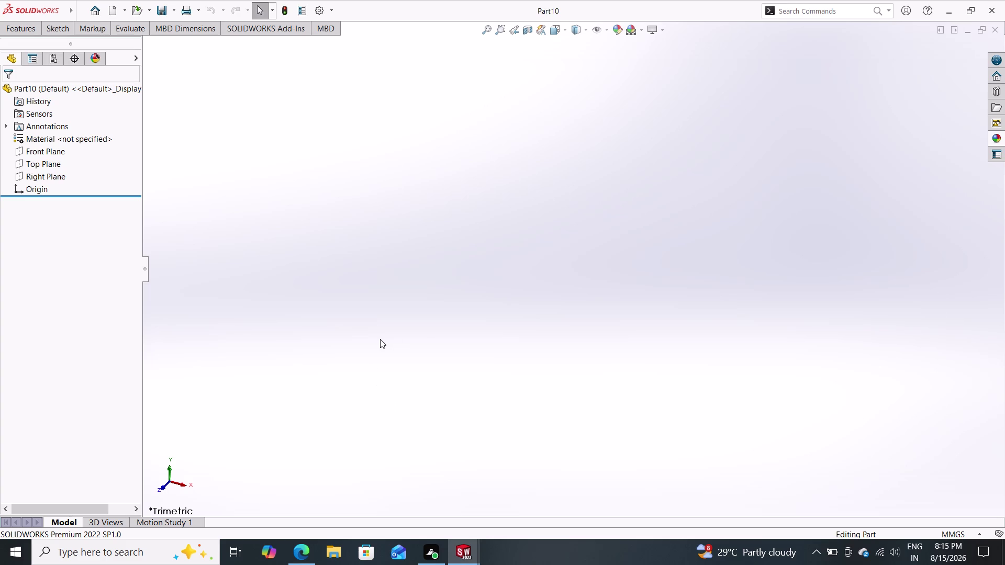
click(61, 25)
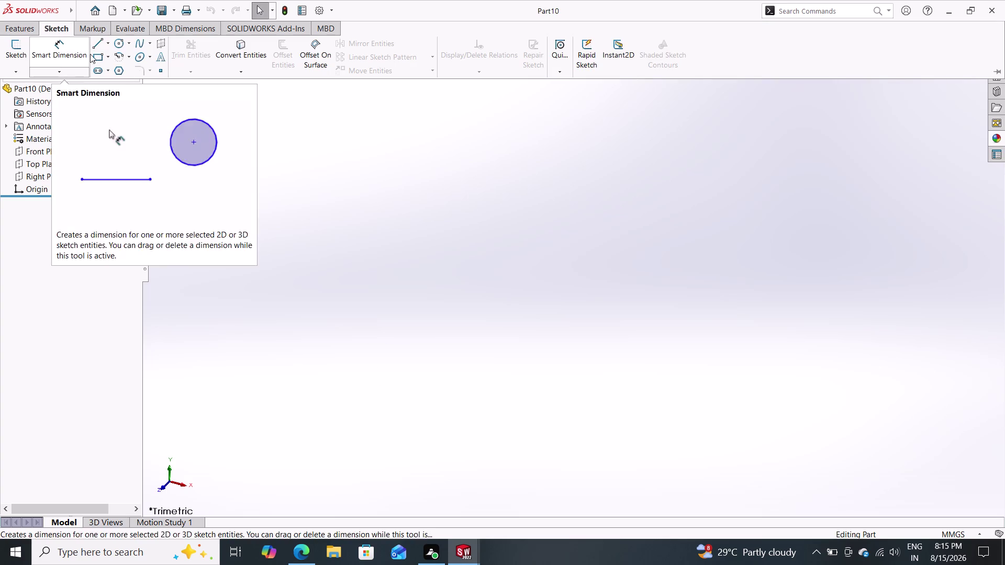
click(119, 74)
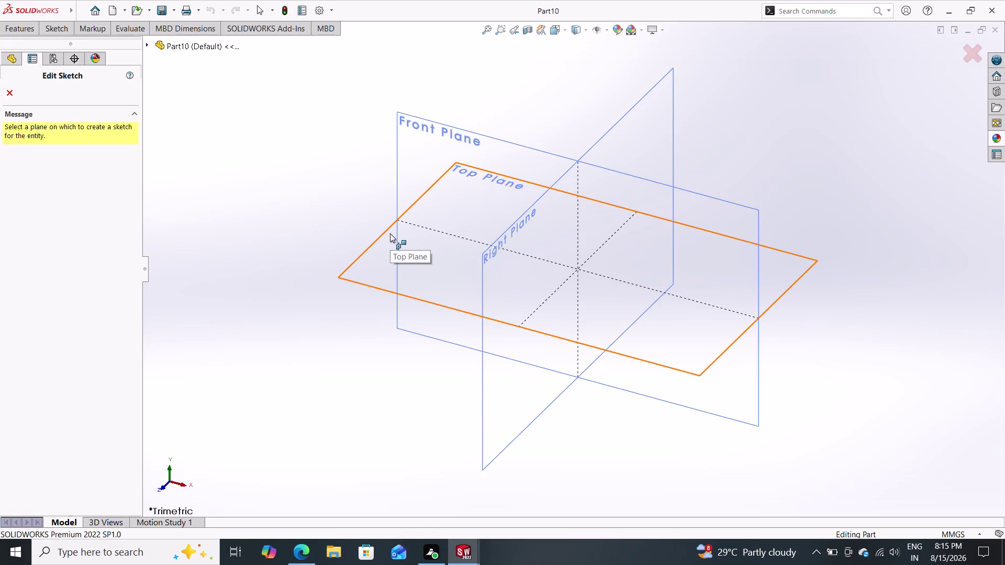
Draw a six-sided polygon centred on the origin in a Top Plane sketch.
click(379, 258)
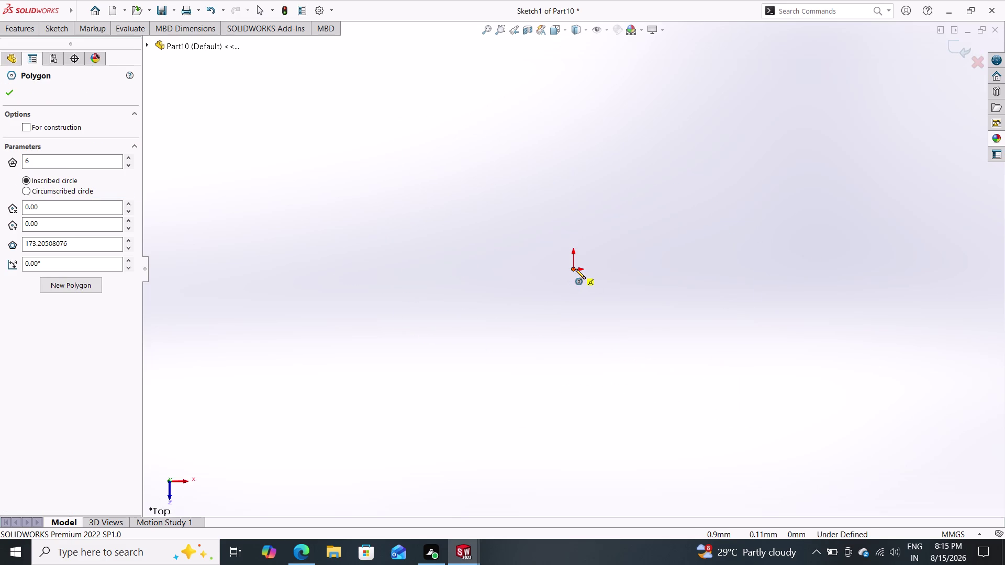
click(576, 270)
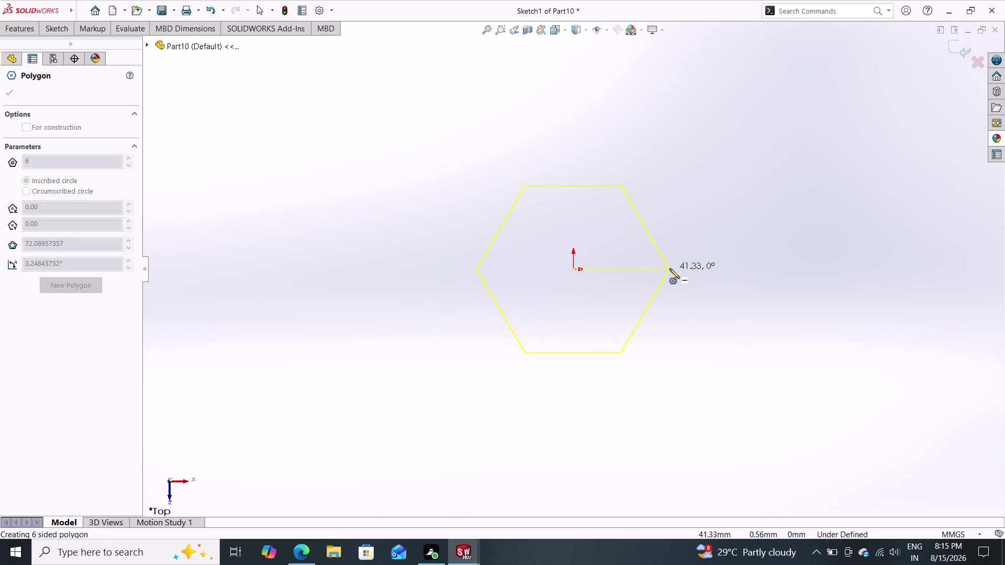
click(669, 269)
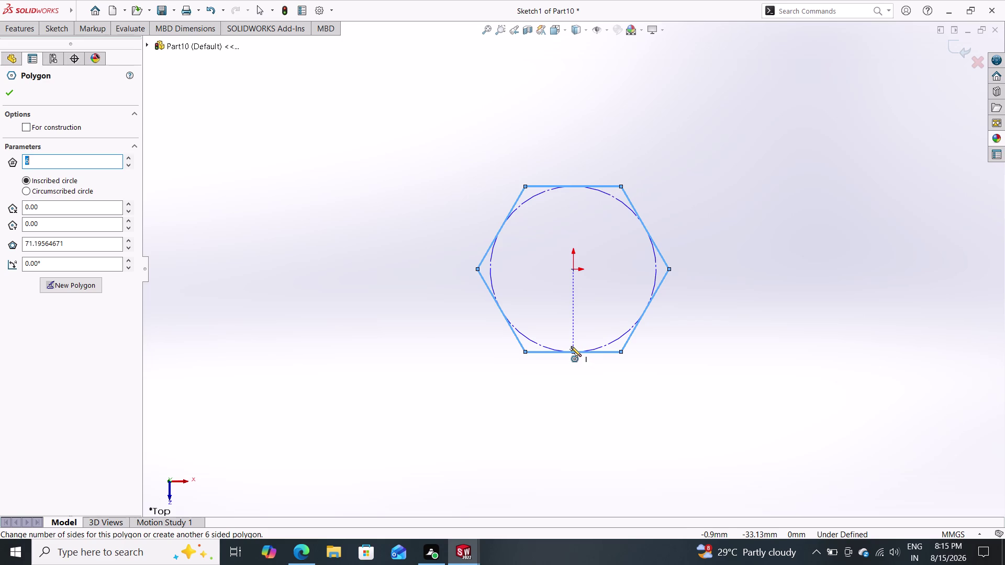
click(51, 38)
click(57, 28)
click(68, 46)
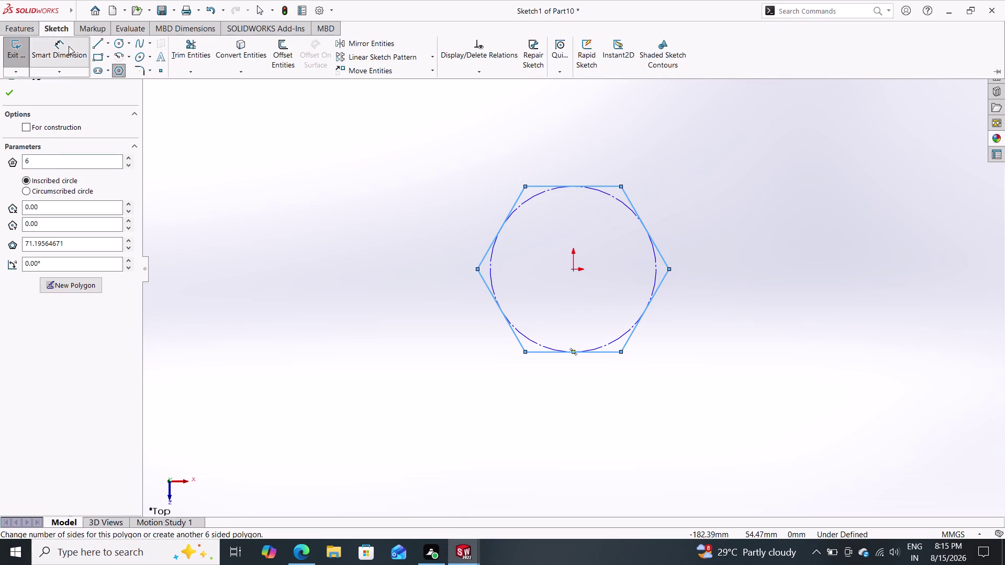
Dimension the hexagon 155 mm between its top and bottom flats.
click(524, 187)
drag(526, 353, 510, 344)
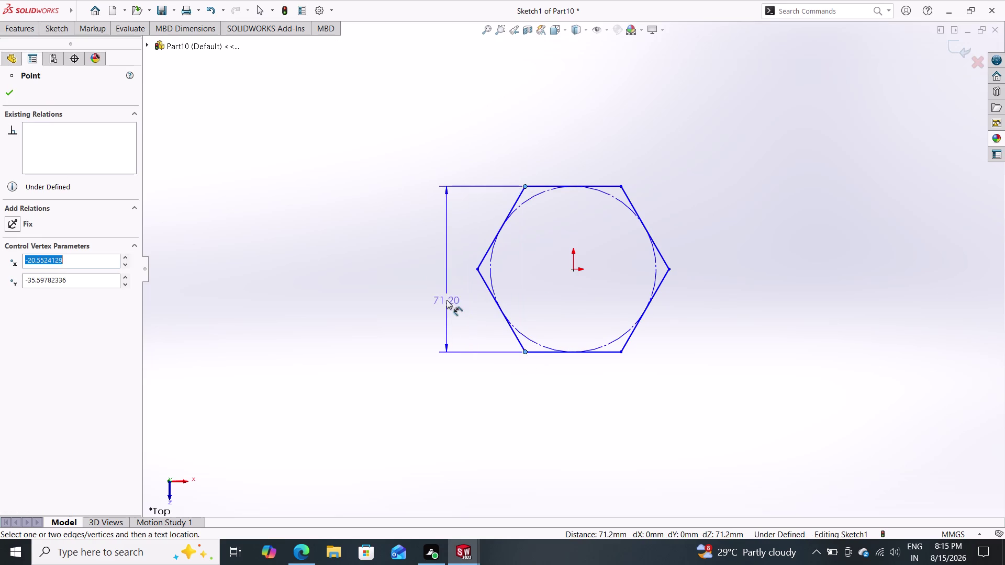
click(393, 251)
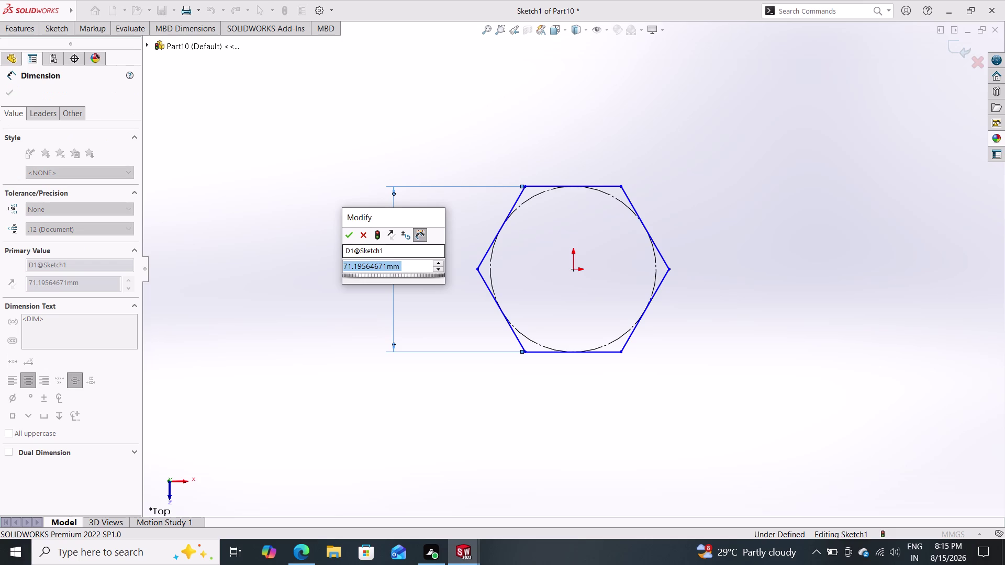
text(155)
key(Return)
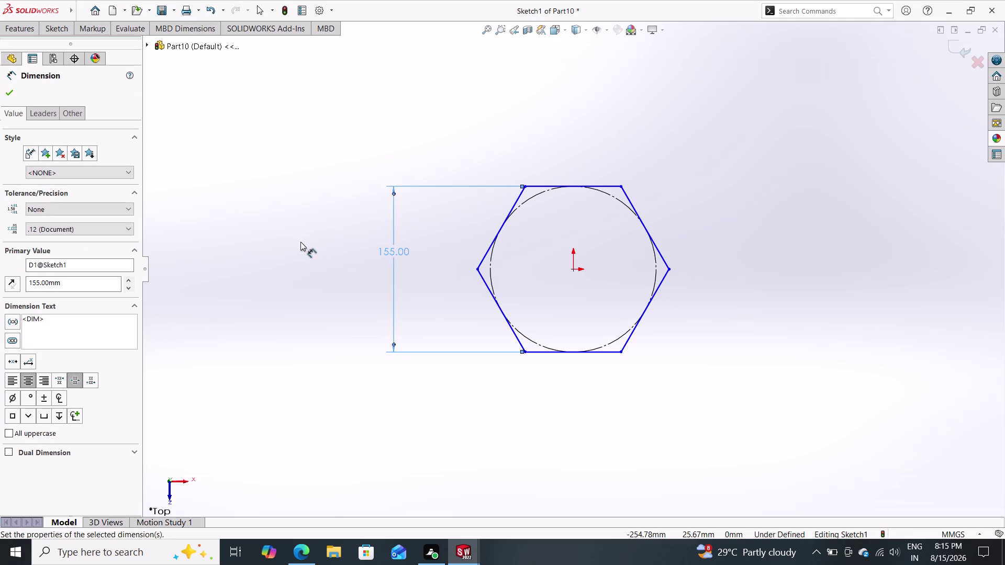
click(12, 87)
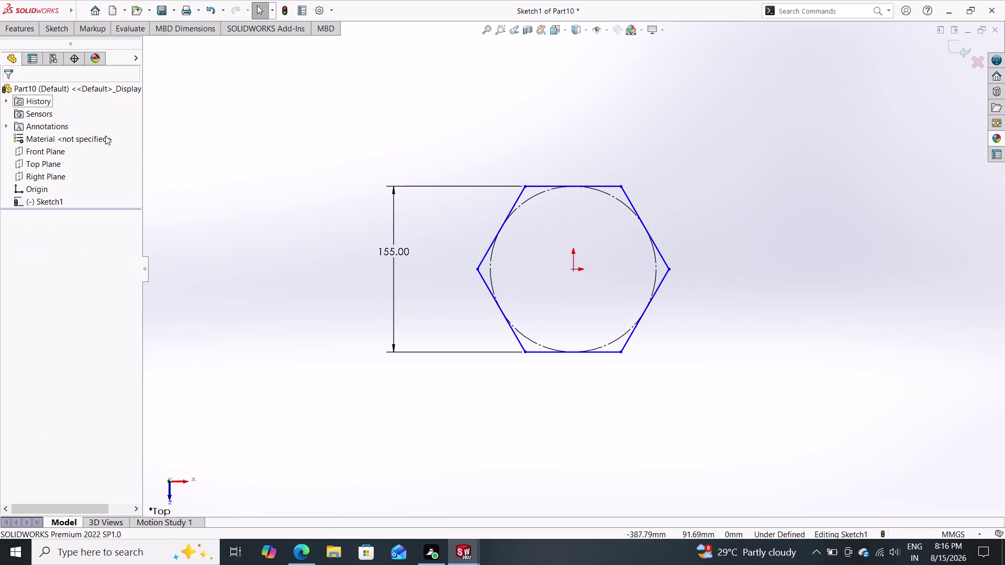
Add a Horizontal relation to the hexagon's bottom edge.
click(548, 352)
click(34, 226)
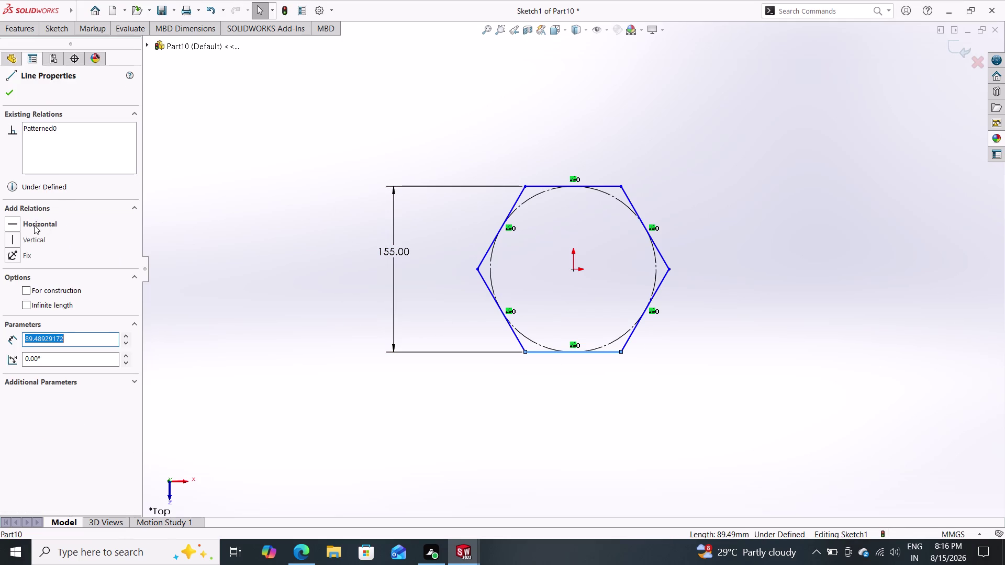
click(3, 94)
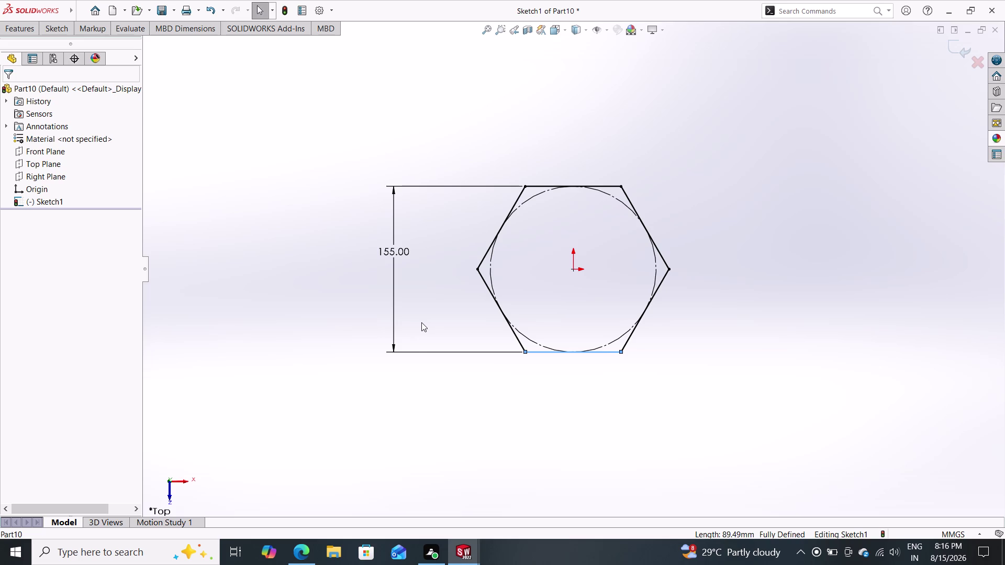
click(833, 554)
click(833, 554)
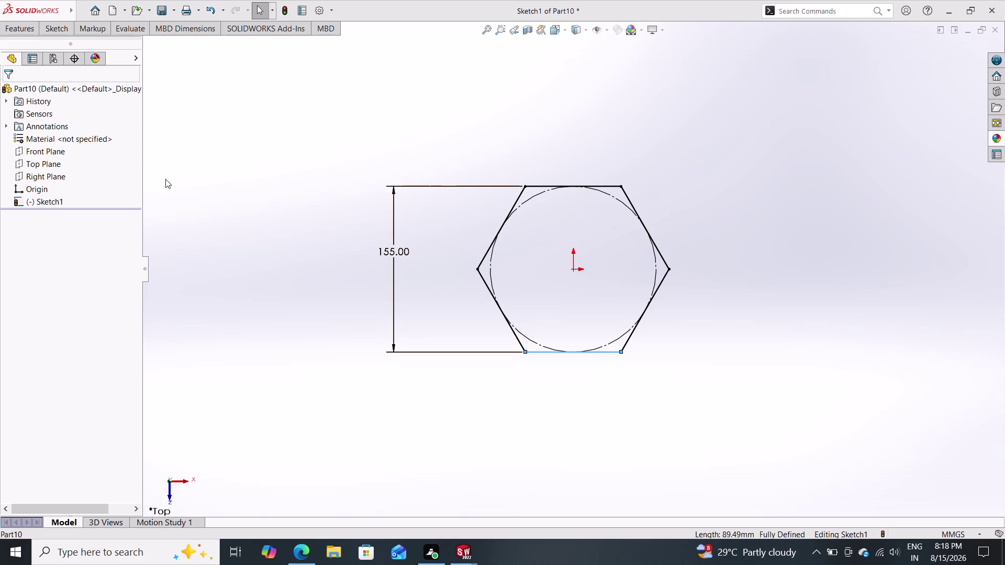
click(24, 31)
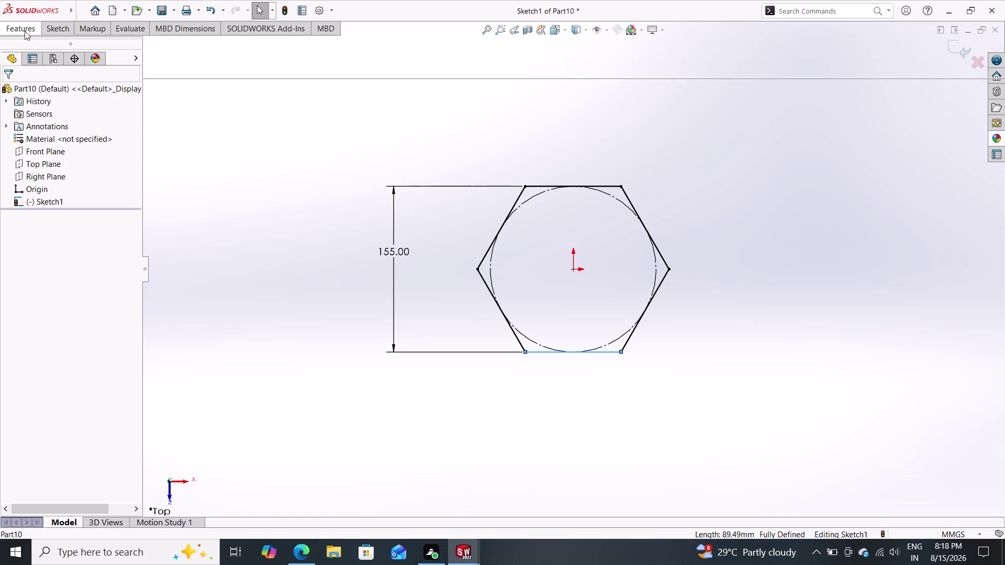
Extrude the hexagon sketch as a Blind boss 65 mm deep.
click(25, 47)
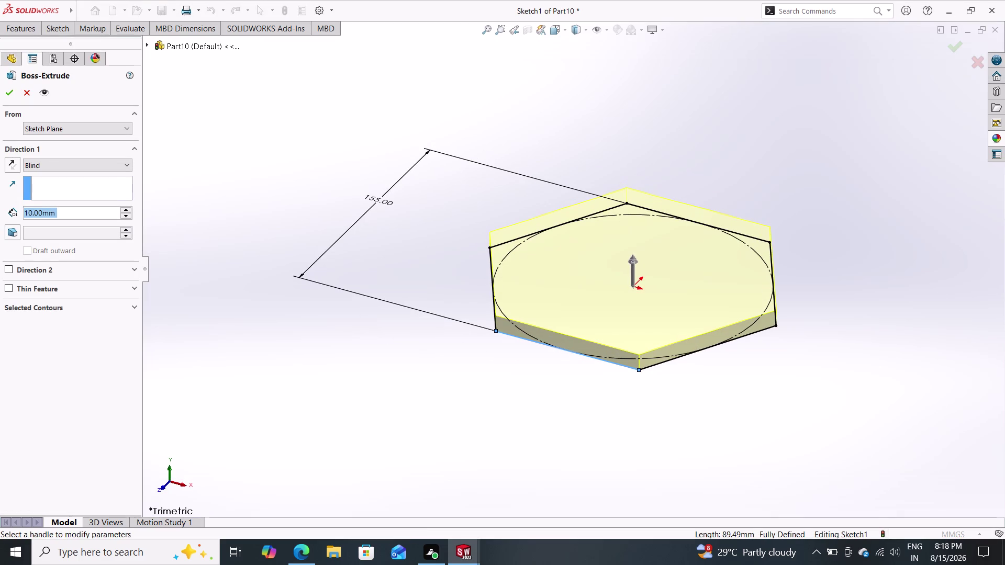
text(65)
key(Return)
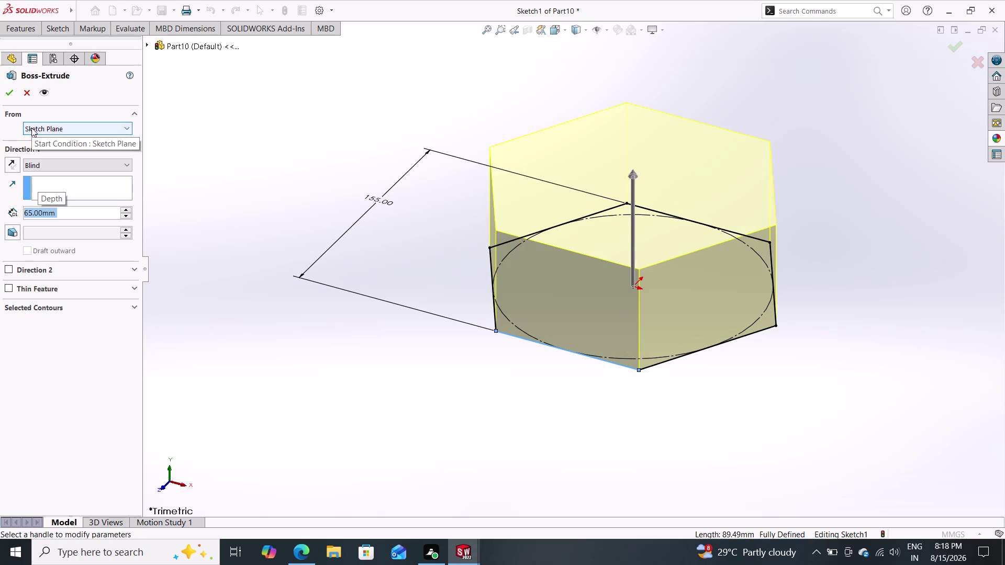
click(8, 91)
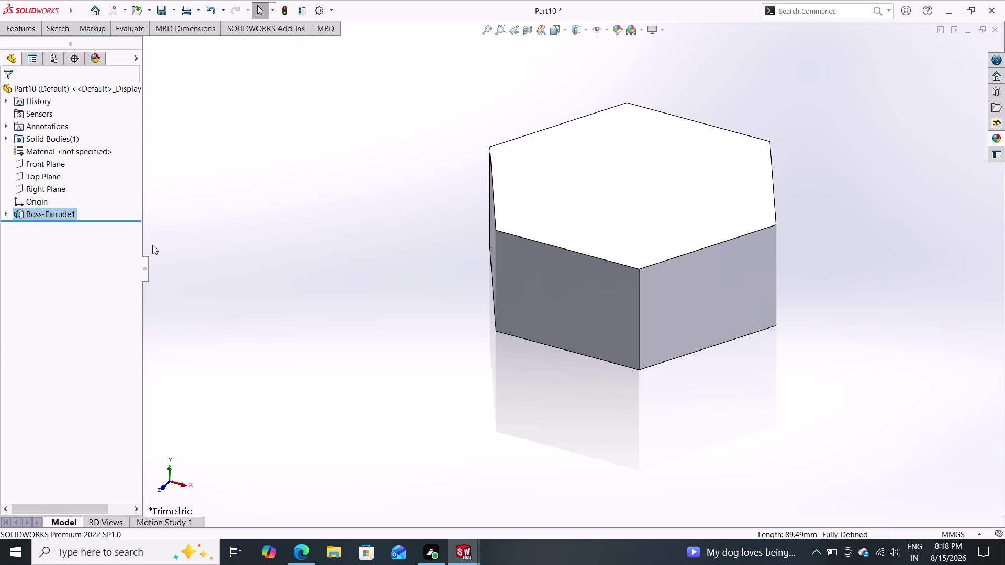
click(536, 190)
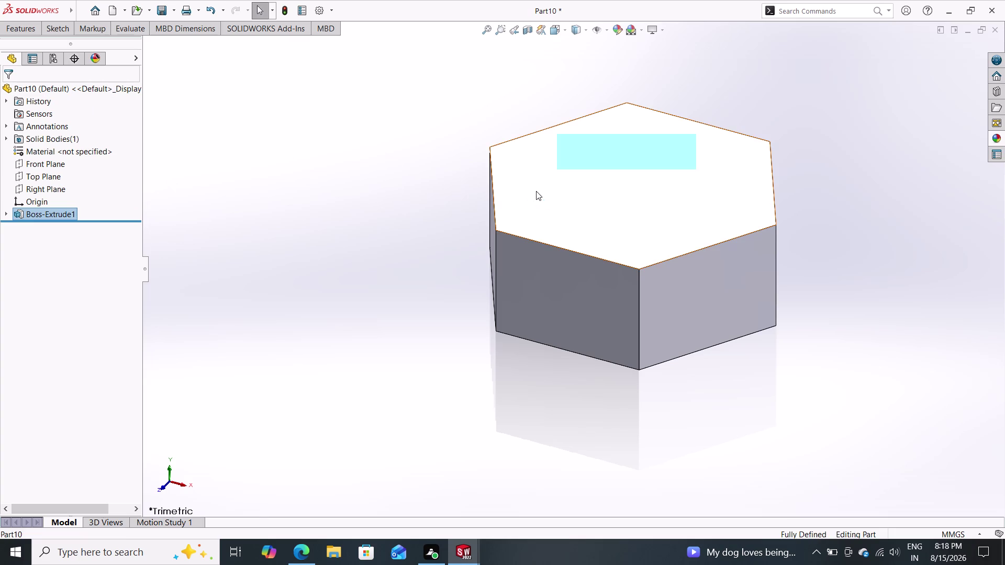
Draw one origin-centred circle in a new sketch on the prism's top face.
click(585, 162)
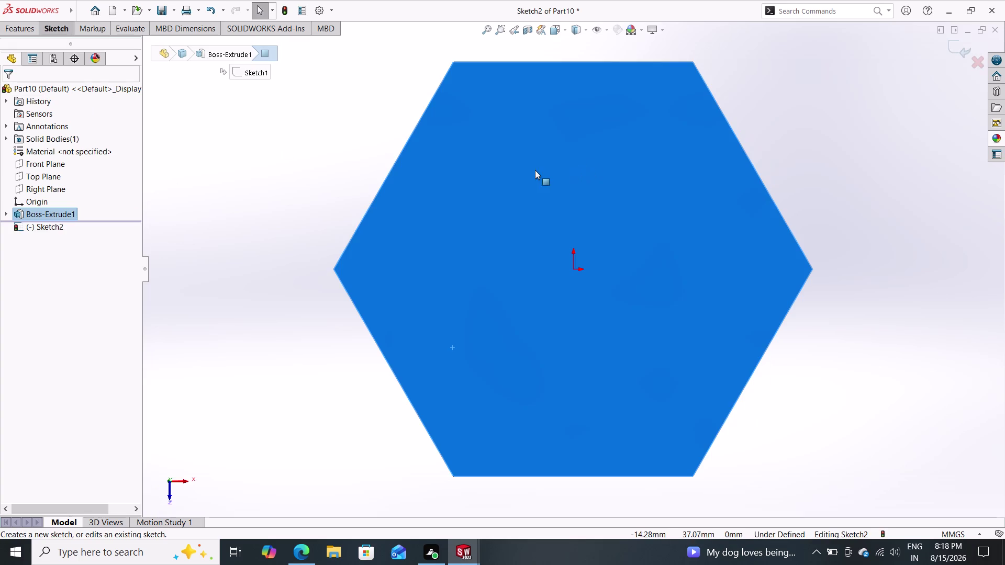
click(56, 26)
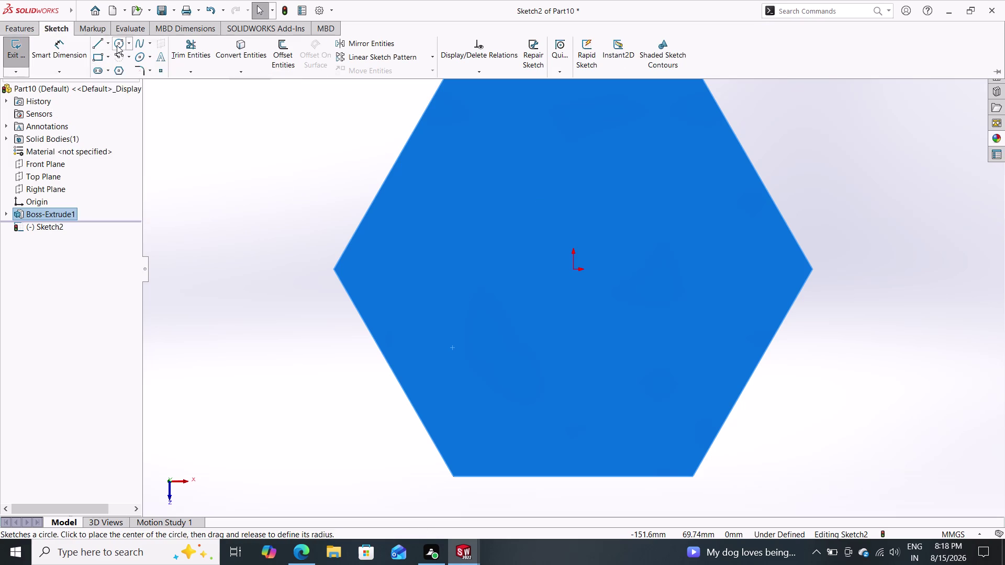
click(117, 45)
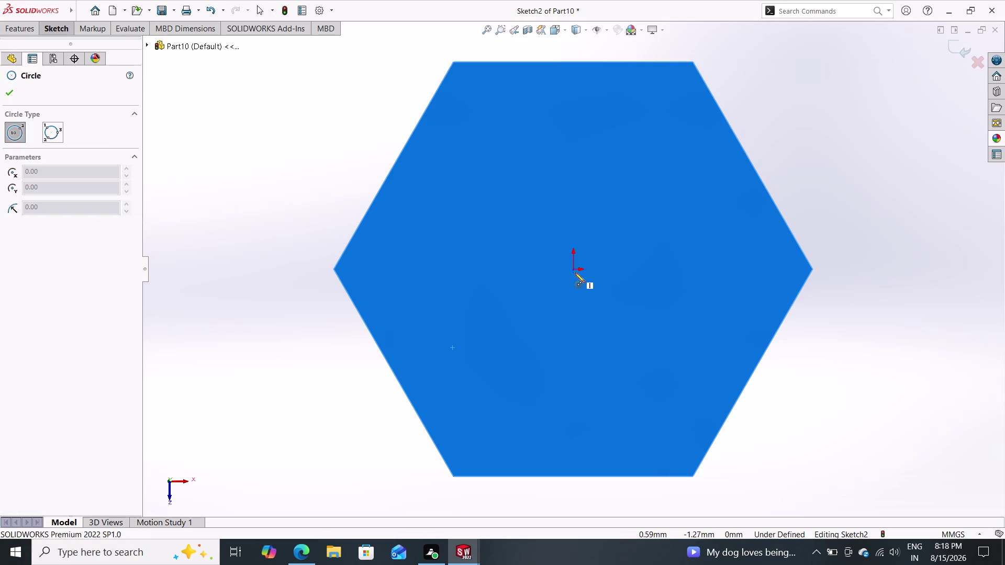
click(575, 271)
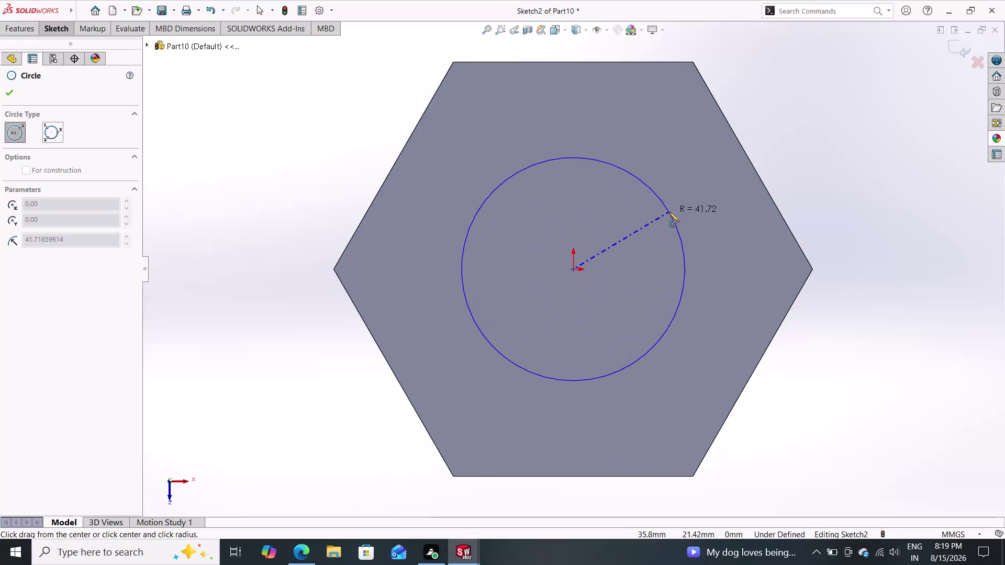
click(670, 212)
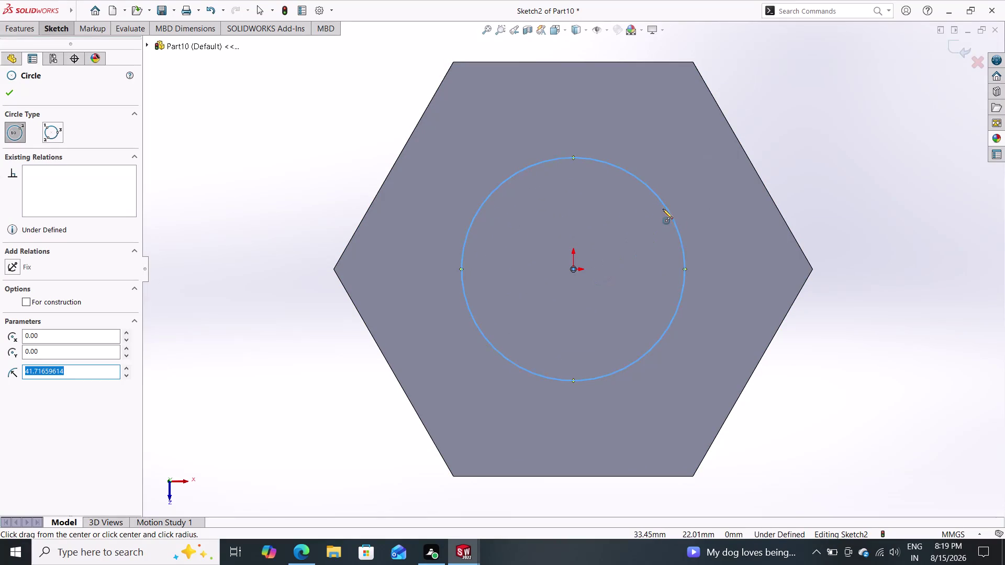
click(665, 205)
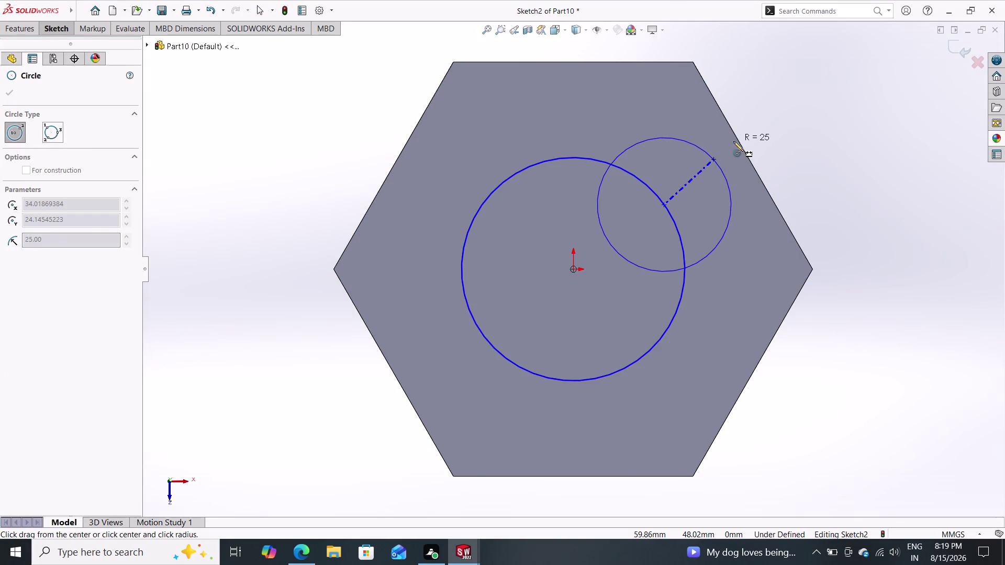
key(Escape)
key(Escape)
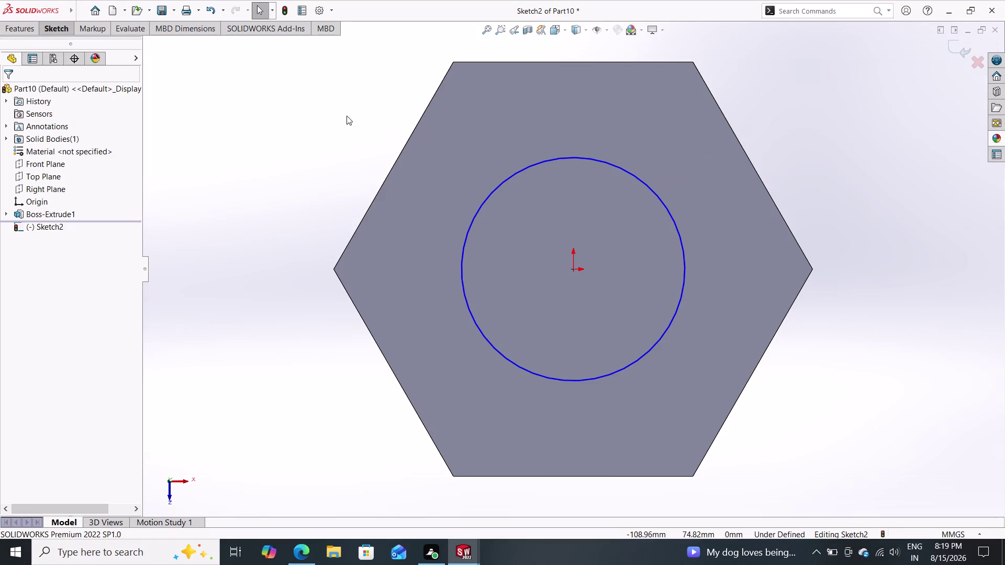
Make the circle tangent to a hexagon side.
click(657, 191)
click(743, 144)
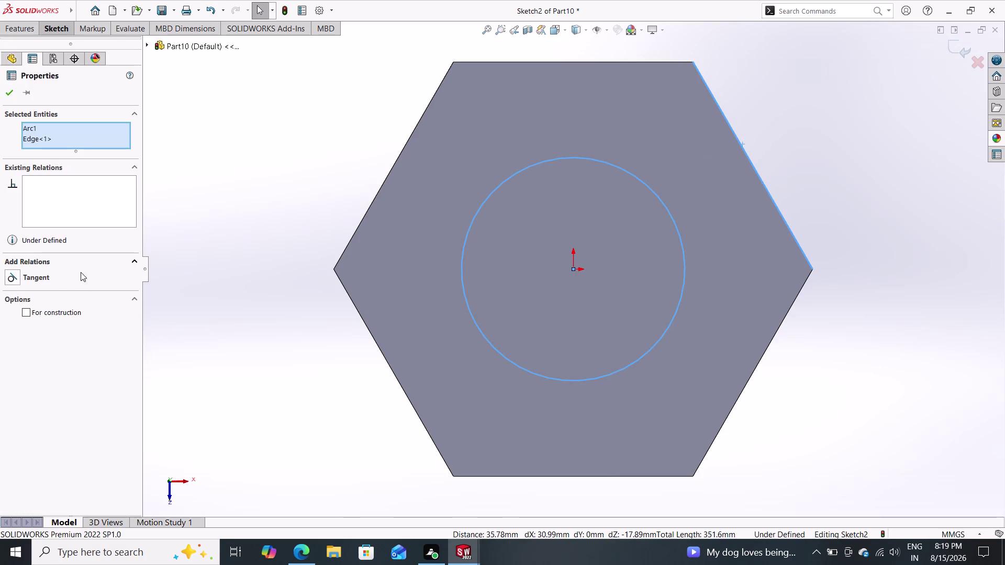
click(65, 277)
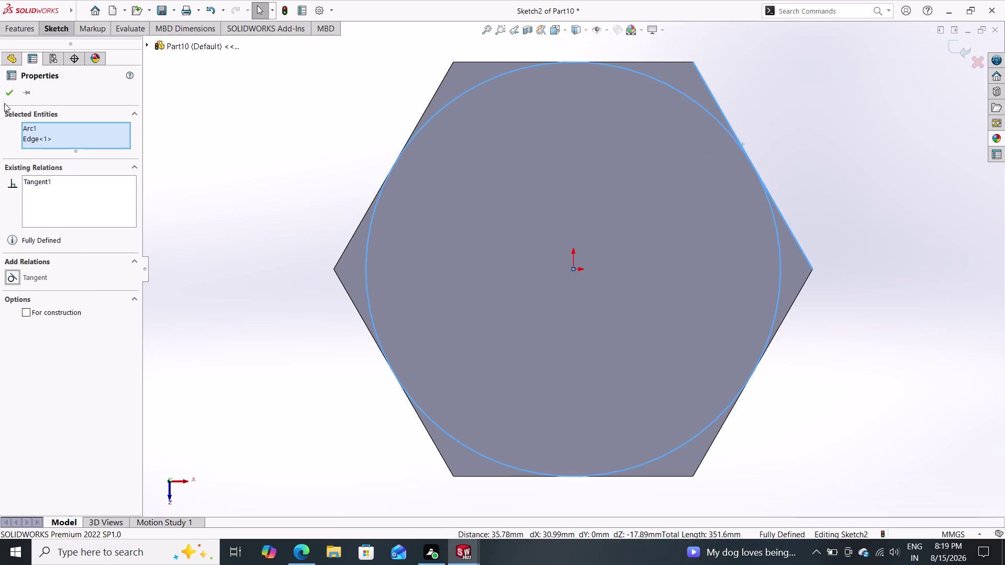
click(3, 99)
click(25, 35)
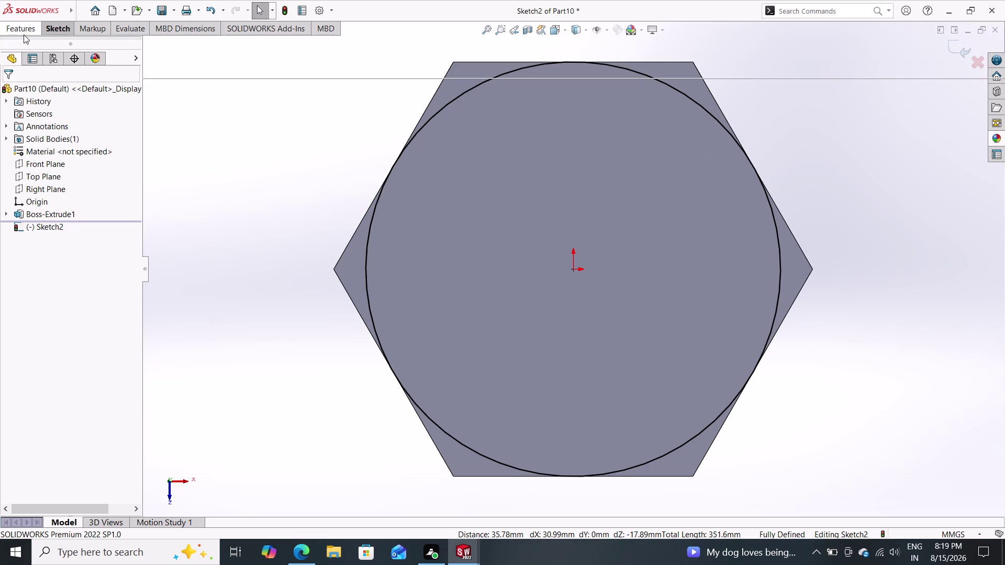
click(182, 48)
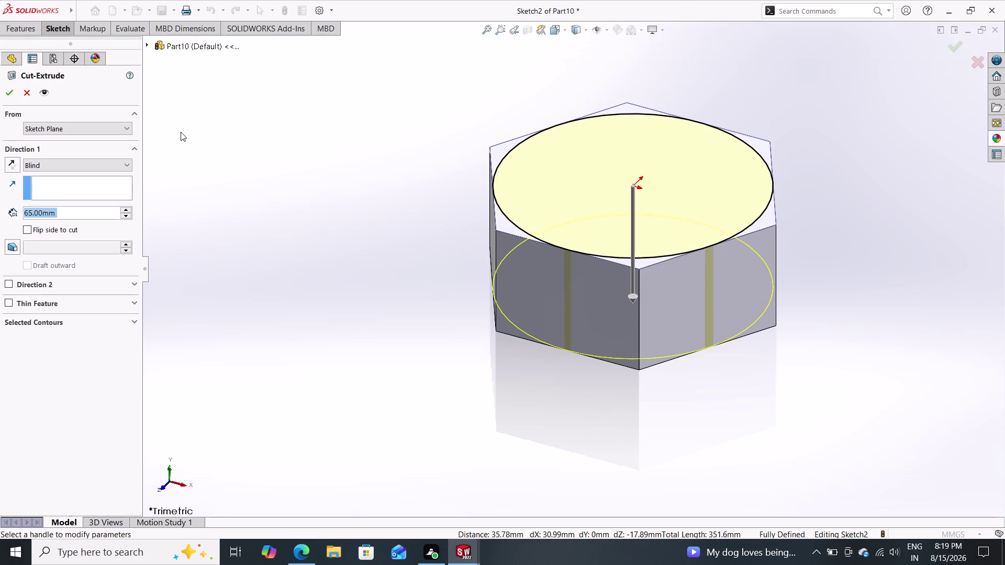
Cut outside the circle using Flip side to cut with a 45° draft.
click(23, 233)
click(11, 250)
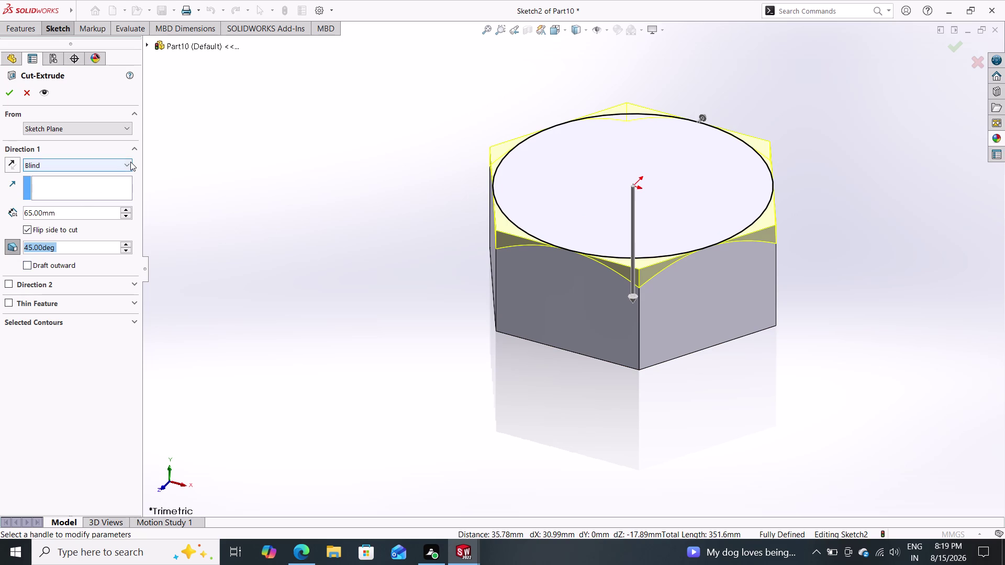
click(10, 92)
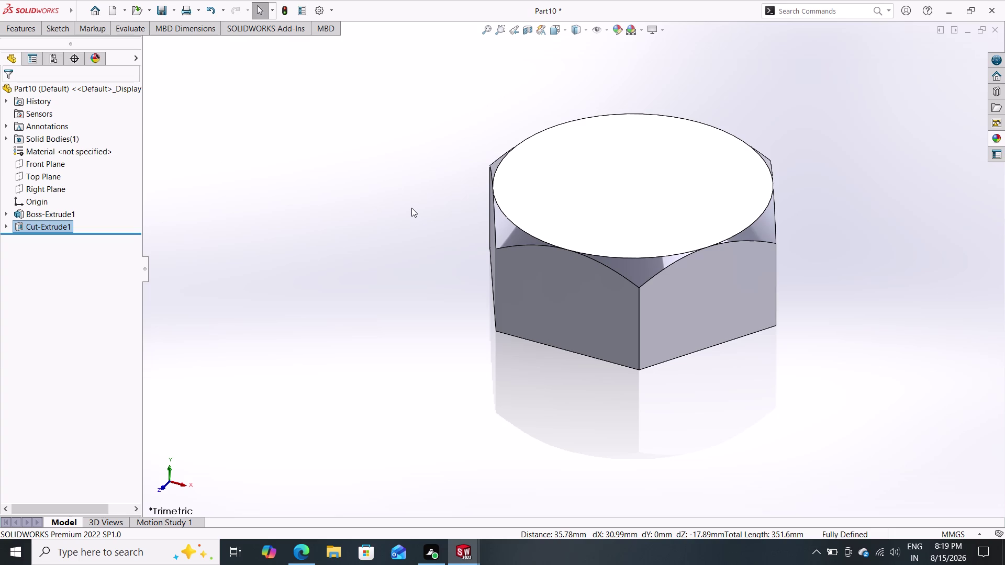
click(542, 187)
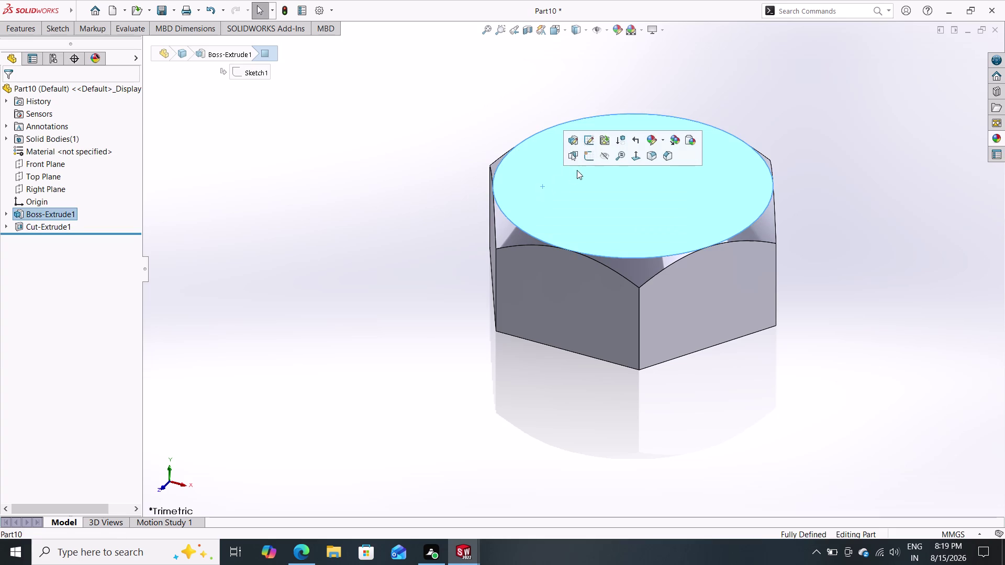
Draw two concentric origin-centred circles, about R44 and R57, on the round top face.
click(588, 160)
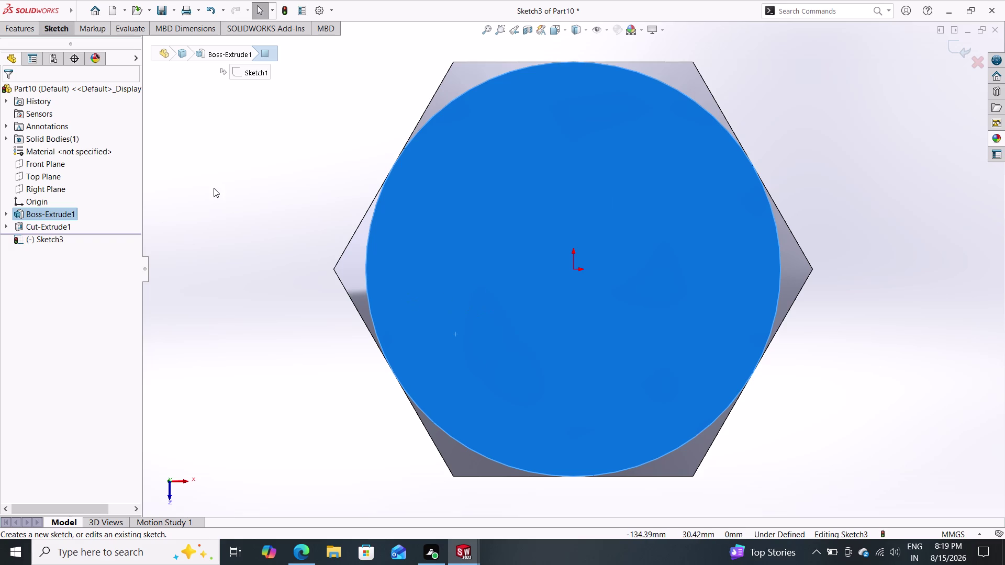
click(52, 28)
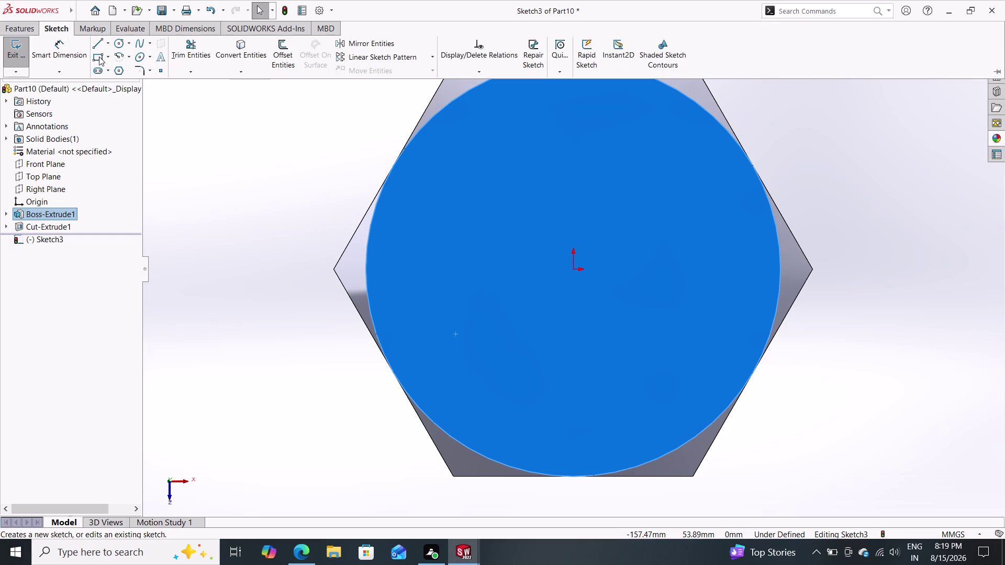
click(121, 42)
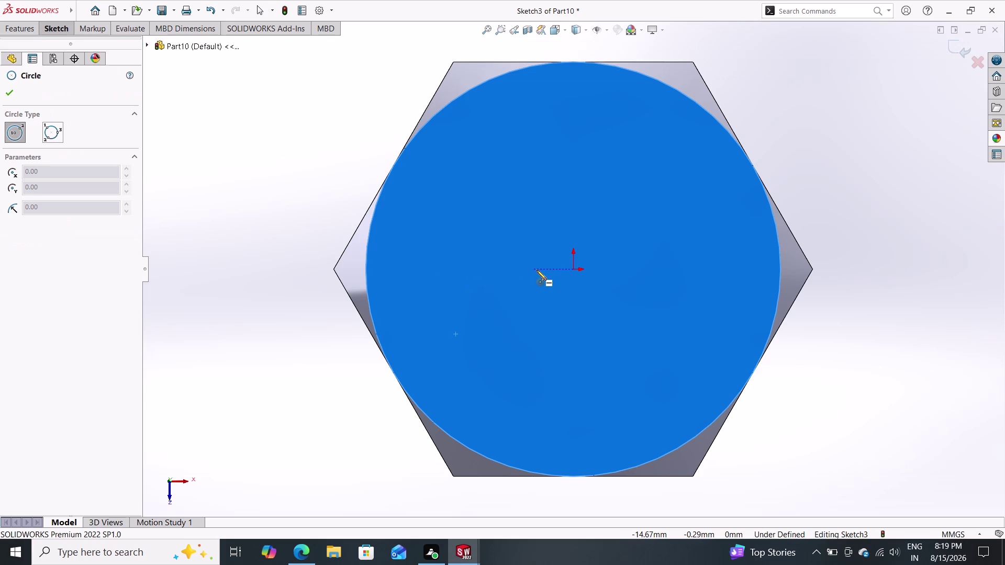
click(575, 268)
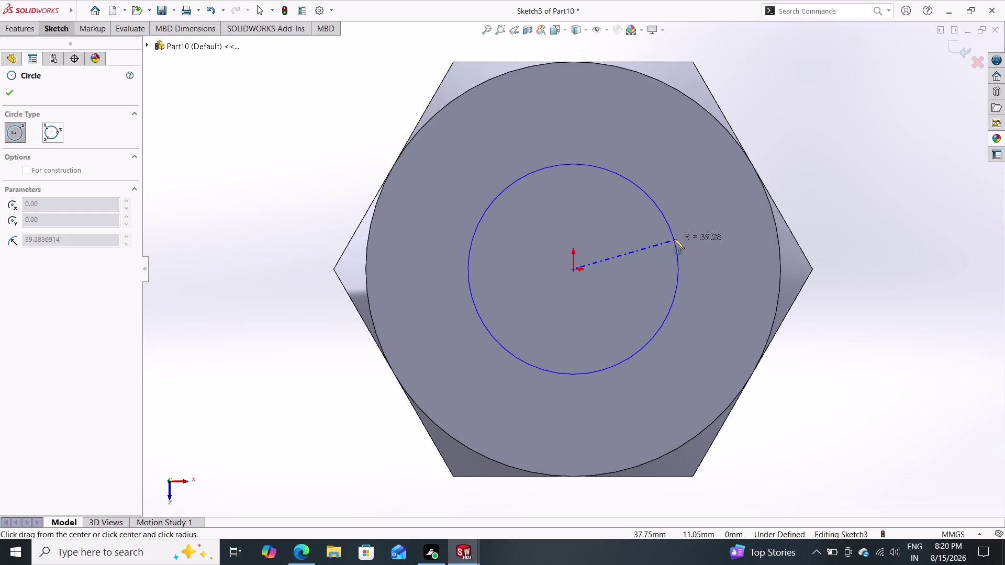
click(682, 223)
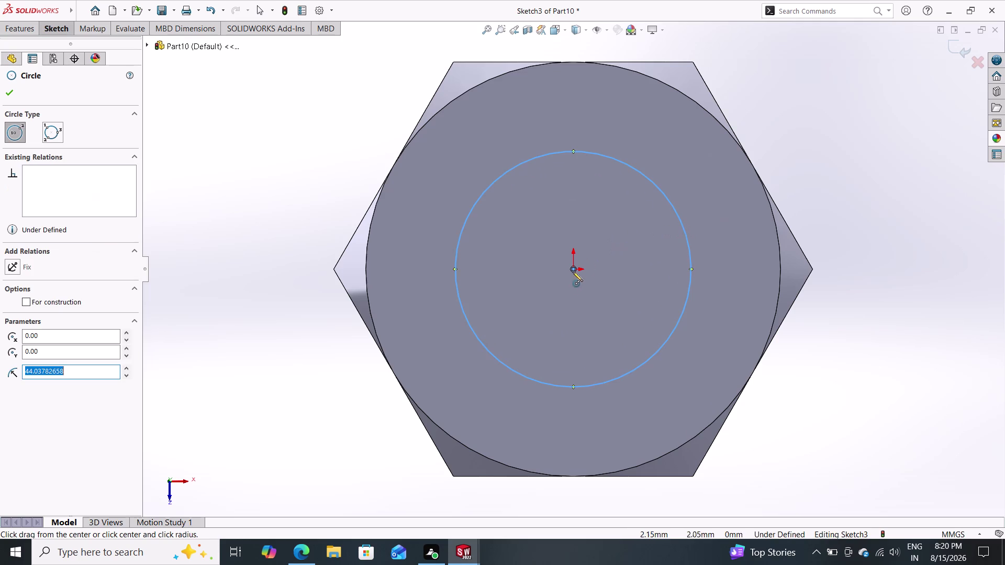
click(573, 271)
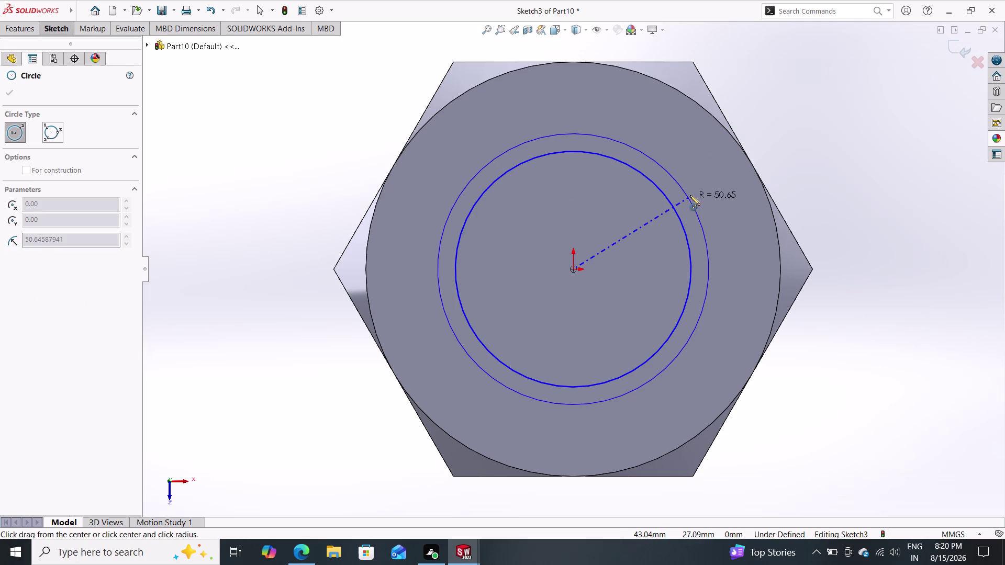
click(703, 189)
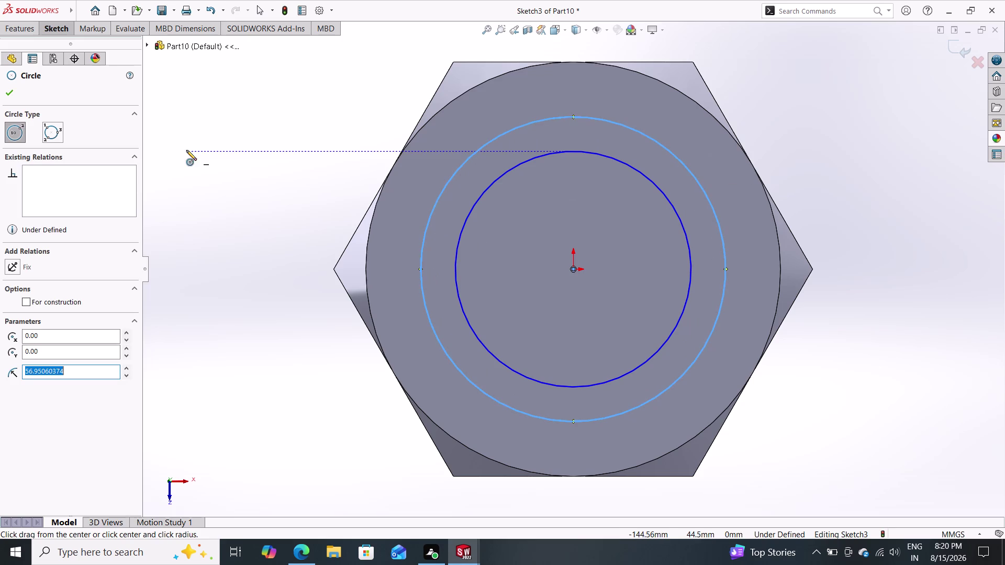
click(65, 33)
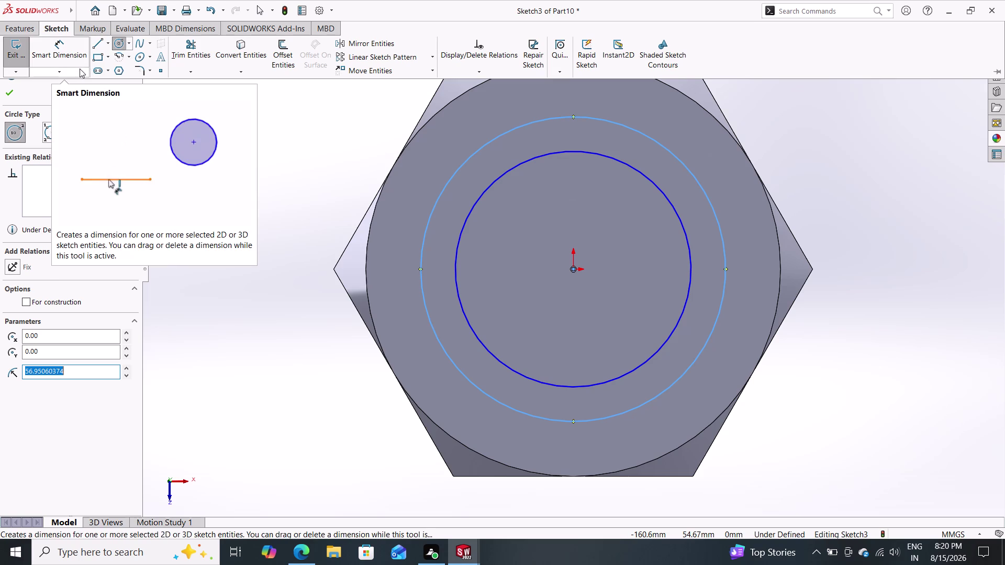
Extrude the ring between the two circles as a Blind boss 50 mm deep.
click(24, 26)
click(29, 50)
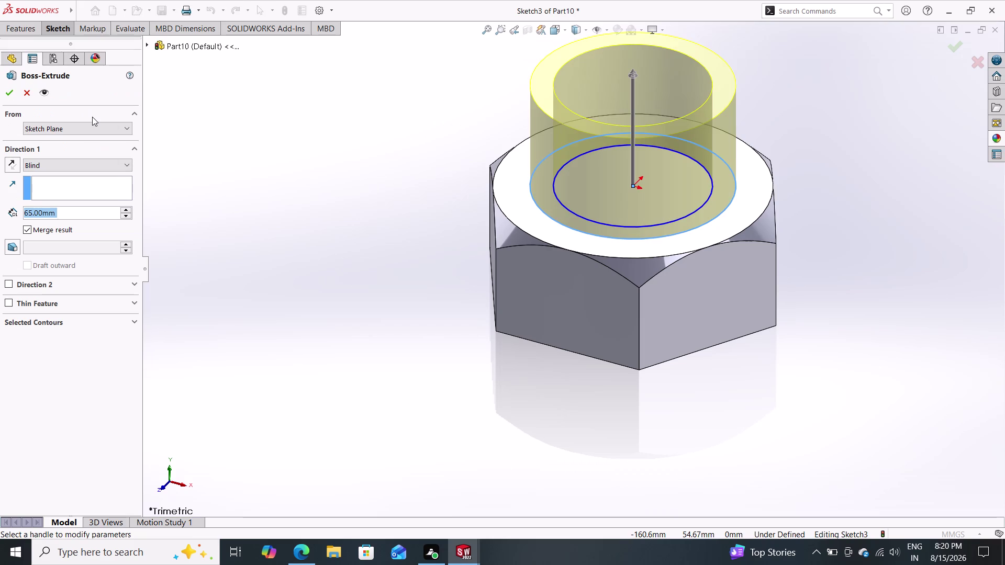
text(50)
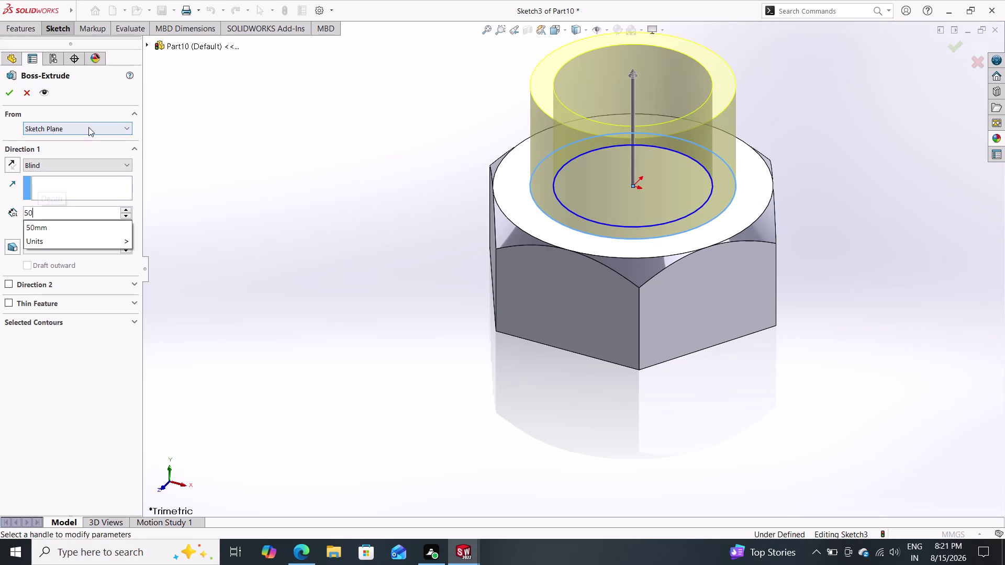
key(Return)
click(4, 93)
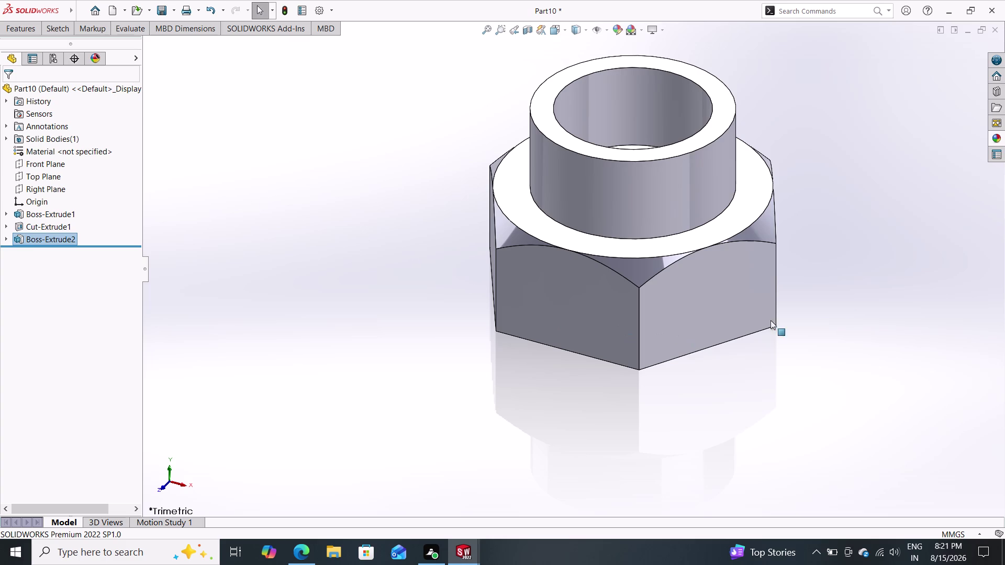
middle_drag(858, 284, 855, 311)
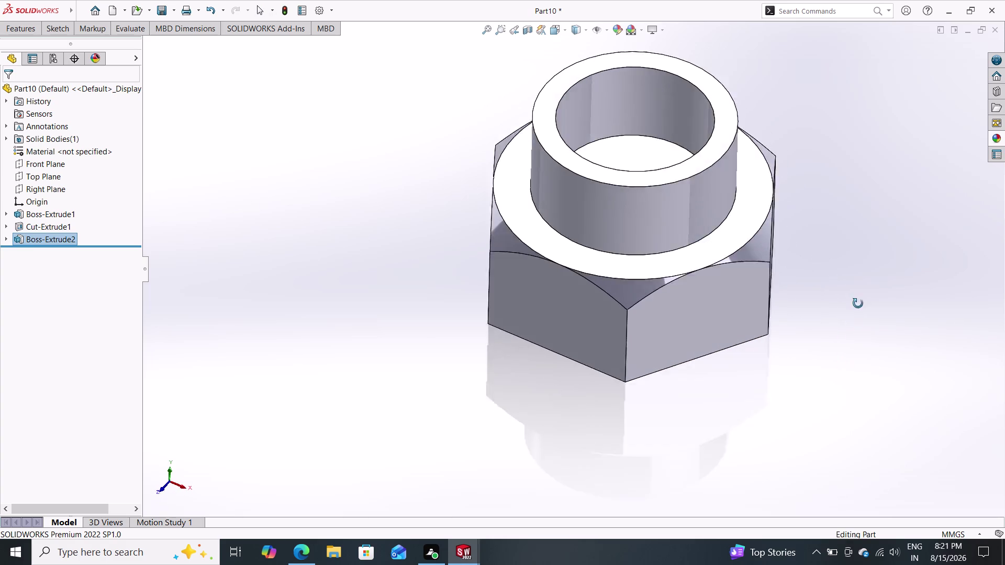
middle_drag(855, 310, 865, 257)
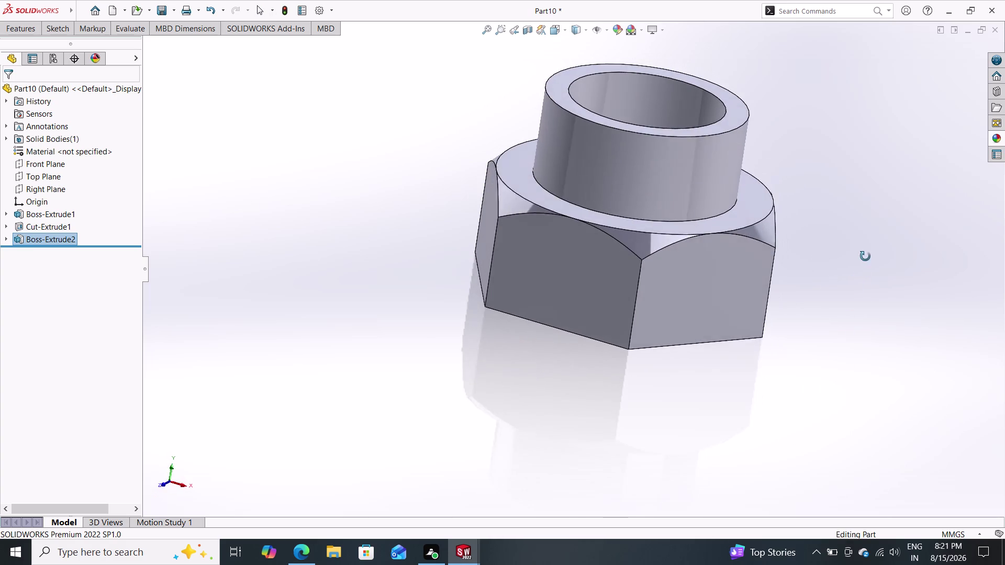
middle_drag(866, 257, 850, 266)
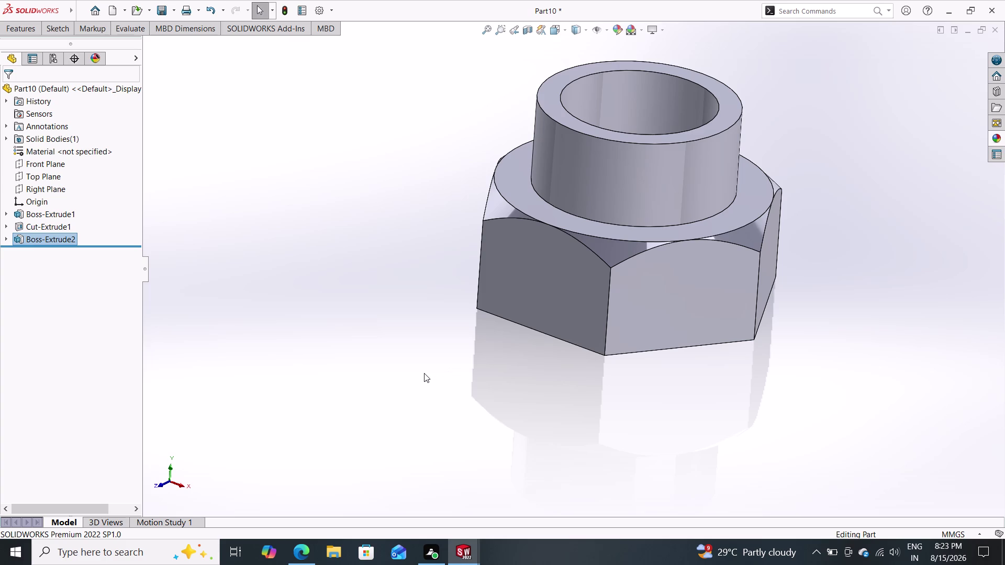
click(68, 191)
click(52, 189)
click(61, 173)
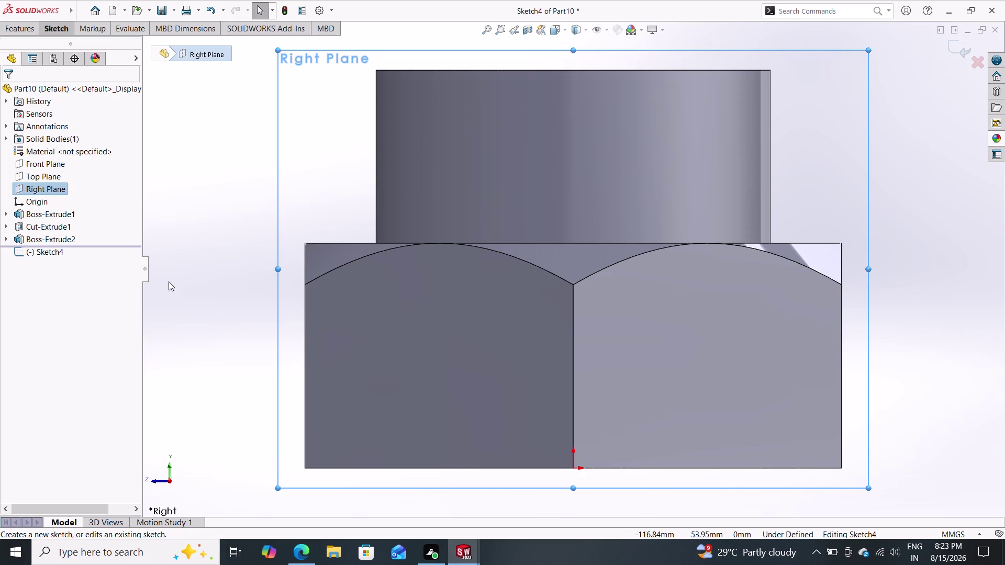
click(55, 187)
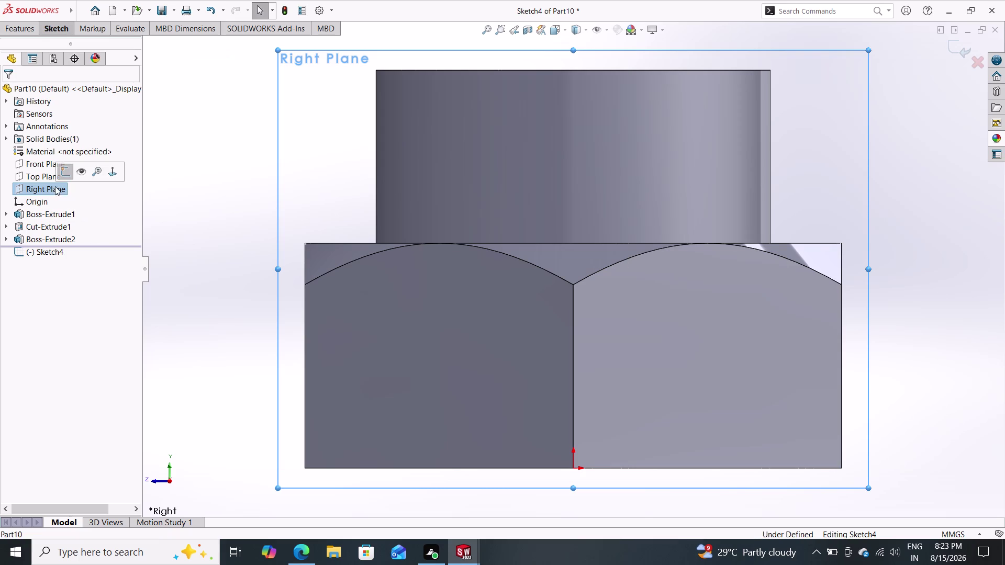
click(79, 193)
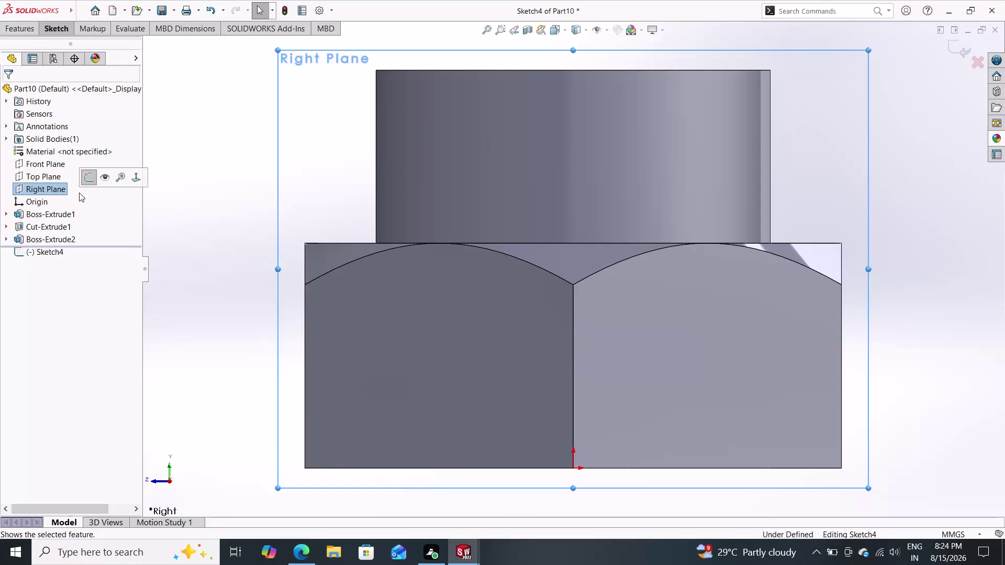
click(134, 178)
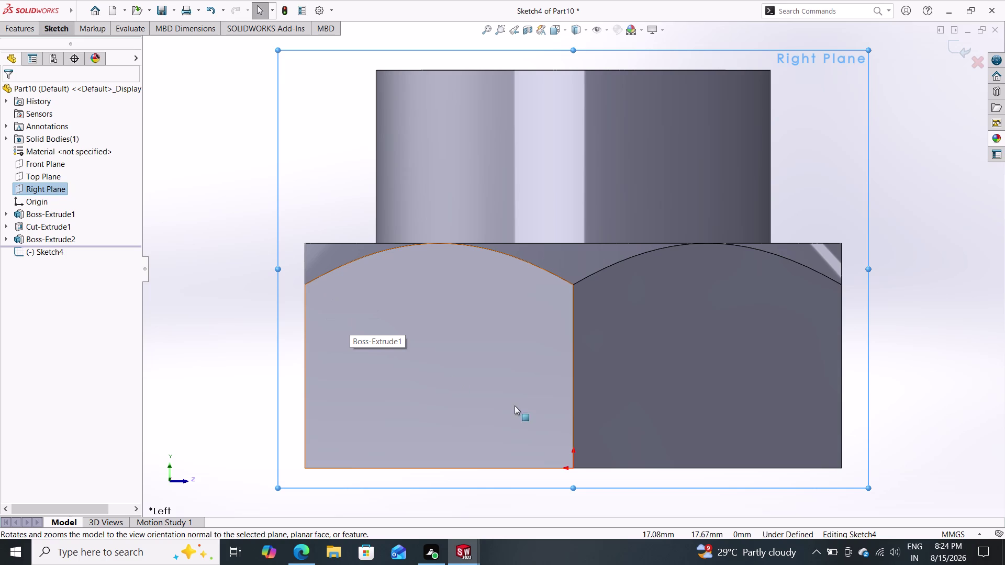
middle_drag(932, 383, 889, 387)
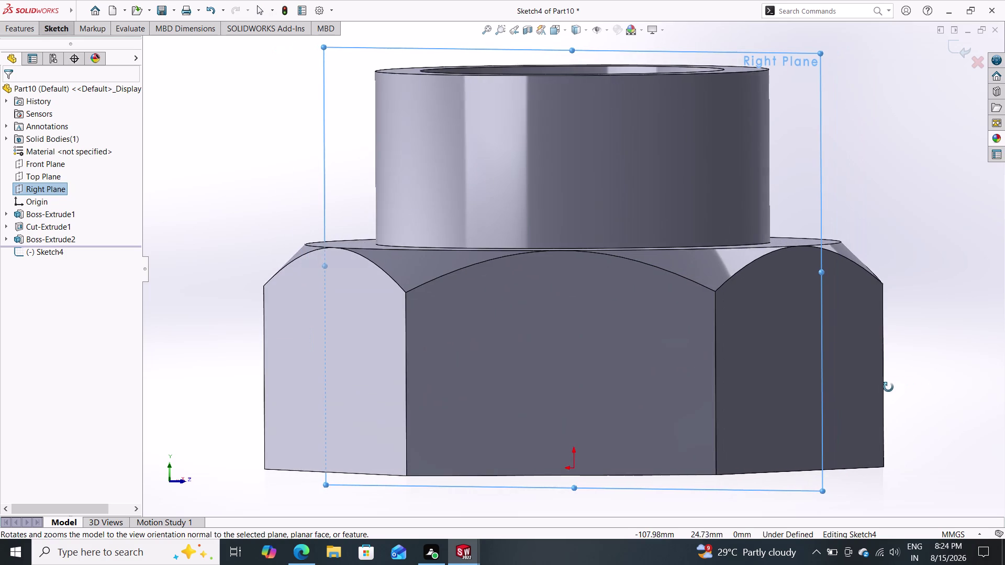
middle_drag(888, 388, 890, 381)
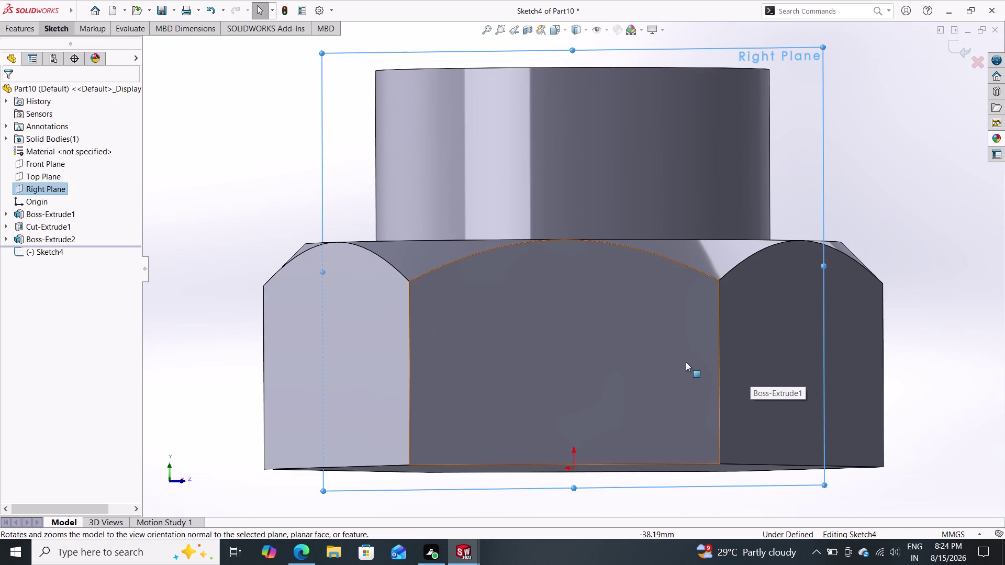
key(ctrl+z)
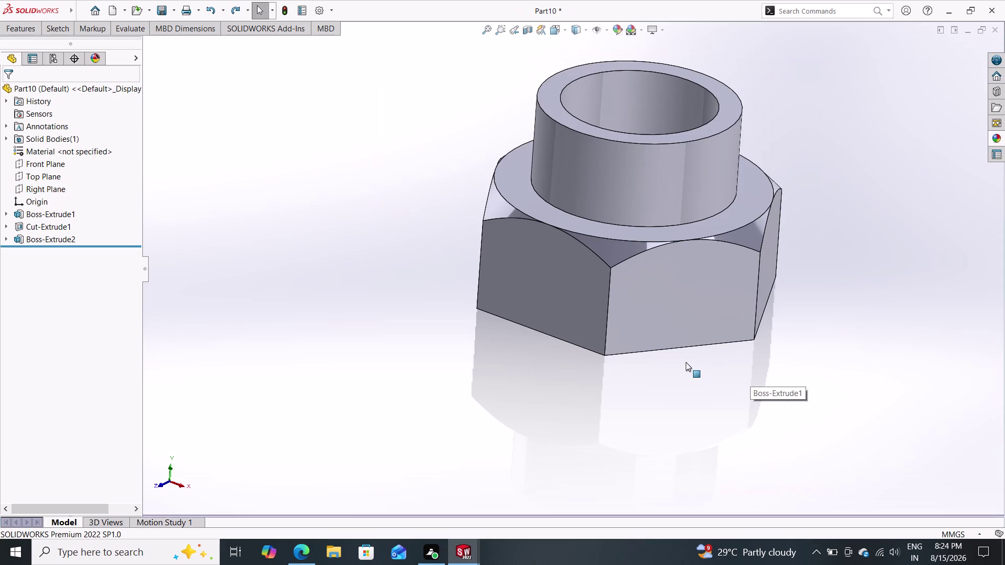
Undo Boss-Extrude2 and delete the inner and outer circles.
key(ctrl+z)
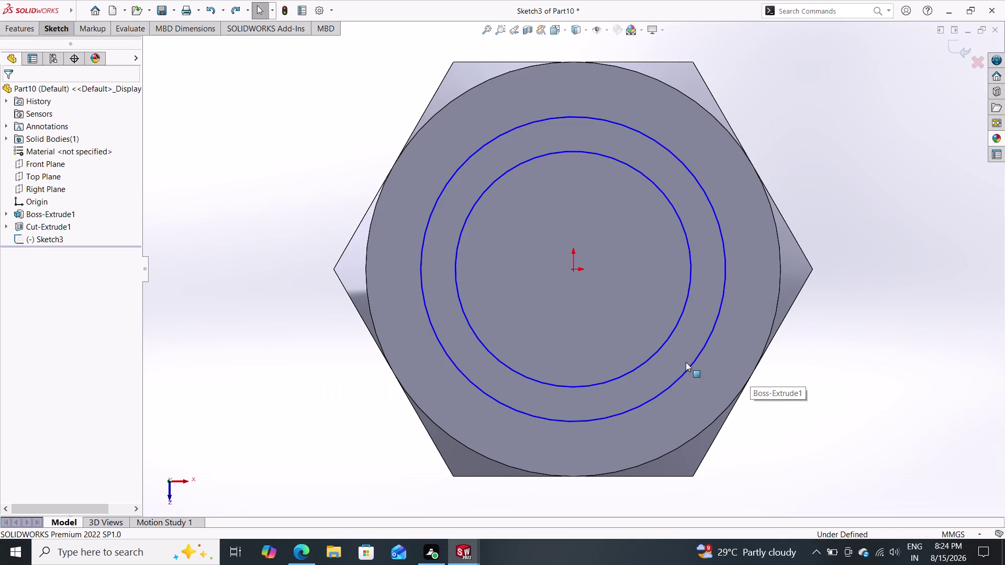
click(657, 349)
key(Delete)
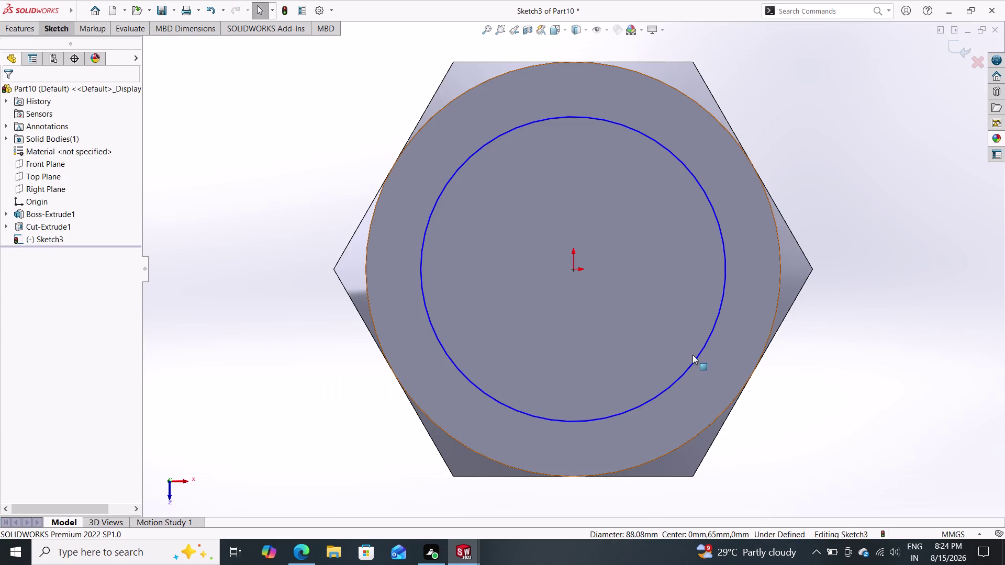
click(696, 359)
key(Delete)
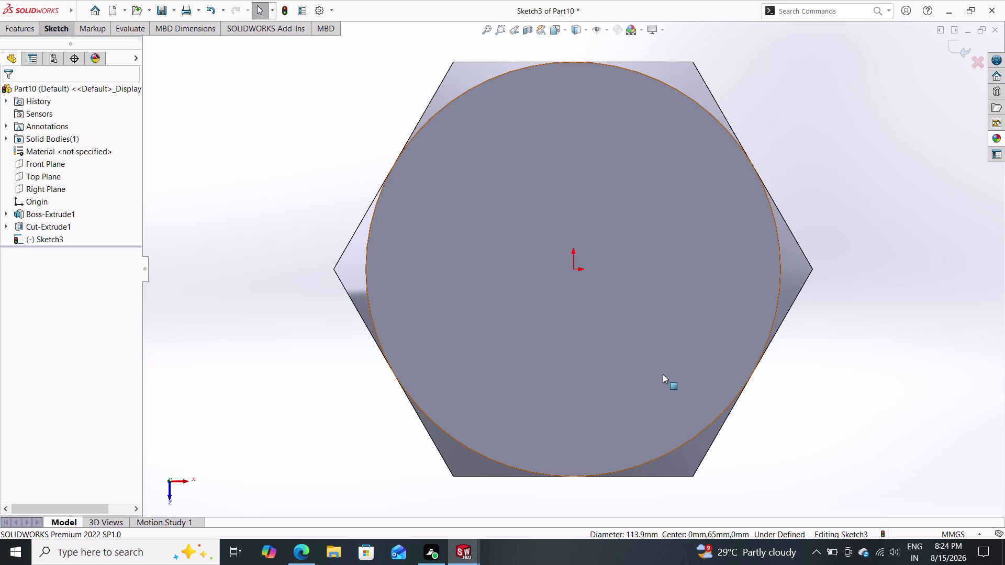
Exit Sketch3 and start a new sketch on the Right Plane.
click(57, 191)
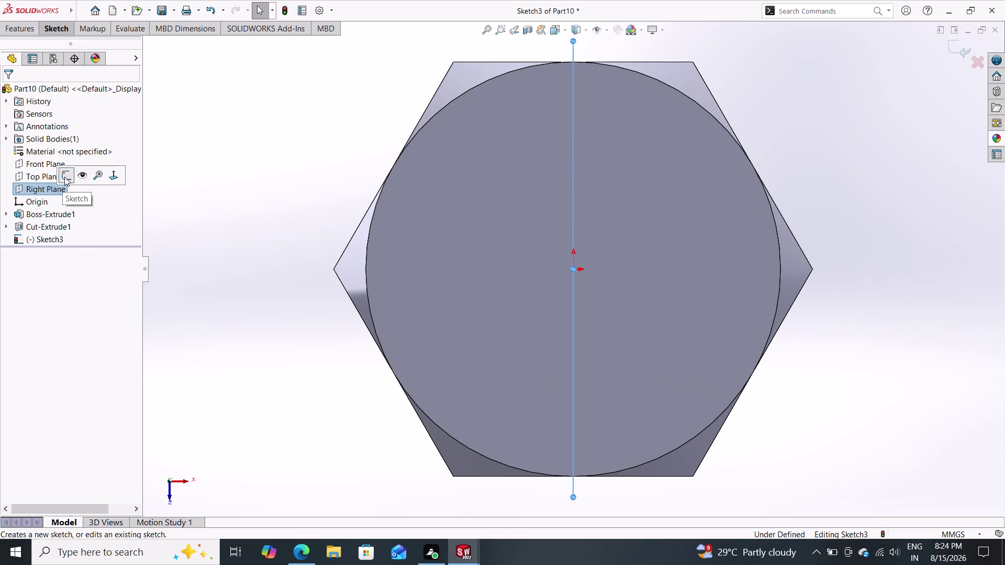
click(64, 177)
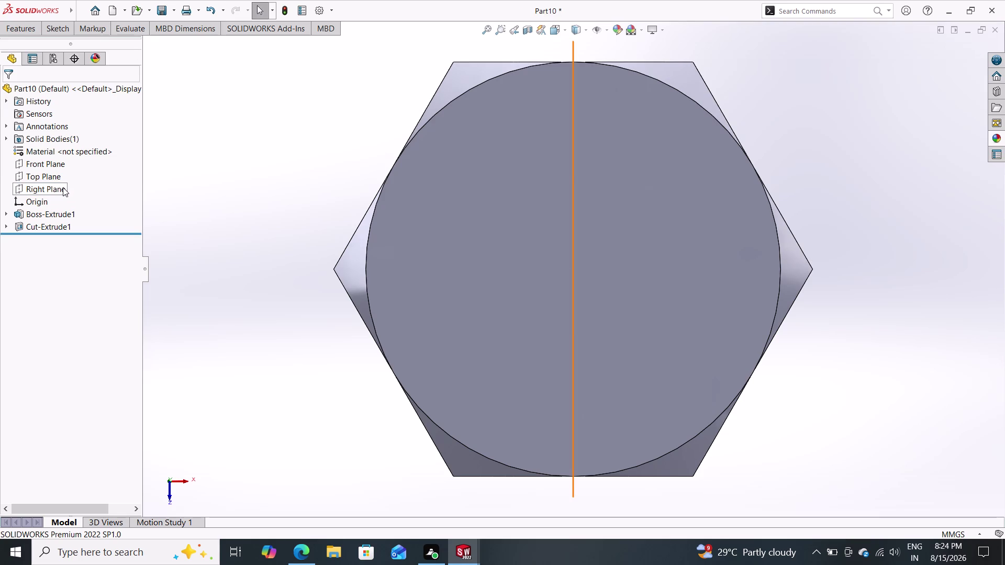
click(61, 187)
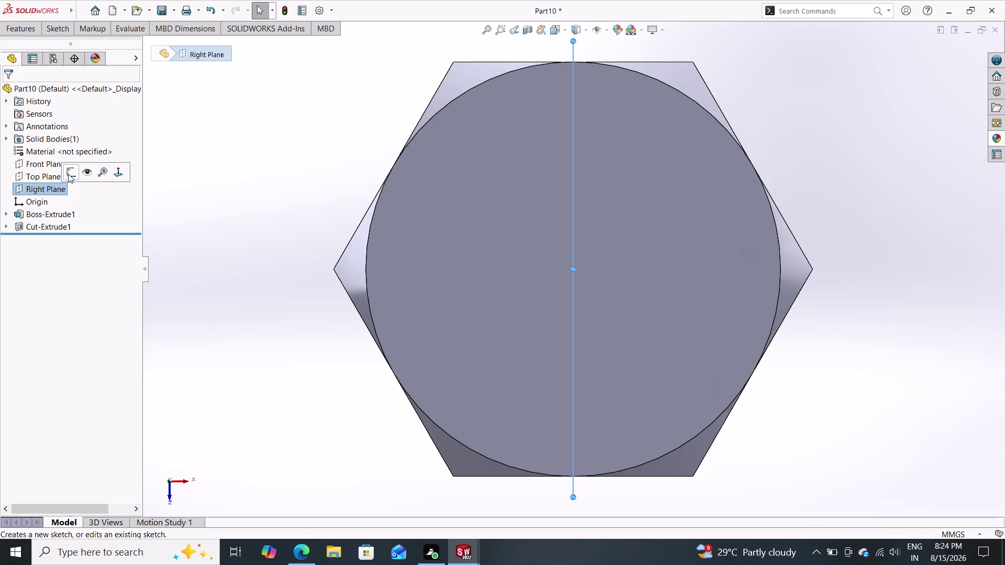
click(68, 174)
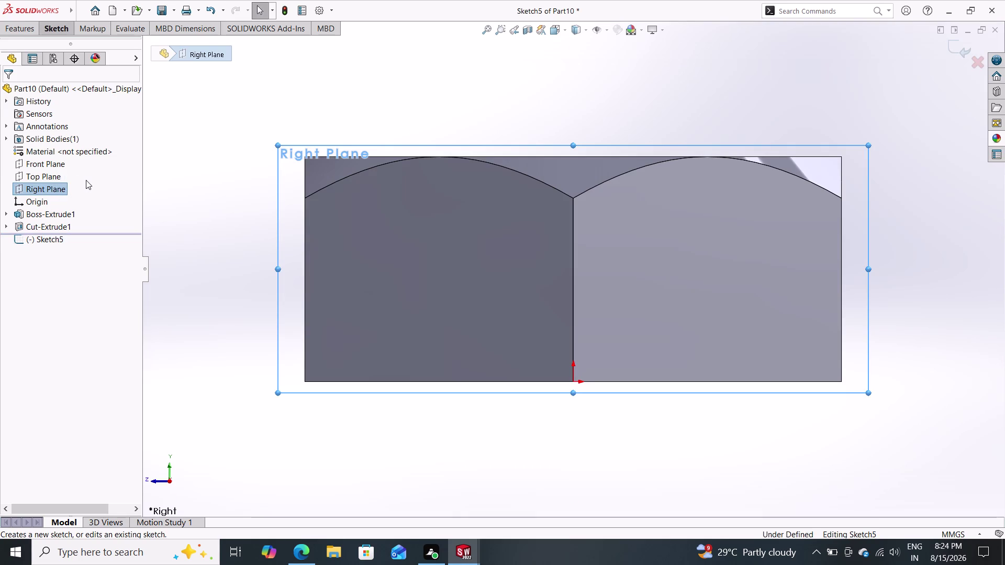
Select the Right Plane and view the sketch normal to it.
click(59, 186)
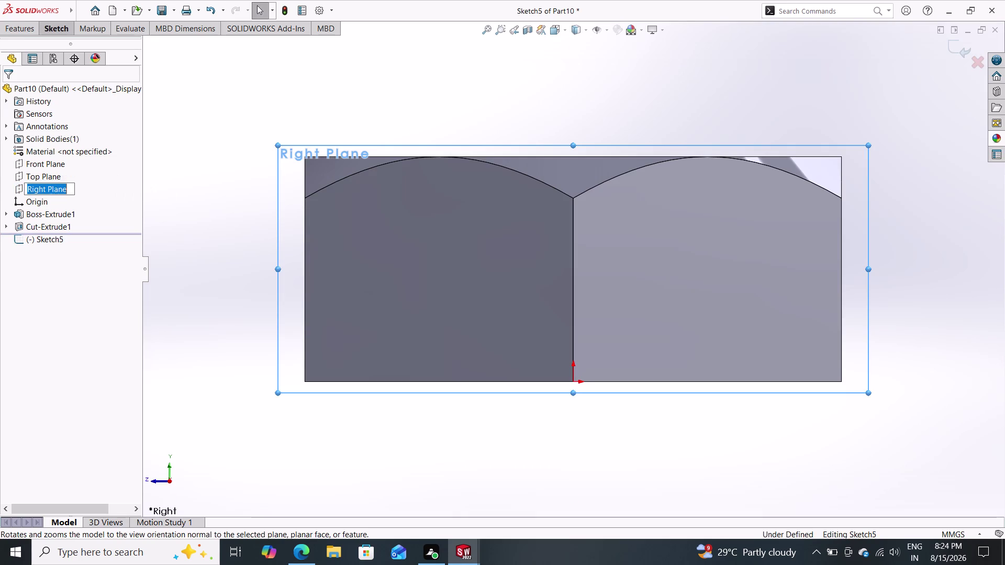
drag(57, 191, 62, 190)
click(74, 189)
click(79, 190)
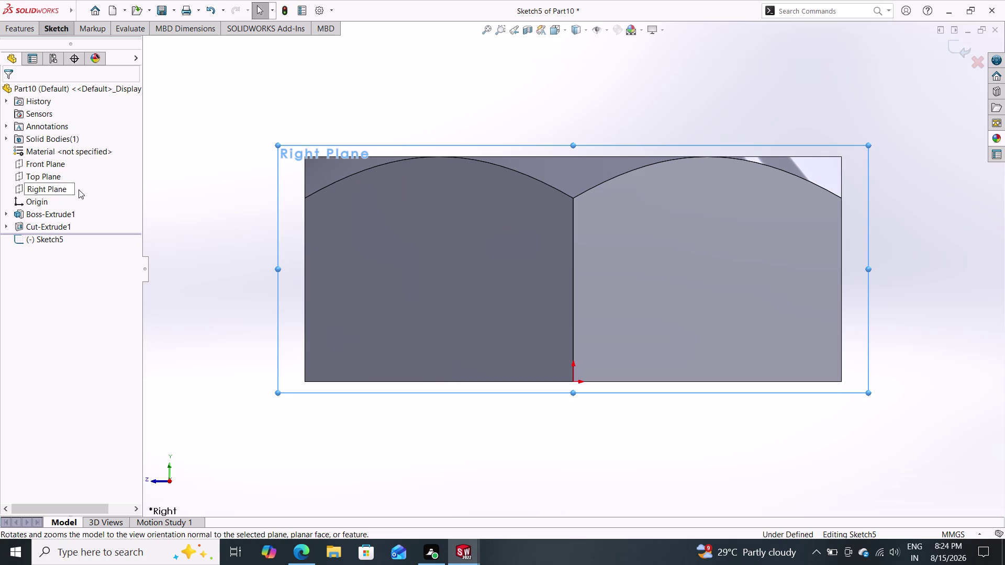
click(134, 173)
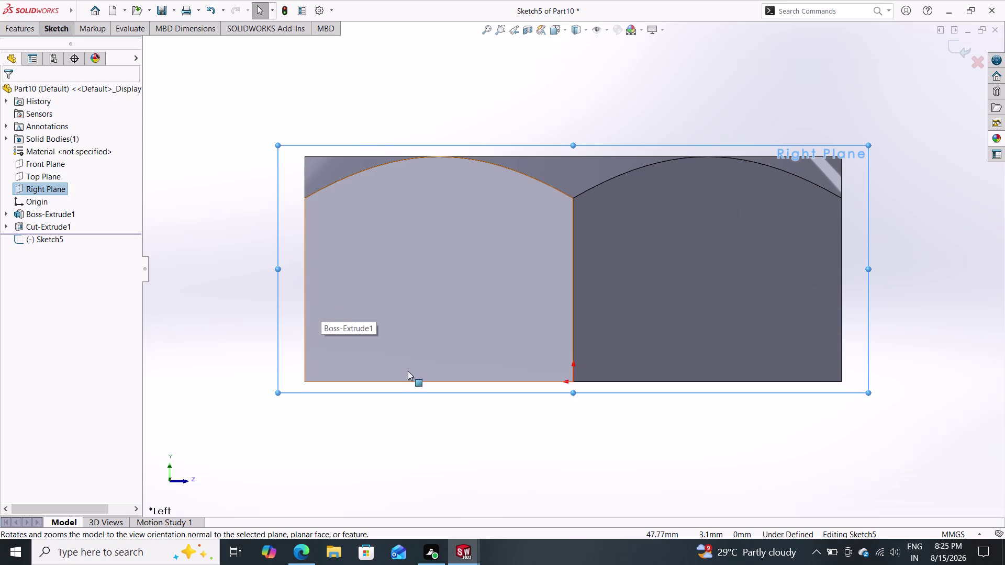
Orbit around the chamfered hexagonal part, then start a new document.
middle_drag(491, 399, 469, 403)
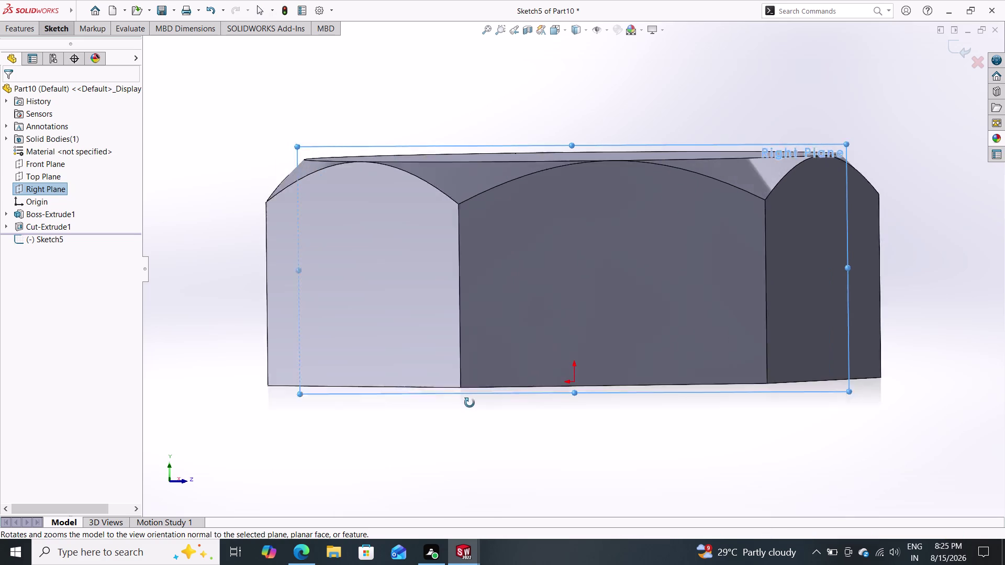
middle_drag(469, 403, 420, 397)
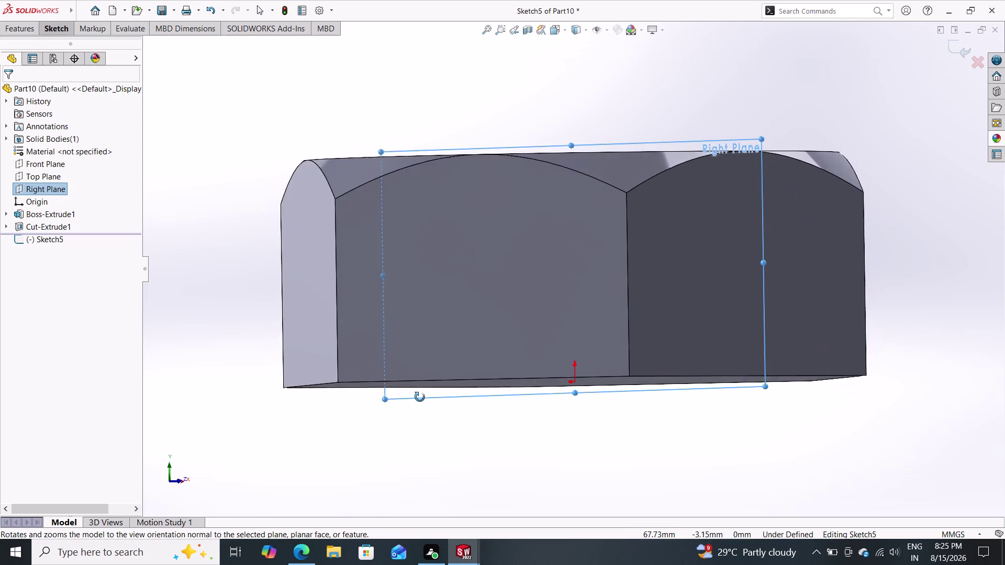
middle_drag(420, 398, 372, 411)
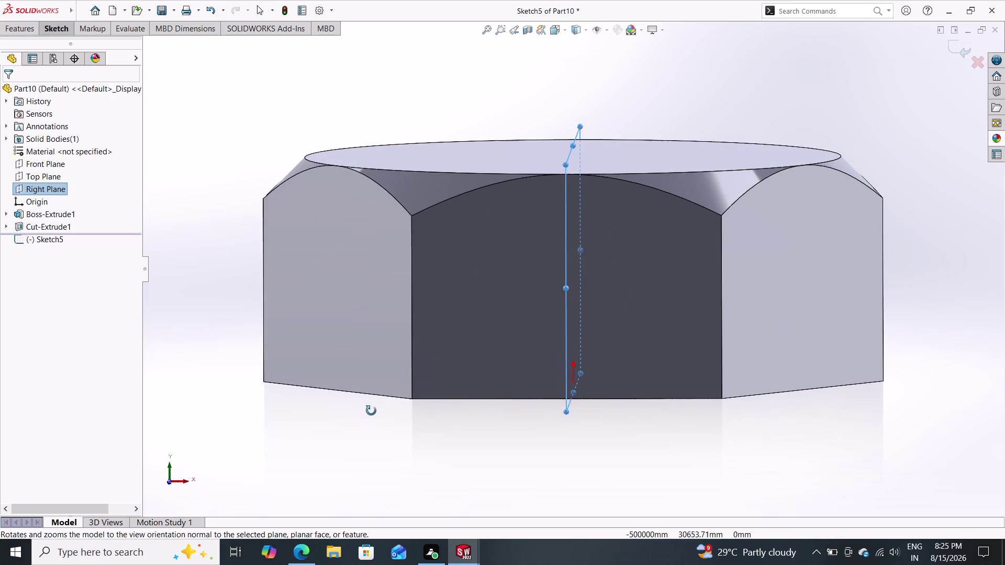
middle_drag(371, 411, 374, 404)
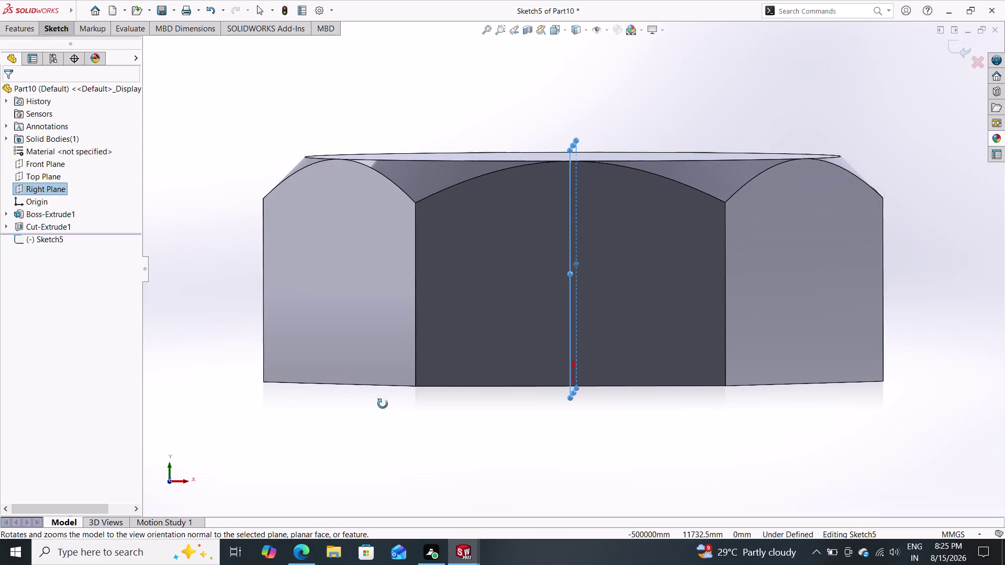
middle_drag(374, 404, 258, 396)
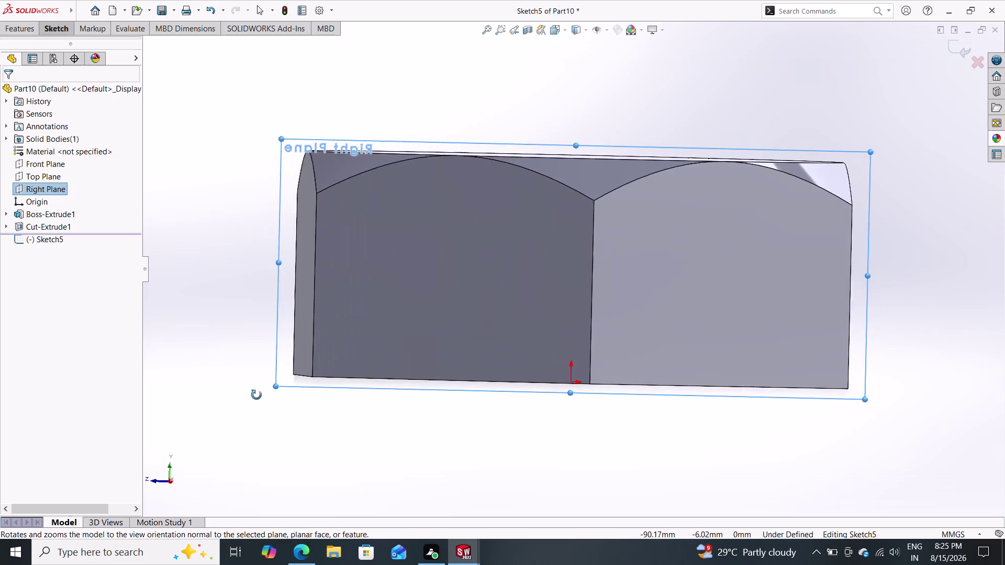
middle_drag(258, 396, 235, 401)
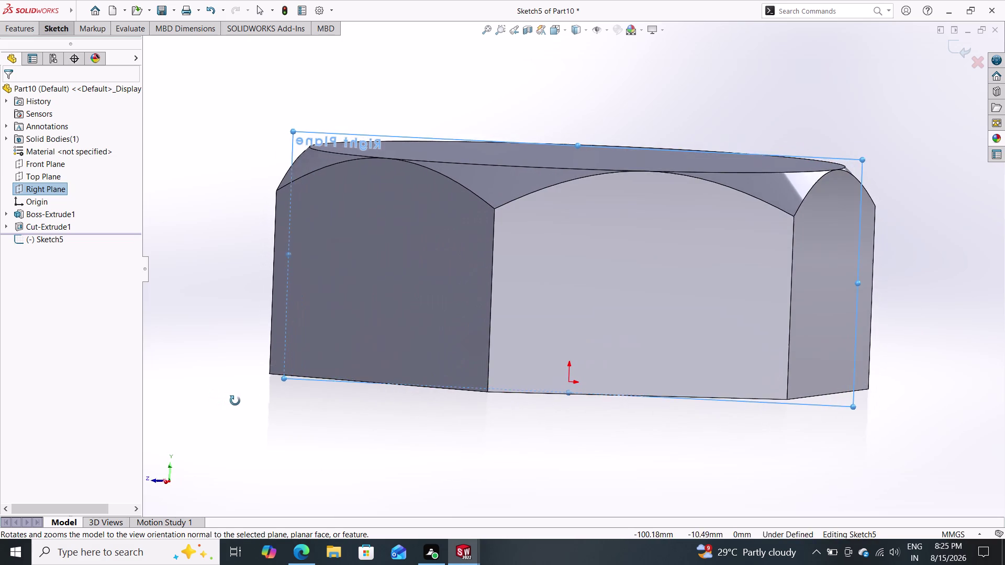
middle_drag(235, 401, 257, 409)
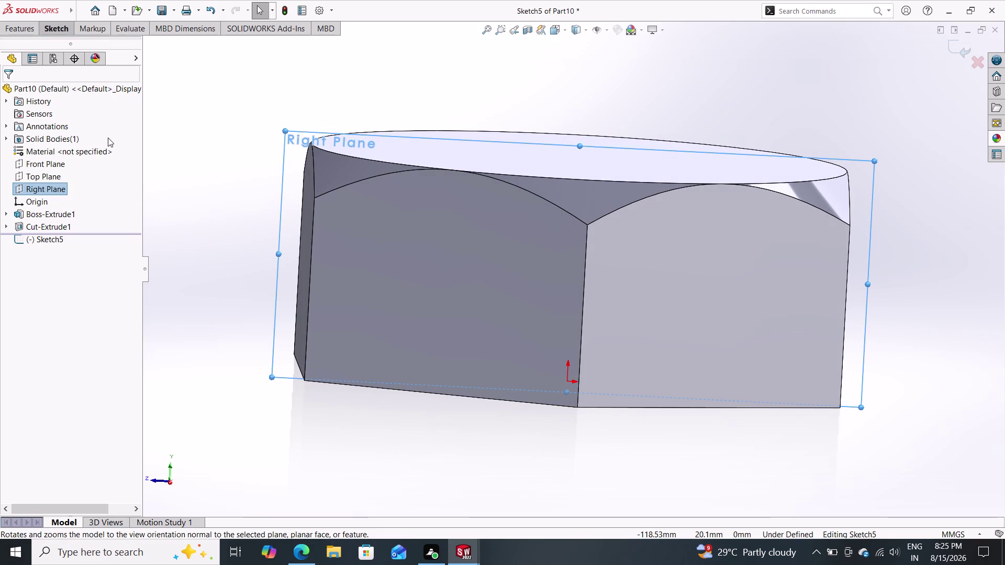
click(113, 14)
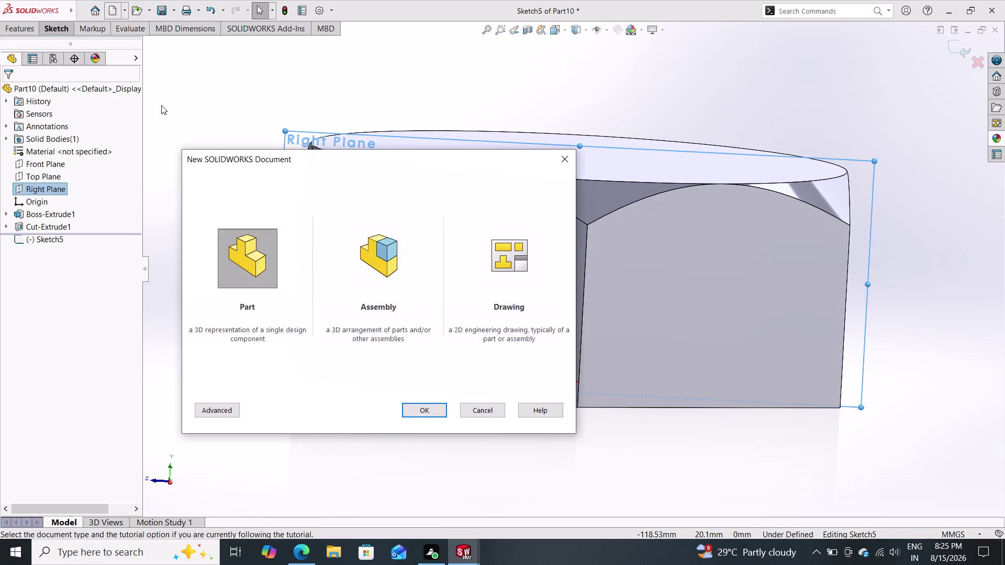
Create a new part and close Part10, answering its save prompt.
click(426, 411)
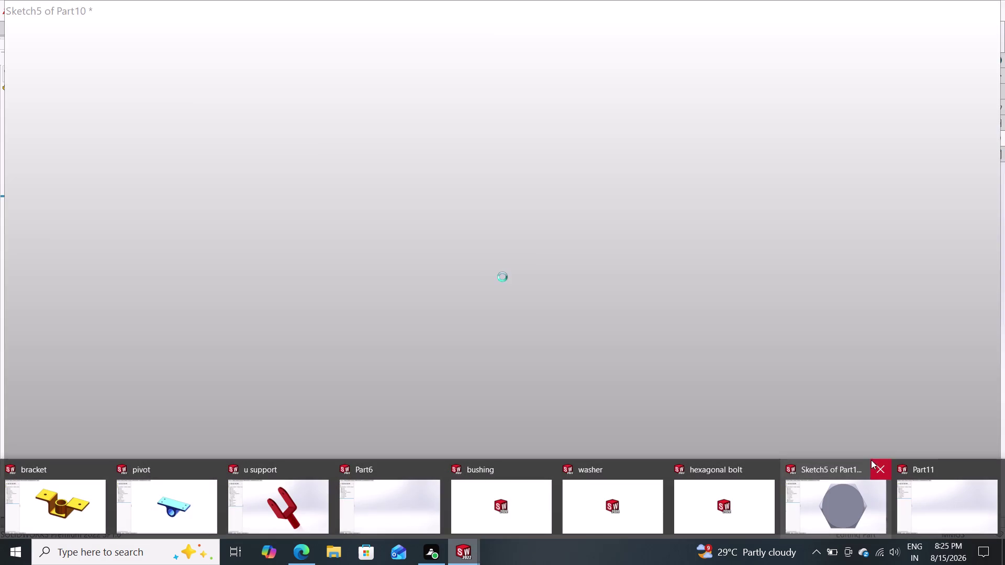
click(880, 465)
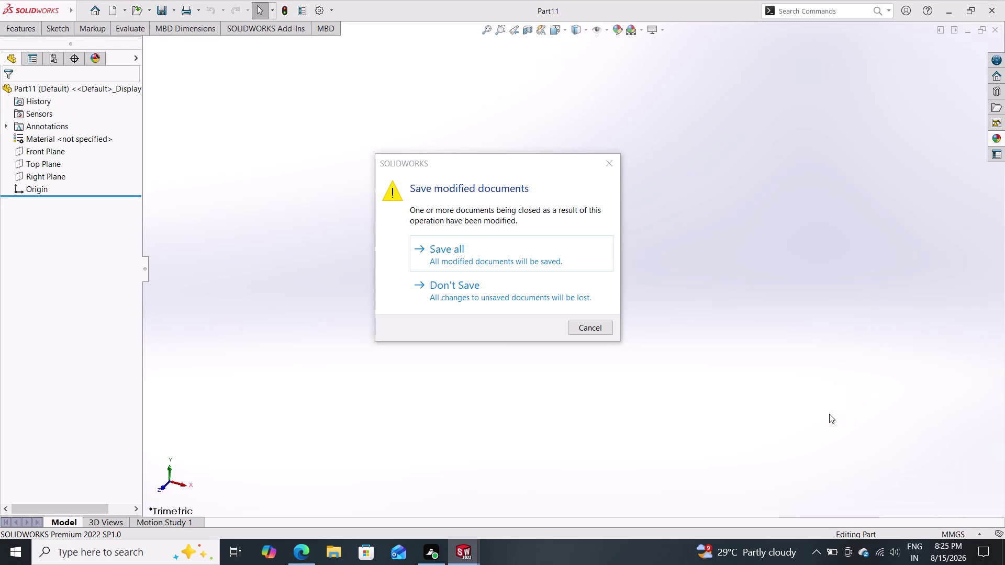
click(505, 296)
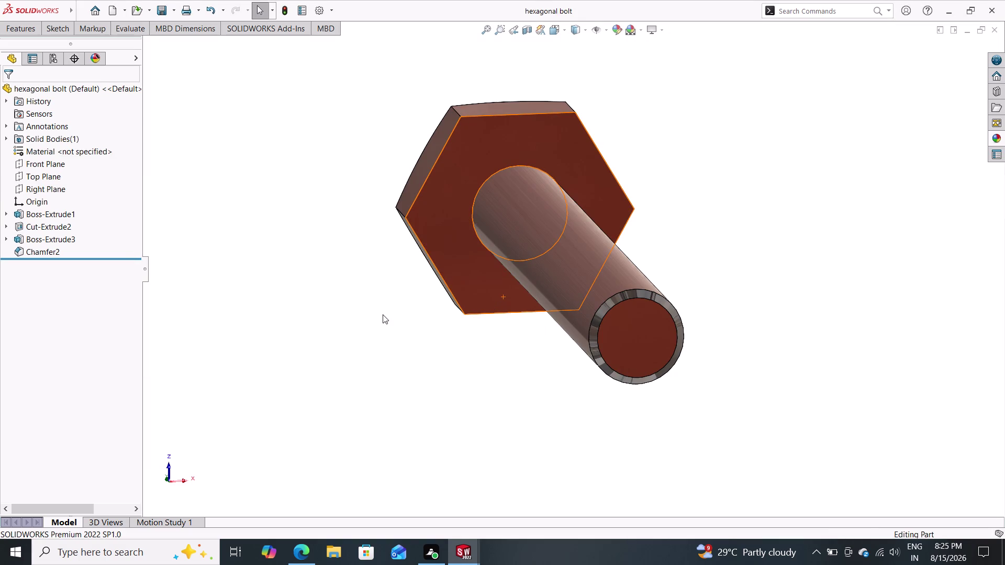
Switch back to the blank Part11 through the taskbar previews.
click(470, 563)
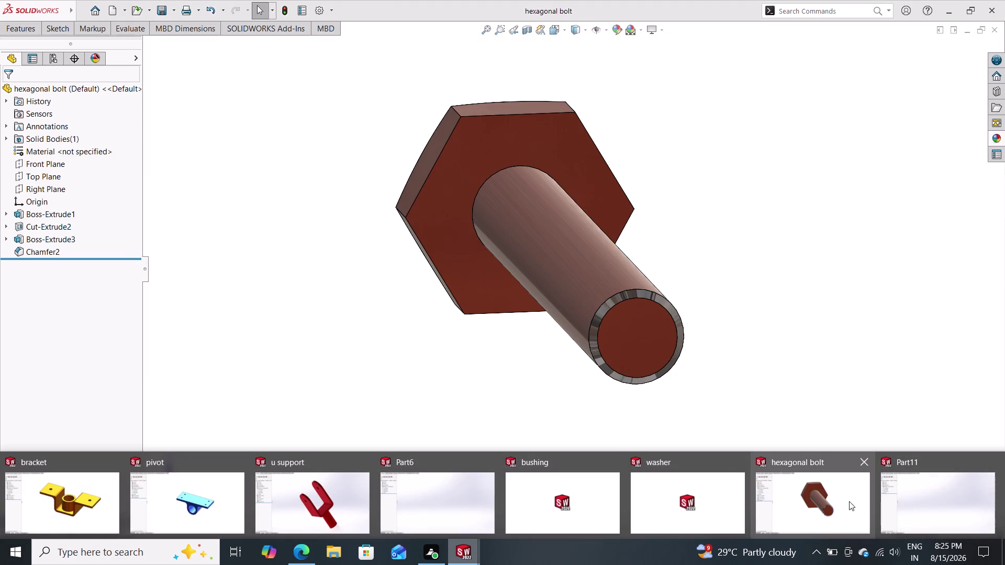
click(917, 501)
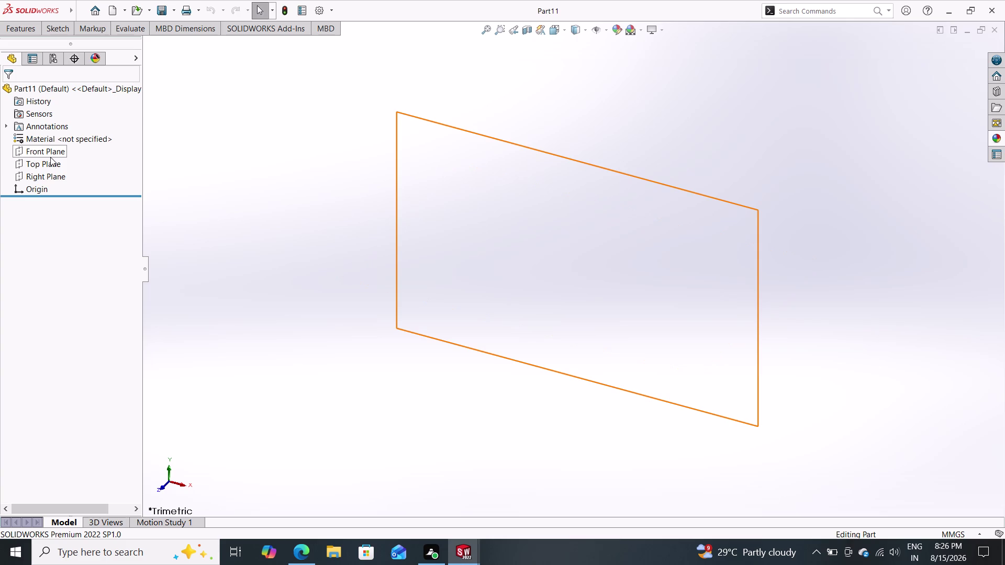
click(58, 30)
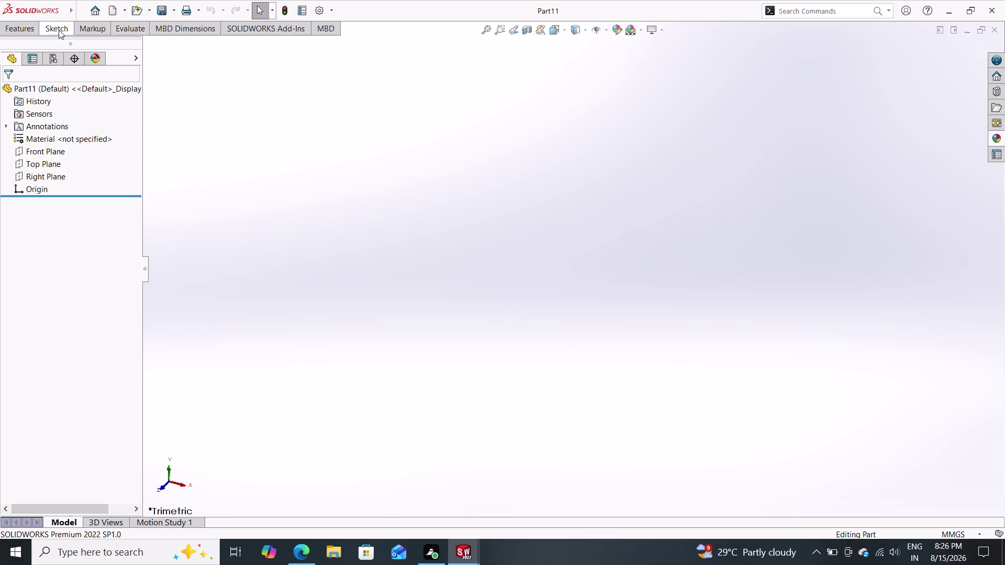
Start a new sketch on Part11's Top Plane.
click(118, 73)
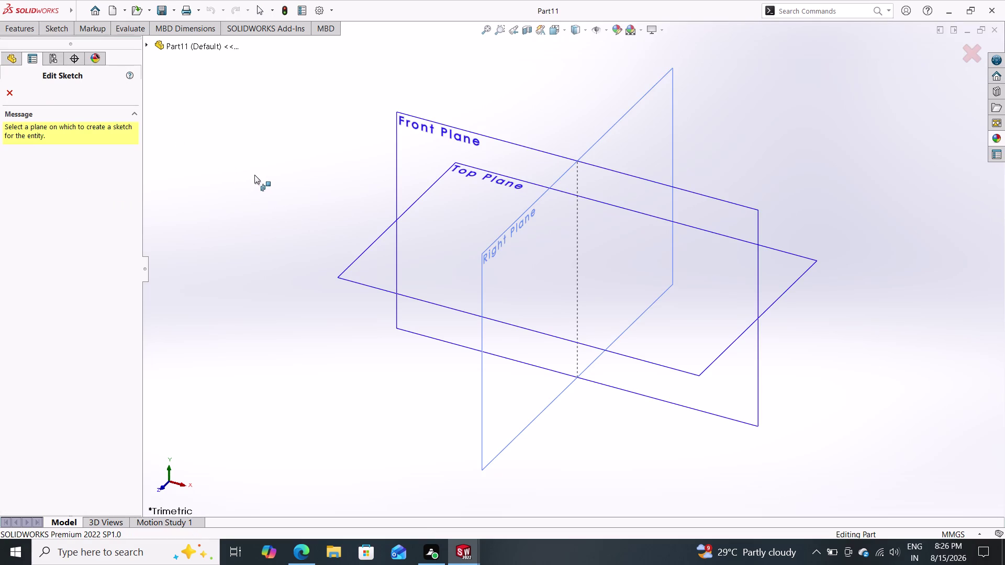
click(641, 30)
click(644, 61)
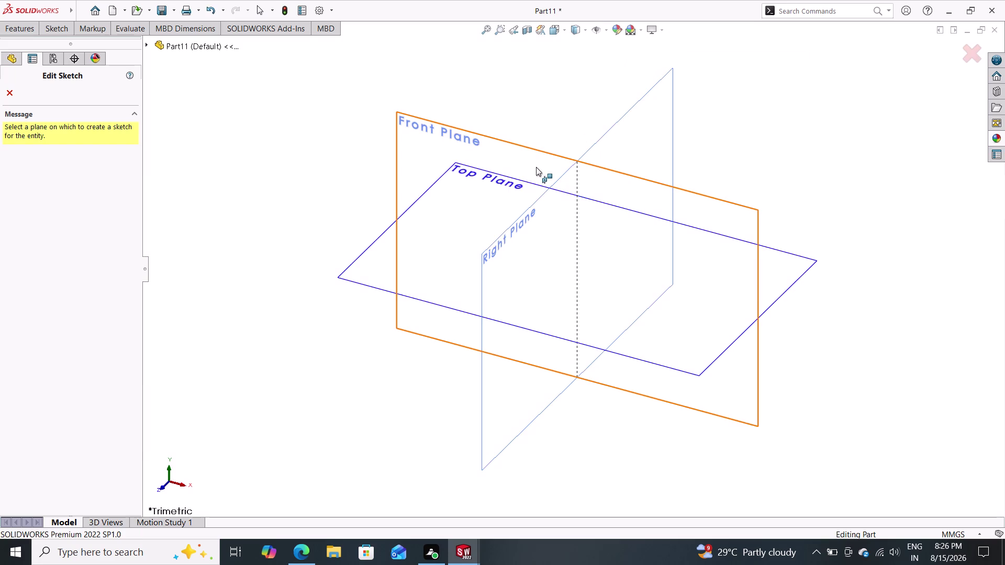
click(367, 266)
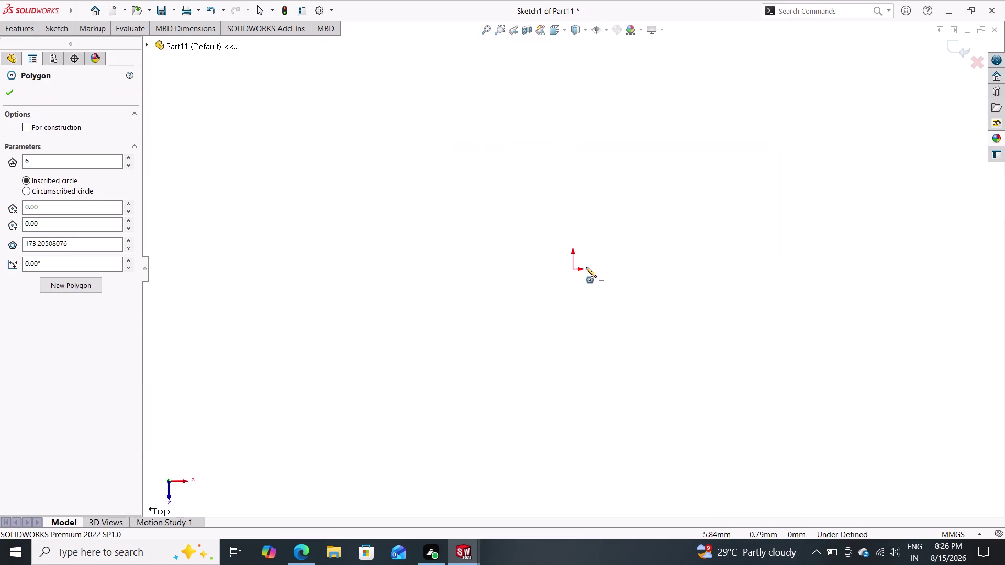
Draw a six-sided polygon centred on the origin and select its right edge.
click(575, 271)
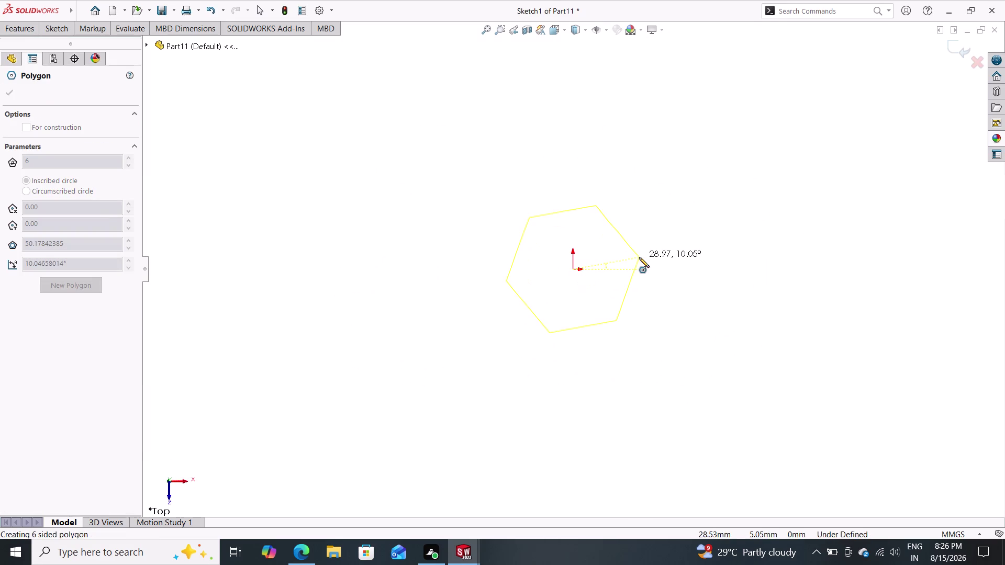
click(664, 215)
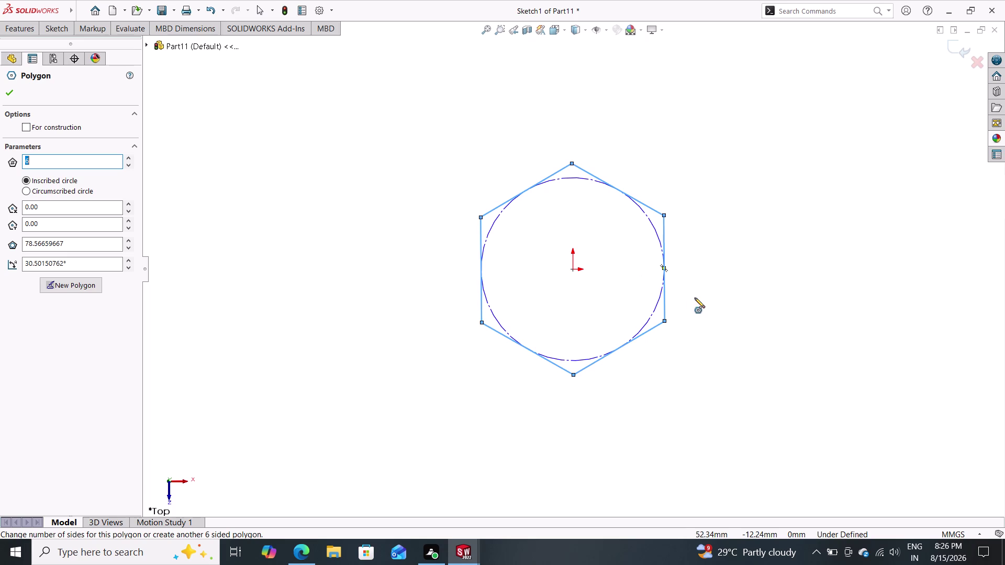
key(Escape)
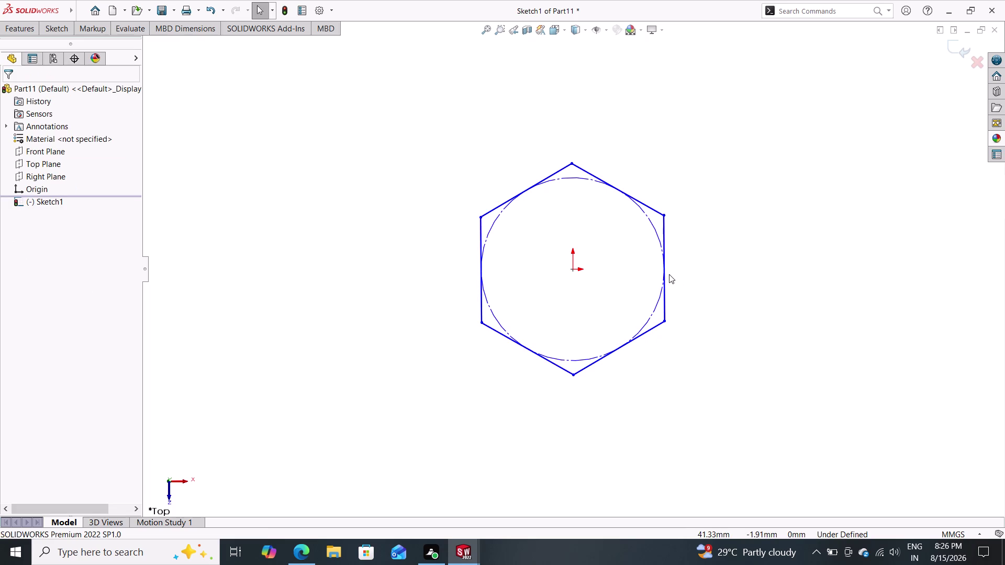
click(666, 276)
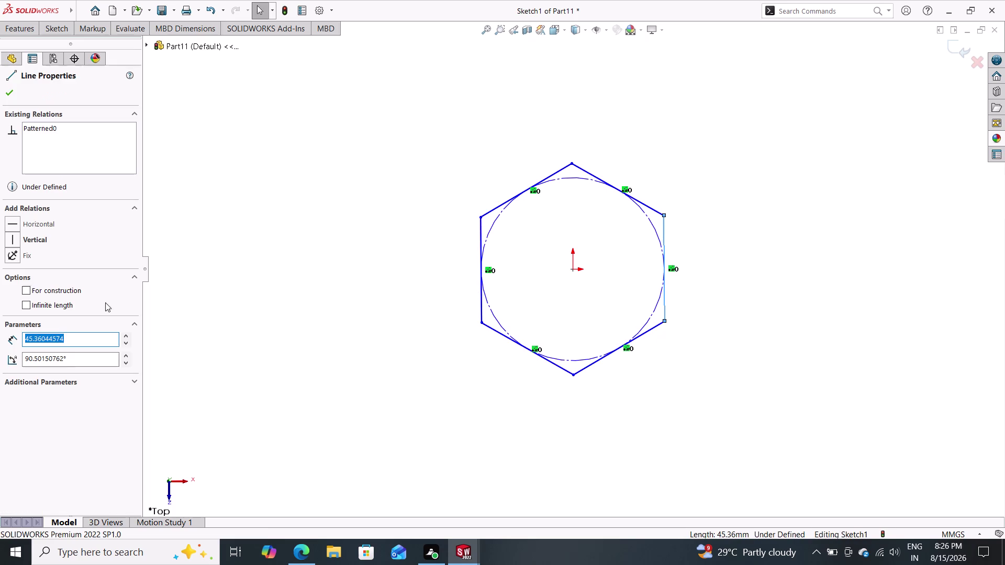
Make the hexagon's right edge vertical and dimension its upper corners 155 mm apart.
click(49, 239)
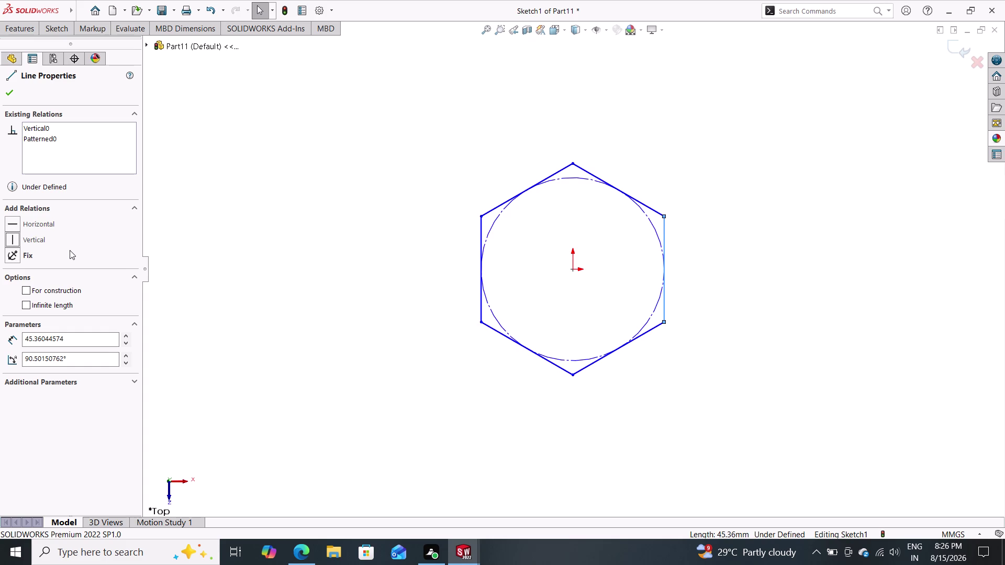
click(12, 94)
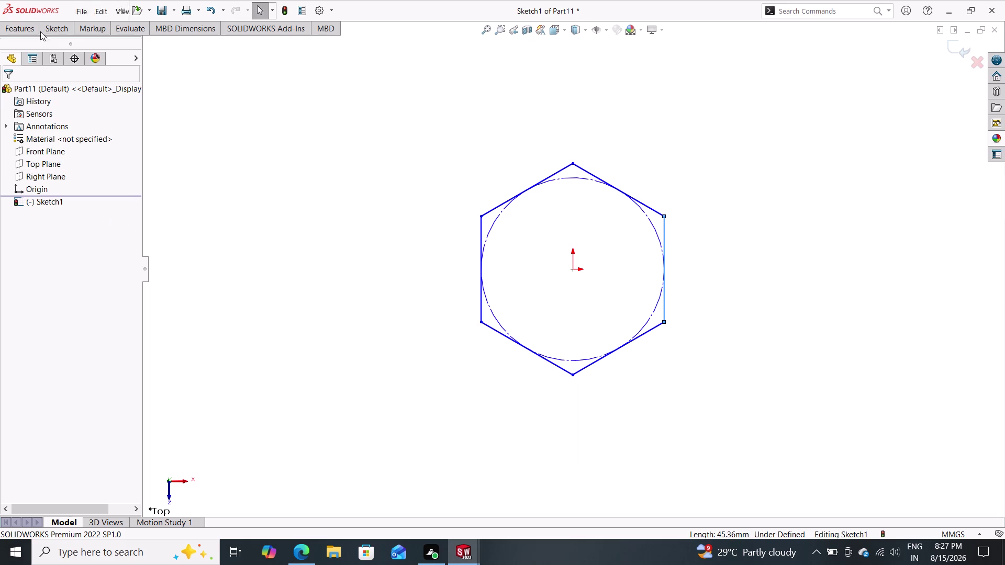
click(49, 33)
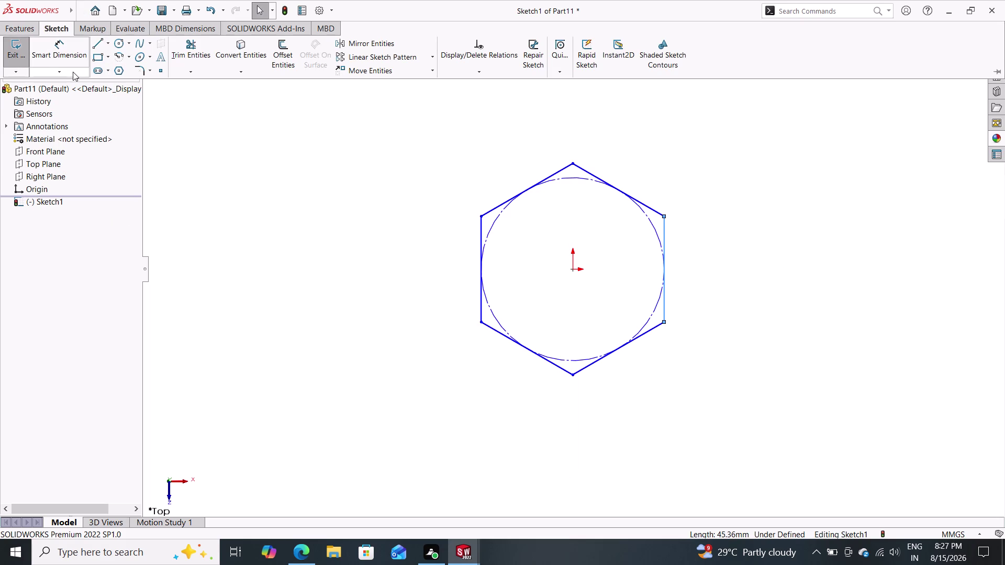
click(76, 51)
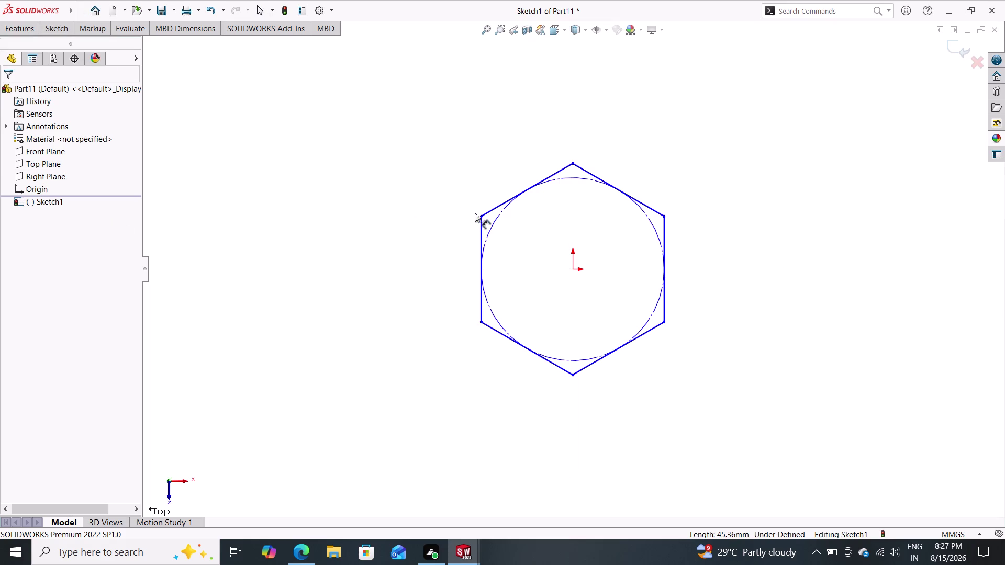
click(480, 216)
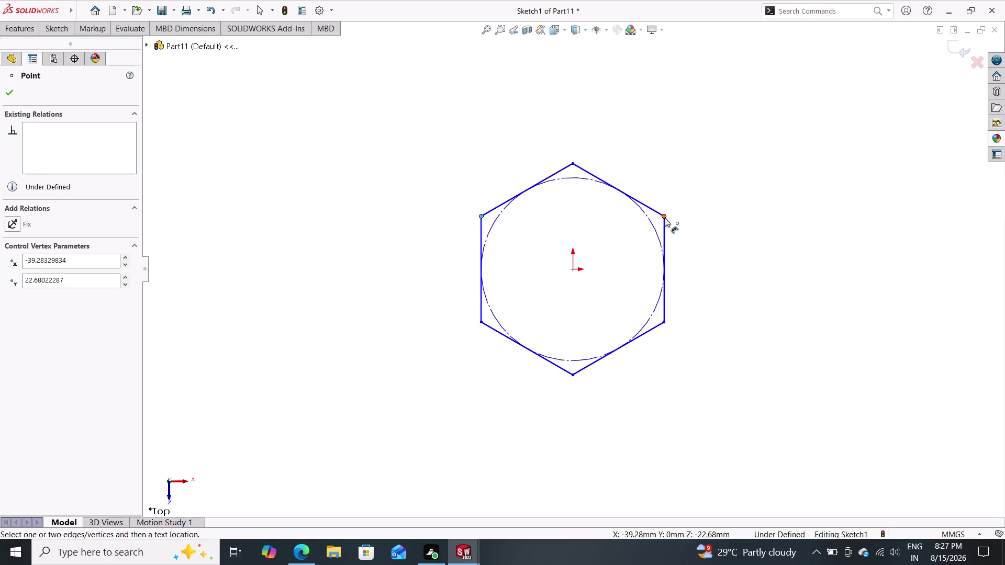
click(665, 218)
click(563, 117)
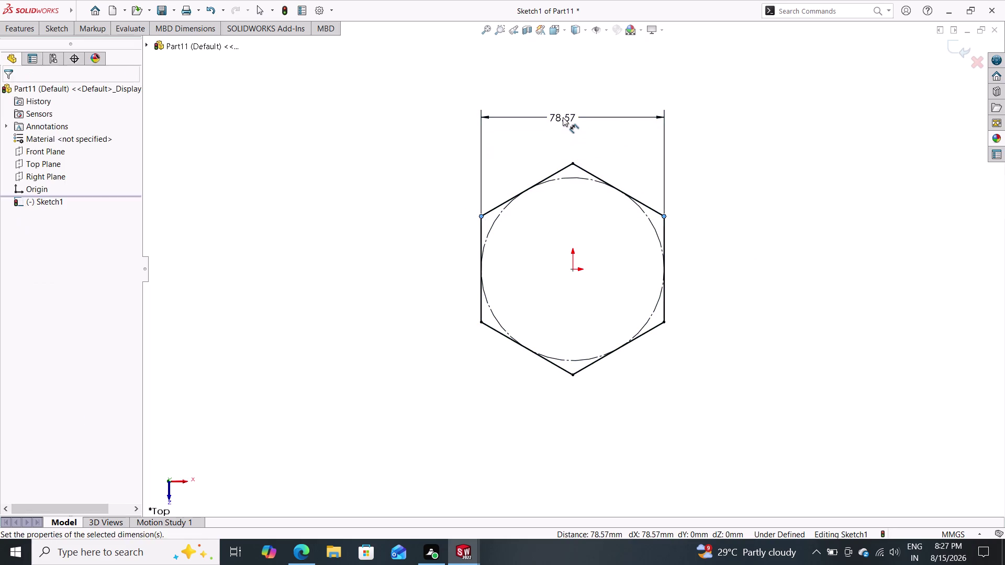
text(155)
key(Return)
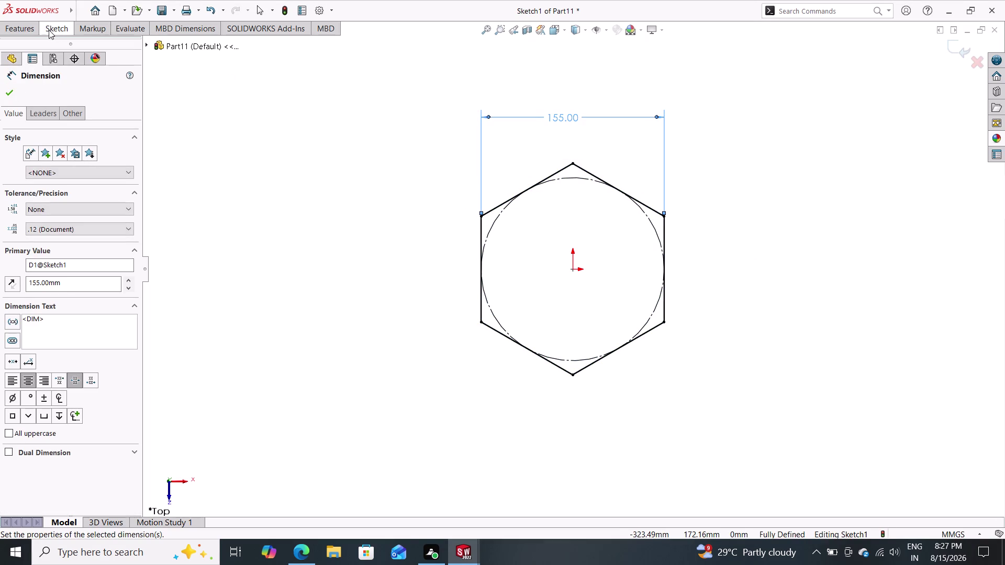
click(27, 32)
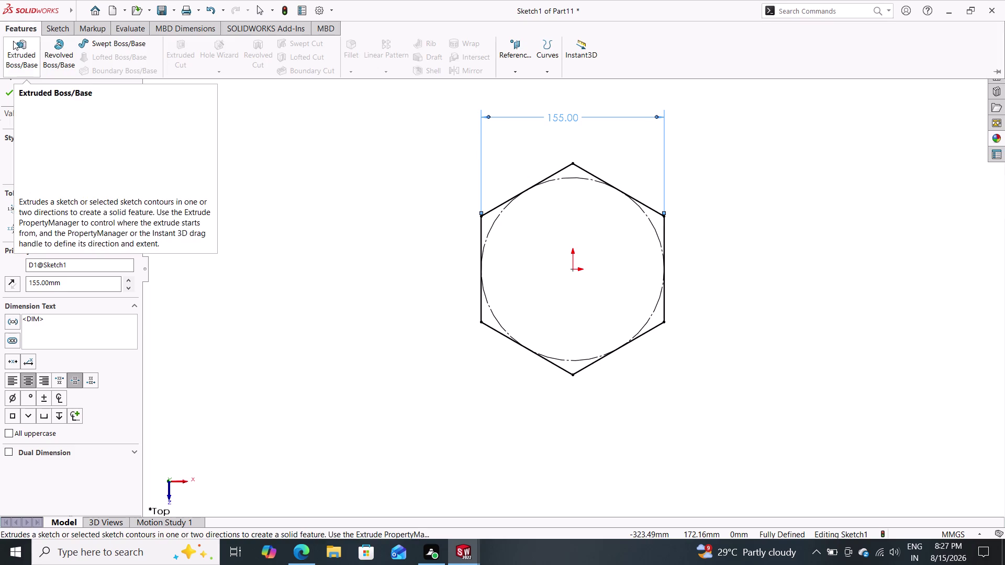
Extrude the hexagon sketch to a Blind depth of 65 mm as Boss-Extrude1.
click(13, 43)
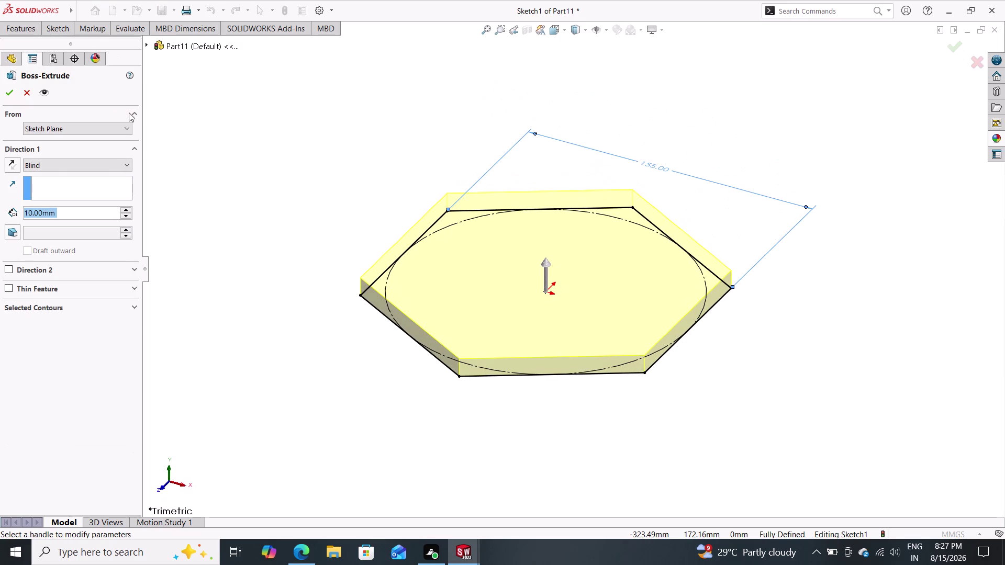
text(6)
text(5)
key(Return)
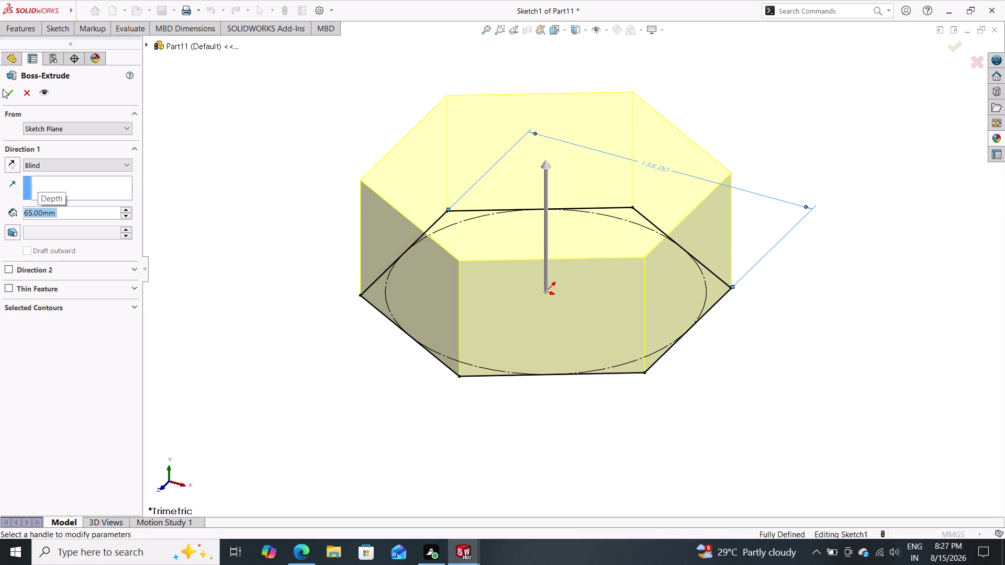
click(3, 89)
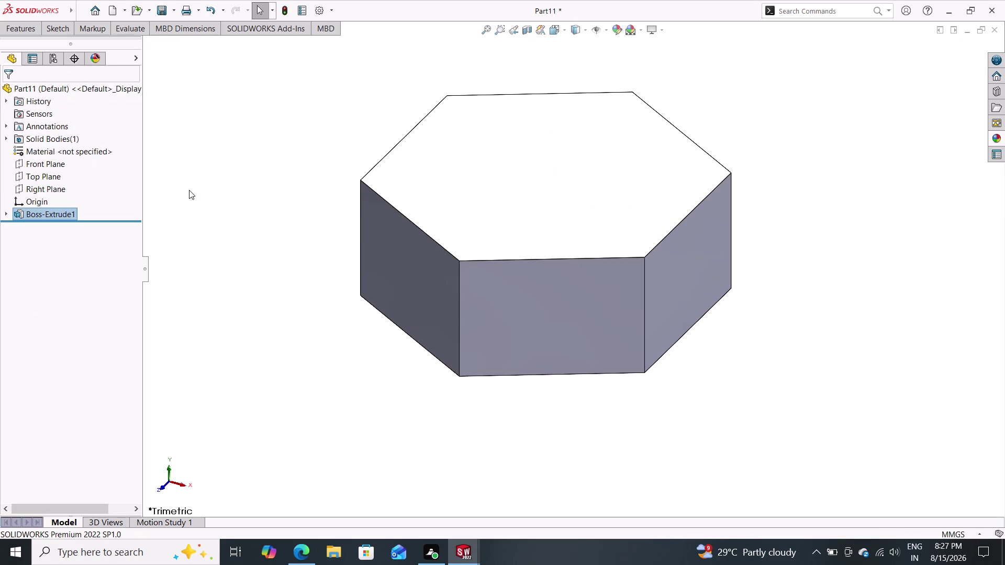
click(61, 191)
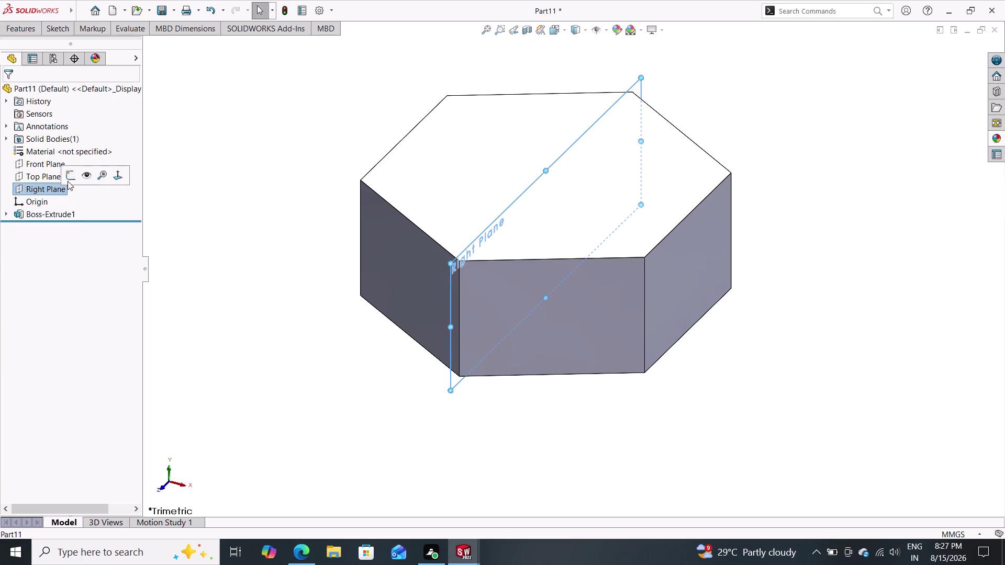
Open Sketch2 on the Right Plane with a centerline running straight up from the origin.
click(69, 178)
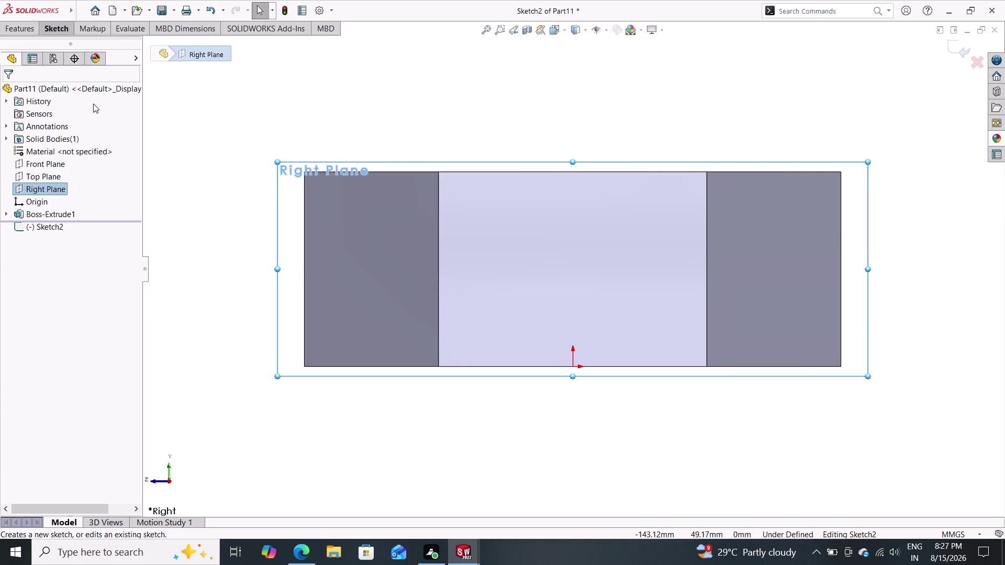
click(62, 23)
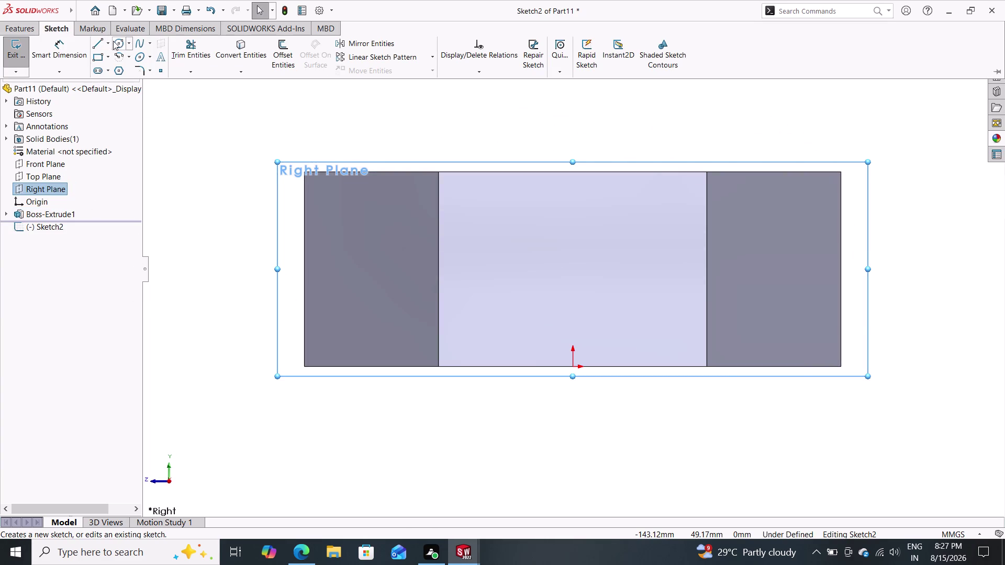
click(112, 40)
click(59, 26)
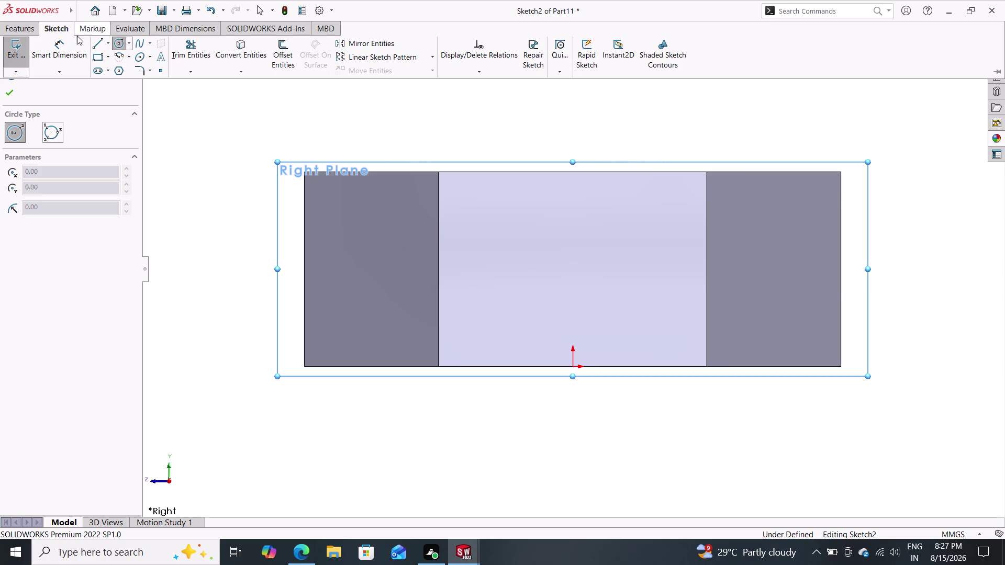
click(109, 46)
click(113, 70)
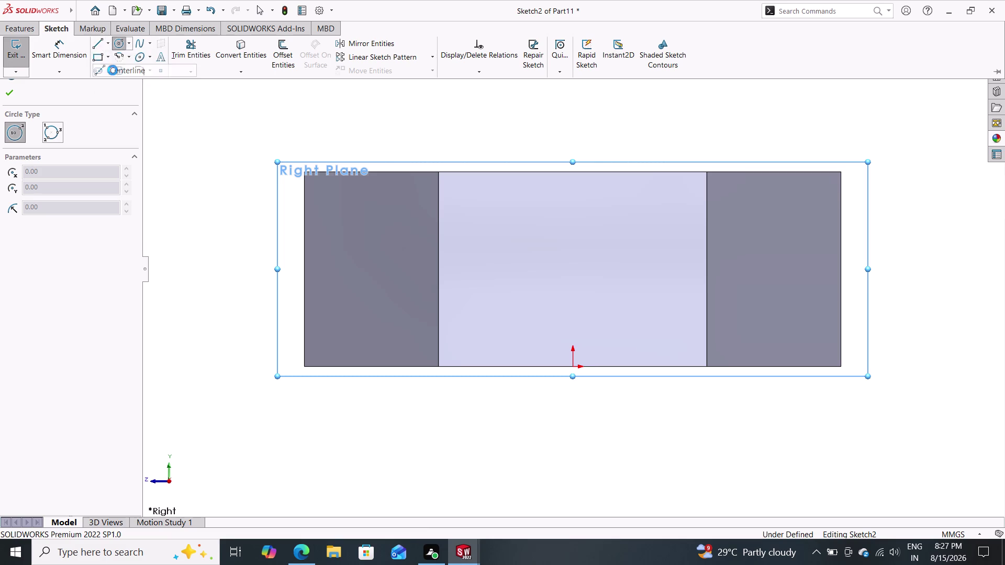
click(572, 366)
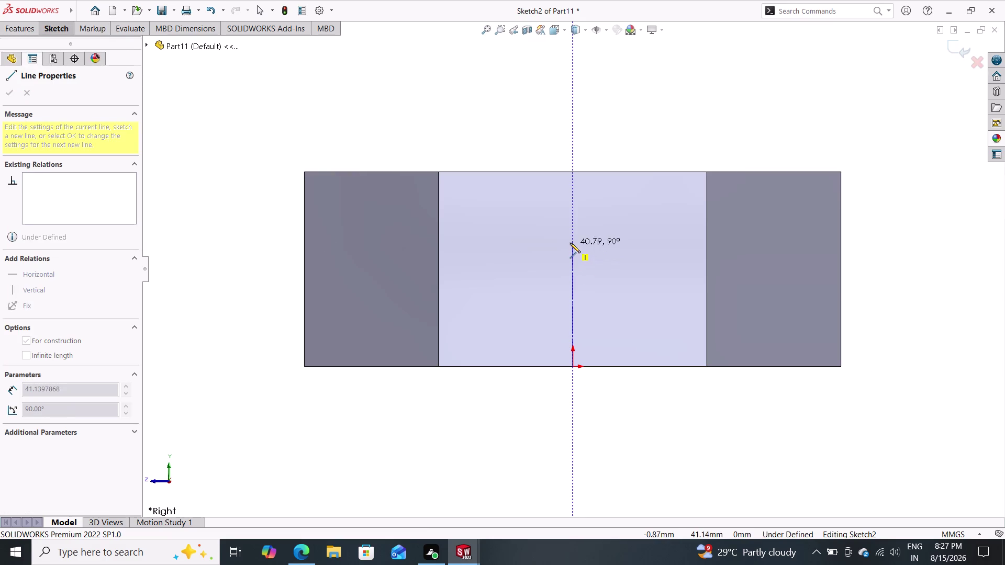
click(572, 227)
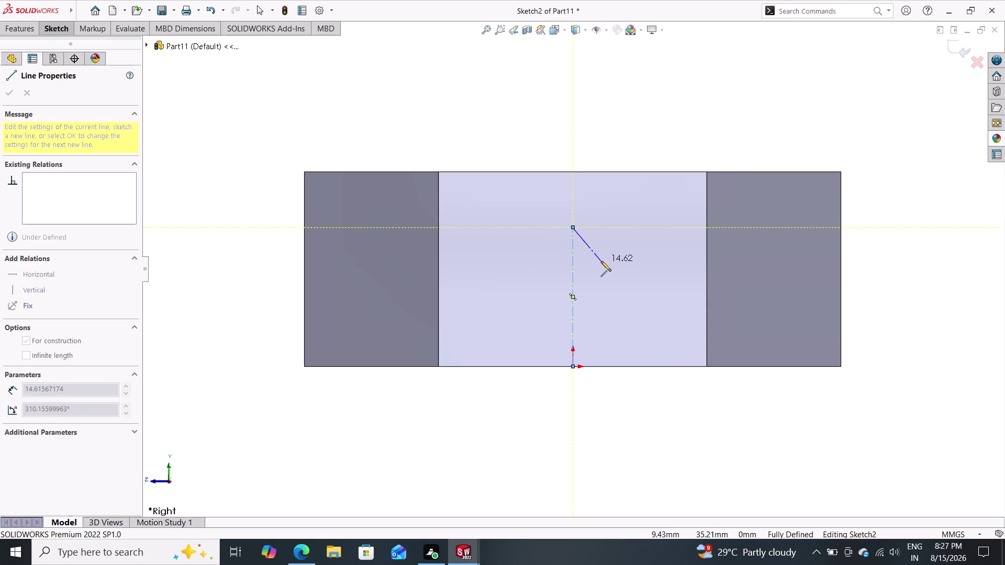
key(Escape)
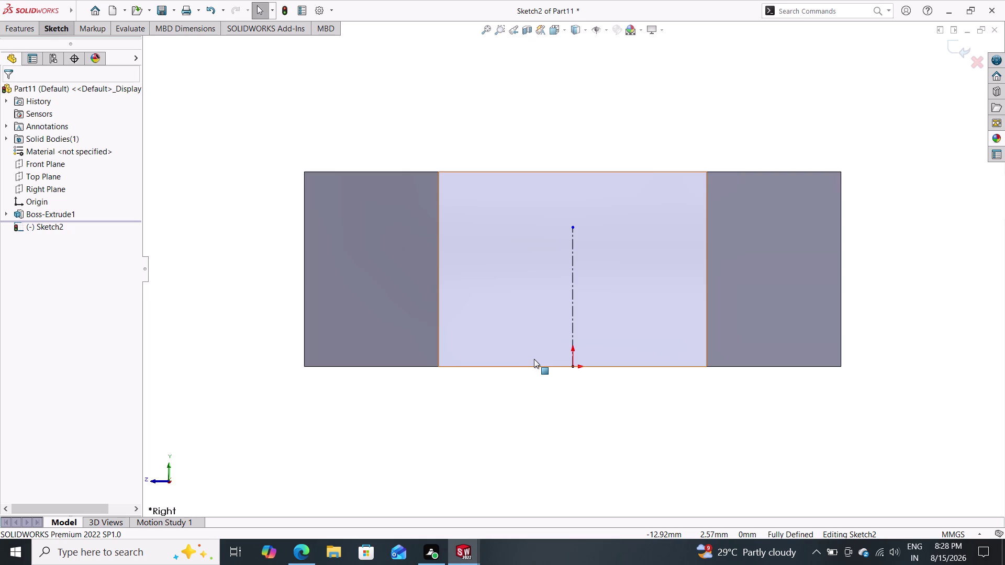
click(761, 172)
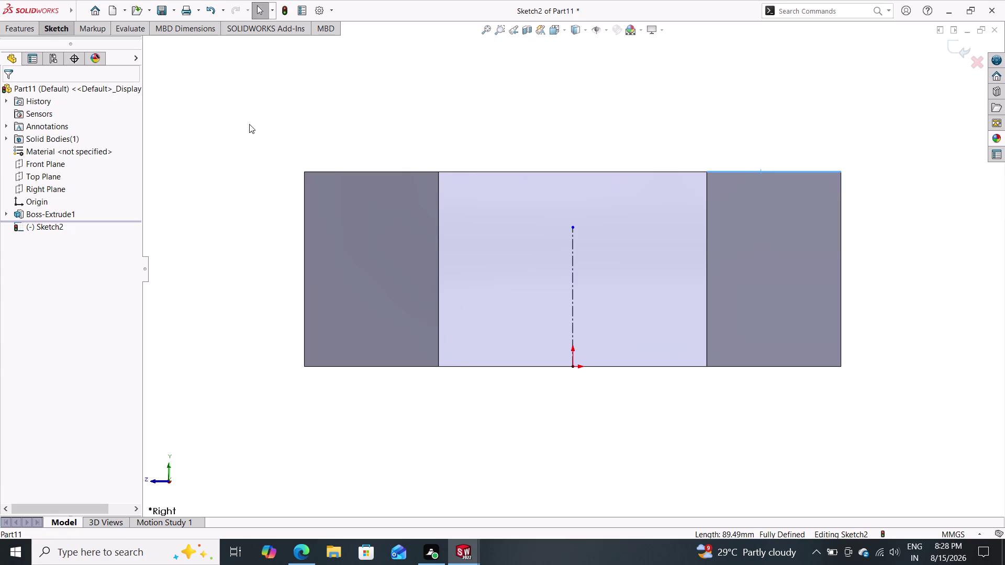
Convert the right face's top edge and right outer edge into sketch lines.
click(64, 32)
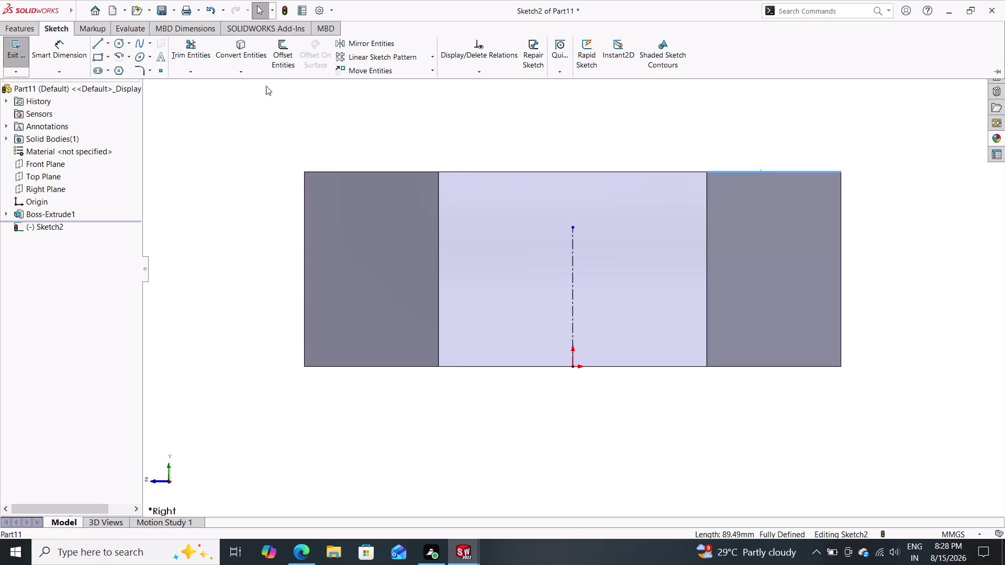
click(236, 50)
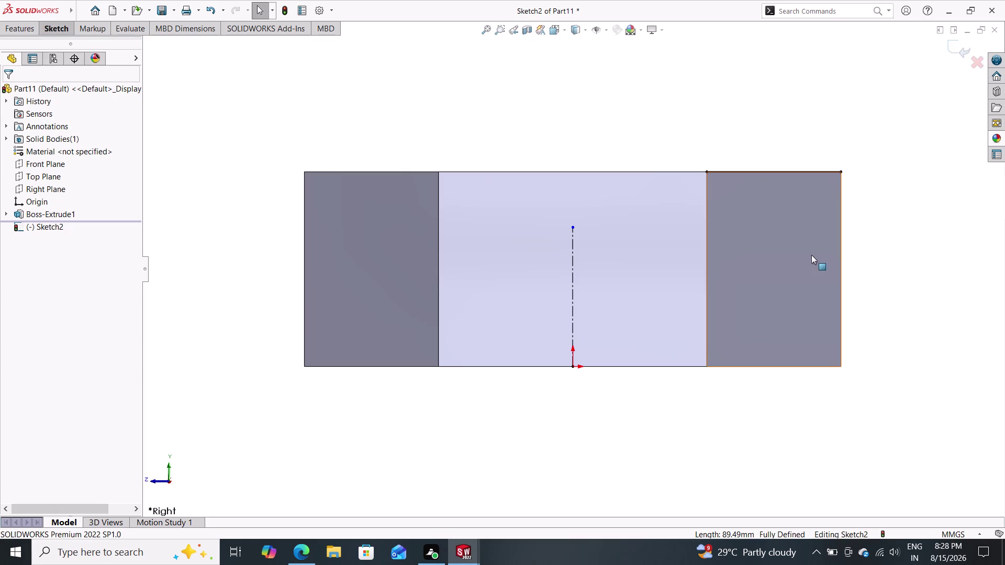
click(841, 251)
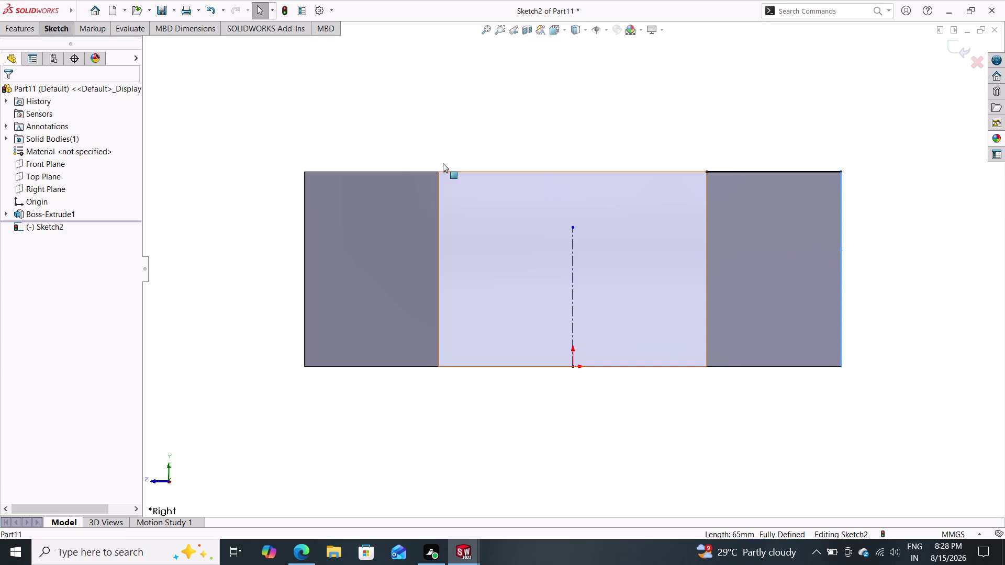
click(63, 27)
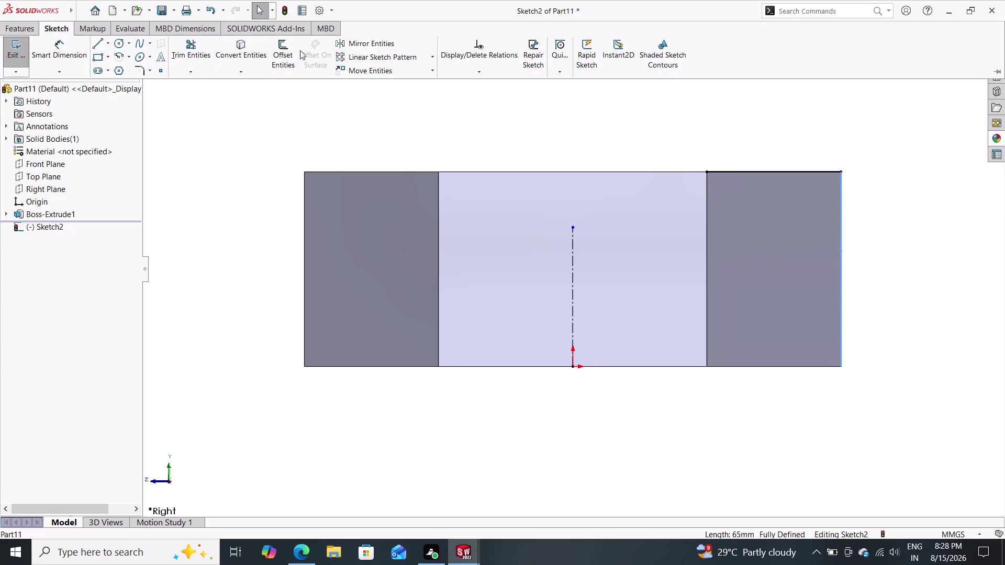
click(232, 53)
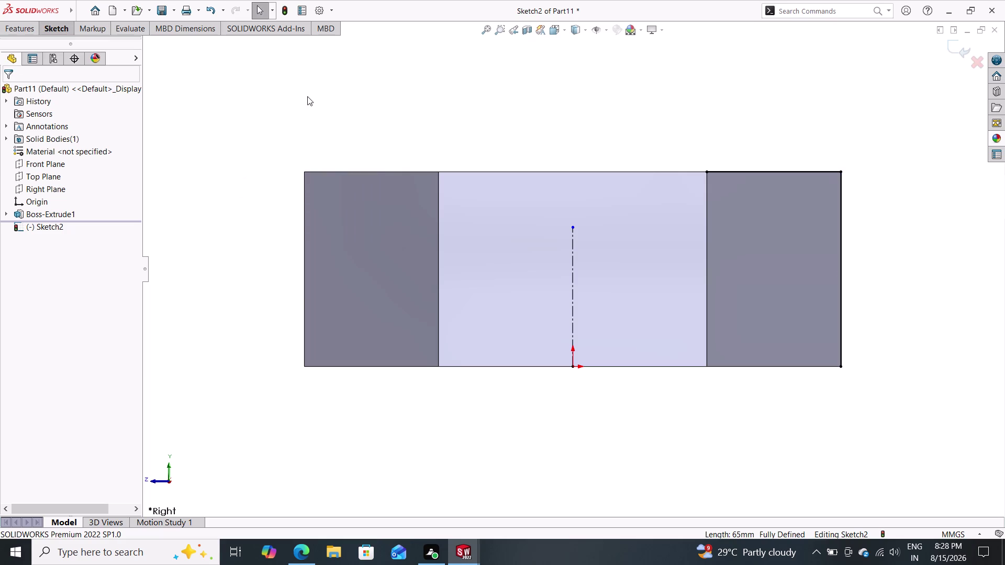
Try projecting the body's outline with Silhouette Entities.
click(63, 30)
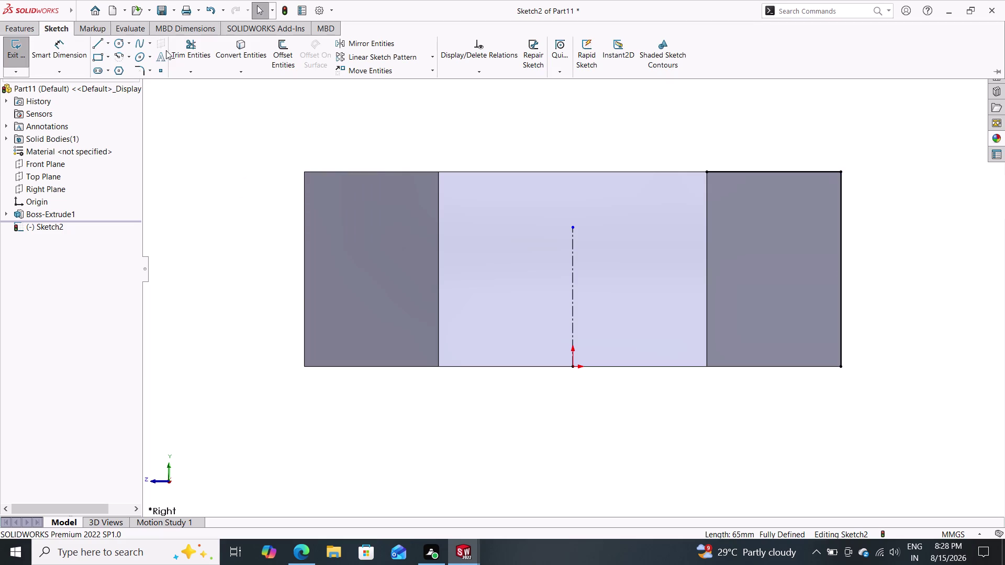
click(237, 73)
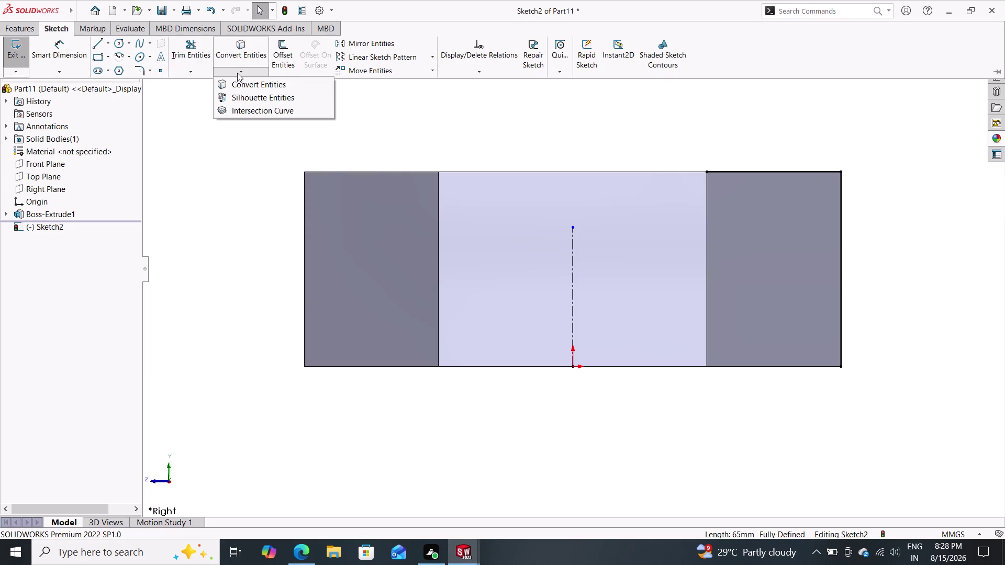
click(237, 72)
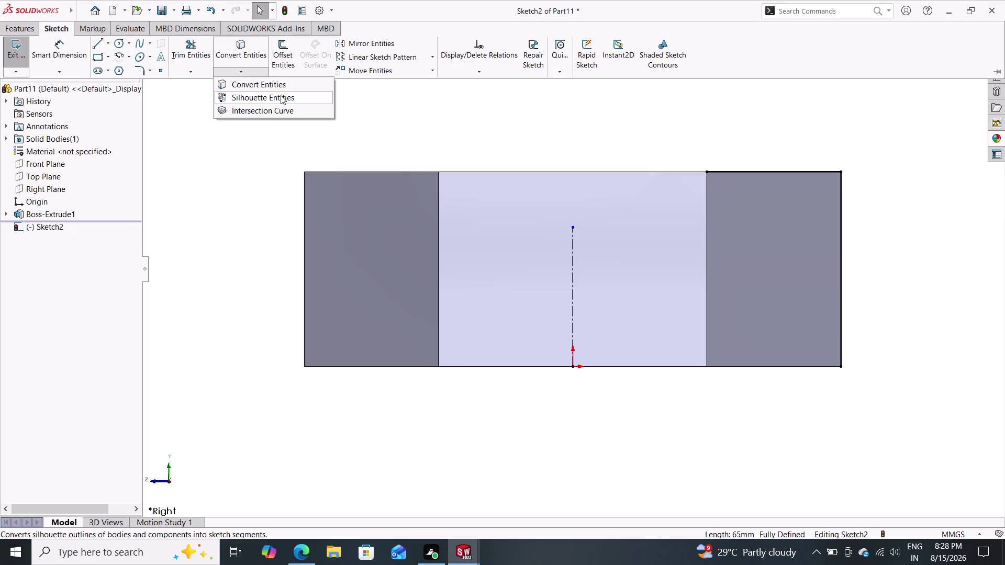
click(276, 214)
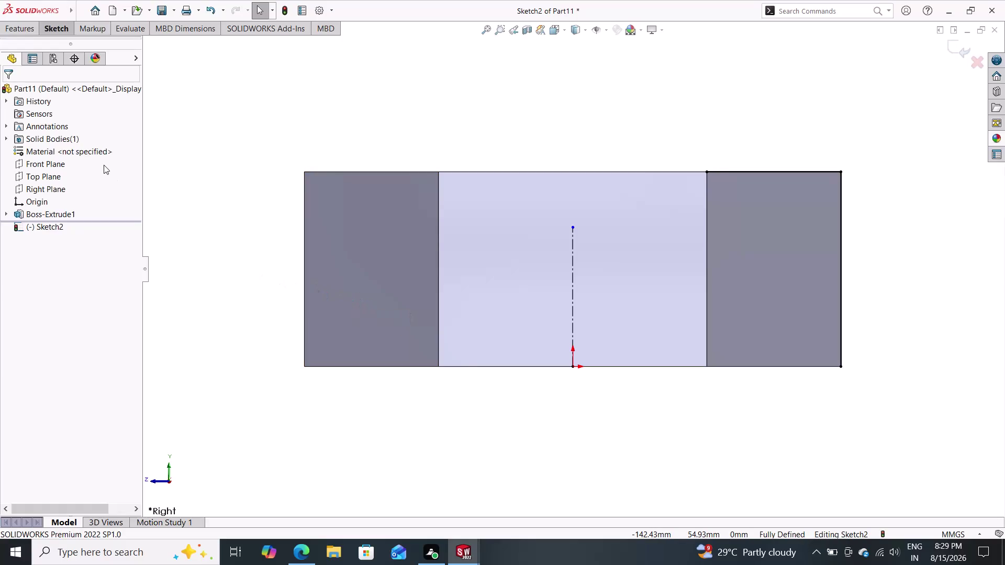
click(57, 34)
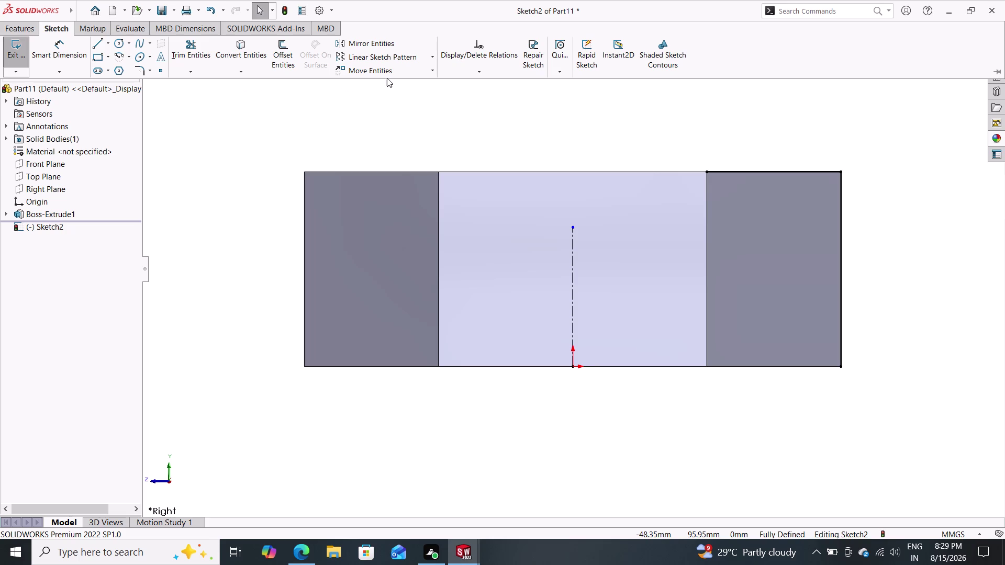
click(138, 73)
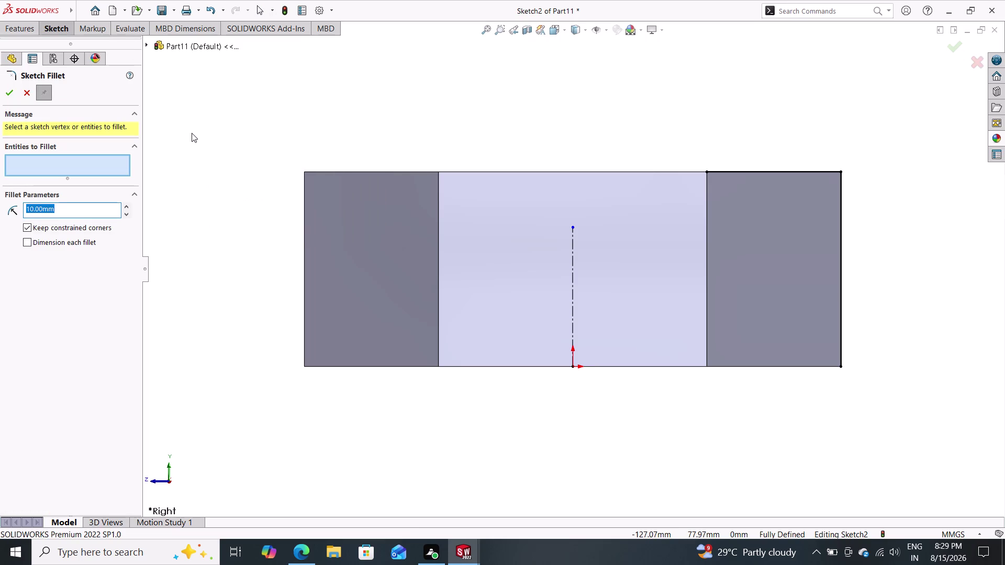
Fillet the profile's top-right corner with a 30 mm radius.
text(30)
key(Return)
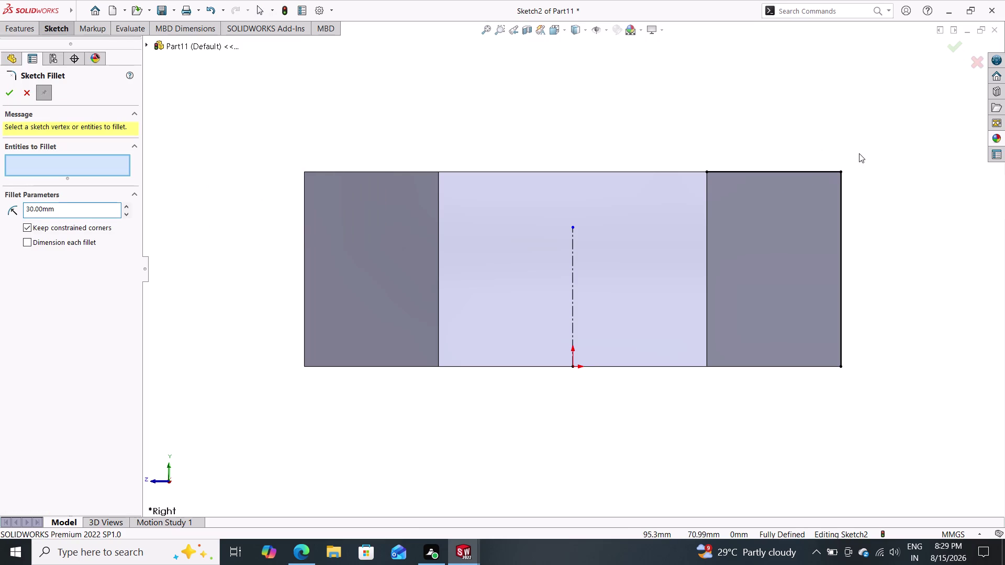
drag(858, 153, 818, 190)
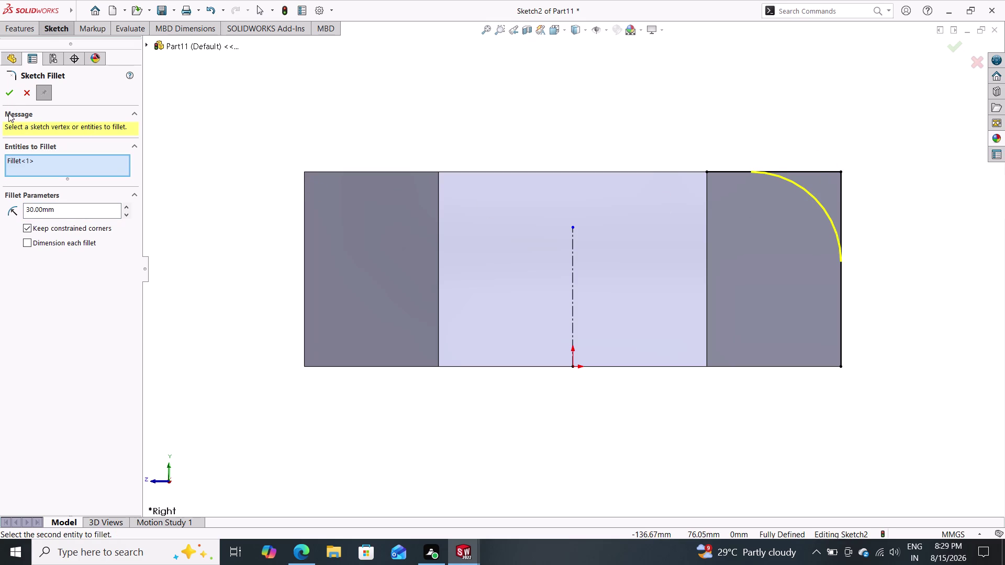
click(6, 98)
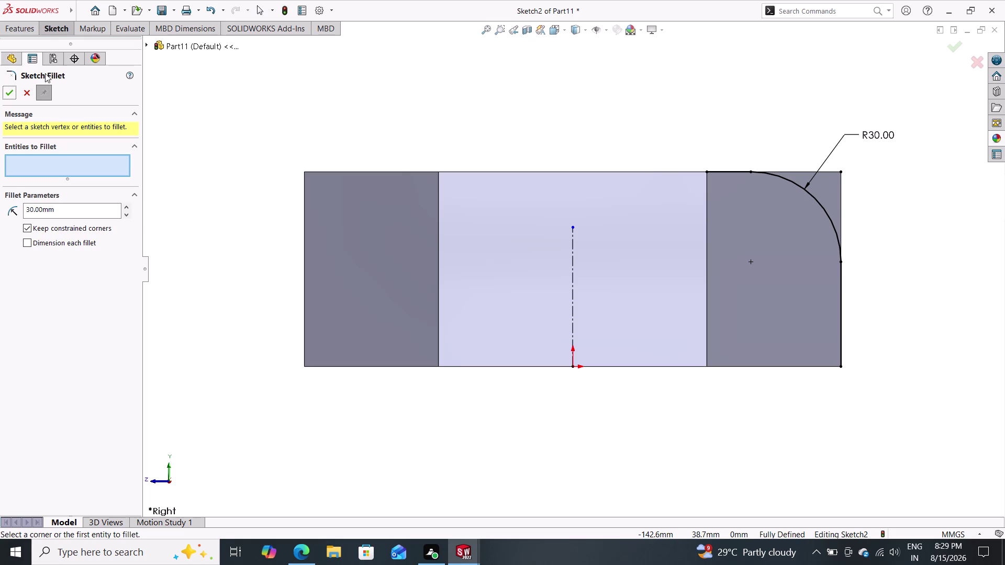
click(11, 86)
click(55, 33)
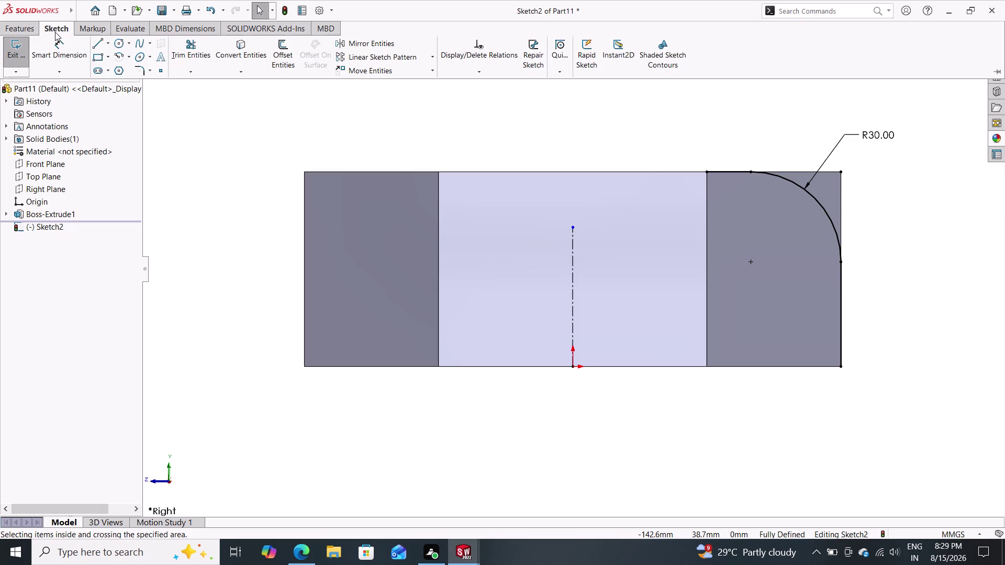
Draw lines up and across the profile top, deleting the stray long vertical line.
click(95, 44)
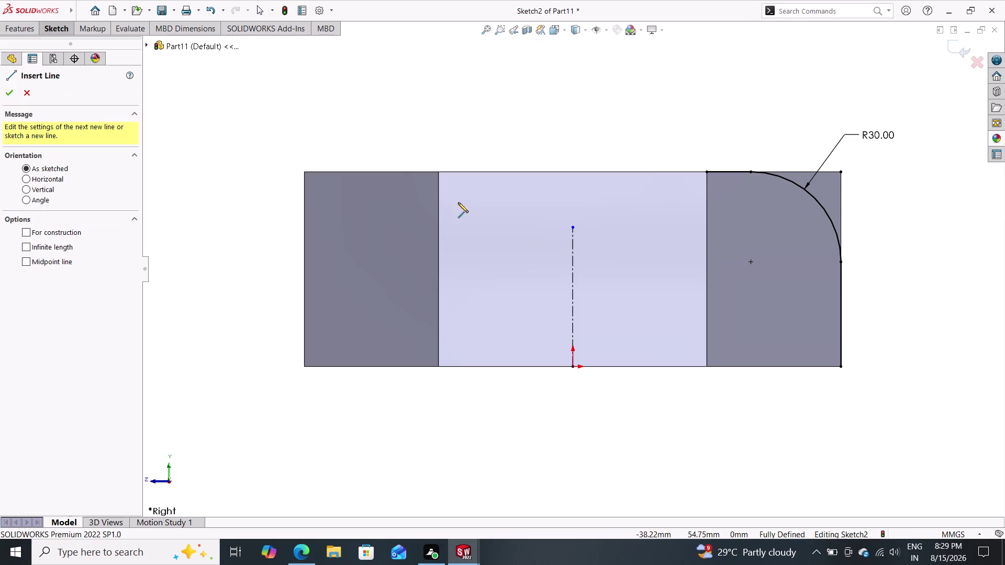
click(708, 173)
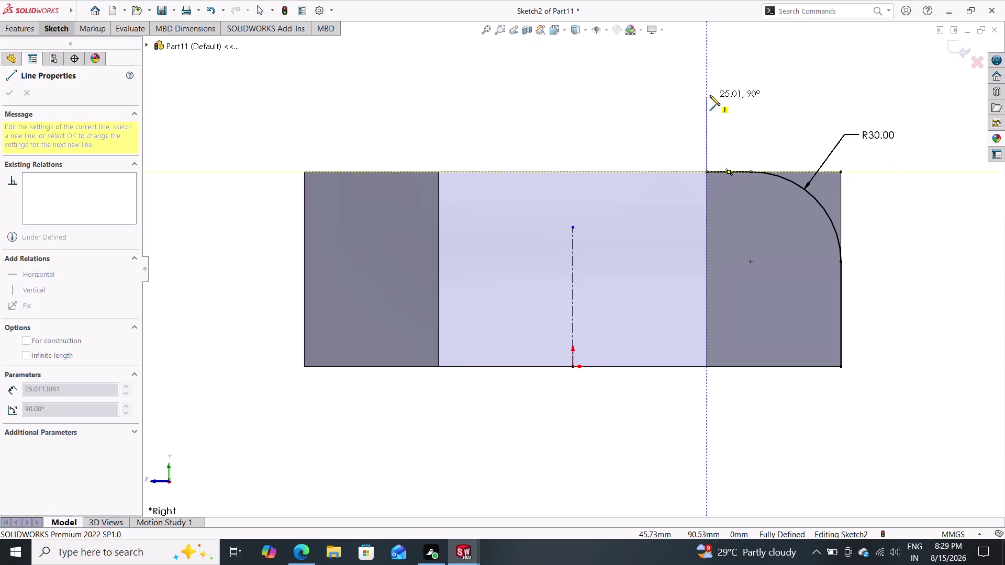
click(710, 95)
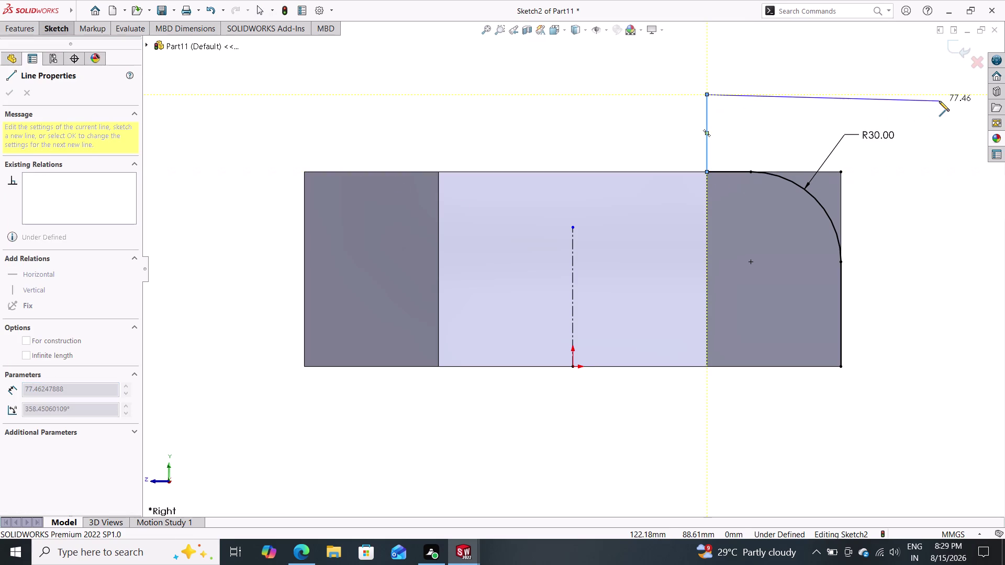
click(937, 96)
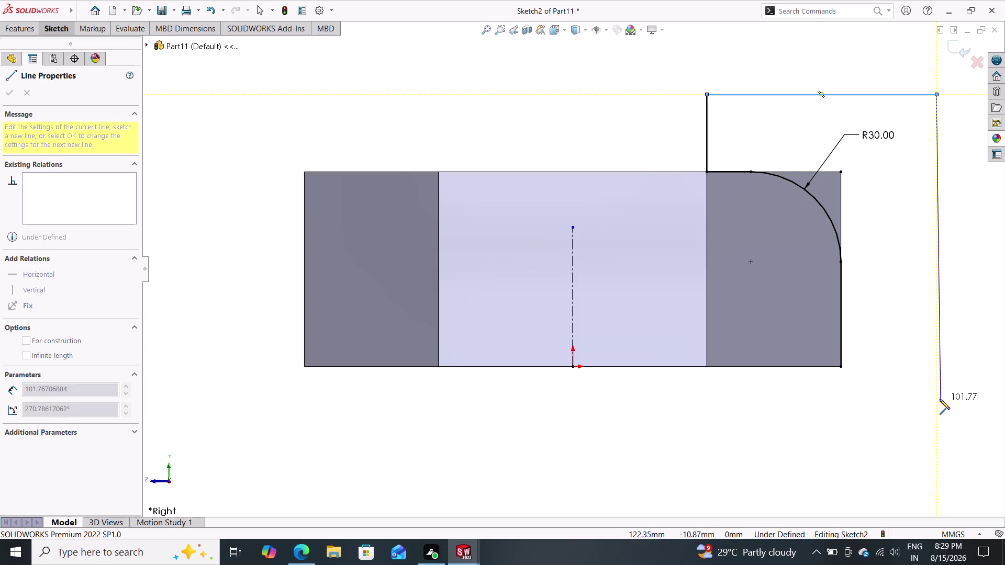
click(935, 398)
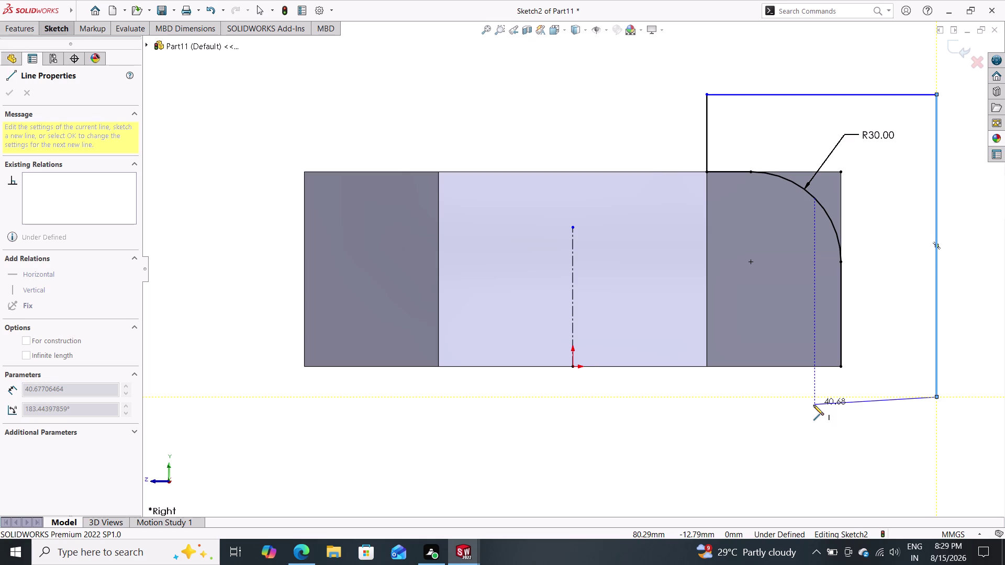
key(Escape)
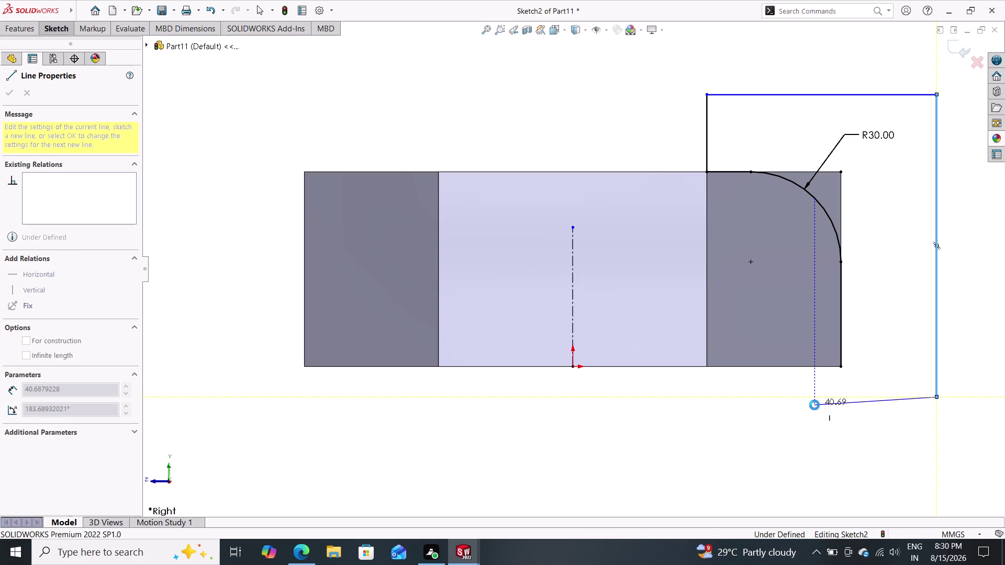
click(937, 335)
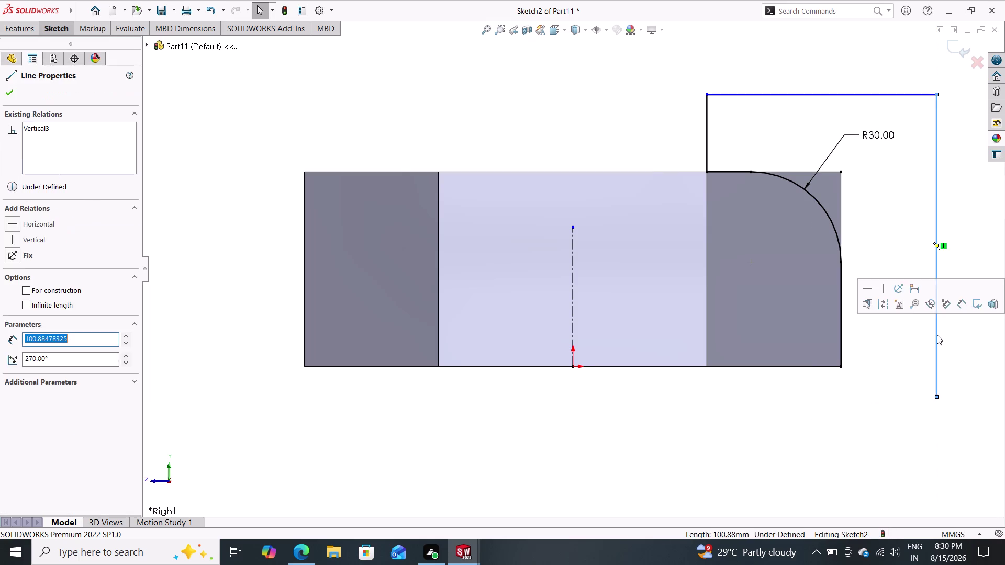
key(Delete)
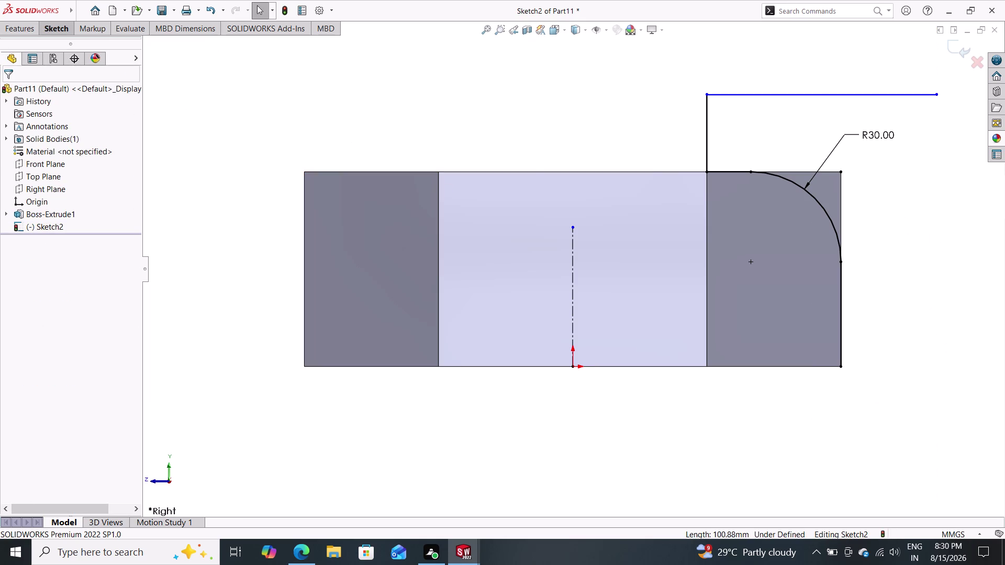
Draw a vertical line down from the top line's end, then a bottom line to the part corner.
click(55, 32)
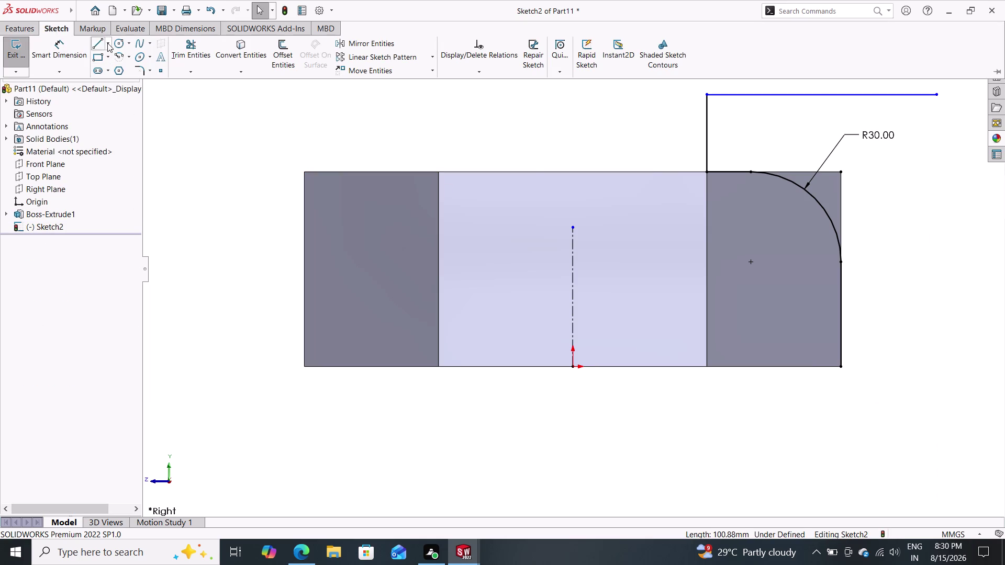
click(93, 43)
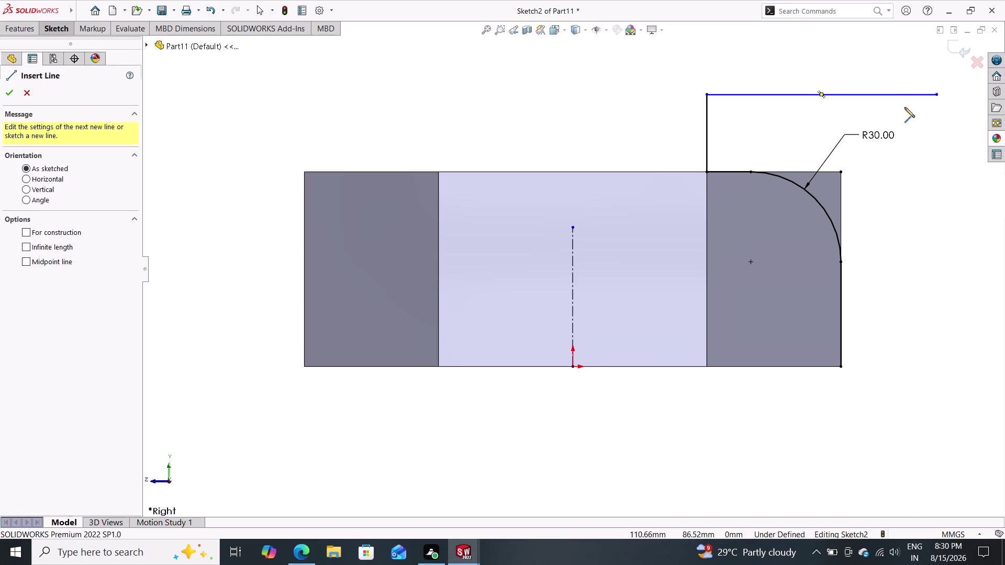
click(940, 97)
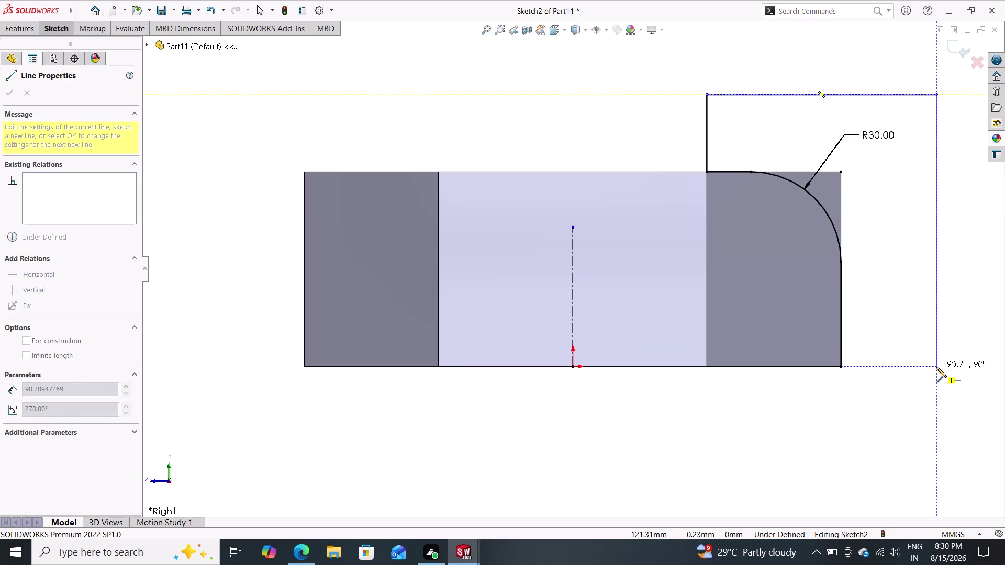
click(937, 368)
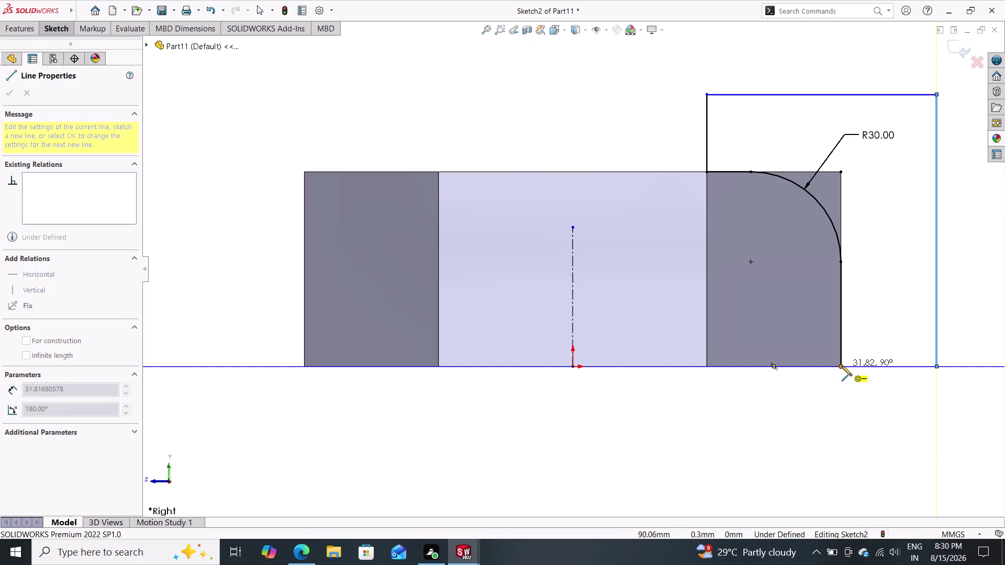
click(842, 367)
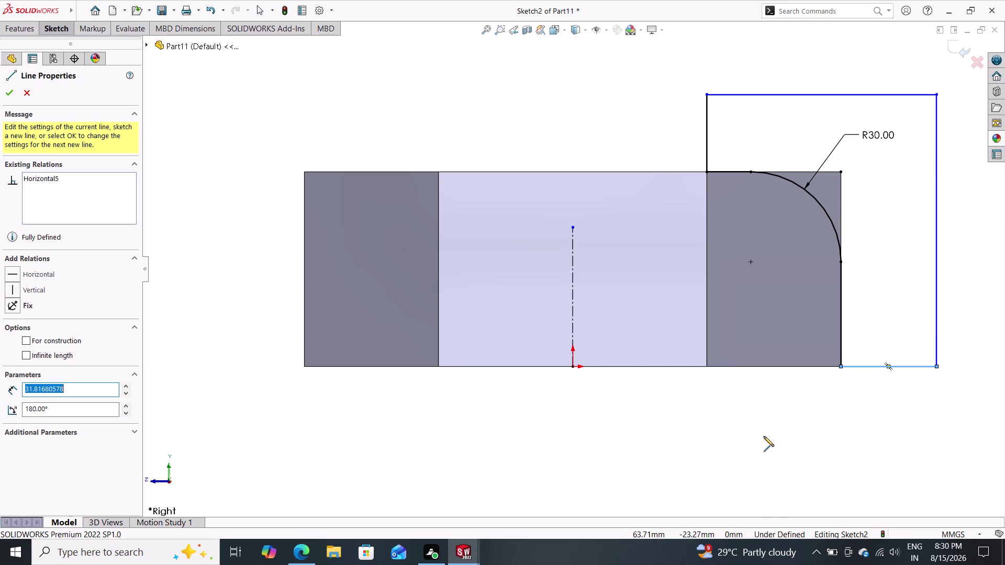
click(11, 90)
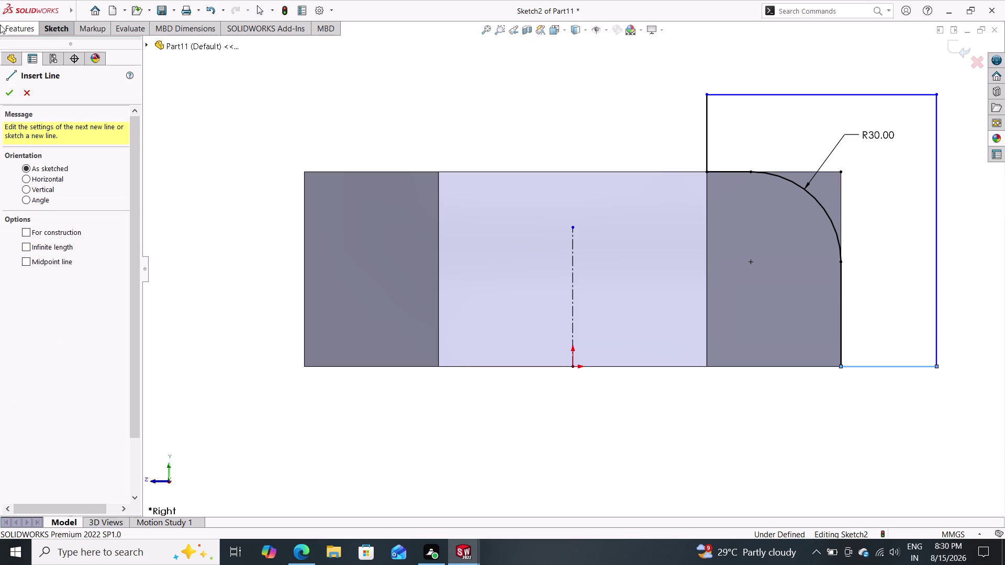
click(9, 87)
click(14, 29)
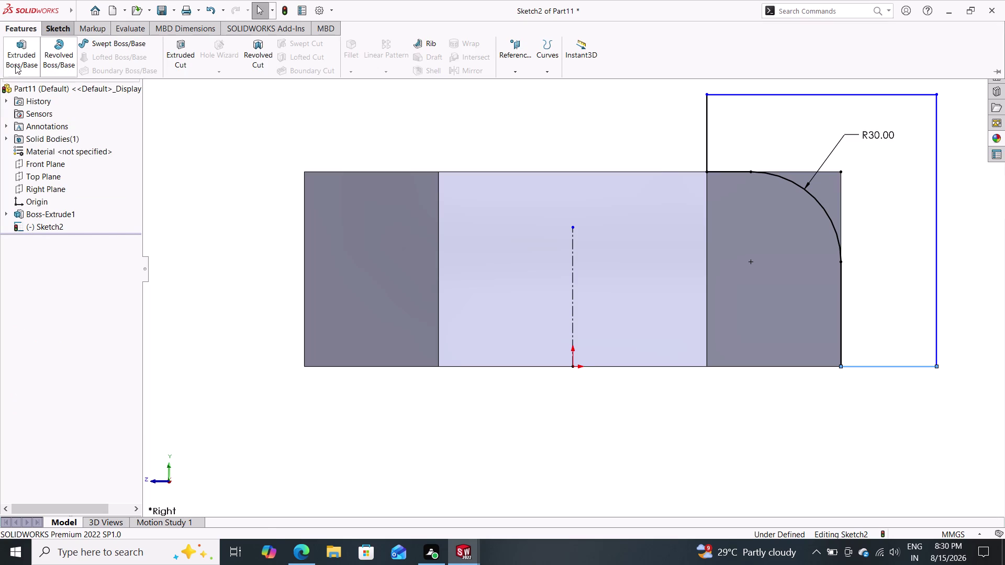
click(55, 56)
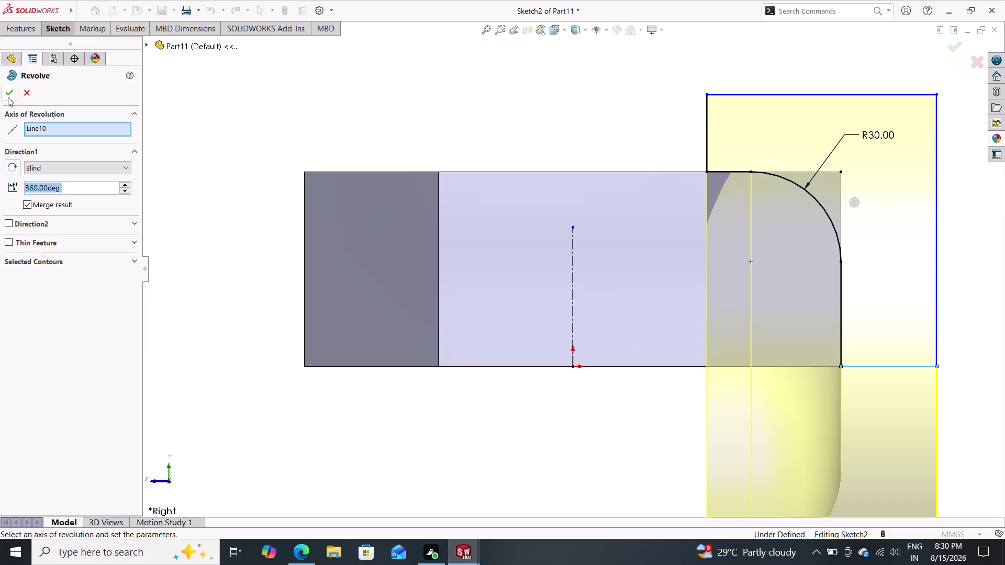
click(7, 93)
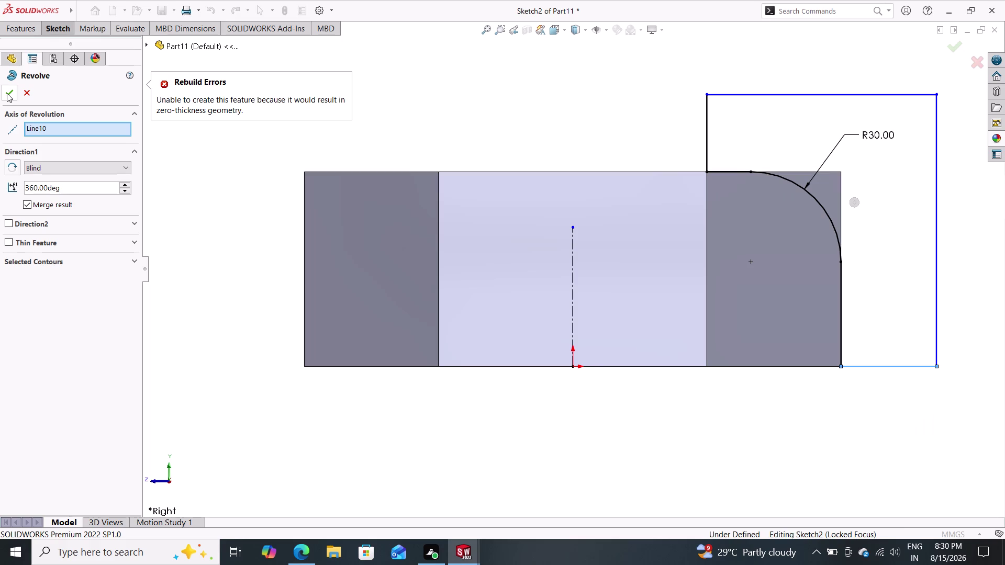
key(Escape)
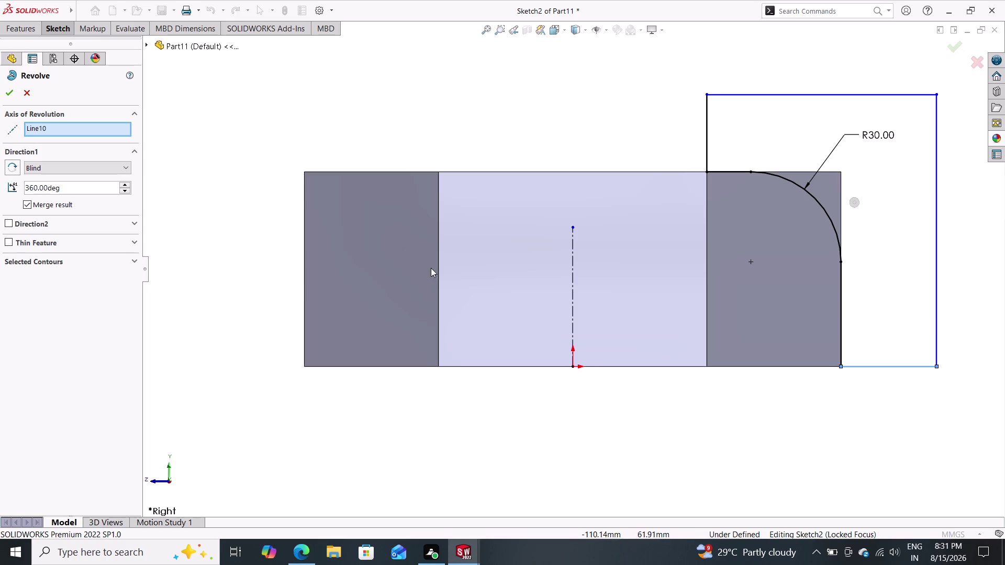
key(Escape)
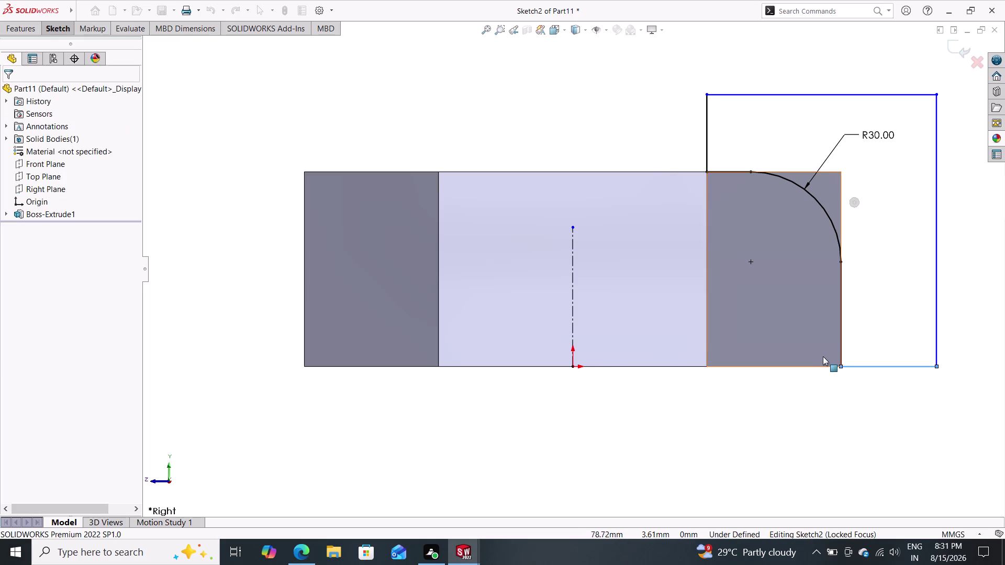
Delete the bottom closing line and redraw it from the right line's end to the part corner.
click(864, 367)
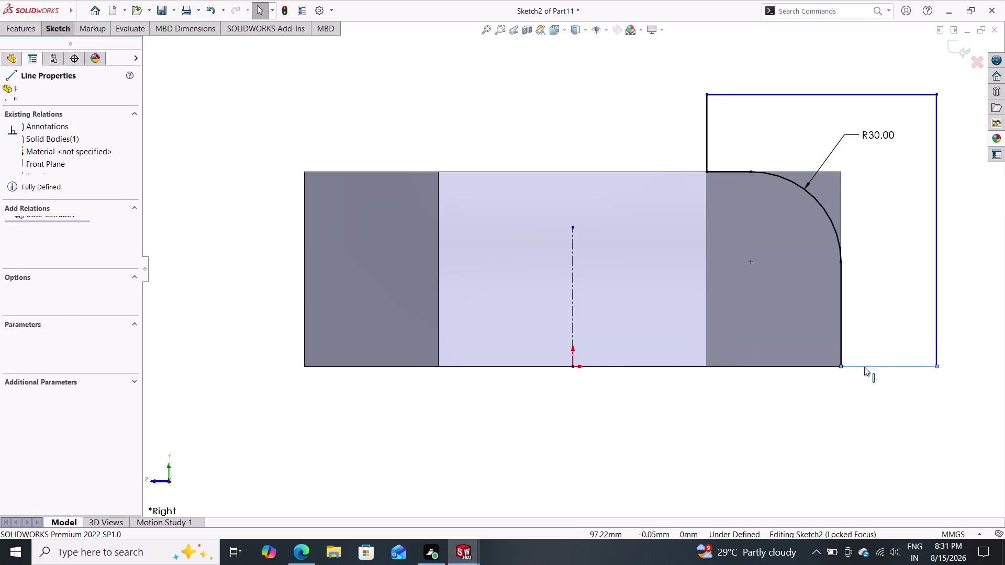
key(Delete)
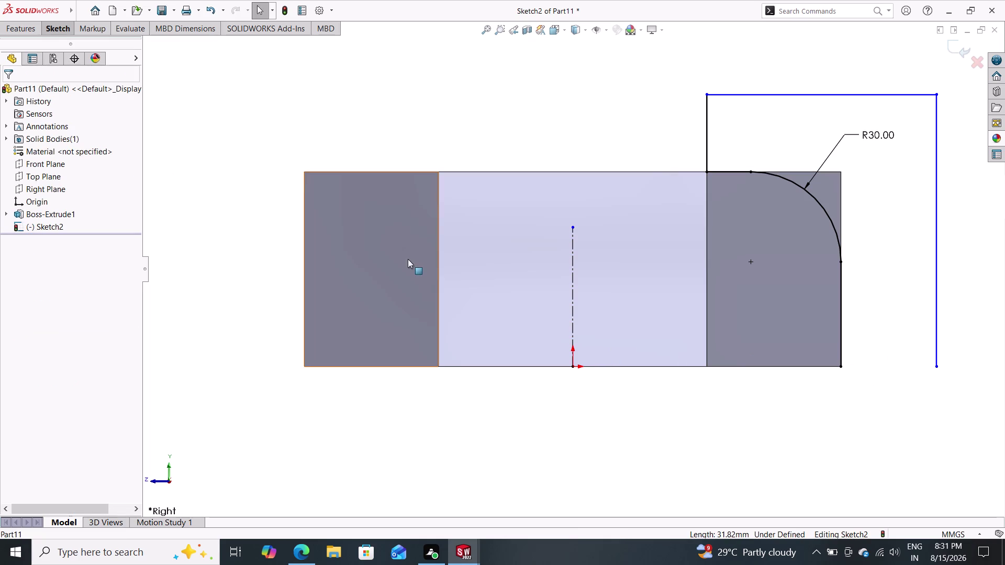
click(60, 33)
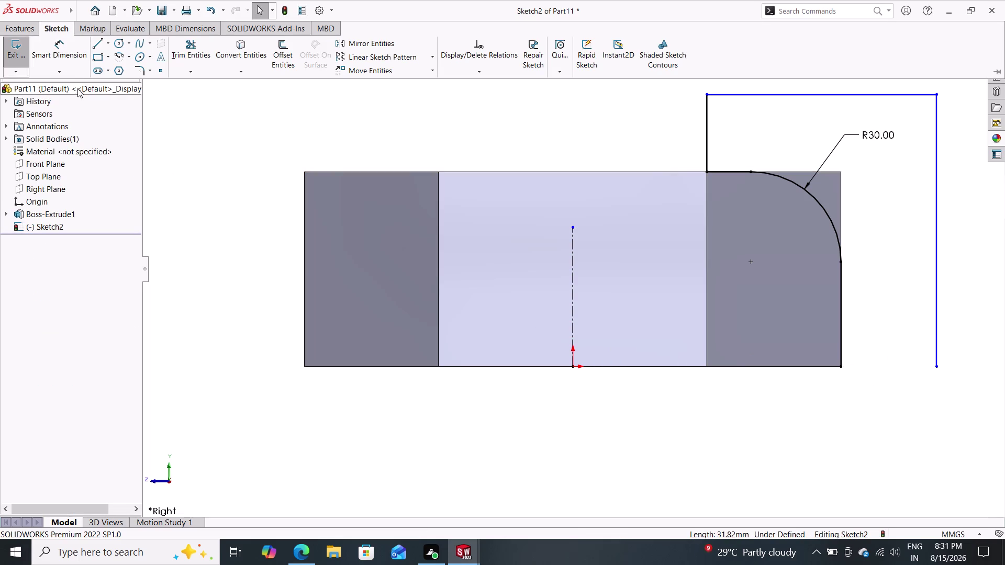
click(98, 44)
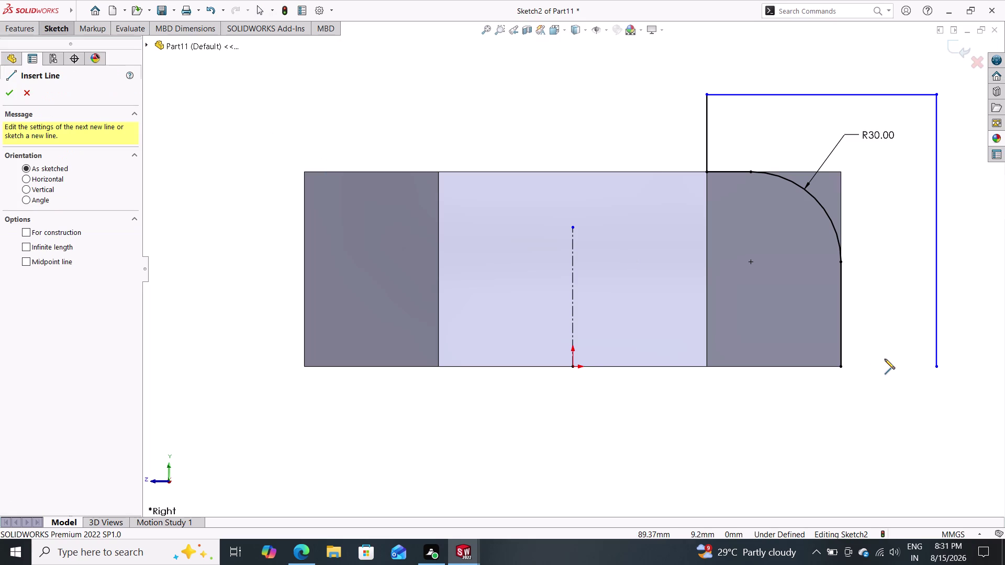
click(937, 367)
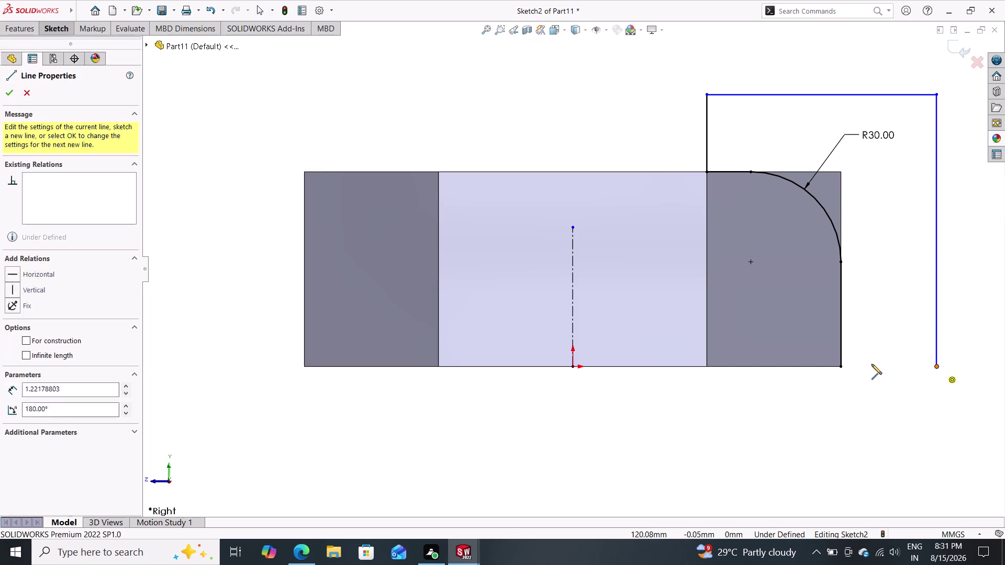
click(841, 367)
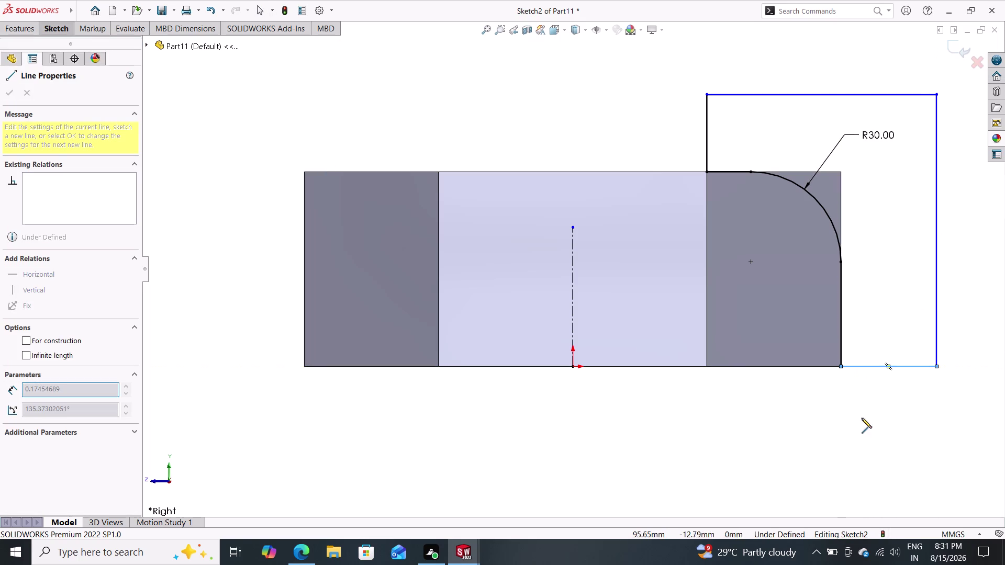
key(Escape)
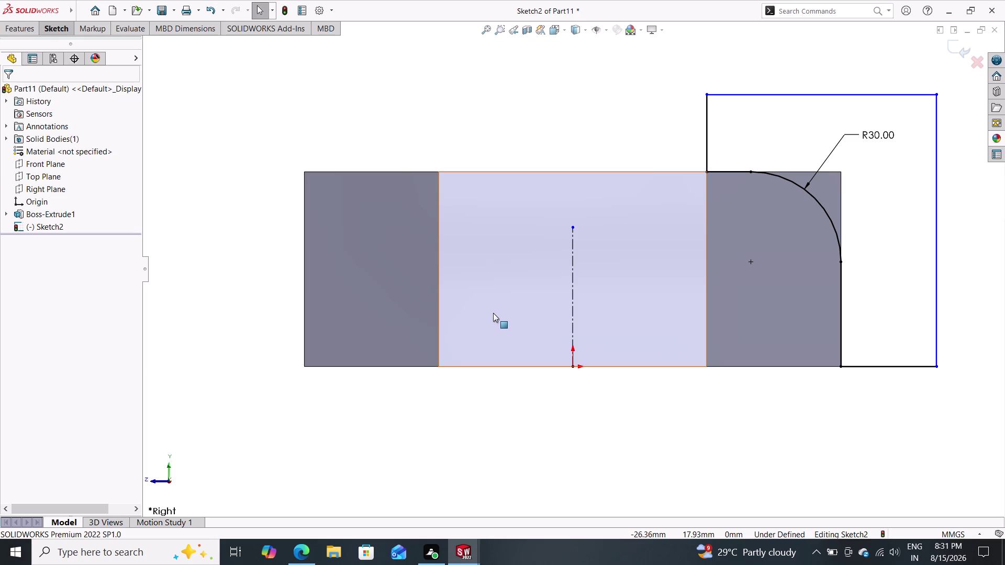
Revolve Sketch2 360° about the centerline, retrying after the error and orbiting the preview.
click(47, 29)
click(26, 26)
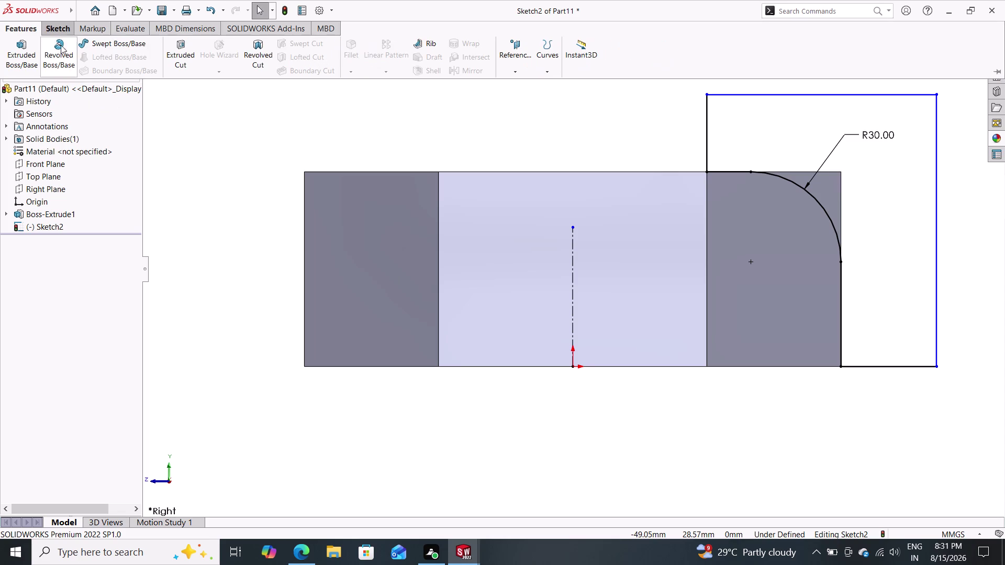
click(62, 48)
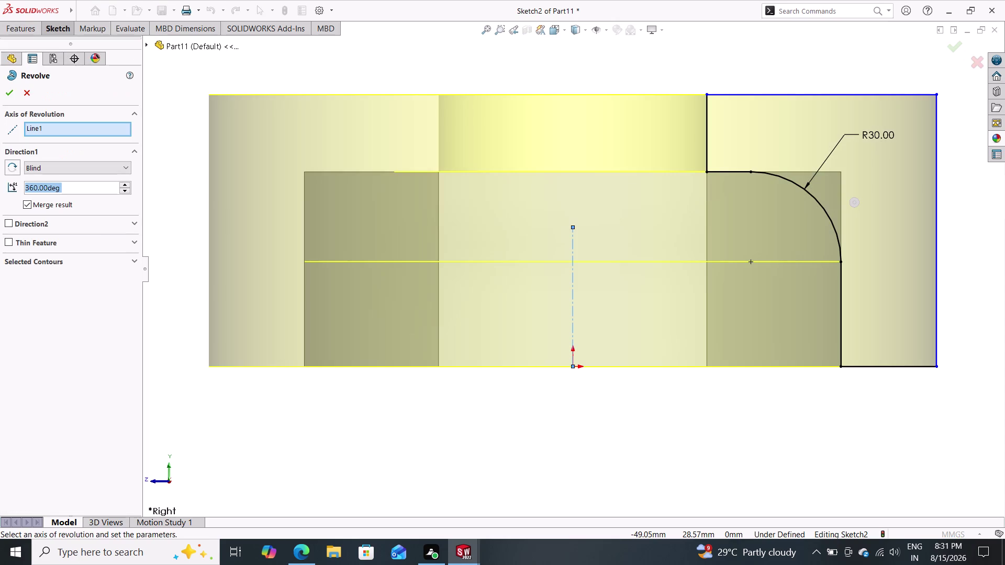
click(10, 94)
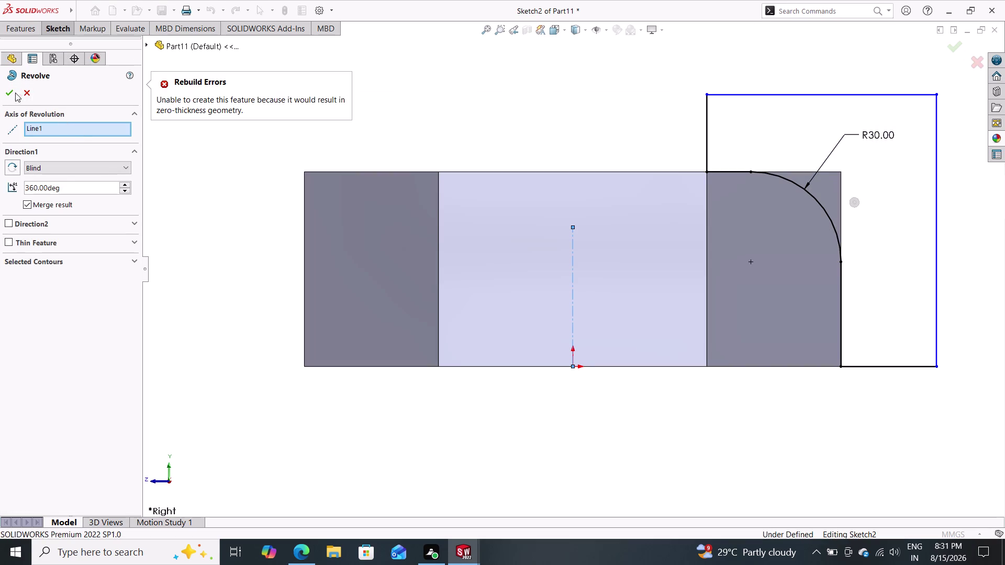
click(10, 93)
click(30, 89)
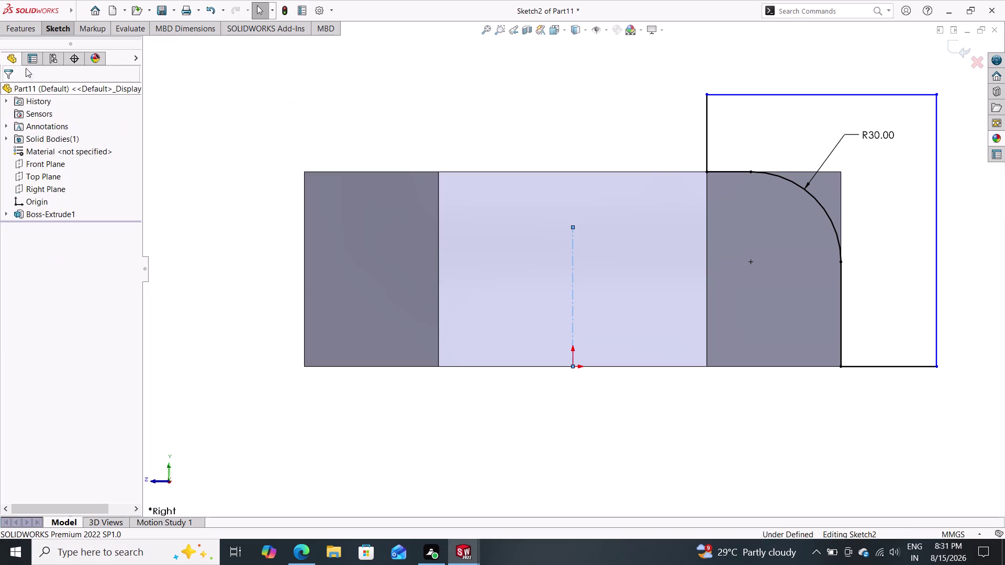
click(27, 32)
click(56, 45)
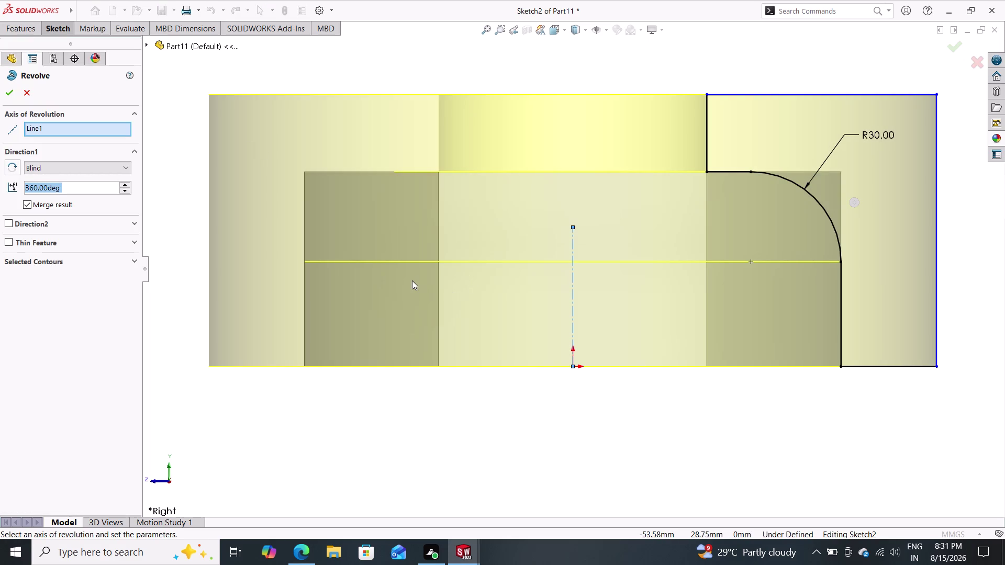
middle_drag(575, 64, 589, 155)
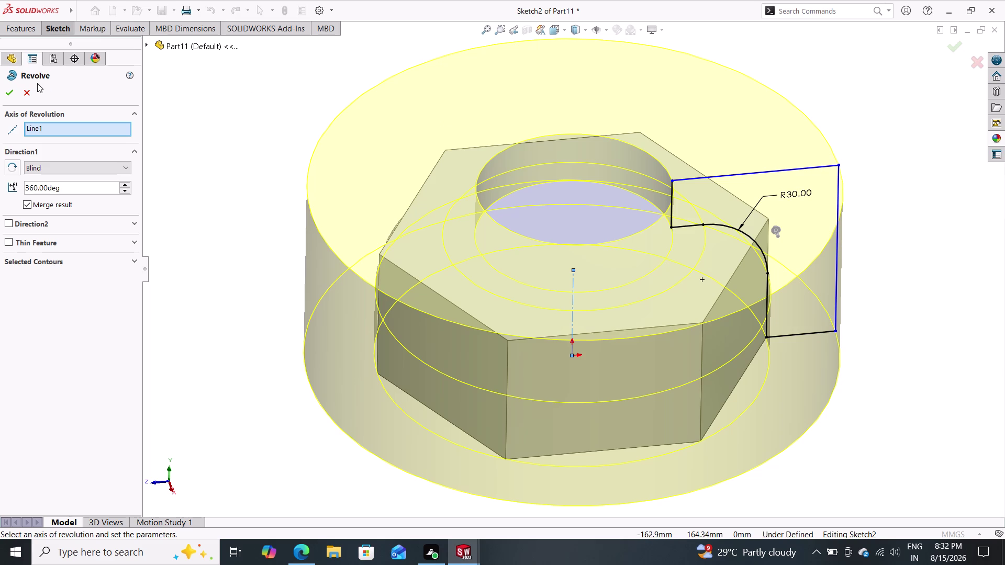
Confirm the revolve, then dismiss the zero-thickness error and cancel the feature.
scroll(down, 3)
click(12, 94)
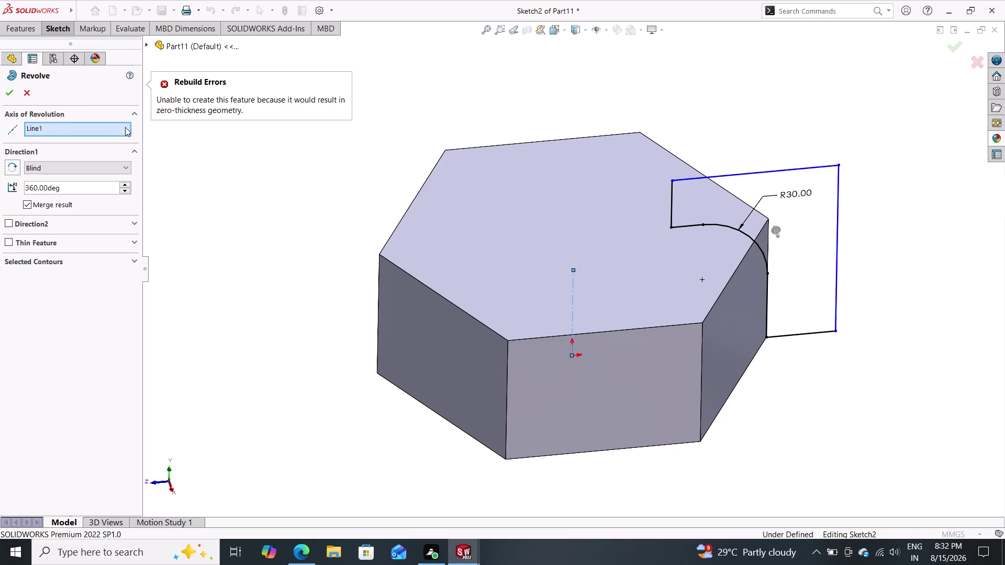
key(ctrl+z)
key(ctrl+z)
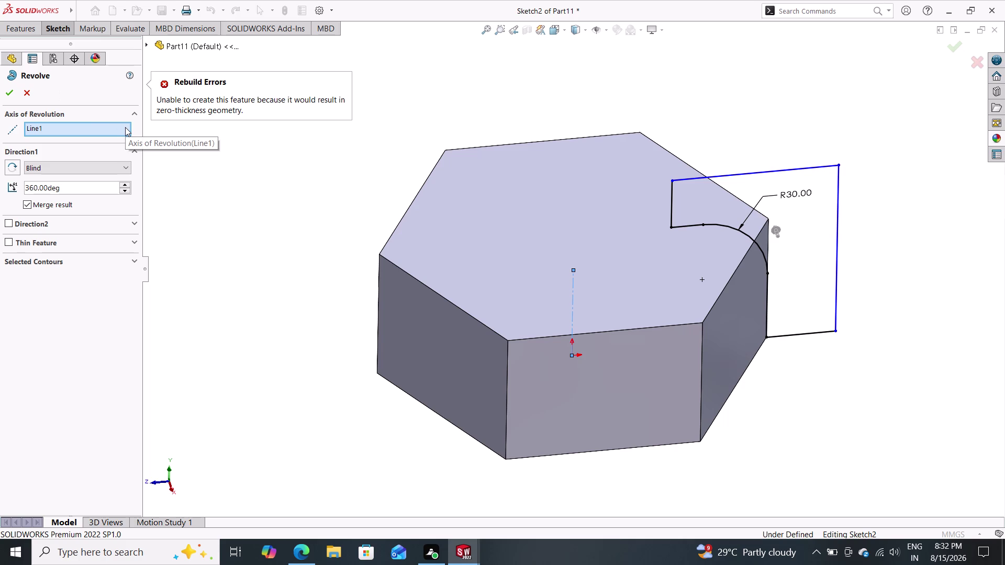
key(Escape)
key(Escape)
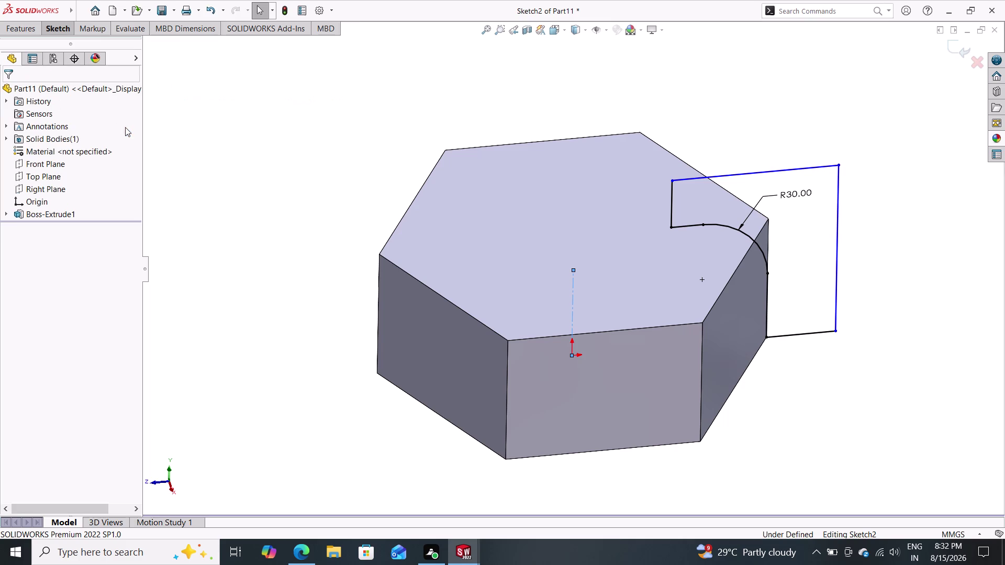
Undo the corner sketch steps back to the plain extruded hexagonal prism.
key(ctrl+z)
key(ctrl+z)
key(ctrl+z)
key(ctrl+z)
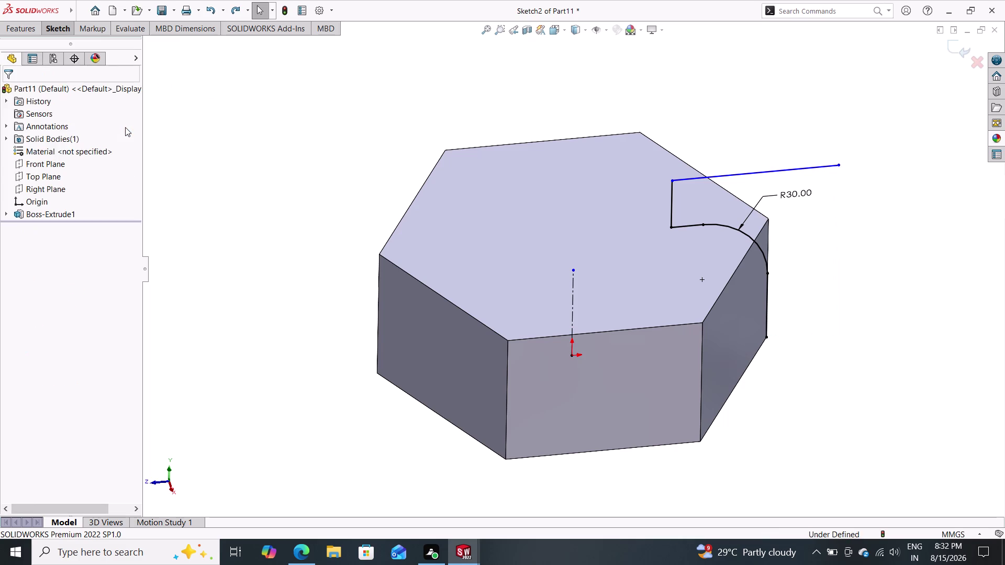
key(ctrl+z)
key(ctrl+z)
key(ctrl+z)
key(ctrl+z)
key(ctrl+z)
key(ctrl+z)
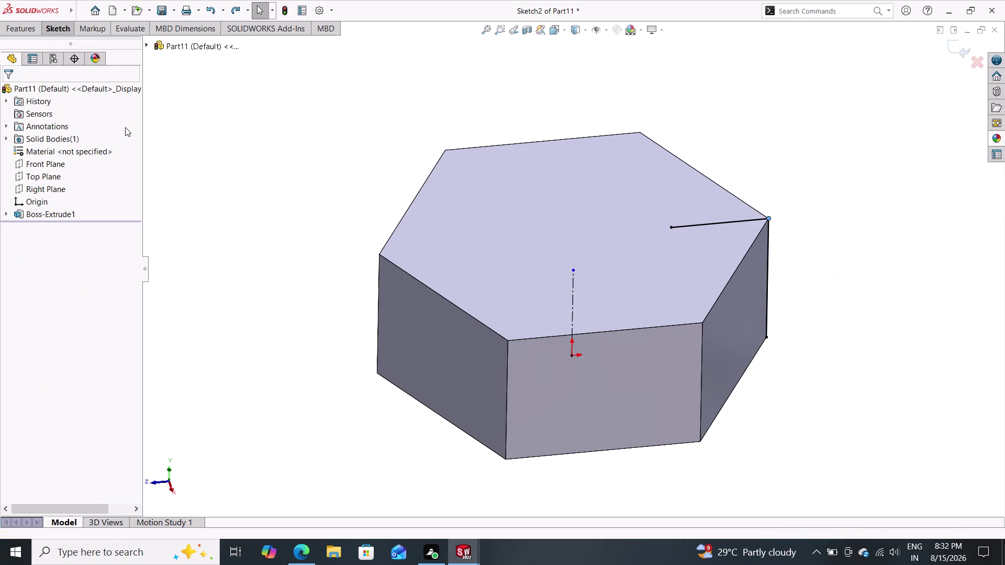
key(ctrl+z)
key(ctrl+z)
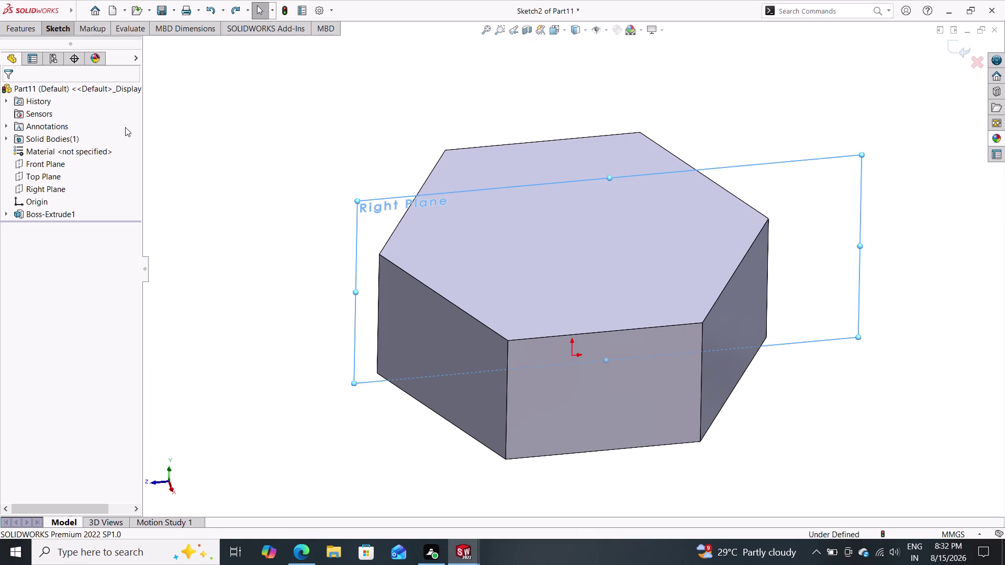